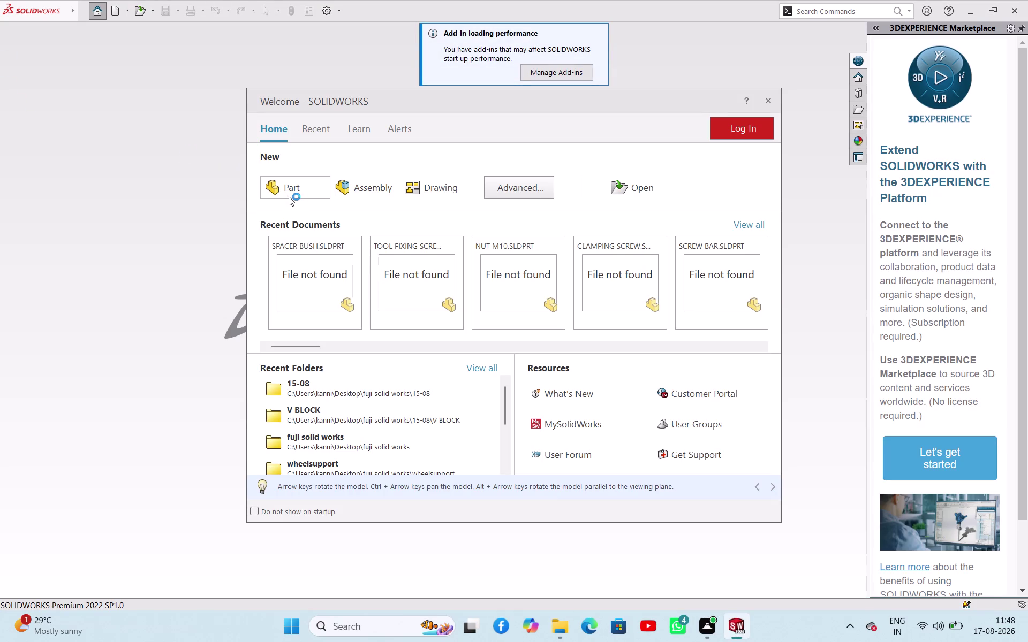
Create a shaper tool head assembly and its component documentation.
Start a new part document with Sketch1 on the Front Plane.
click(294, 197)
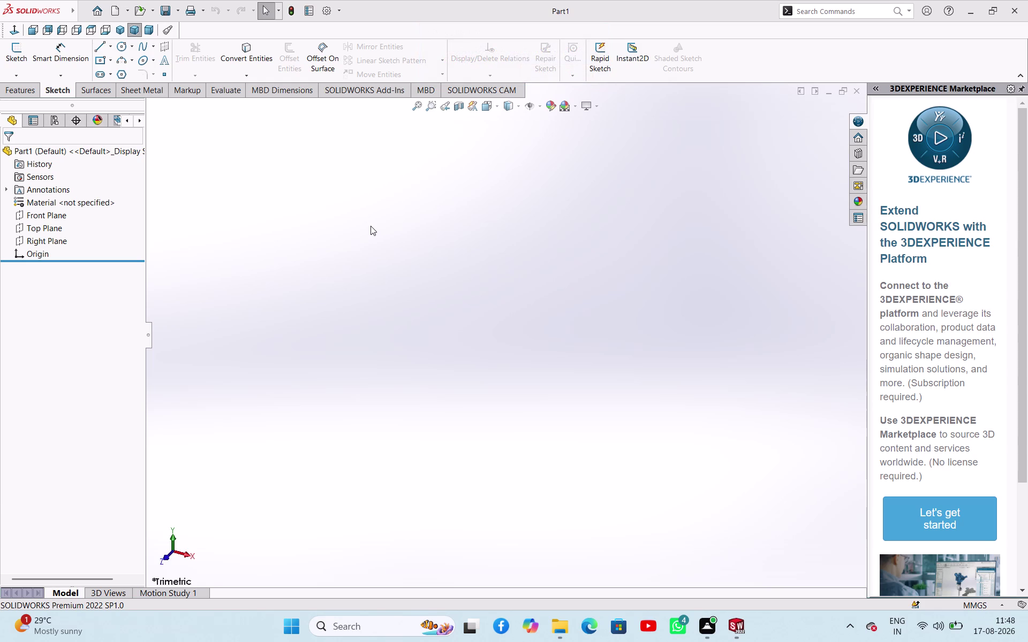
click(63, 213)
click(70, 201)
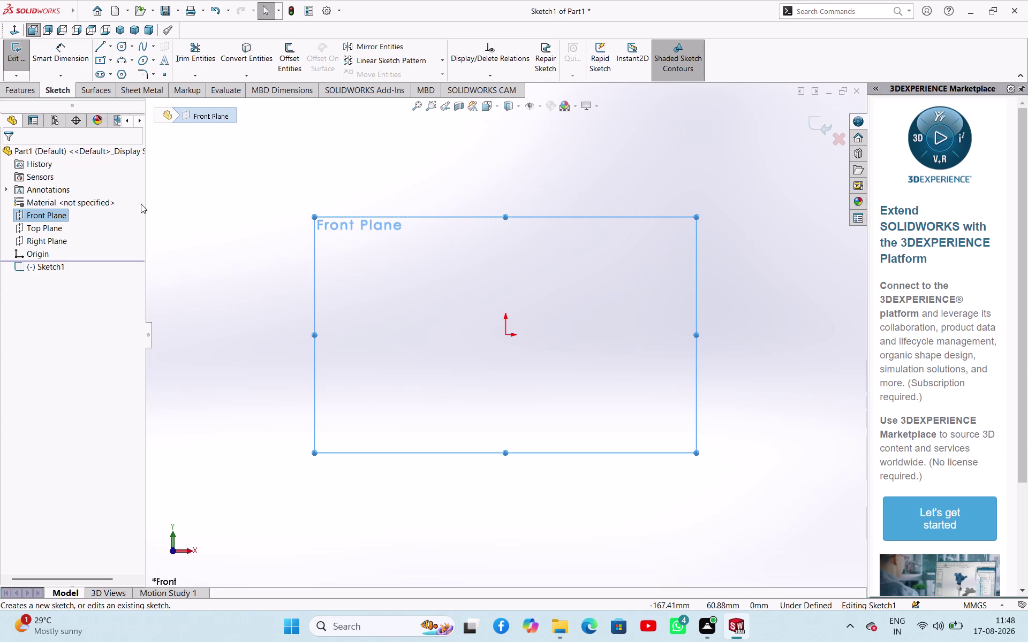
click(119, 49)
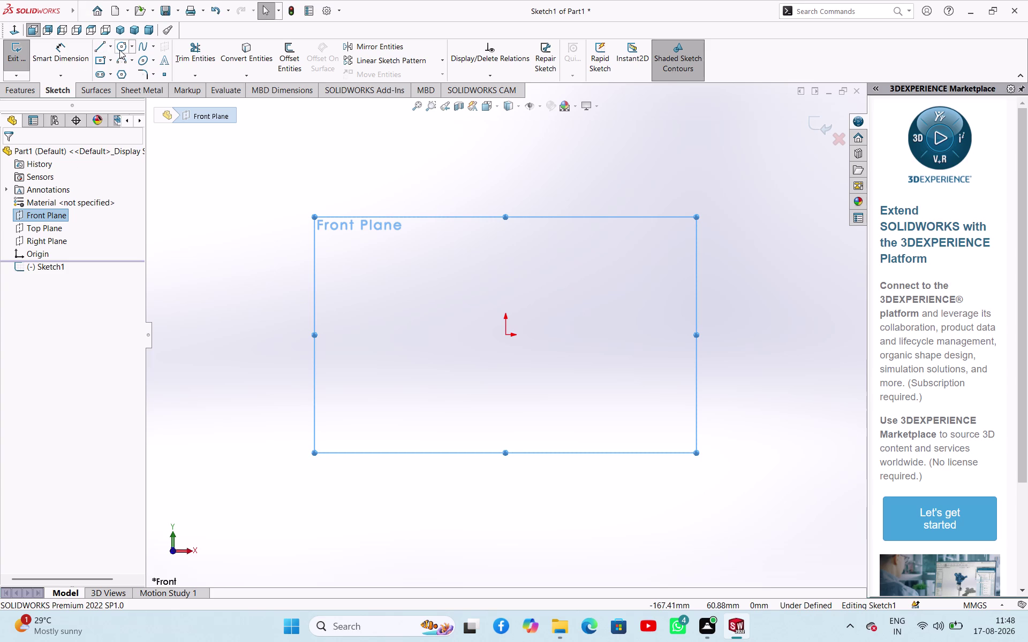
Draw an origin-centred circle and dimension its diameter to 230 mm.
click(505, 336)
click(558, 390)
right_click(602, 281)
click(621, 291)
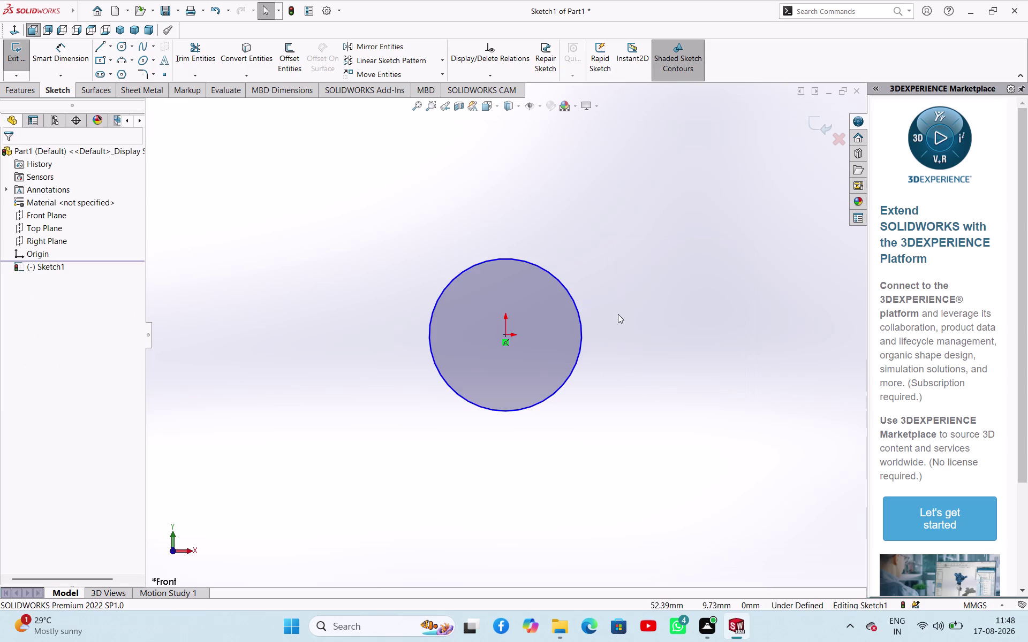
right_drag(621, 310, 641, 119)
click(559, 285)
click(630, 259)
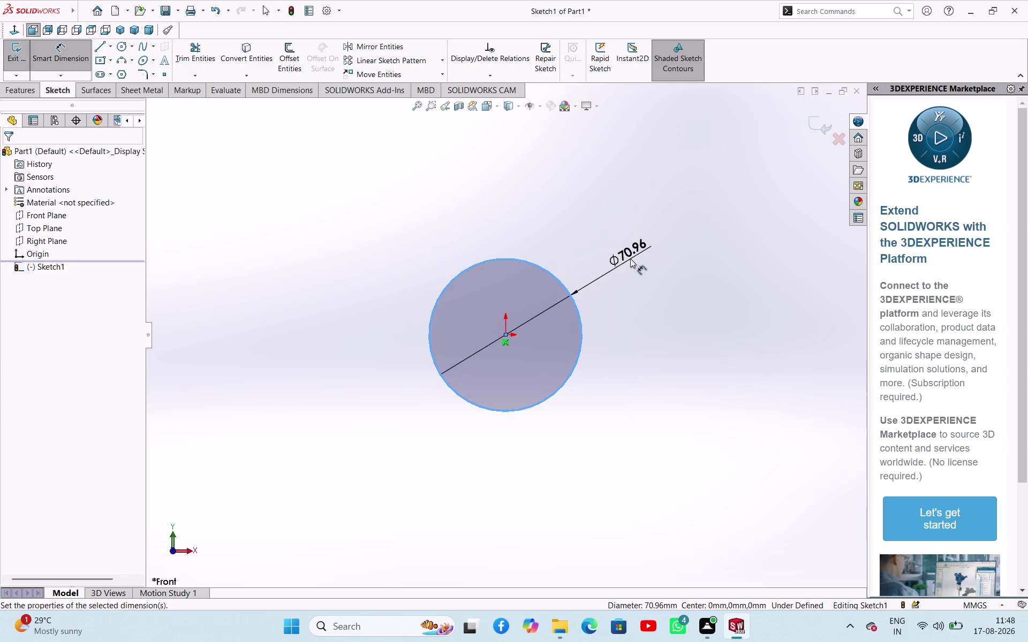
text(230)
key(Return)
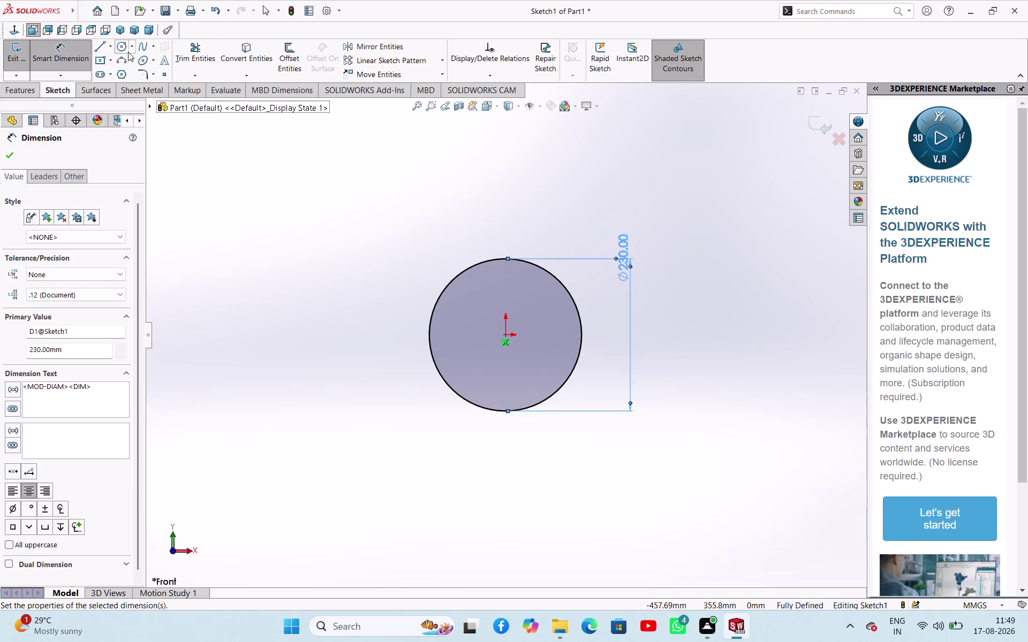
click(11, 159)
Add an inner concentric circle with diameter 88*2 (176 mm).
click(126, 48)
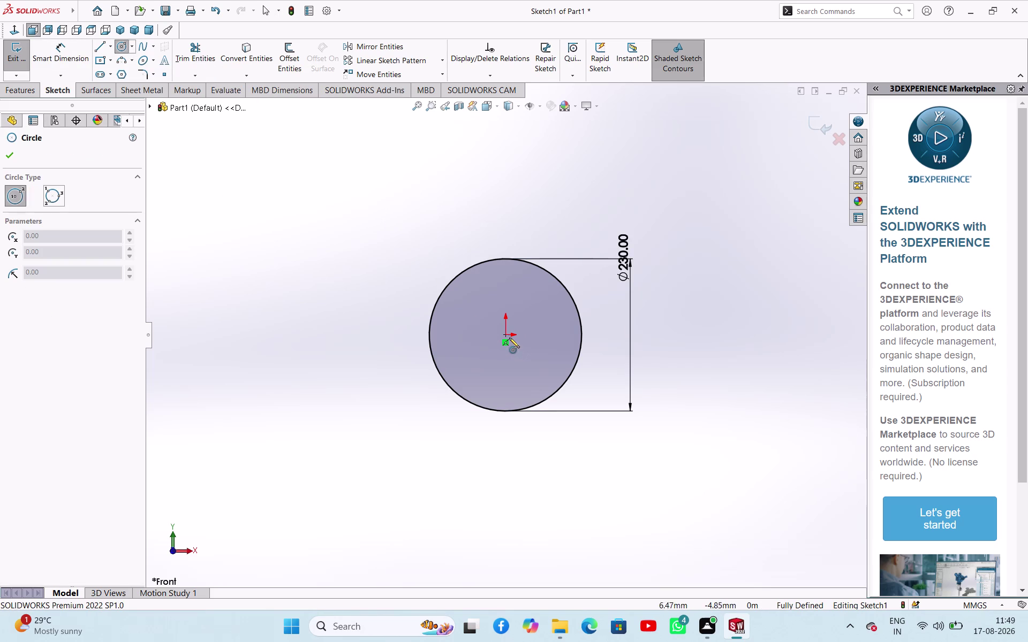
click(507, 338)
click(526, 360)
right_click(351, 262)
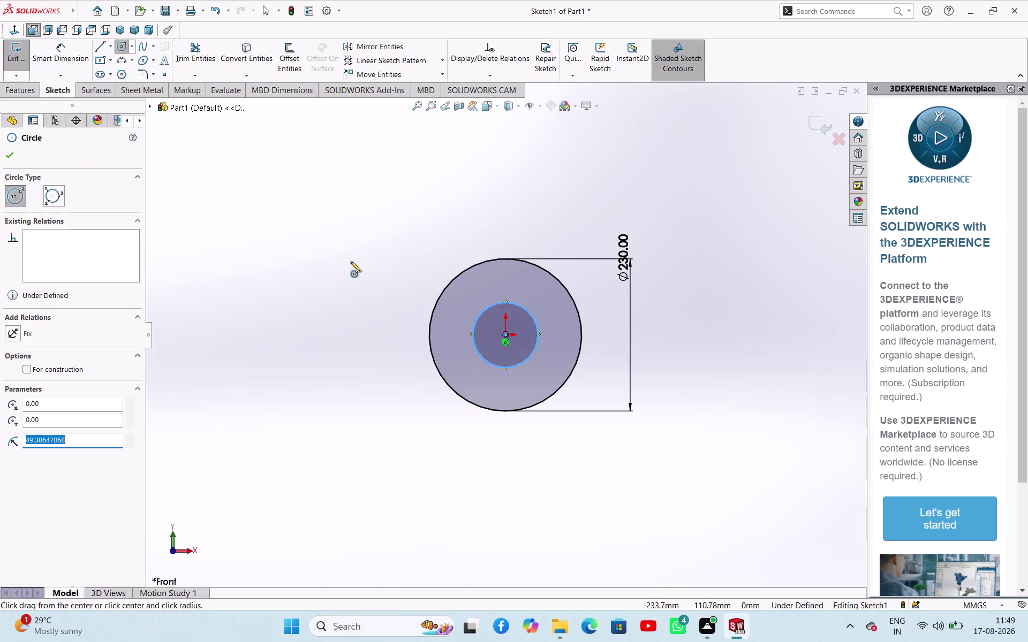
click(360, 269)
right_drag(356, 297, 357, 206)
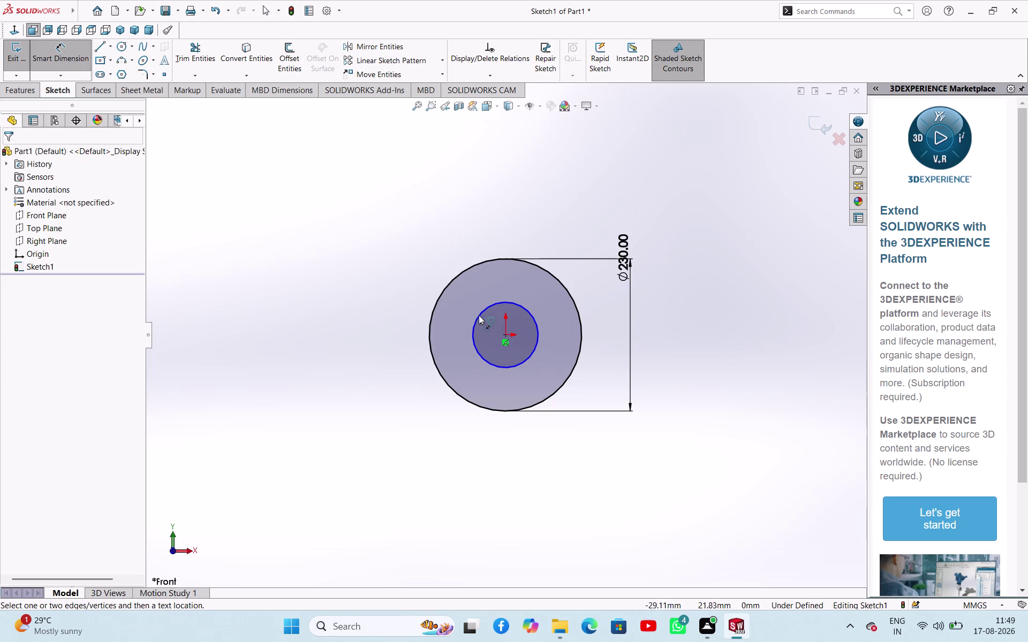
click(479, 313)
click(389, 303)
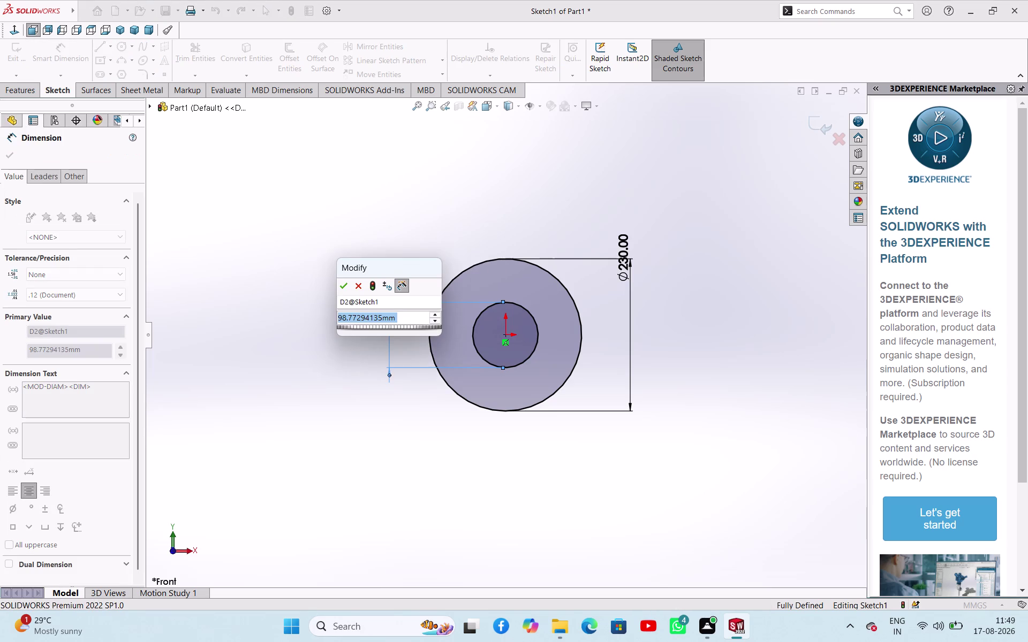
text(88*)
key(2)
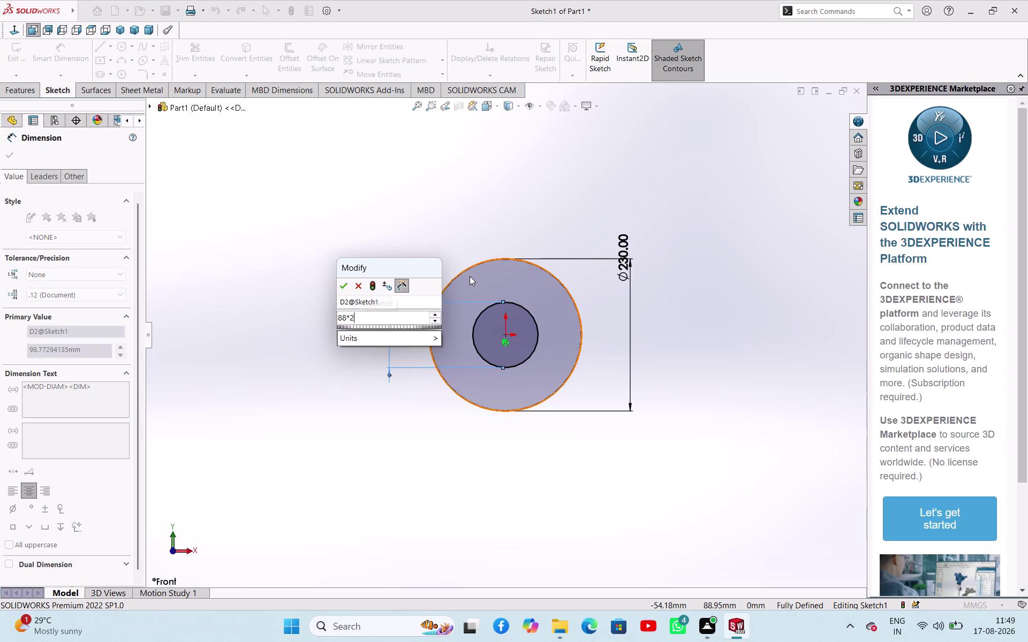
key(Return)
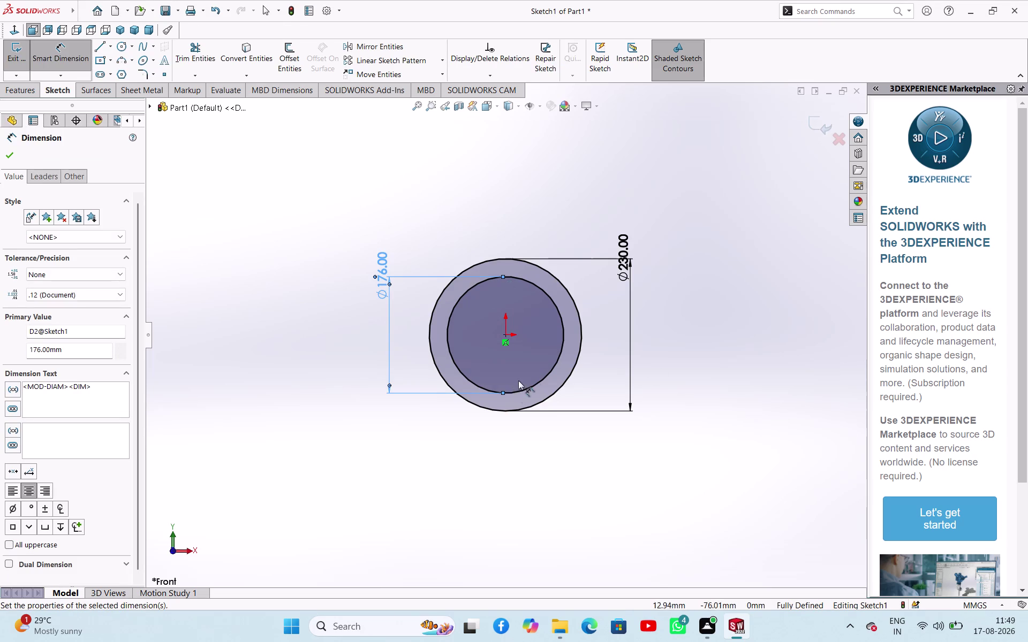
scroll(up, 3)
scroll(down, 3)
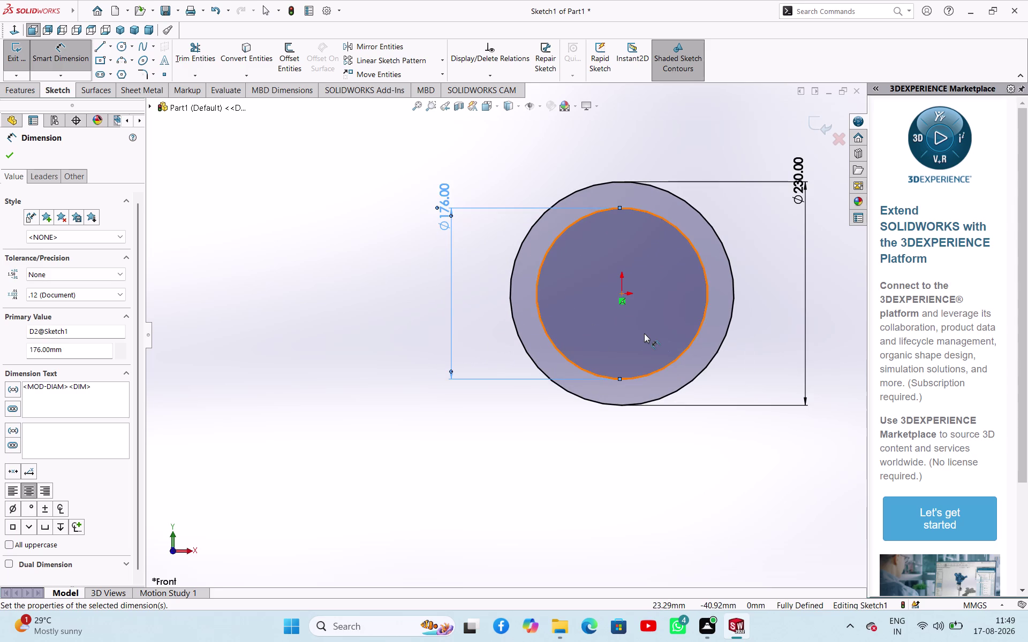
scroll(down, 3)
scroll(up, 3)
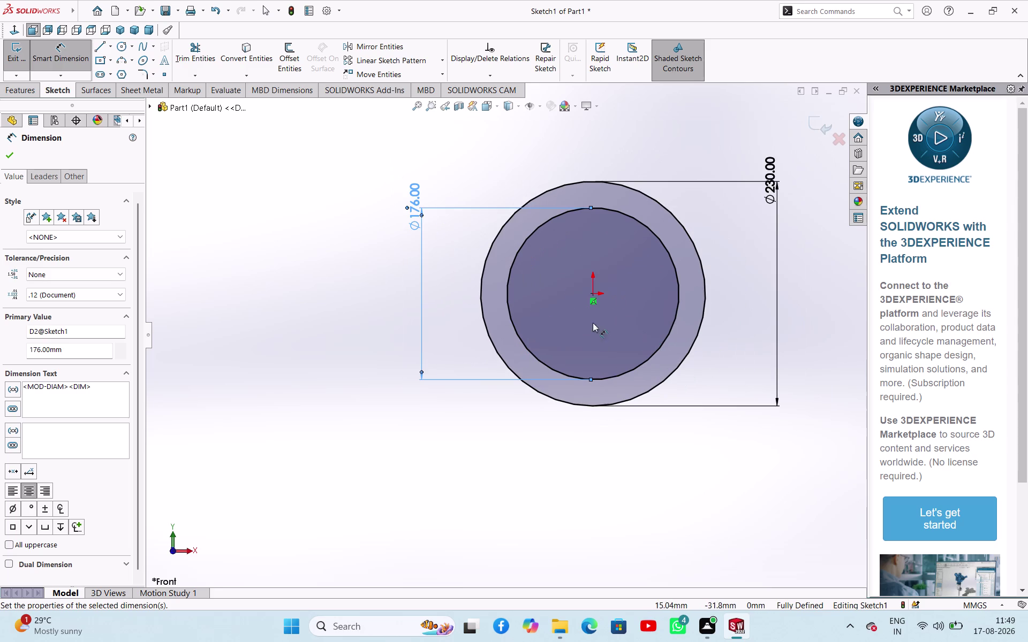
click(5, 159)
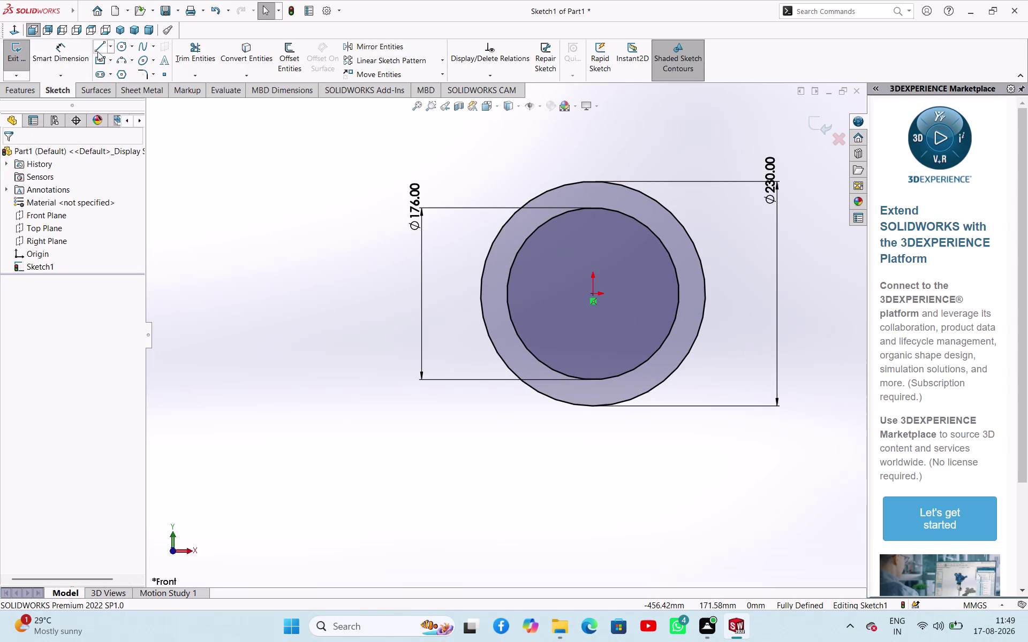
Draw a vertical midpoint centerline through the origin across the circles.
click(111, 51)
click(104, 74)
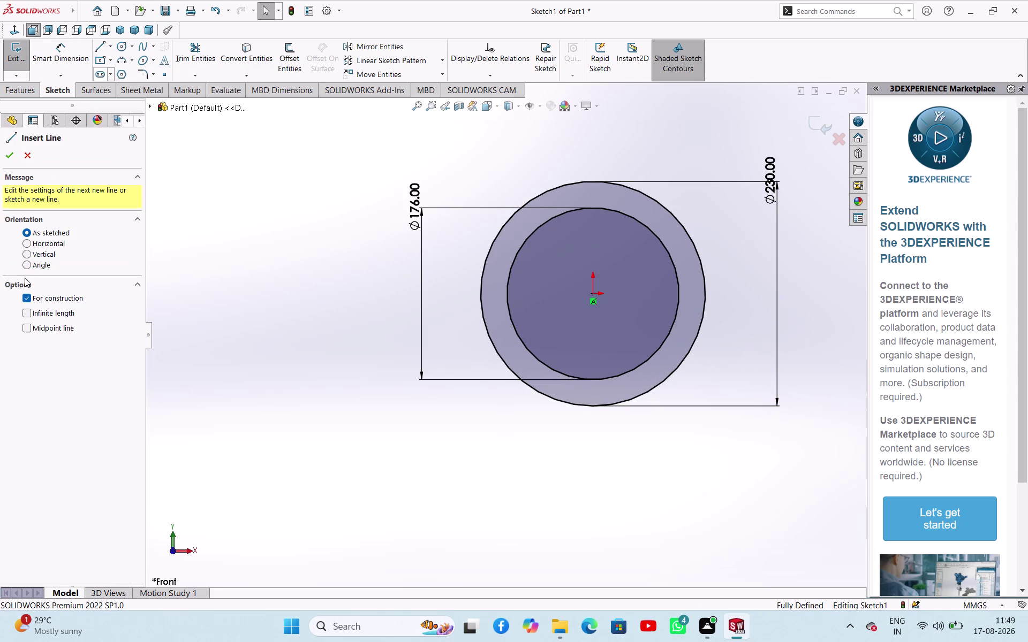
click(25, 326)
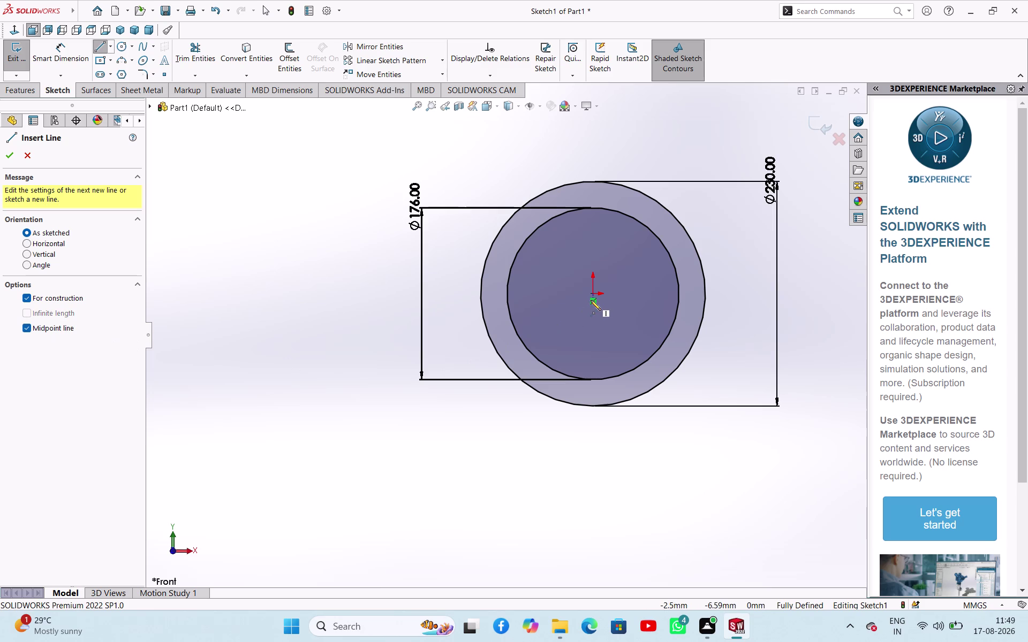
click(591, 296)
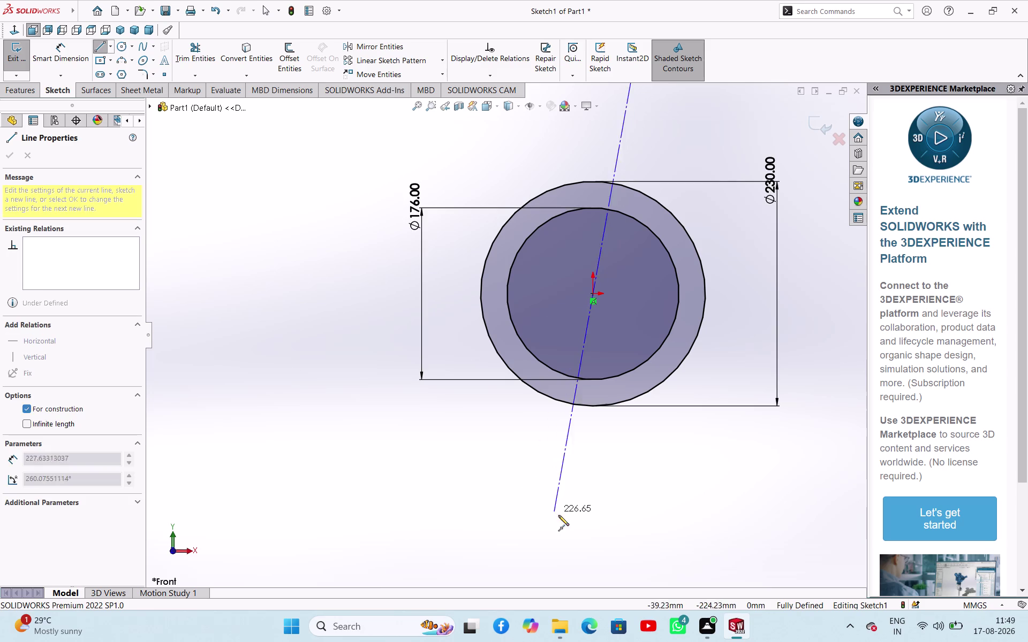
click(593, 524)
right_click(643, 445)
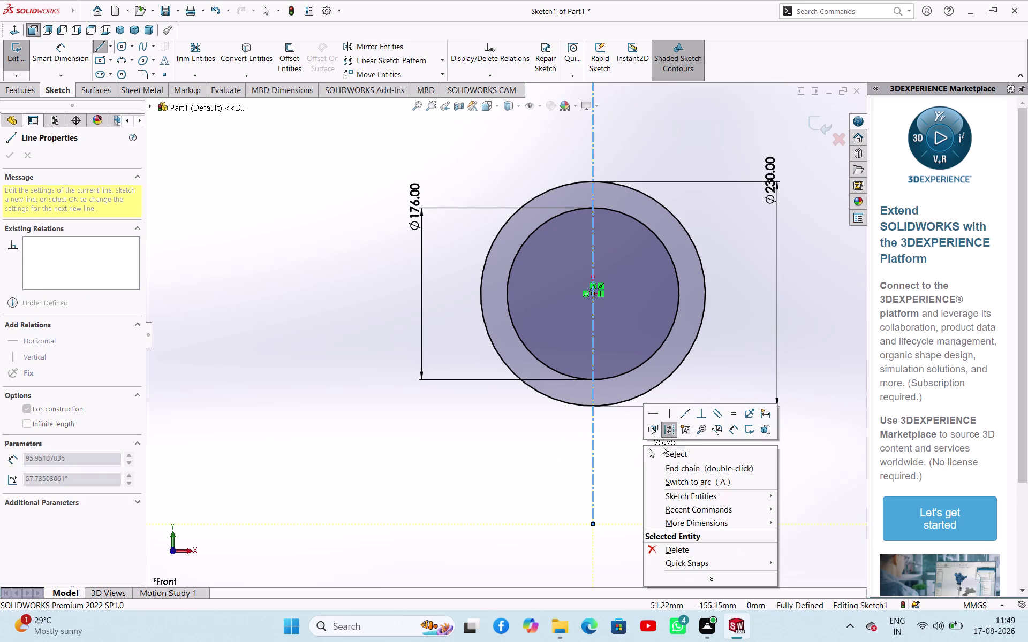
click(663, 449)
Draw a horizontal centerline from the origin across the circles.
click(109, 47)
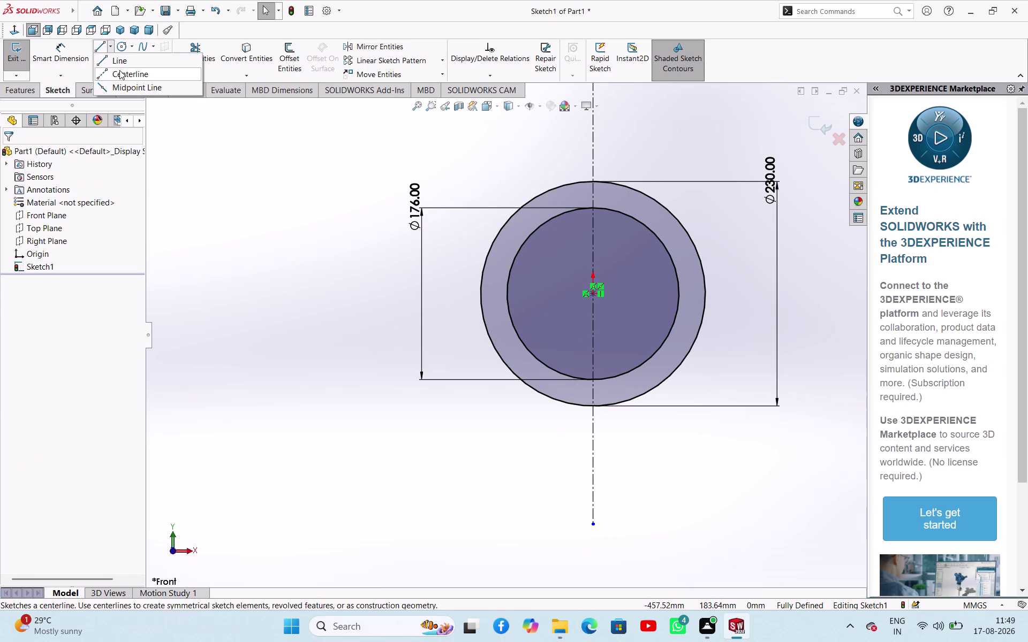
click(120, 71)
click(25, 330)
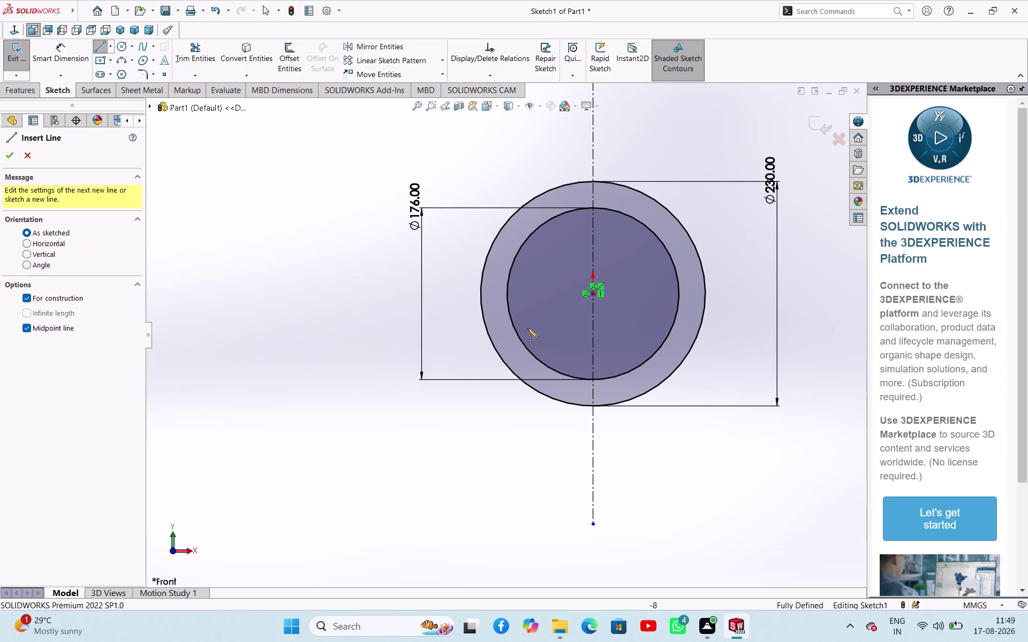
click(593, 297)
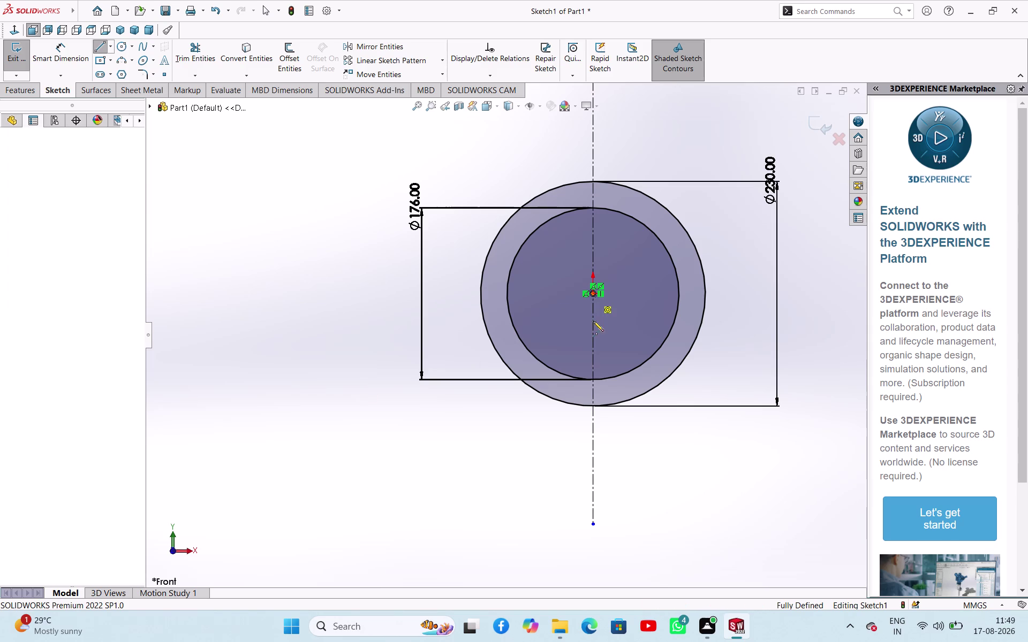
click(809, 294)
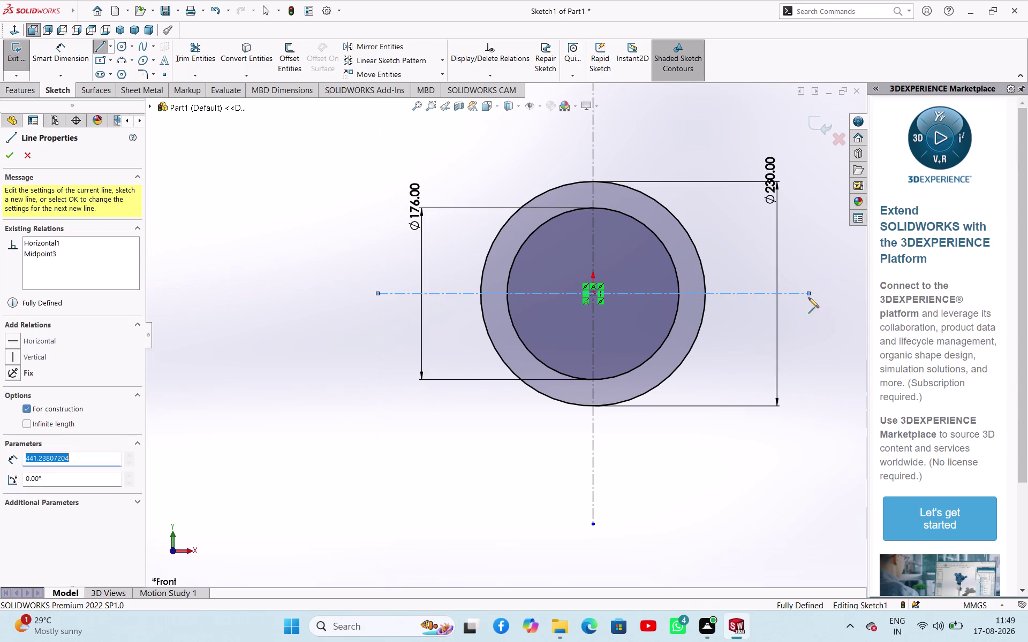
right_click(806, 315)
click(813, 323)
Re-enter the outer circle's Ø230 diameter as an expression (115*2).
click(339, 180)
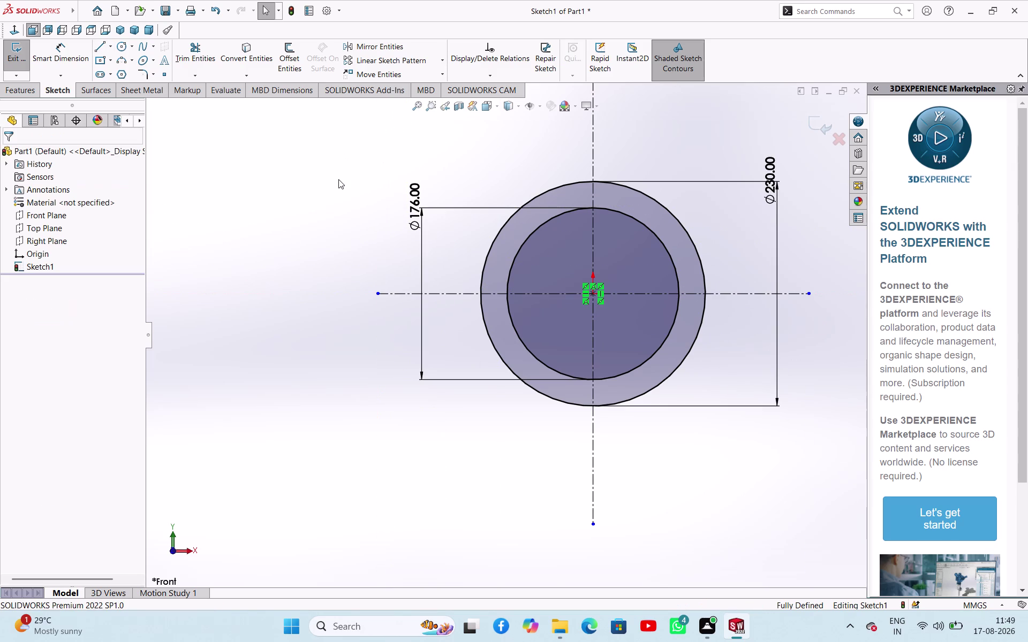
double_click(769, 181)
text(11)
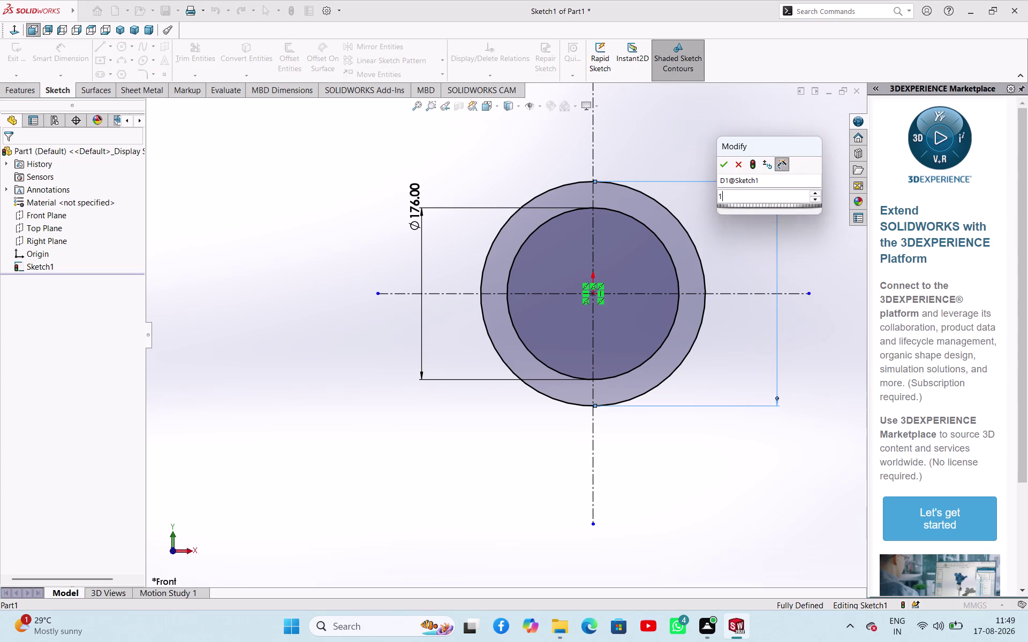
text(5*2)
key(Return)
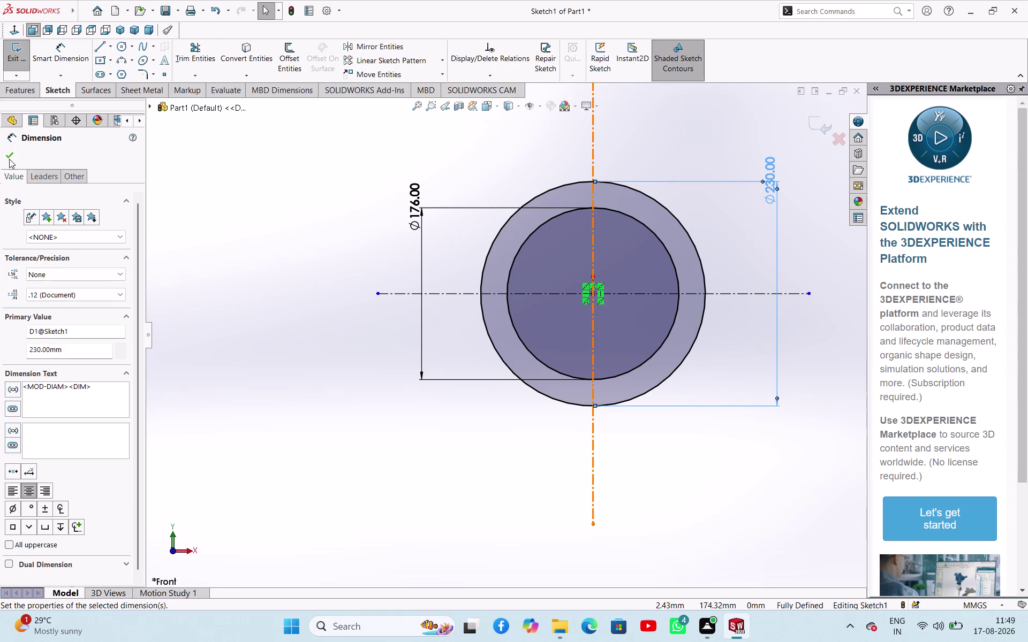
click(9, 159)
click(248, 180)
click(98, 45)
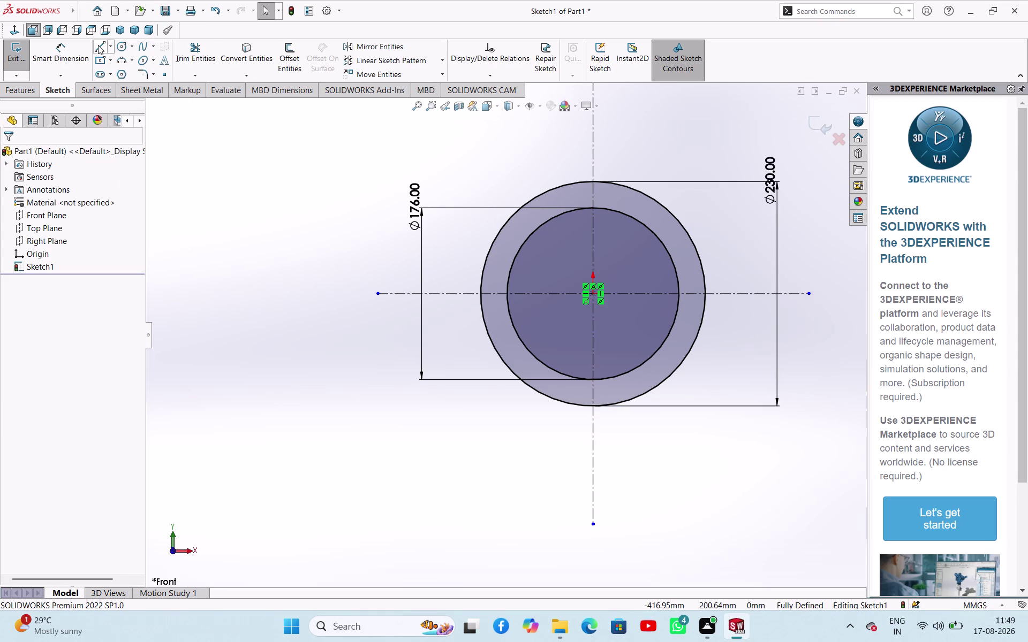
click(562, 148)
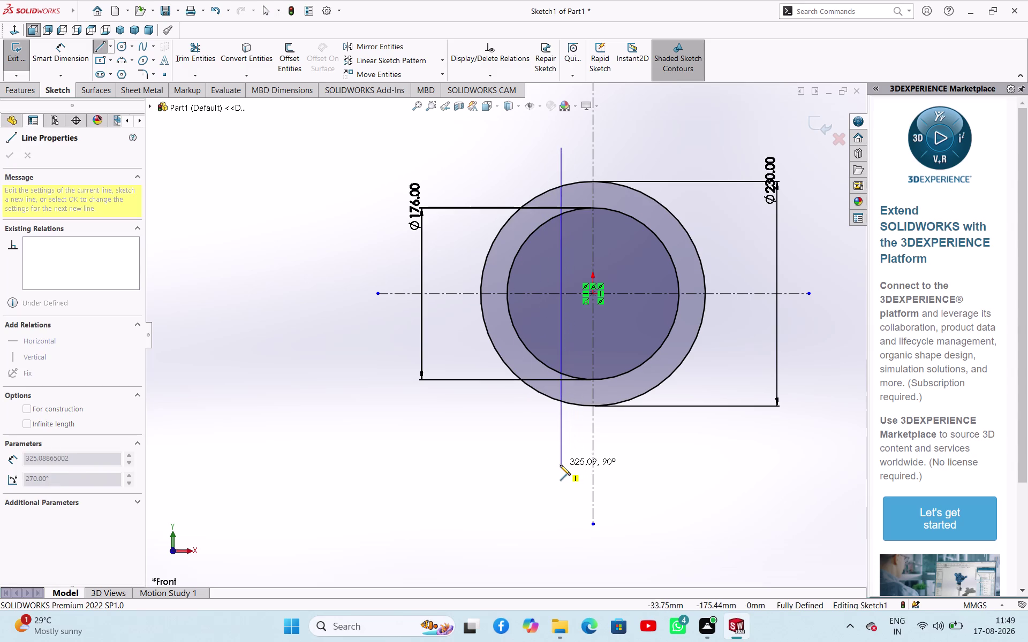
Draw two vertical lines crossing both circles, left and right of centre.
click(561, 466)
right_click(456, 452)
click(479, 460)
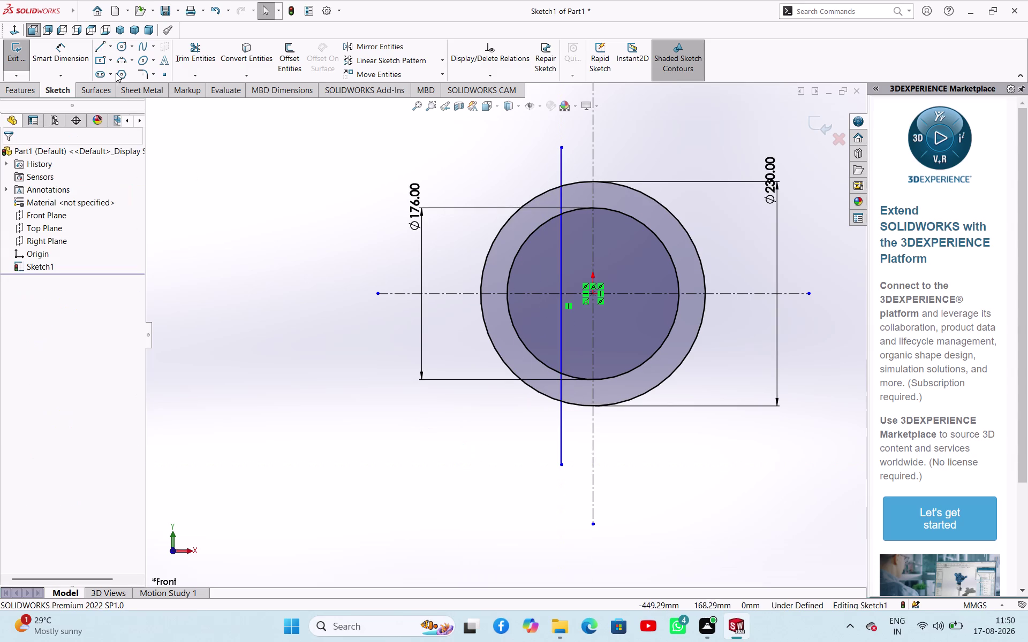
click(105, 51)
click(639, 142)
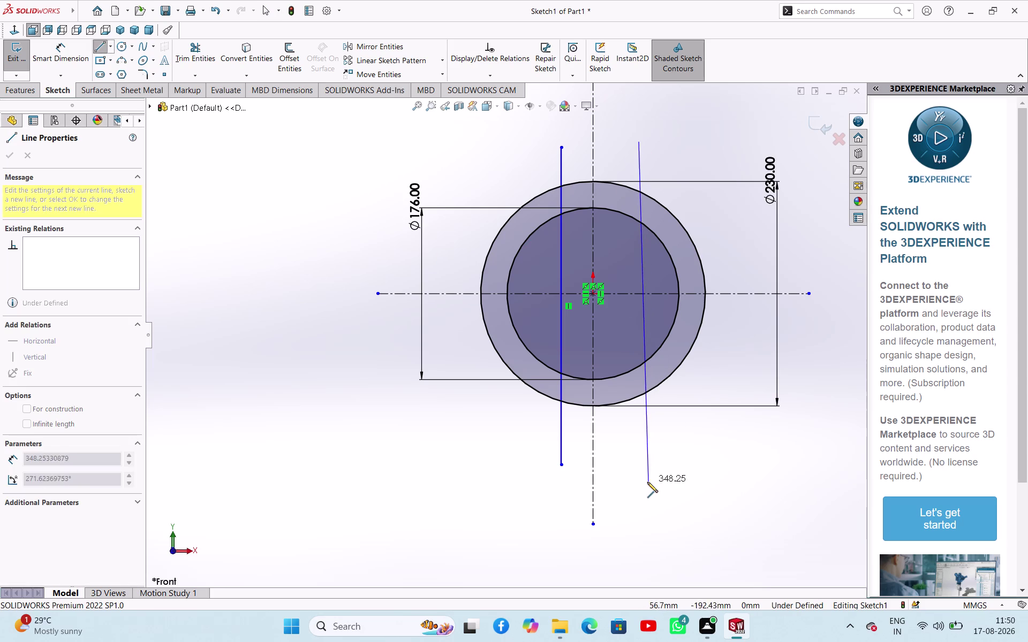
click(641, 484)
right_click(435, 467)
click(455, 475)
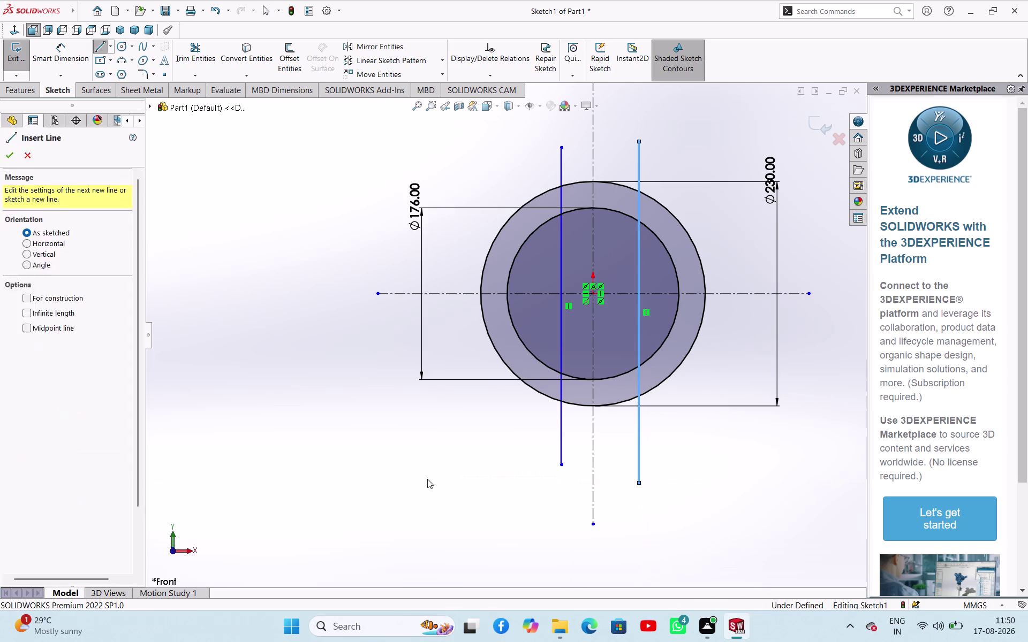
right_drag(423, 479, 454, 406)
Dimension each vertical line 50 mm from the vertical centerline.
click(561, 162)
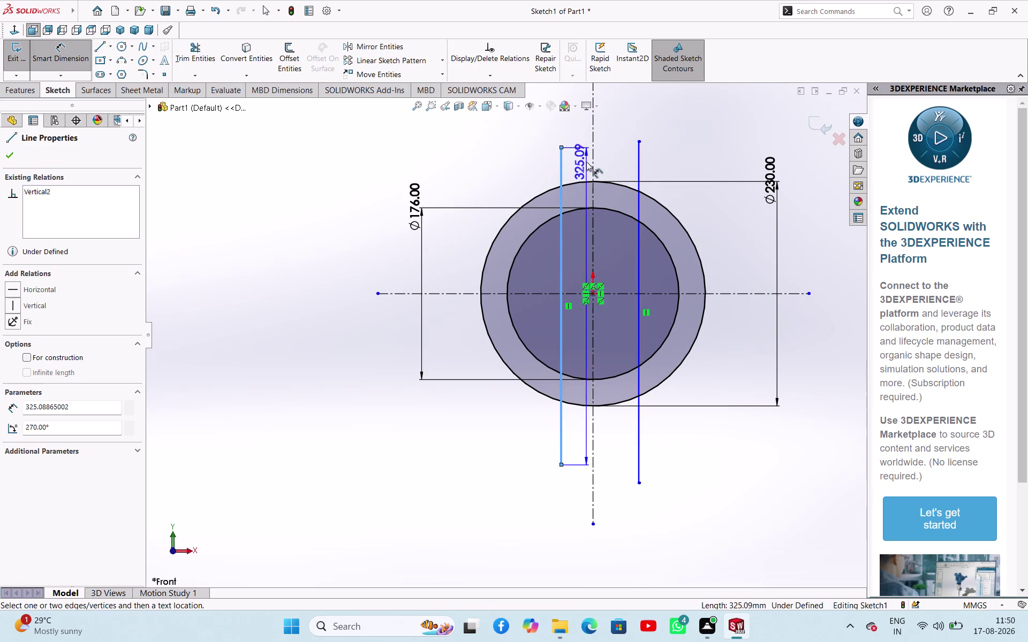
click(591, 164)
click(526, 152)
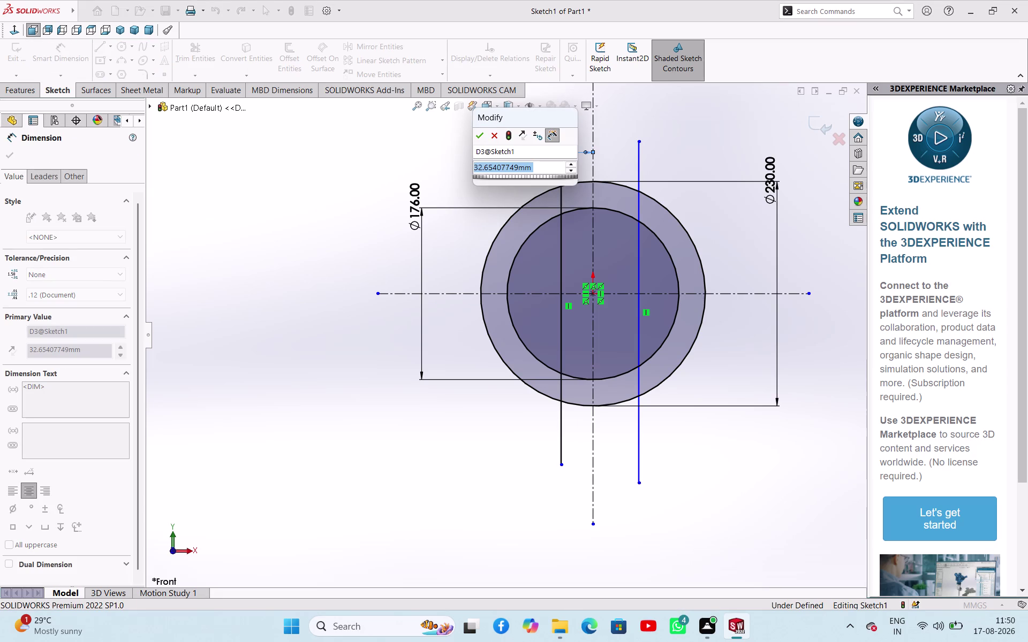
text(50)
key(Return)
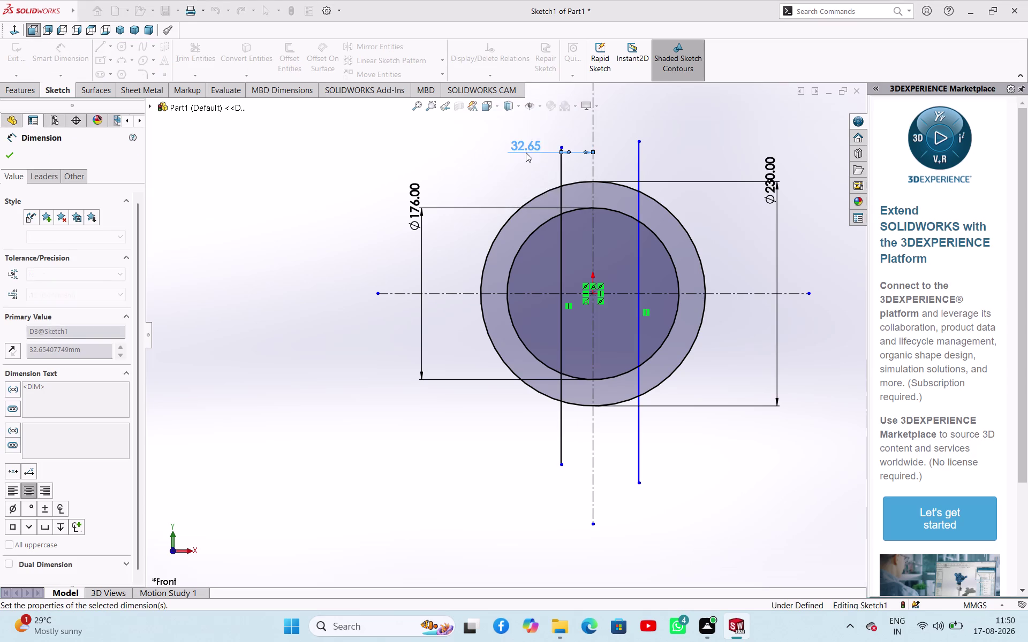
click(594, 158)
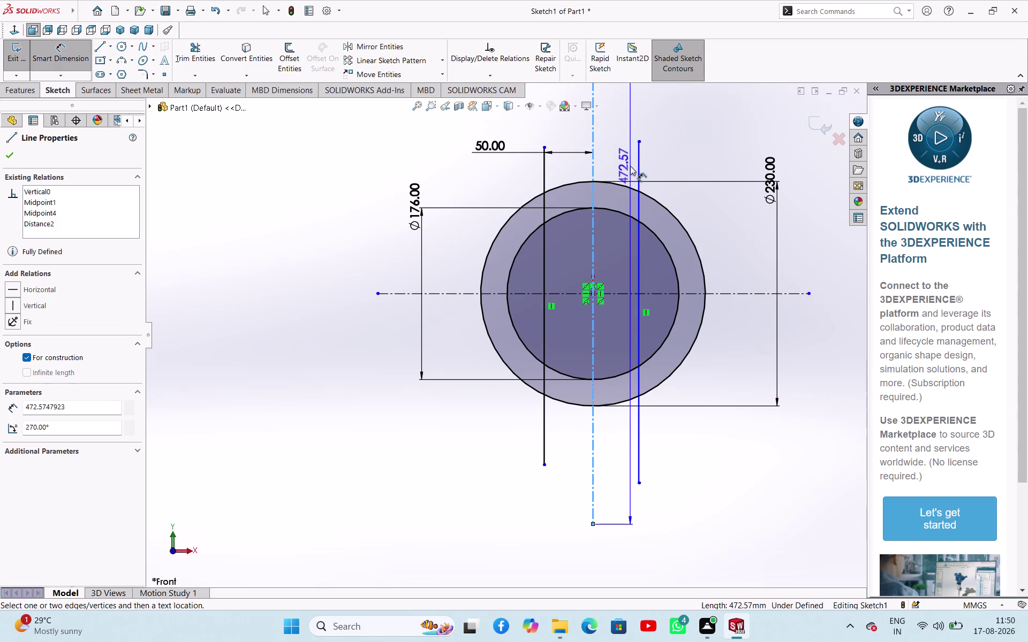
click(636, 168)
click(662, 111)
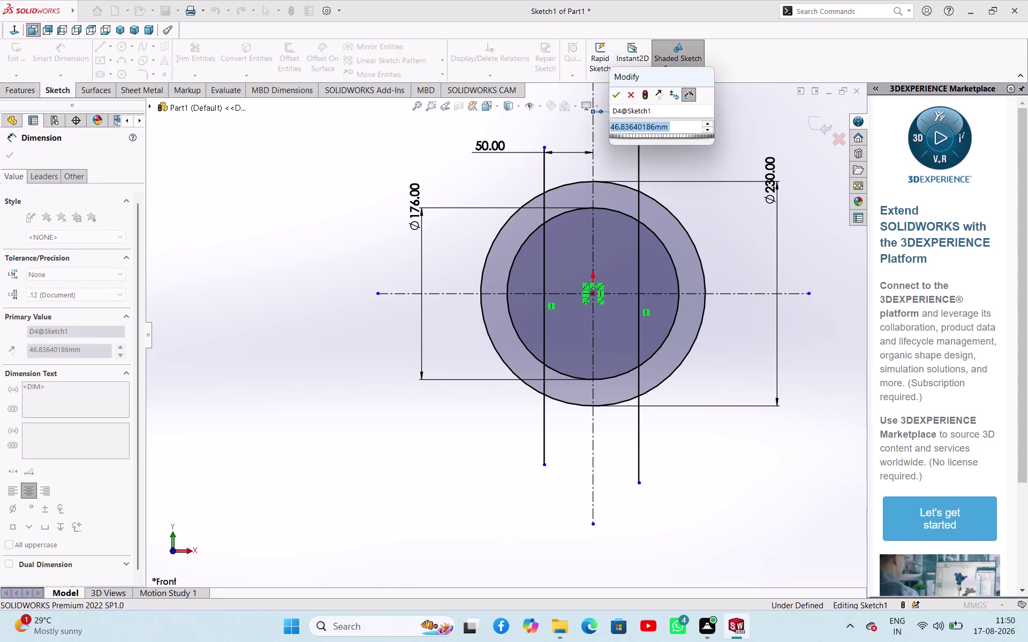
text(50)
key(Return)
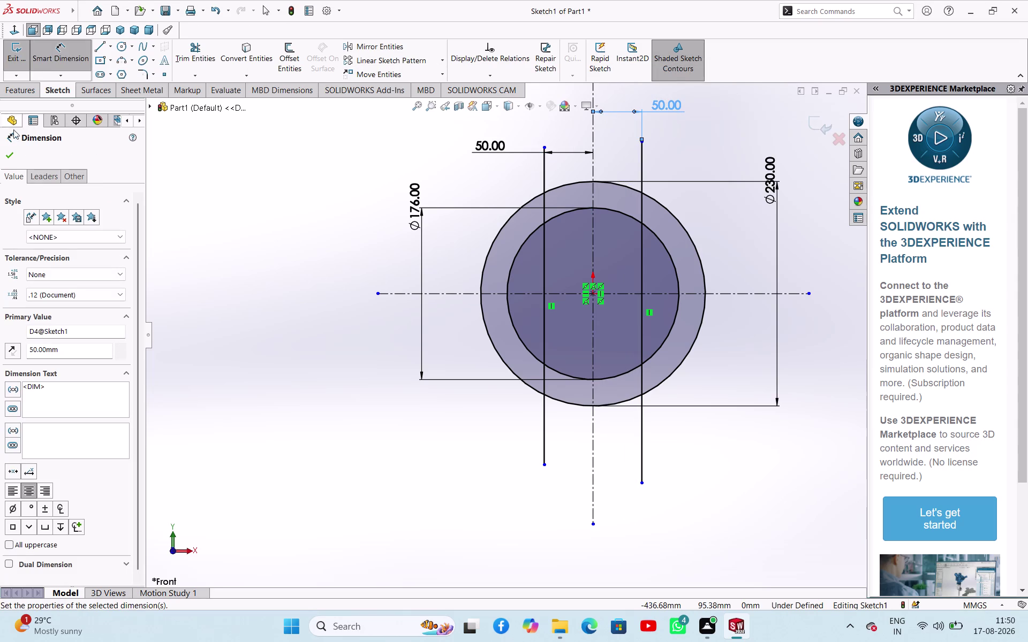
click(3, 155)
click(191, 63)
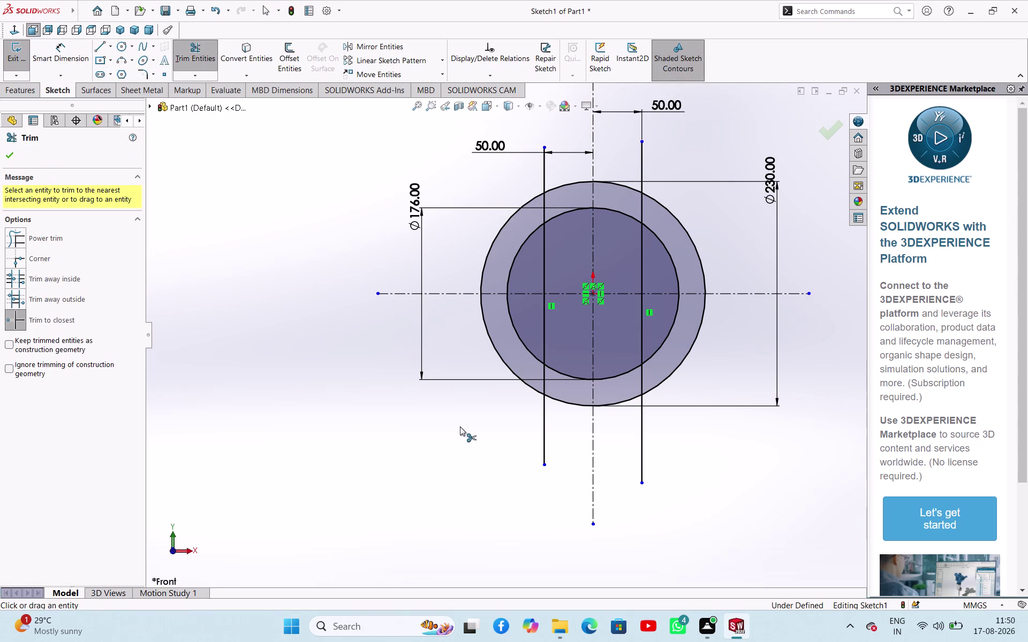
Trim the vertical line ends and the outer circle arcs outside the strip.
drag(477, 424, 503, 424)
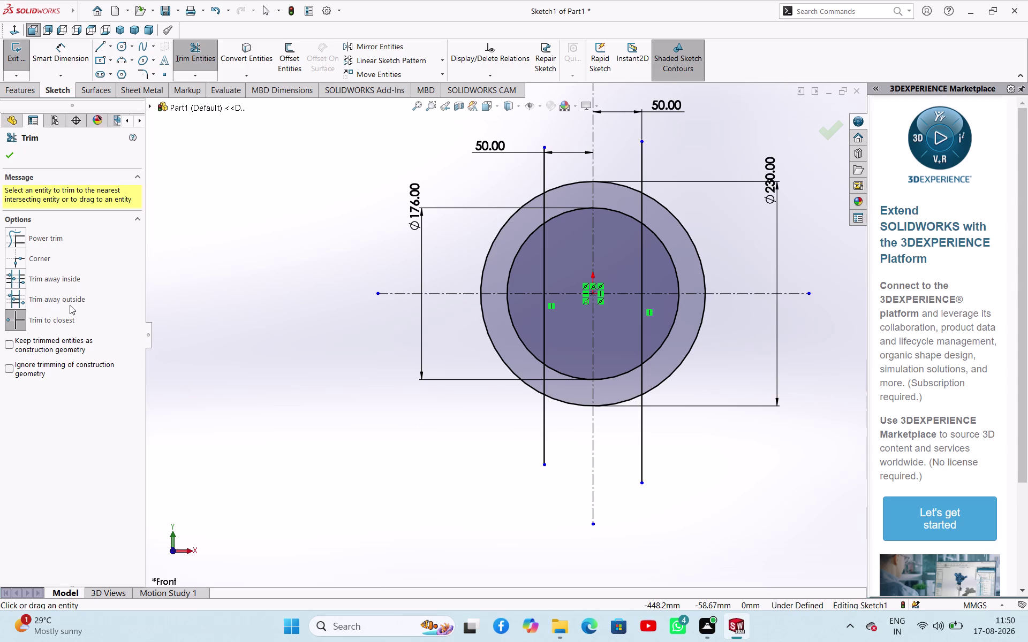
click(545, 426)
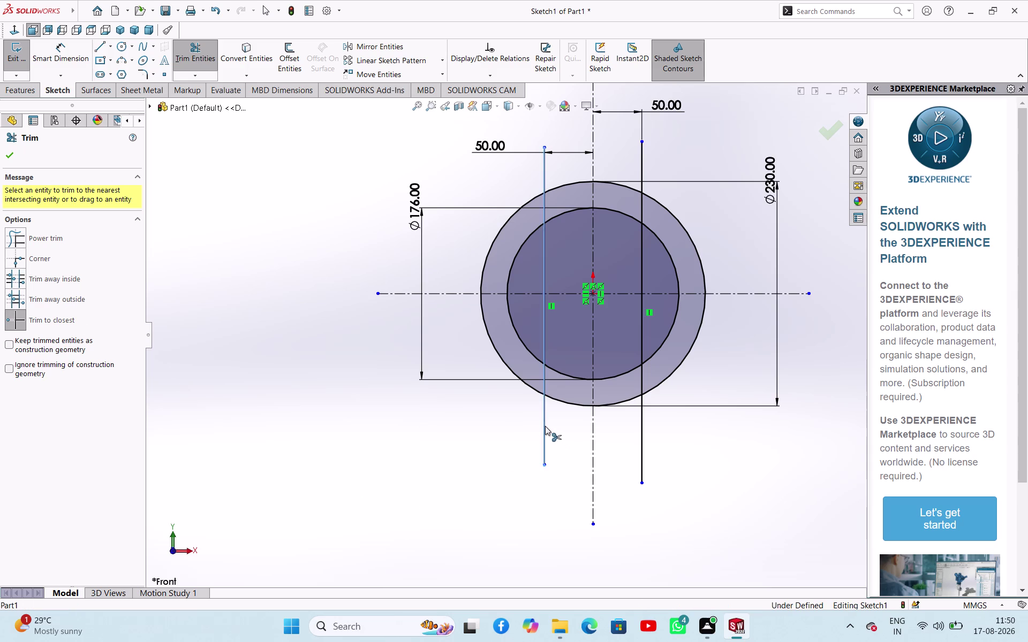
click(639, 442)
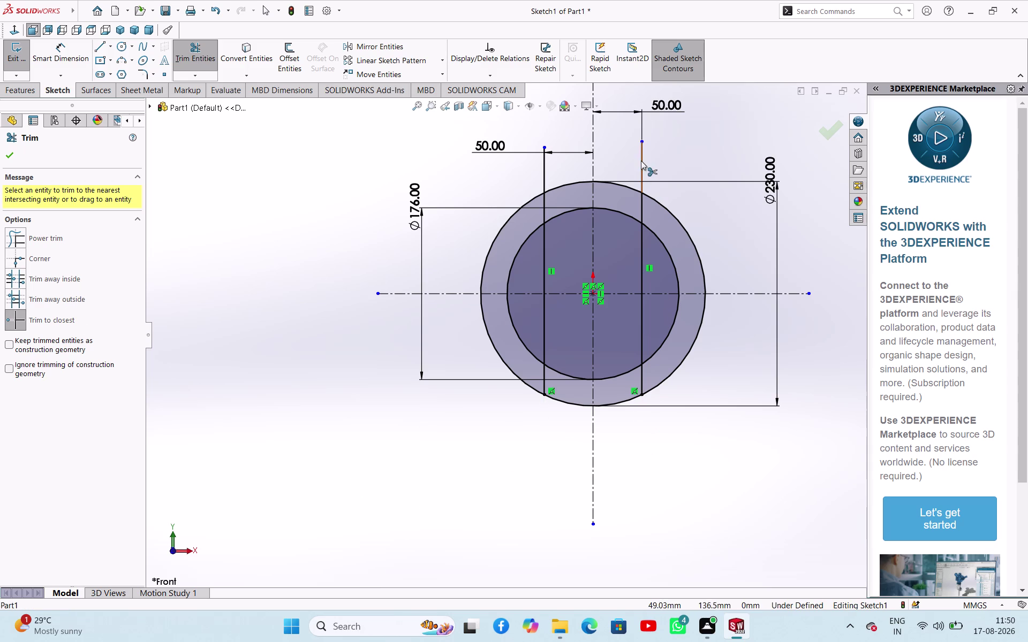
click(641, 161)
click(544, 171)
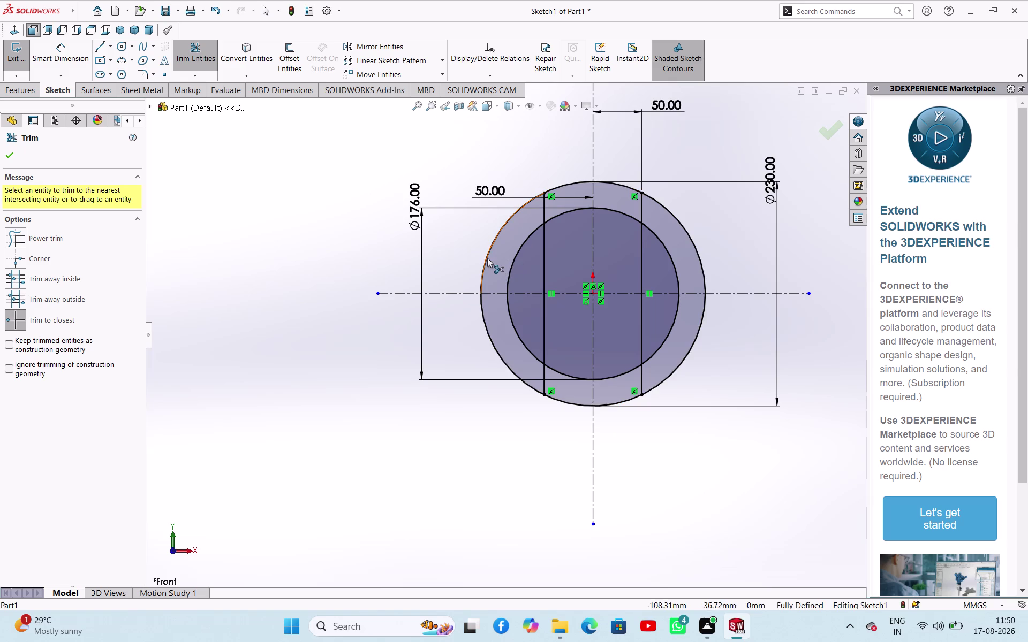
click(485, 256)
click(490, 341)
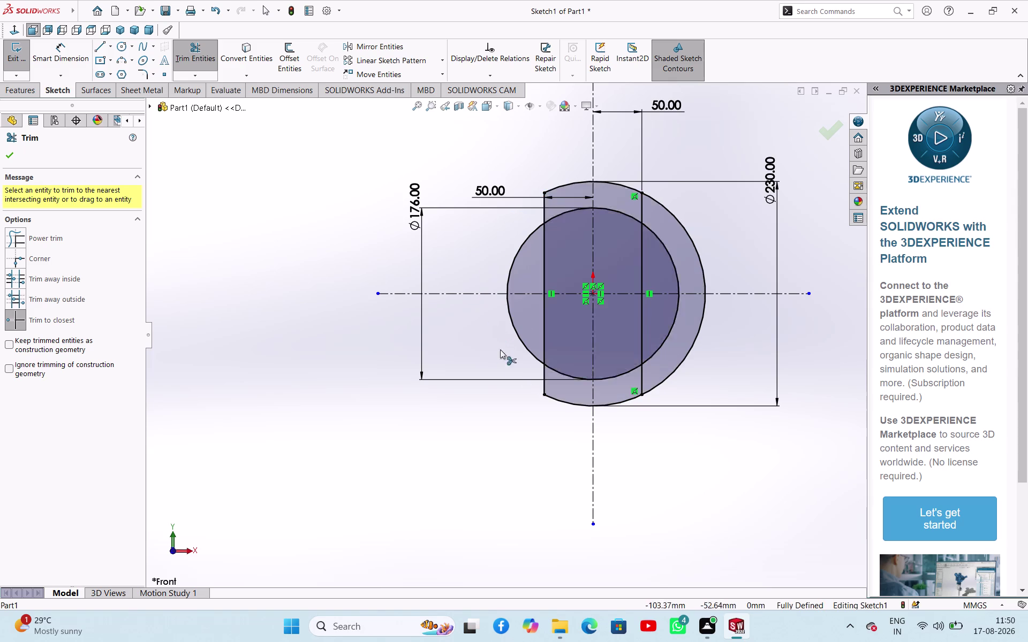
click(692, 358)
click(687, 355)
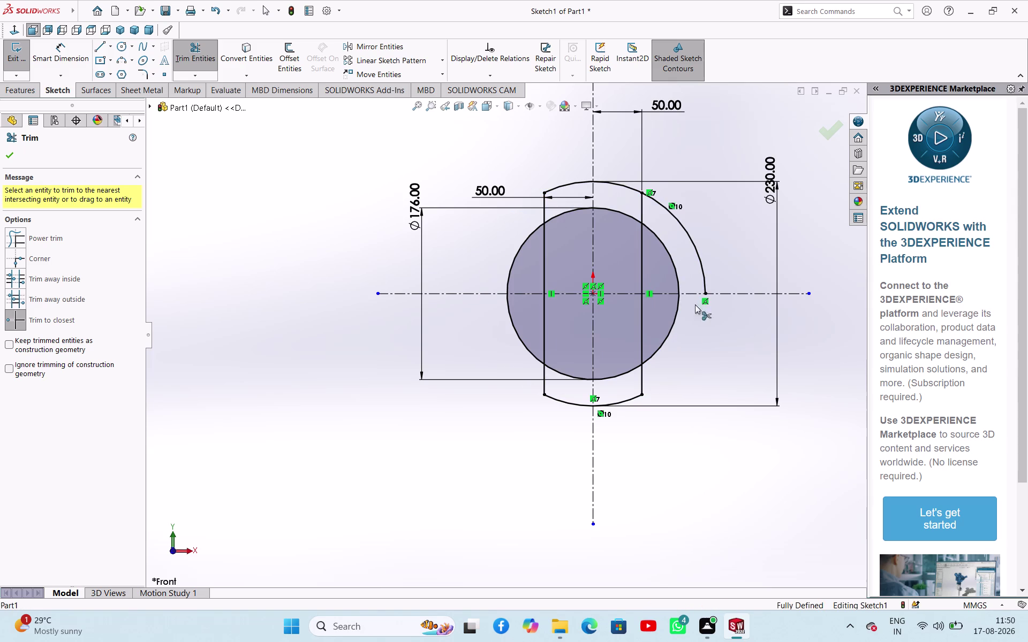
click(700, 261)
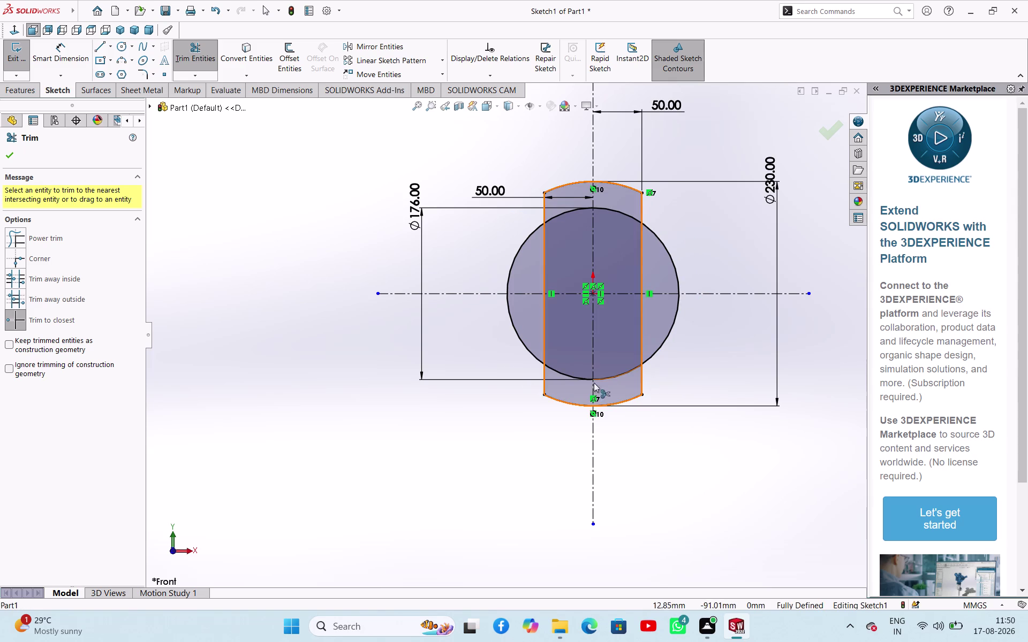
Trim the inner circle arcs except the upper one, then return to Select.
click(511, 272)
click(510, 321)
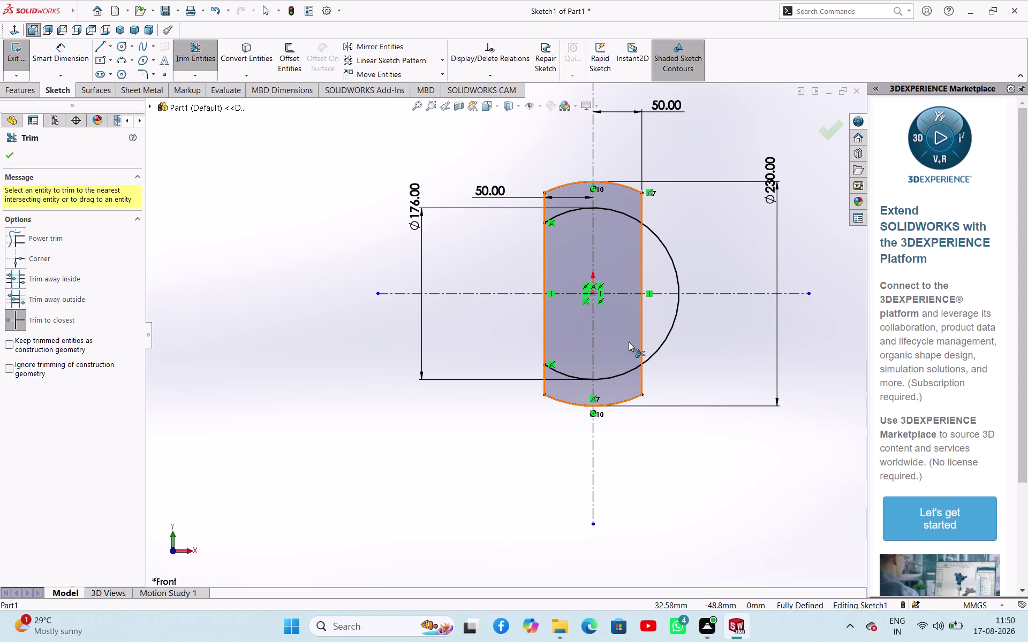
click(667, 340)
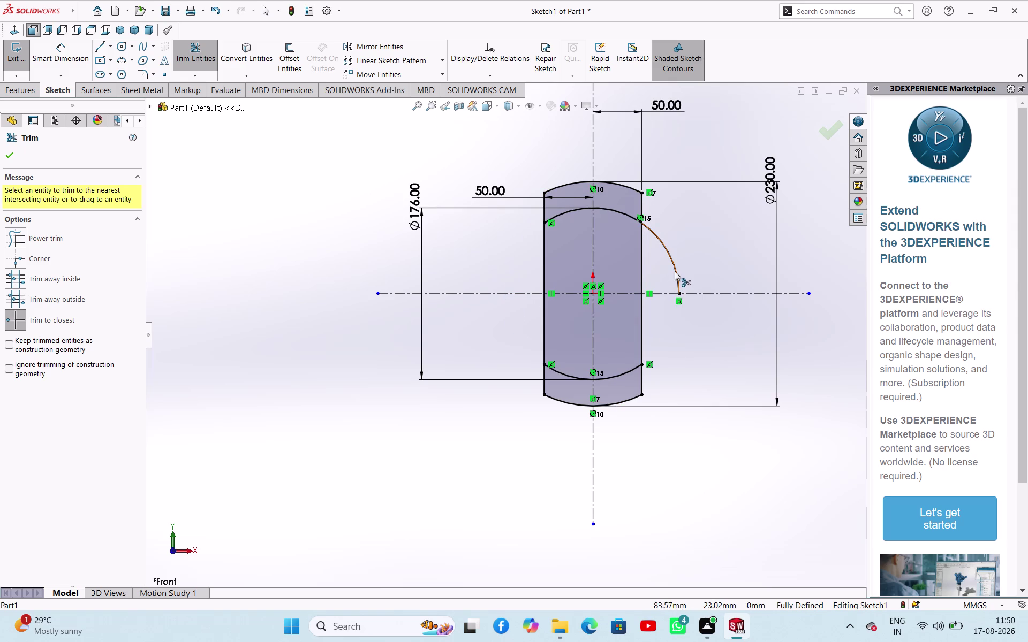
click(675, 271)
click(628, 372)
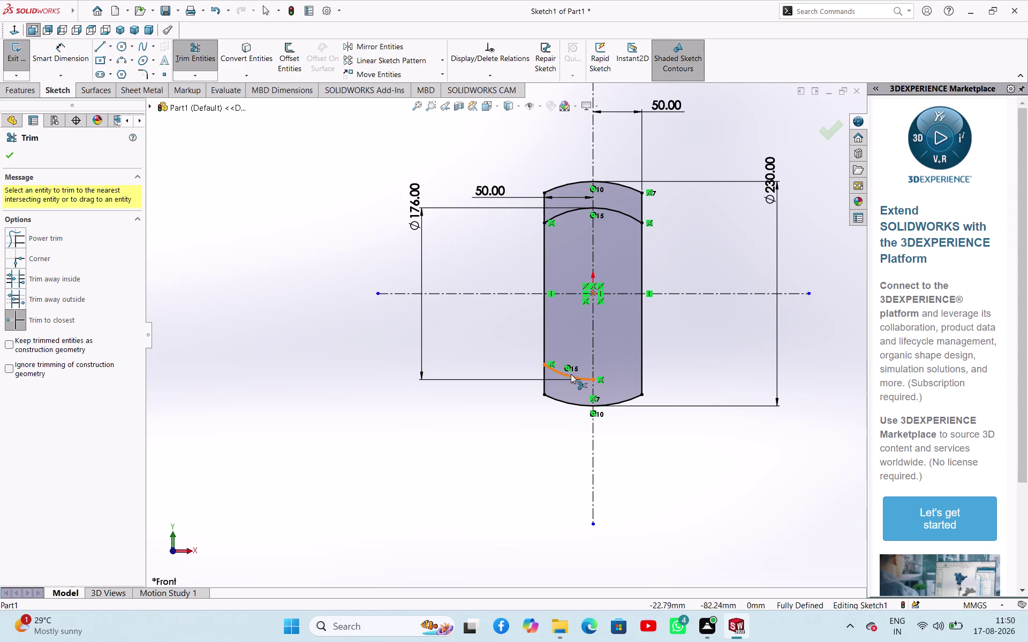
click(566, 374)
right_click(307, 256)
click(339, 290)
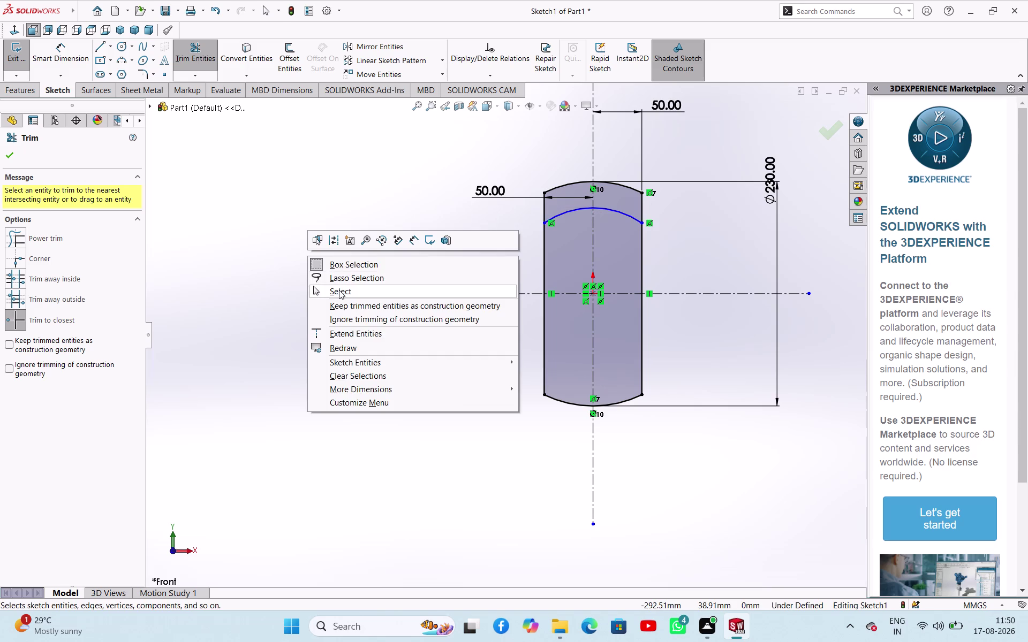
click(330, 240)
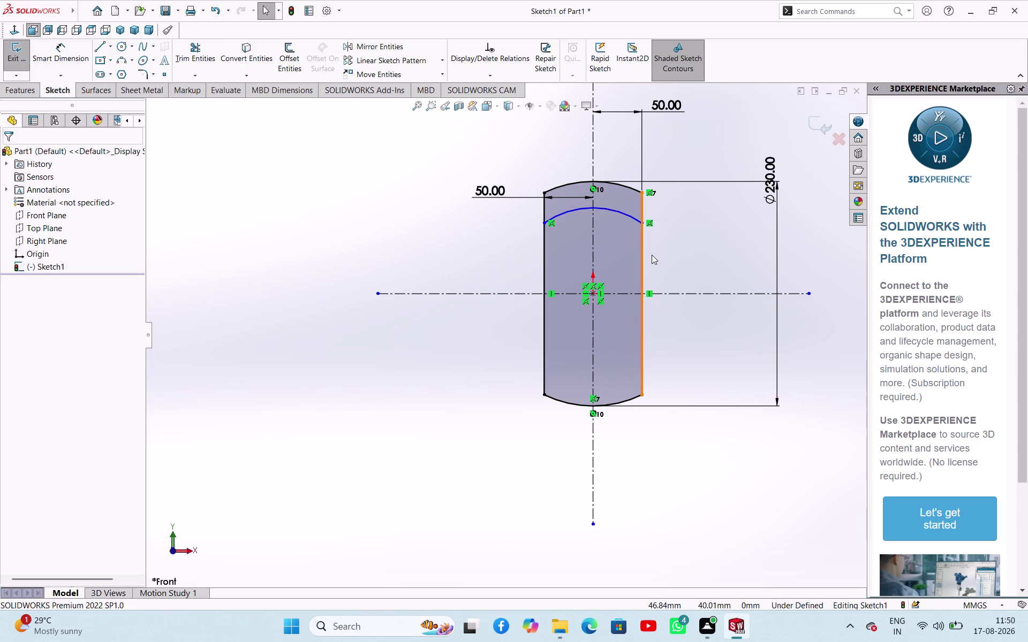
click(126, 48)
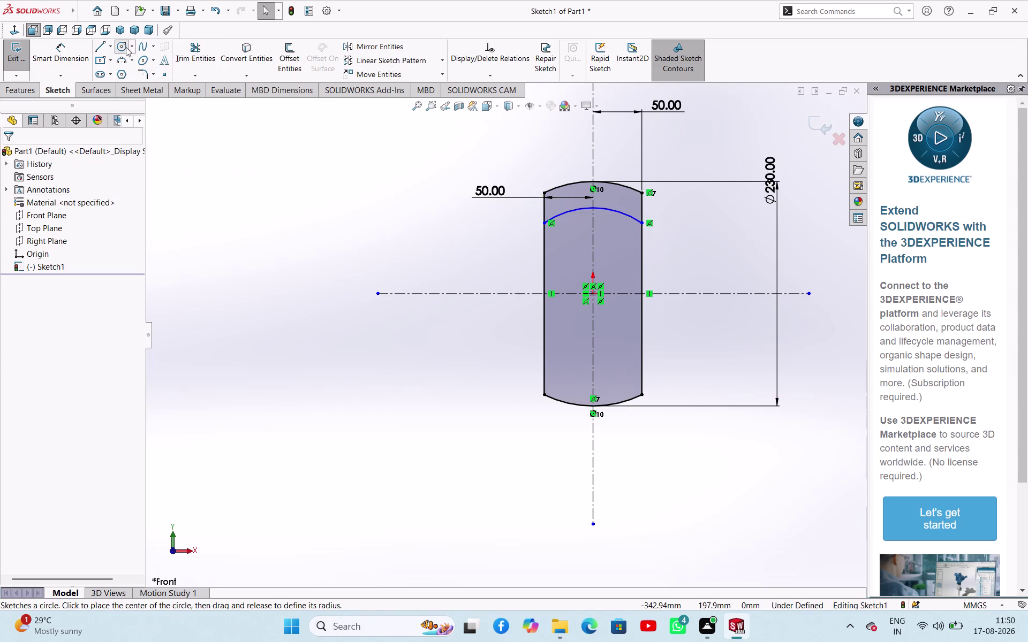
Draw a Ø230 mm circle centred on the vertical centerline, 88 mm above the origin.
click(594, 208)
click(684, 289)
right_click(323, 206)
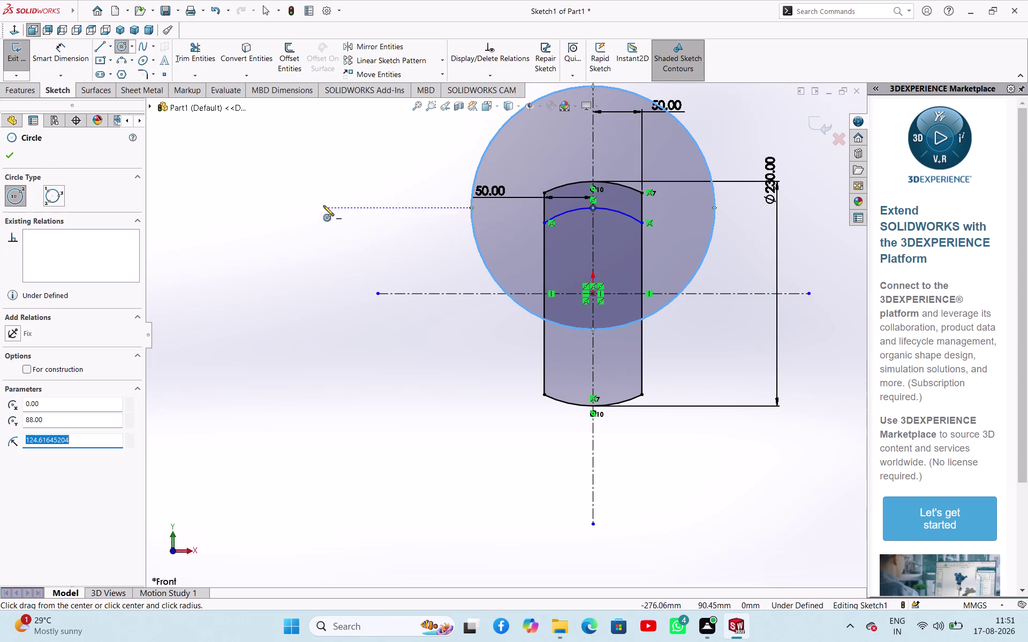
click(336, 217)
right_drag(321, 231, 341, 155)
click(479, 252)
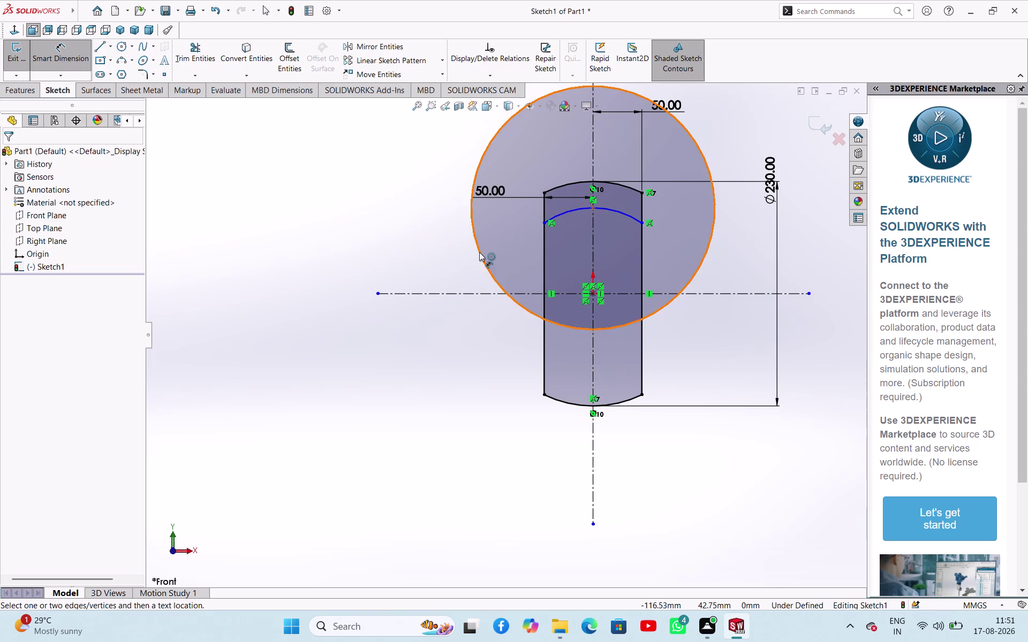
click(352, 260)
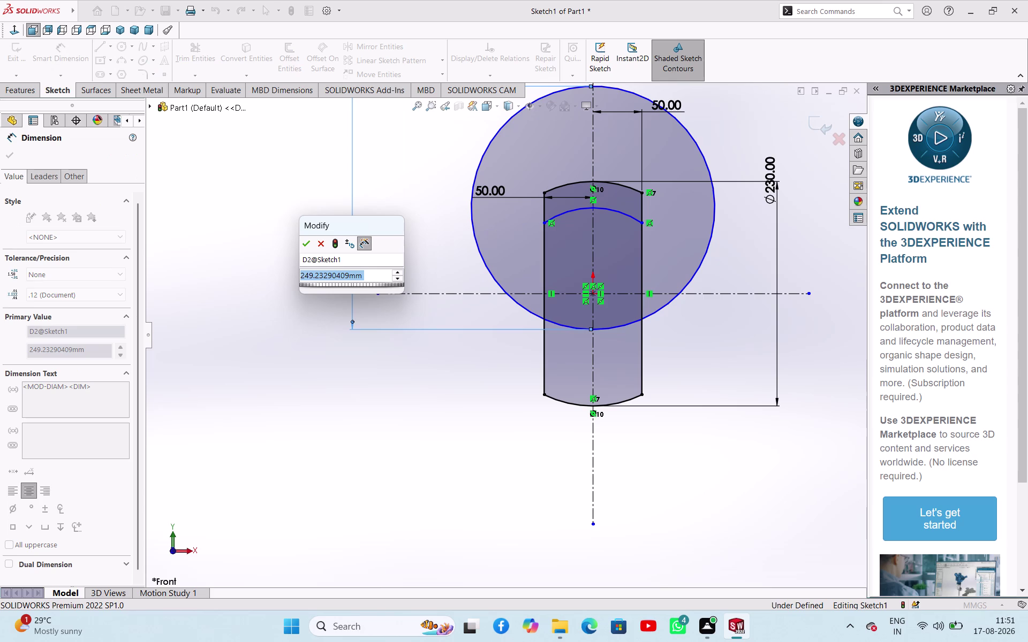
text(230)
key(Return)
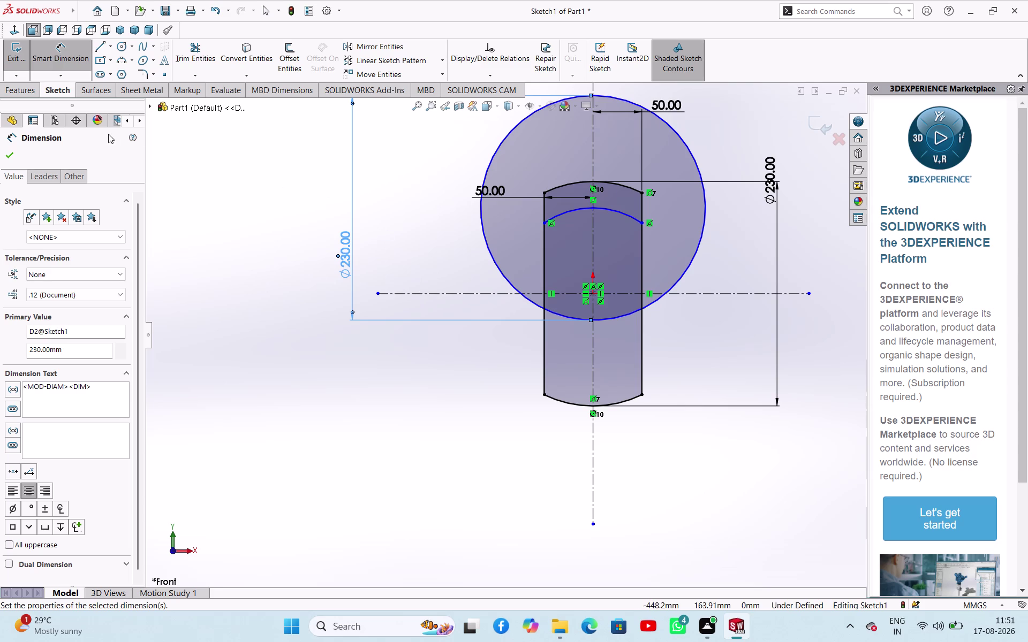
click(13, 157)
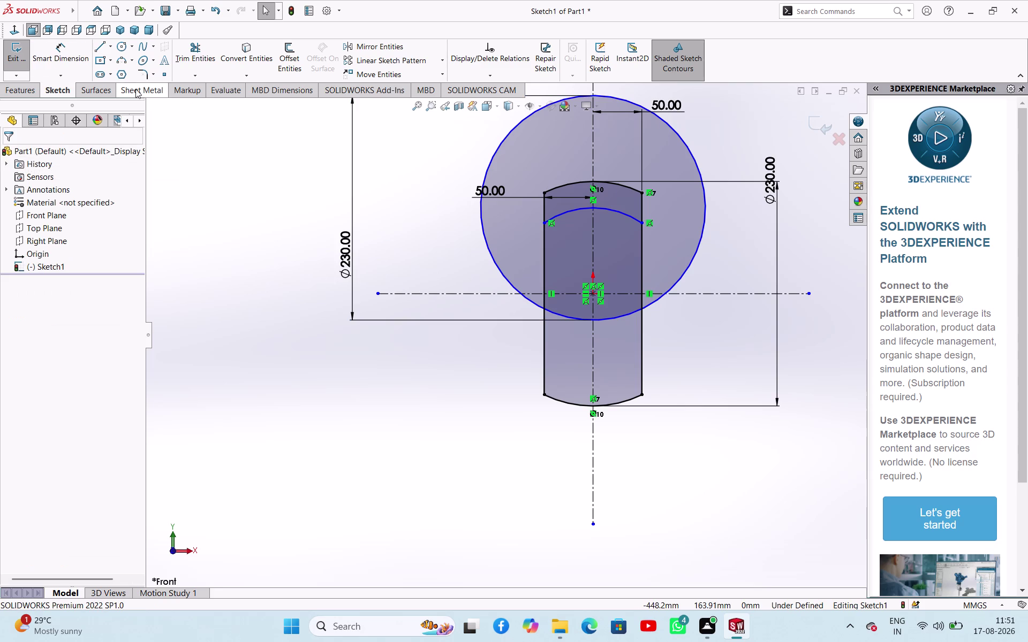
click(190, 60)
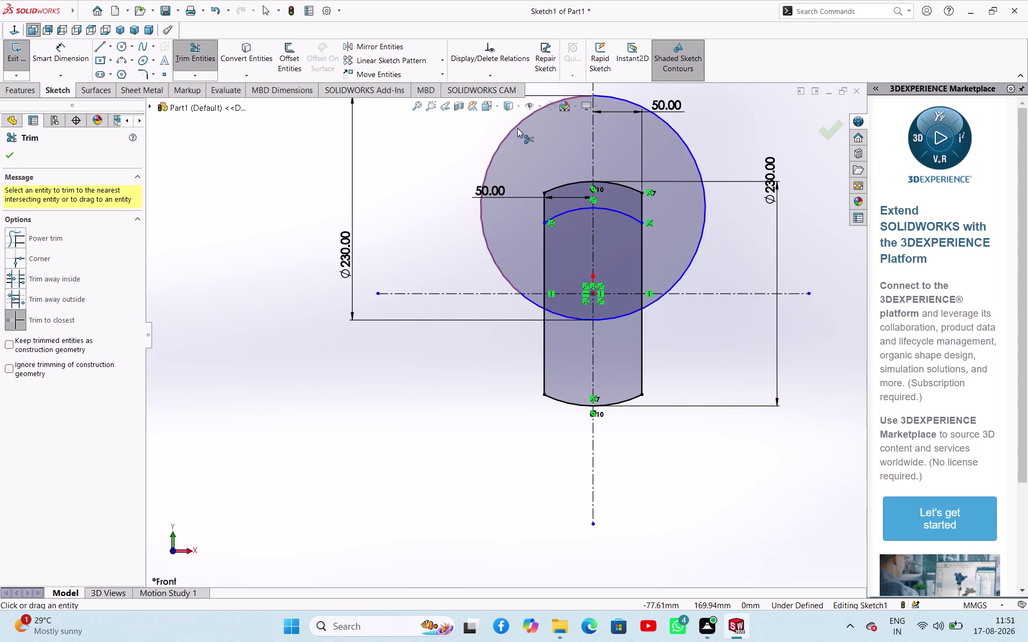
Trim the new circle's arcs lying outside the vertical strip.
click(518, 128)
click(659, 120)
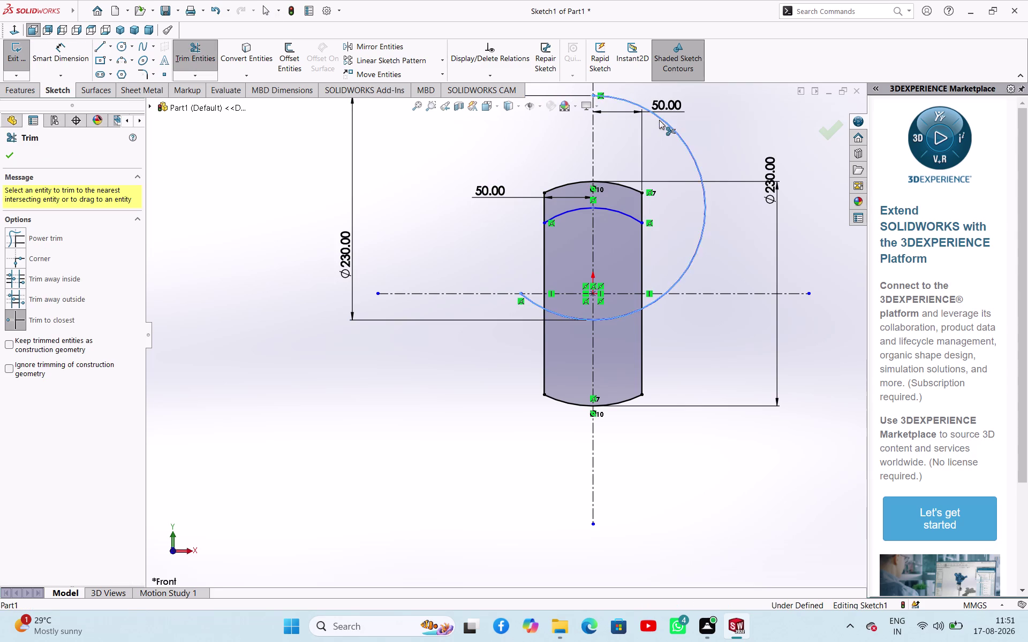
drag(657, 301, 652, 301)
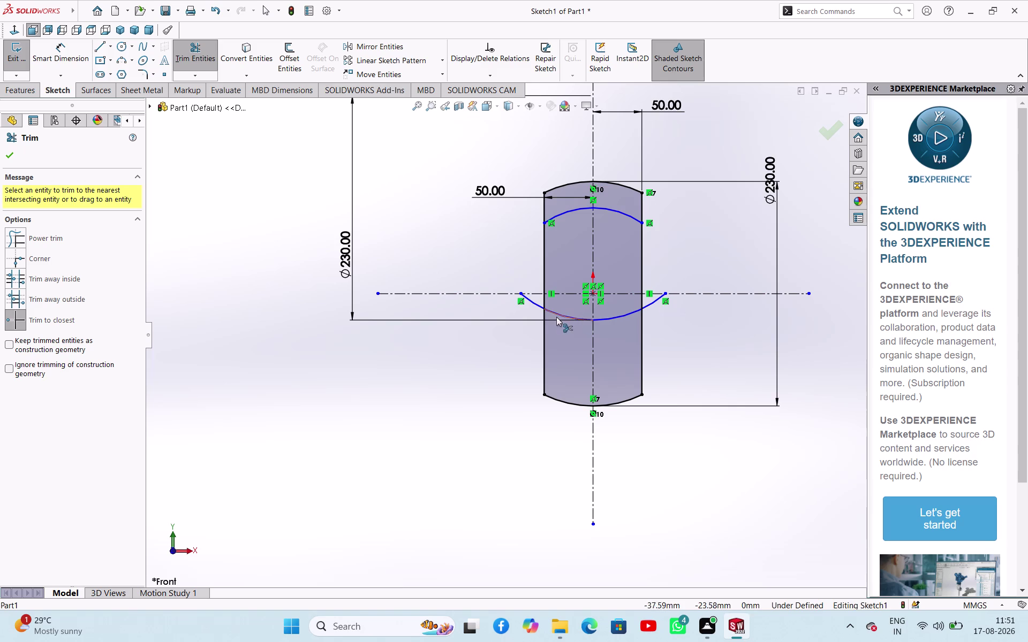
click(531, 303)
right_click(436, 221)
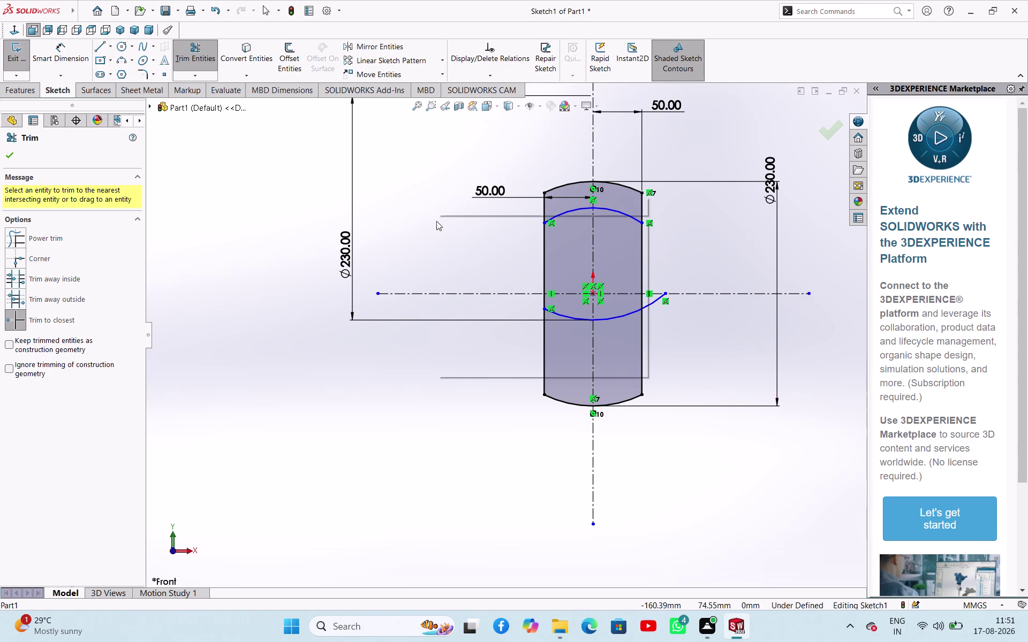
click(721, 239)
click(655, 297)
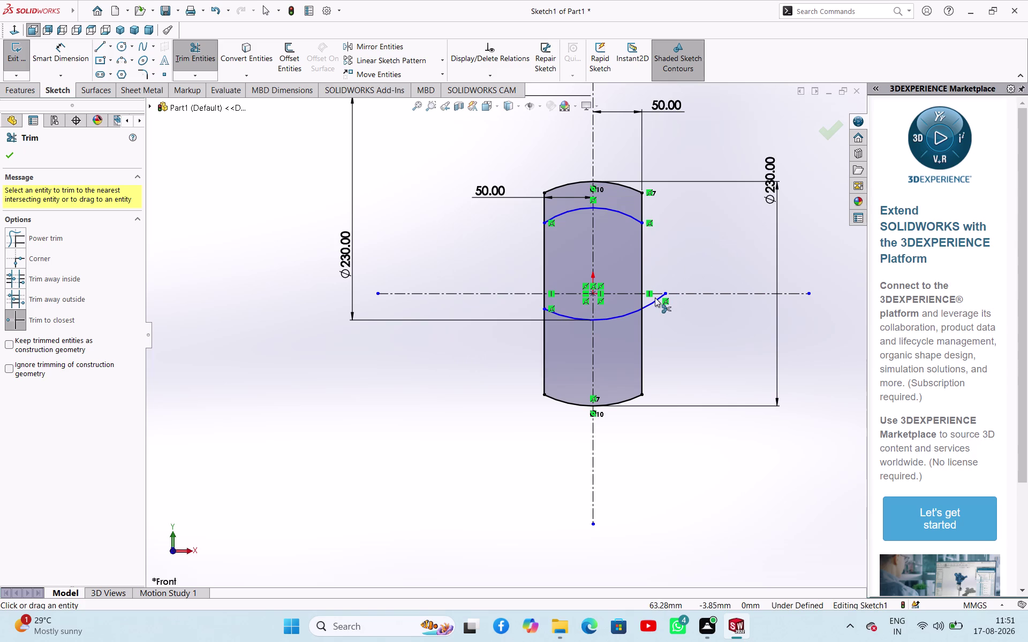
click(658, 300)
right_click(414, 196)
click(425, 230)
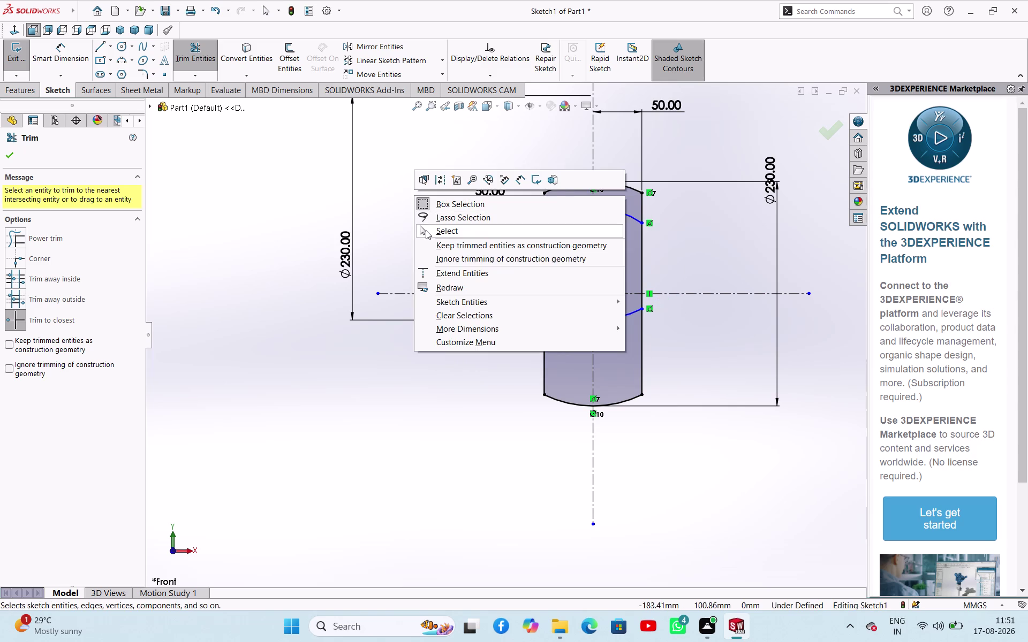
click(409, 210)
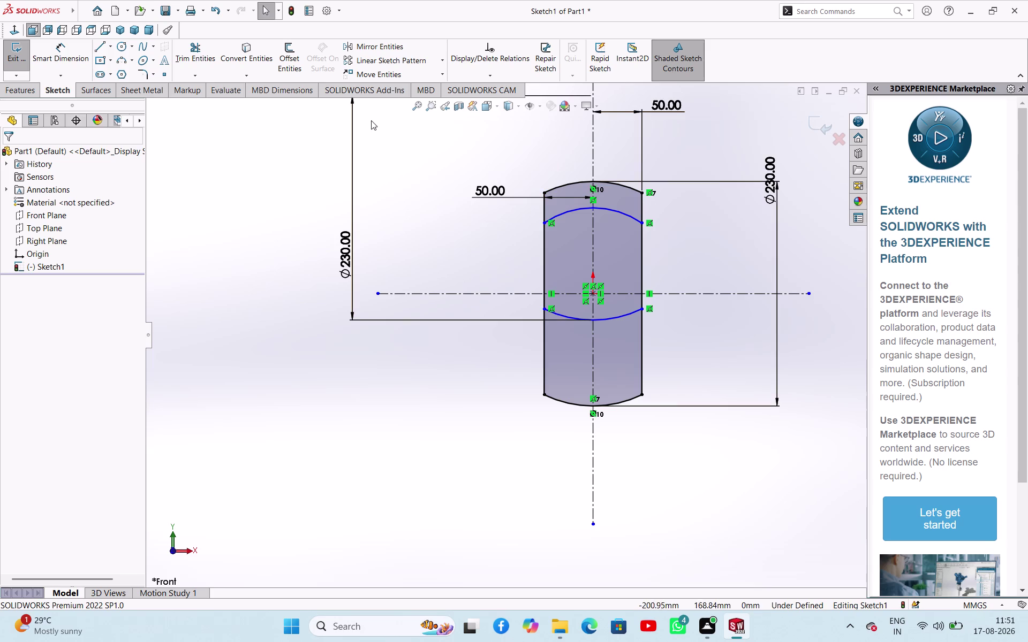
Trim the excess line and arc segments below the profile.
click(184, 56)
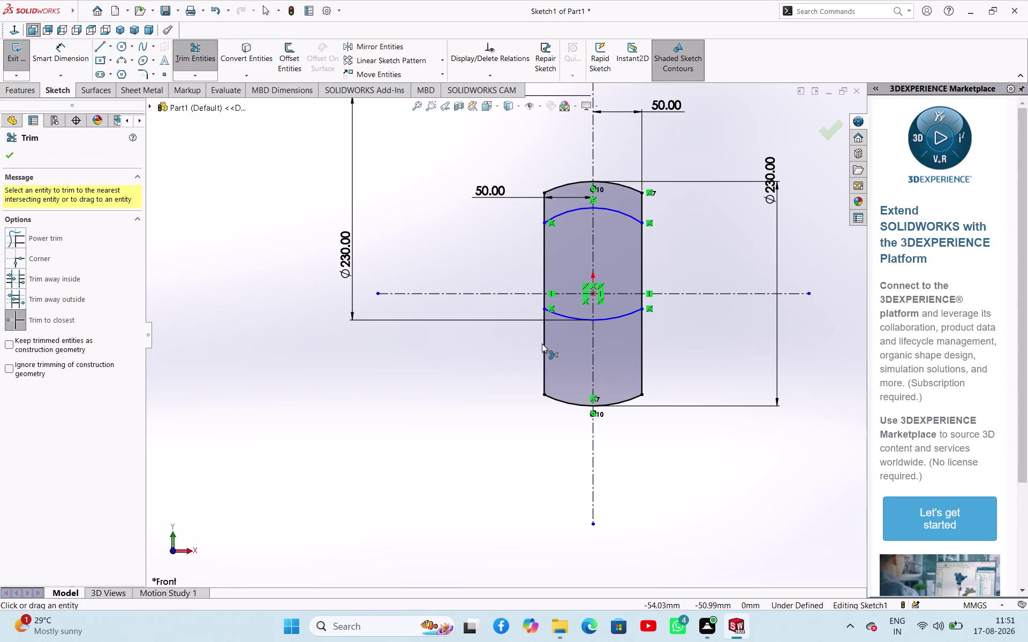
click(541, 344)
click(556, 400)
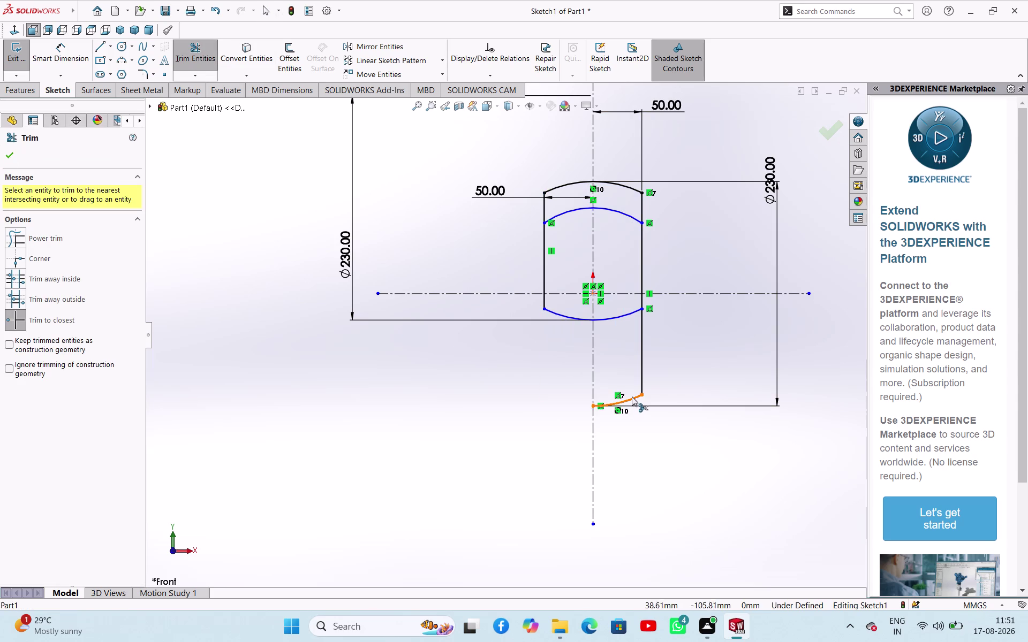
click(632, 397)
click(642, 368)
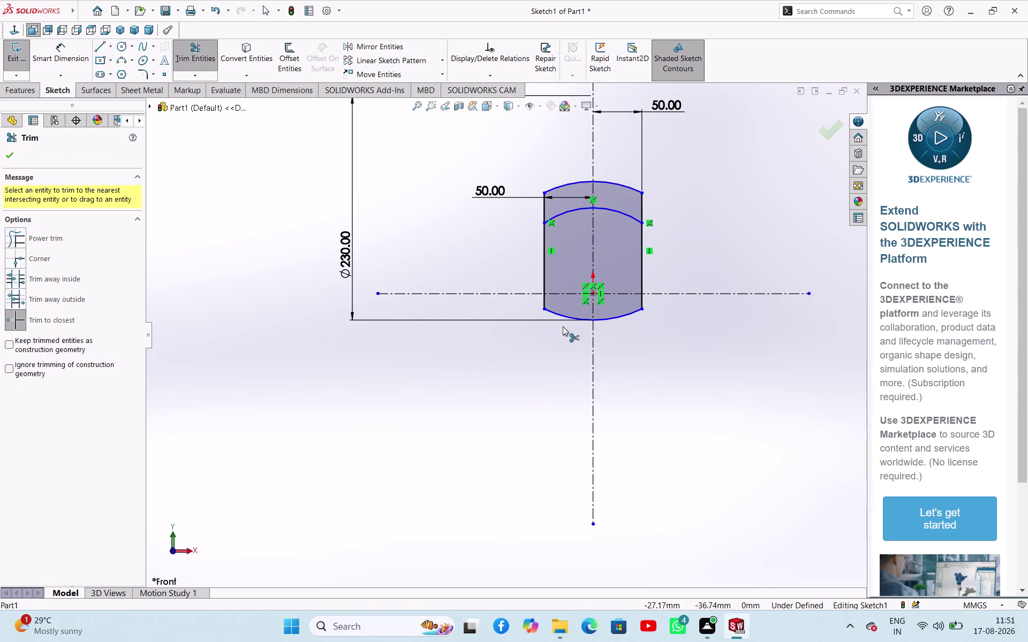
right_click(370, 355)
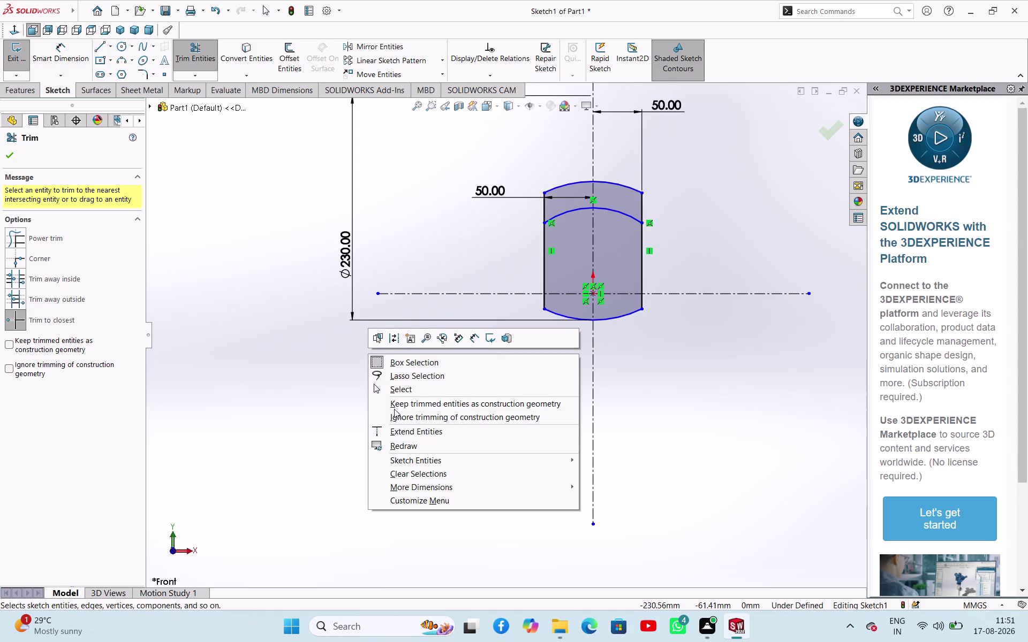
click(380, 389)
click(300, 354)
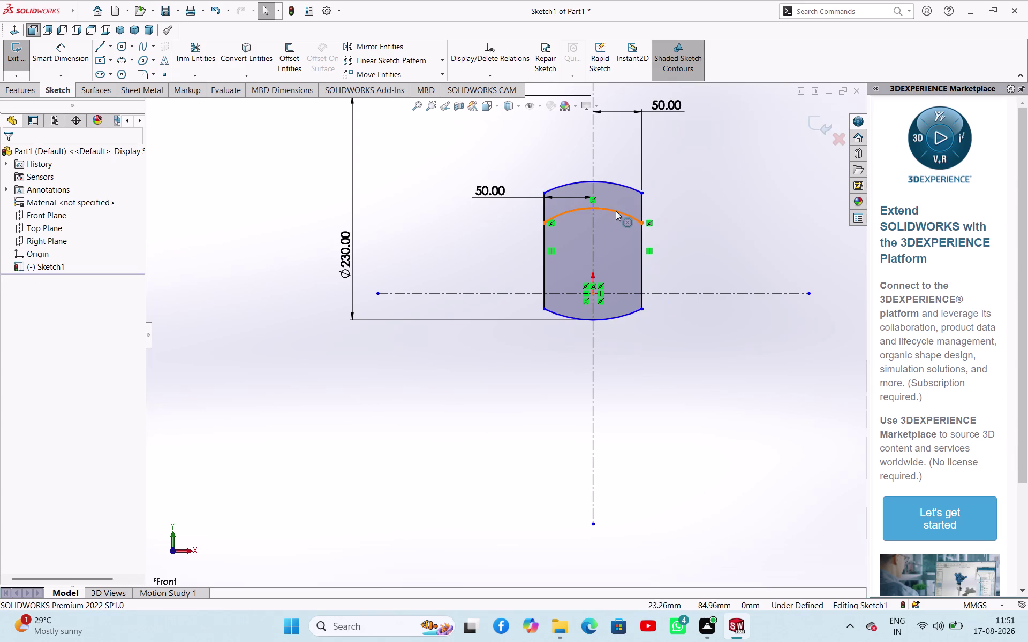
Delete the leftover inner arc and exit the sketch.
drag(616, 211, 616, 219)
key(Delete)
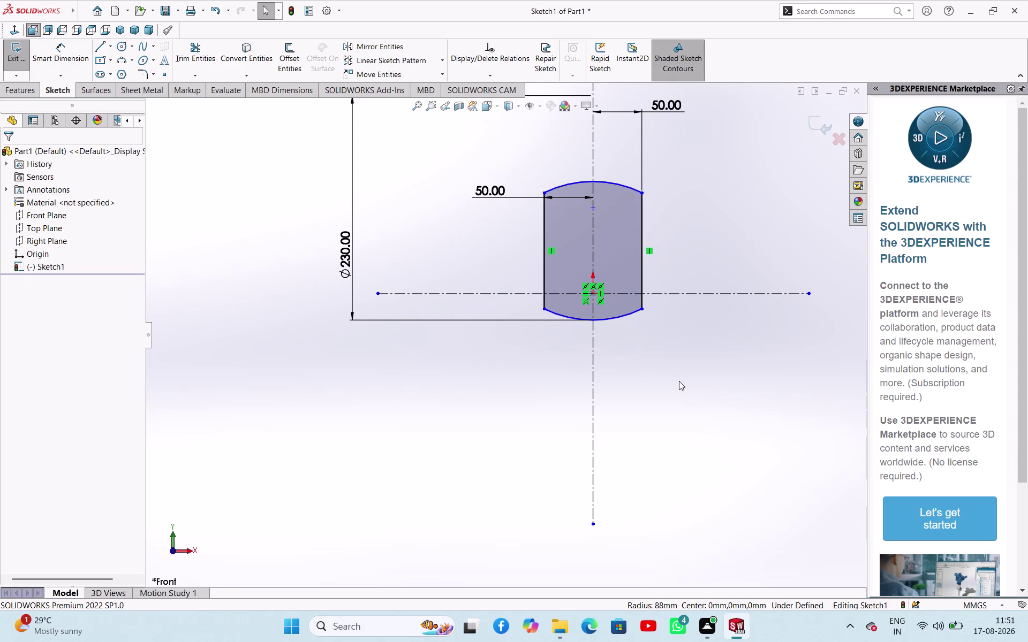
scroll(up, 3)
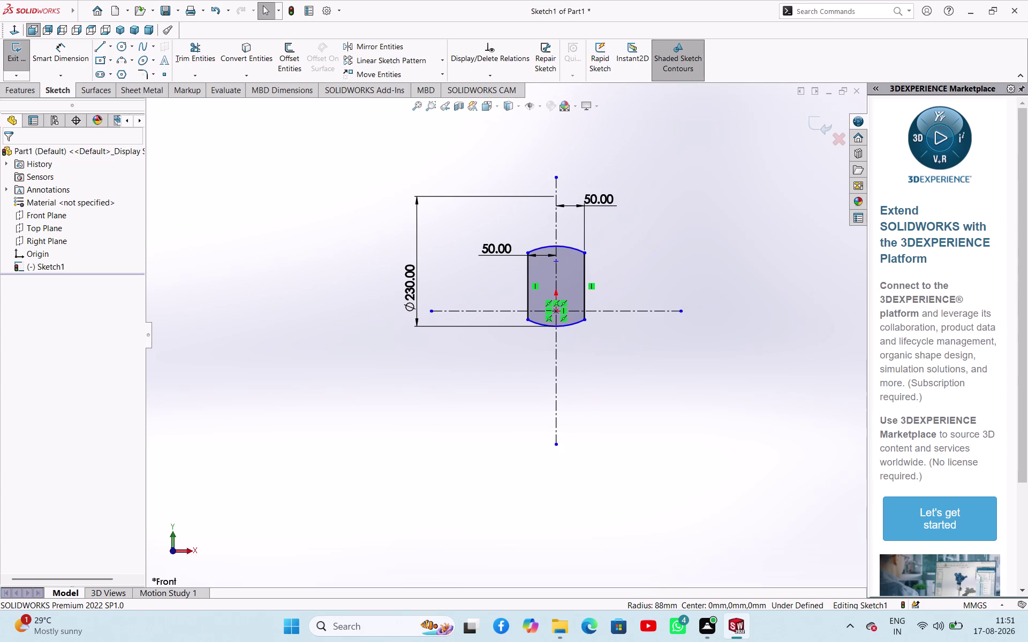
click(15, 51)
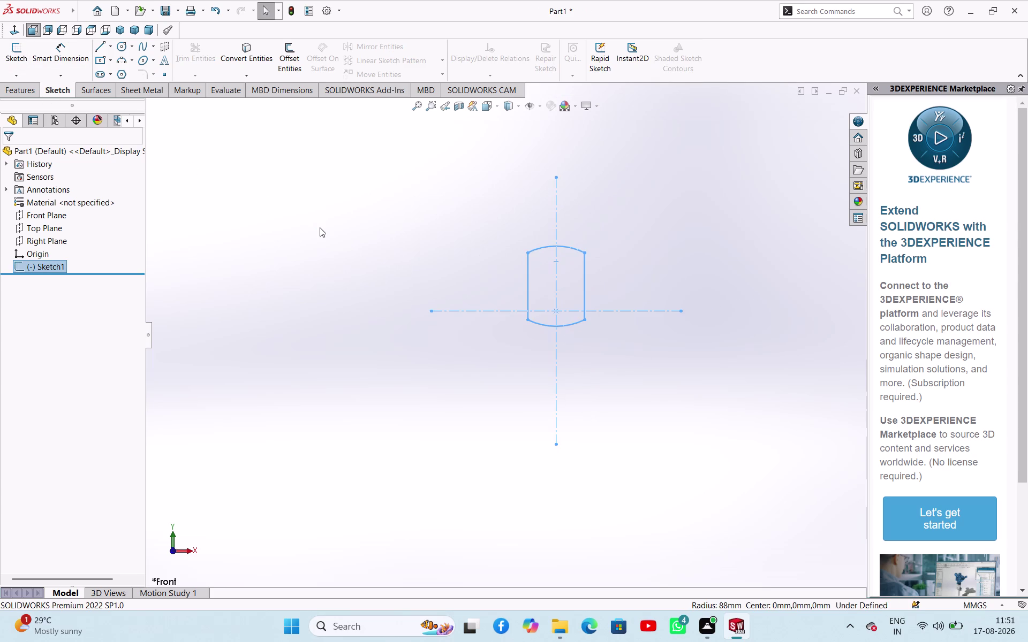
Extrude the profile 20 mm with a Mid Plane end condition.
click(30, 89)
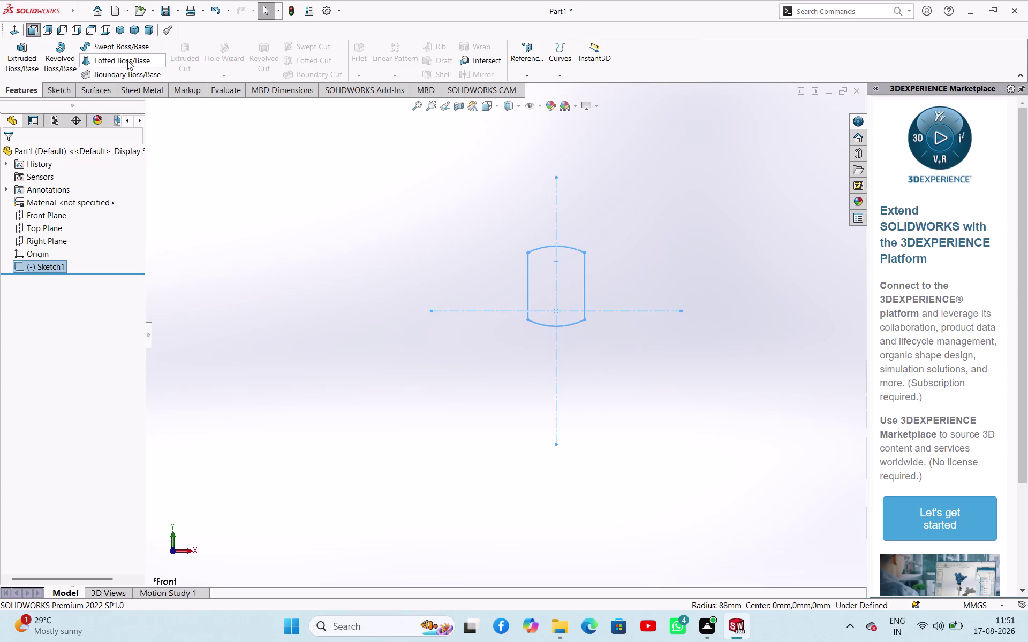
click(29, 47)
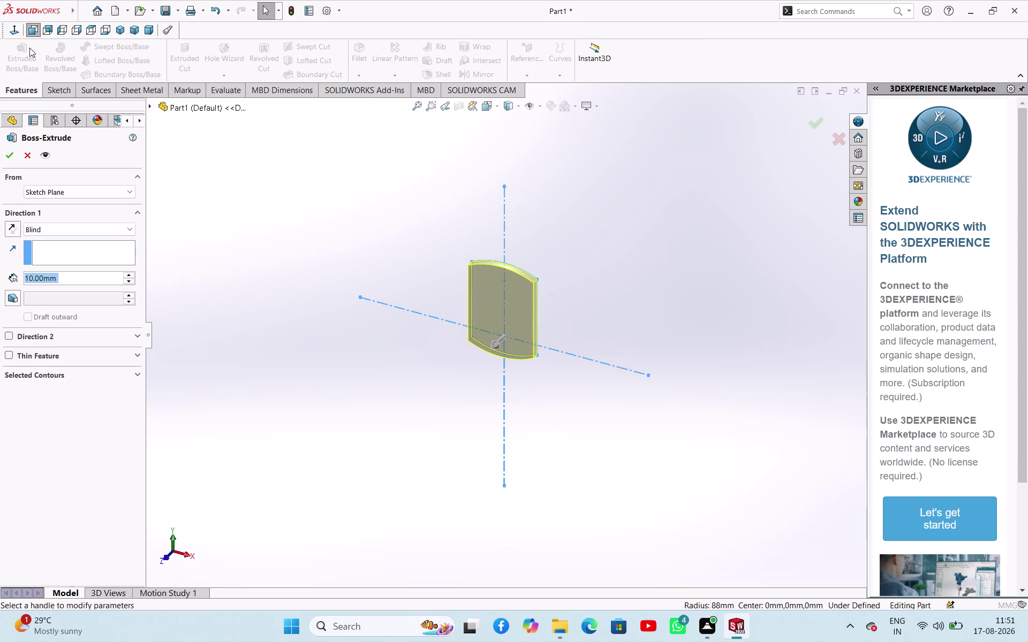
click(123, 225)
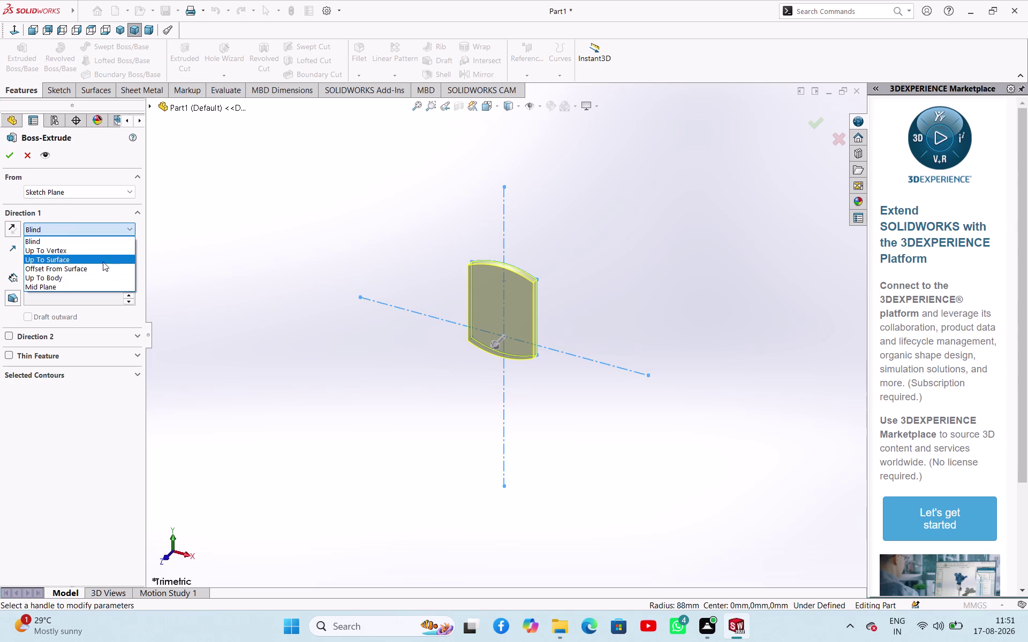
click(86, 285)
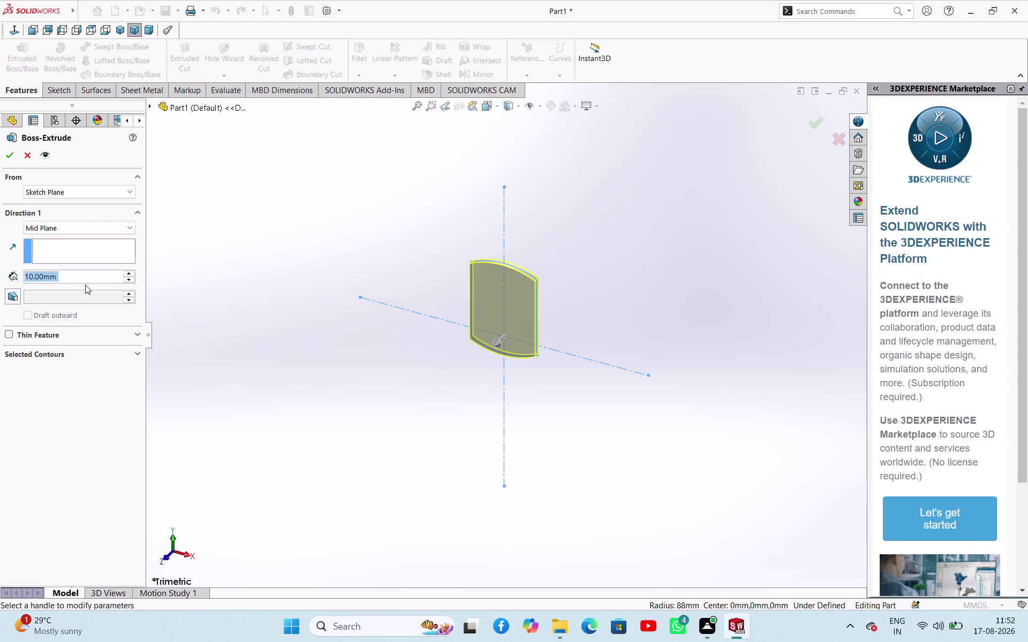
click(126, 275)
click(12, 154)
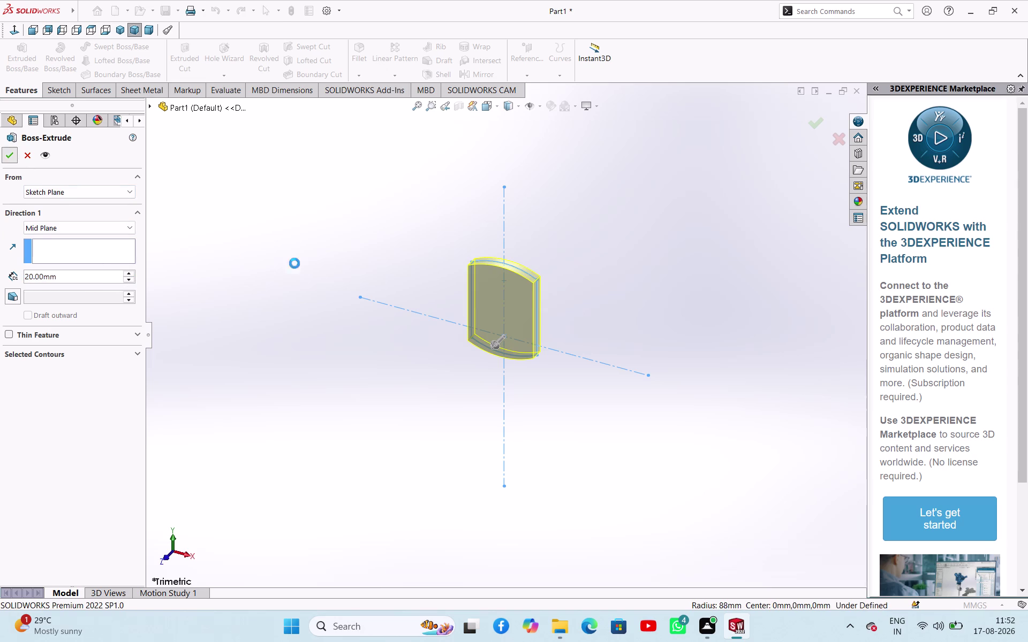
click(353, 243)
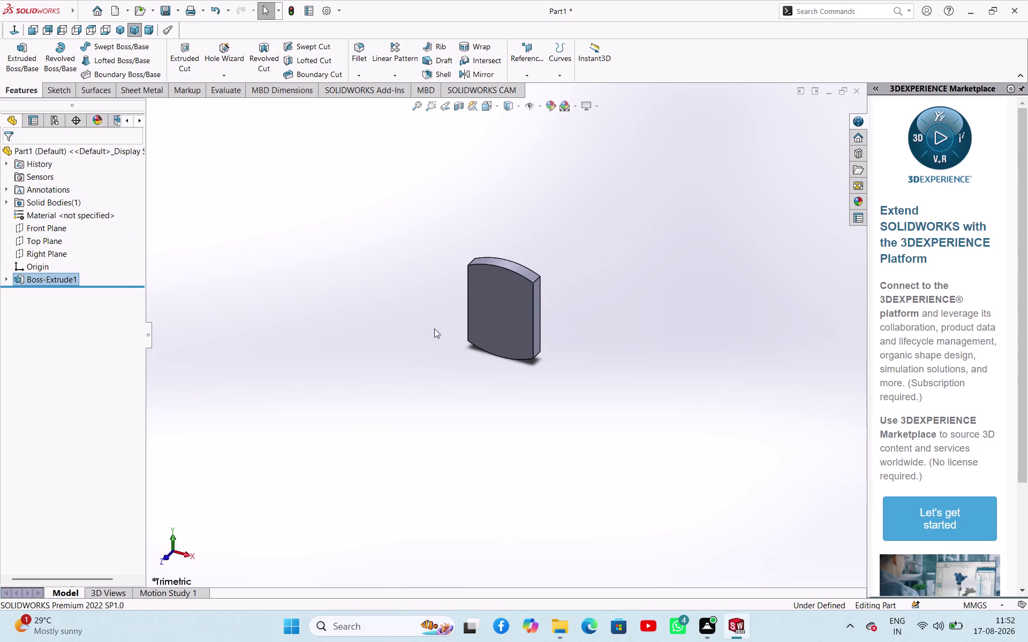
Start Sketch2 on the front face of Boss-Extrude1, viewed normal to the face.
click(512, 321)
click(558, 290)
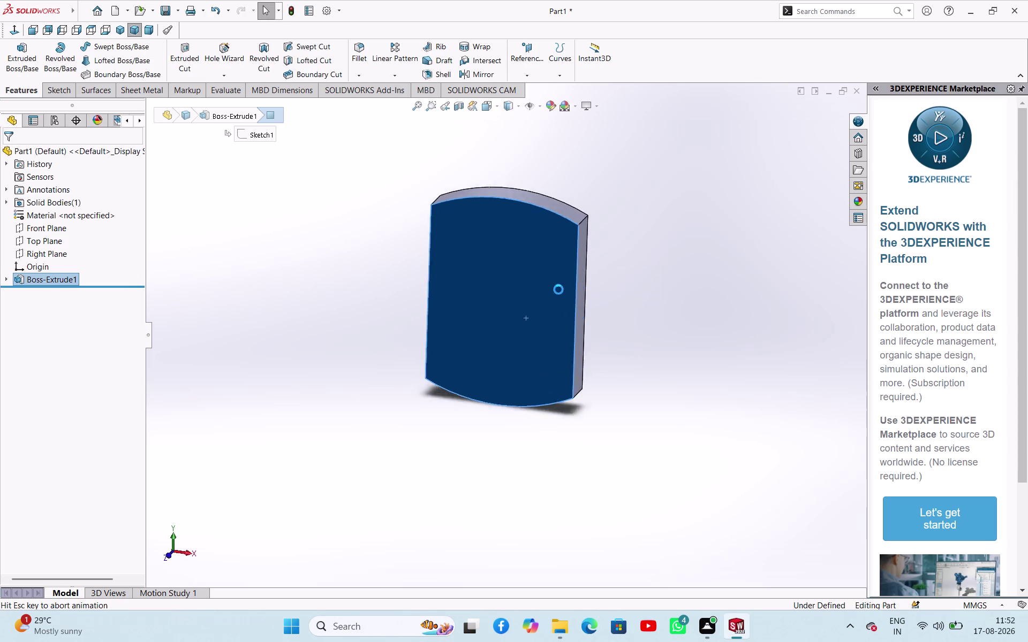
click(733, 314)
scroll(up, 3)
scroll(down, 3)
scroll(up, 3)
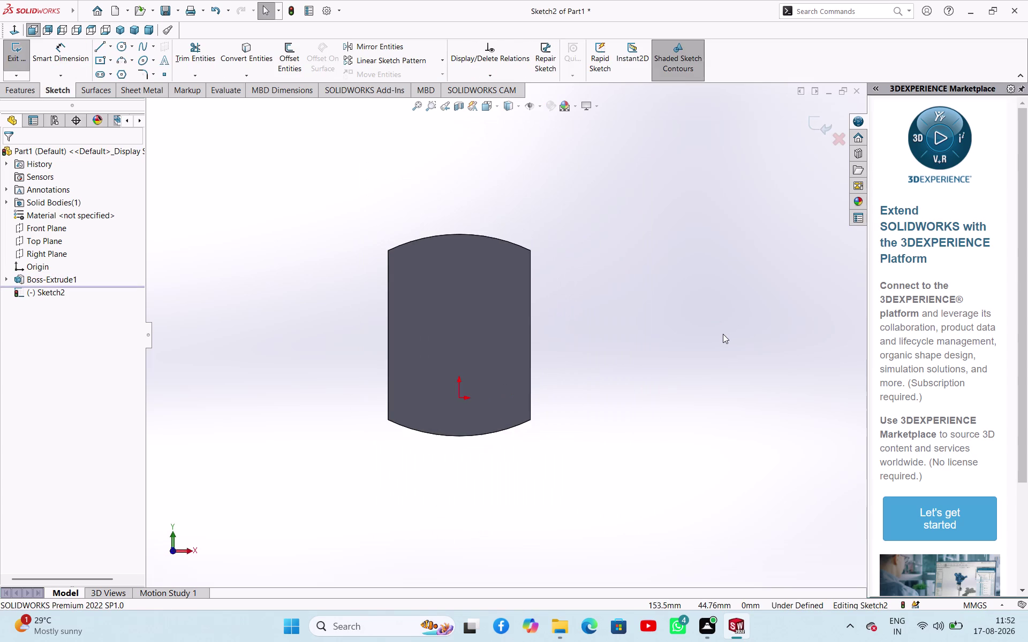
scroll(down, 3)
scroll(up, 3)
scroll(down, 3)
scroll(up, 3)
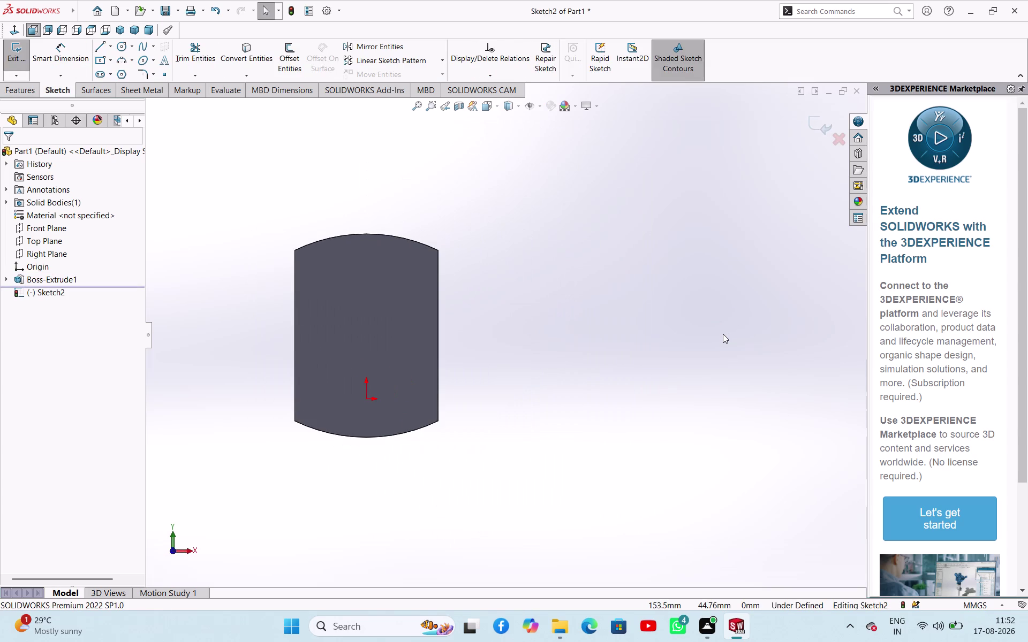
click(119, 49)
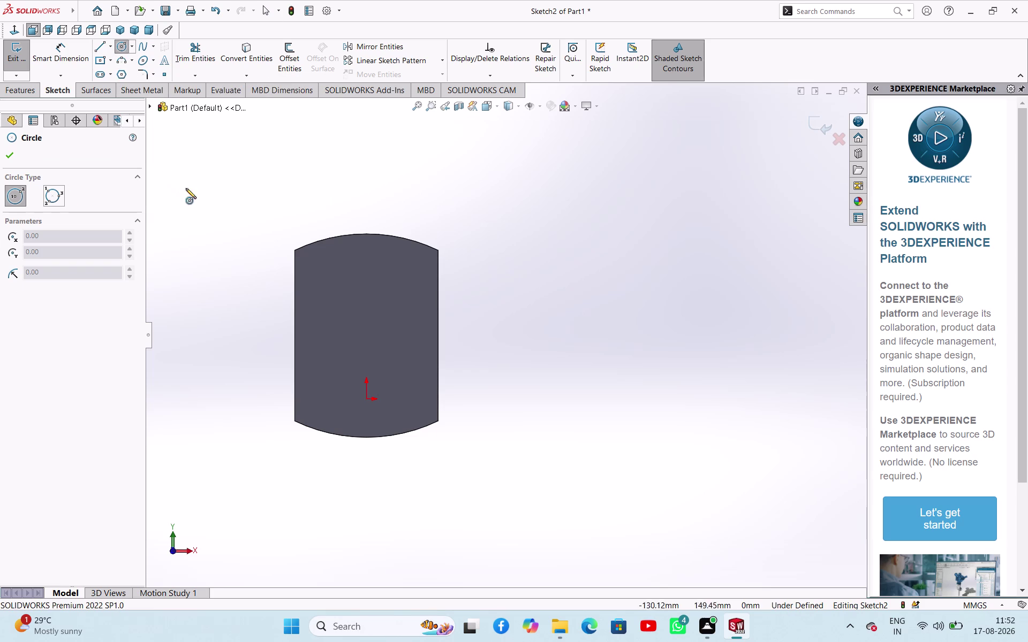
Draw a circle centred on the sketch origin.
click(368, 401)
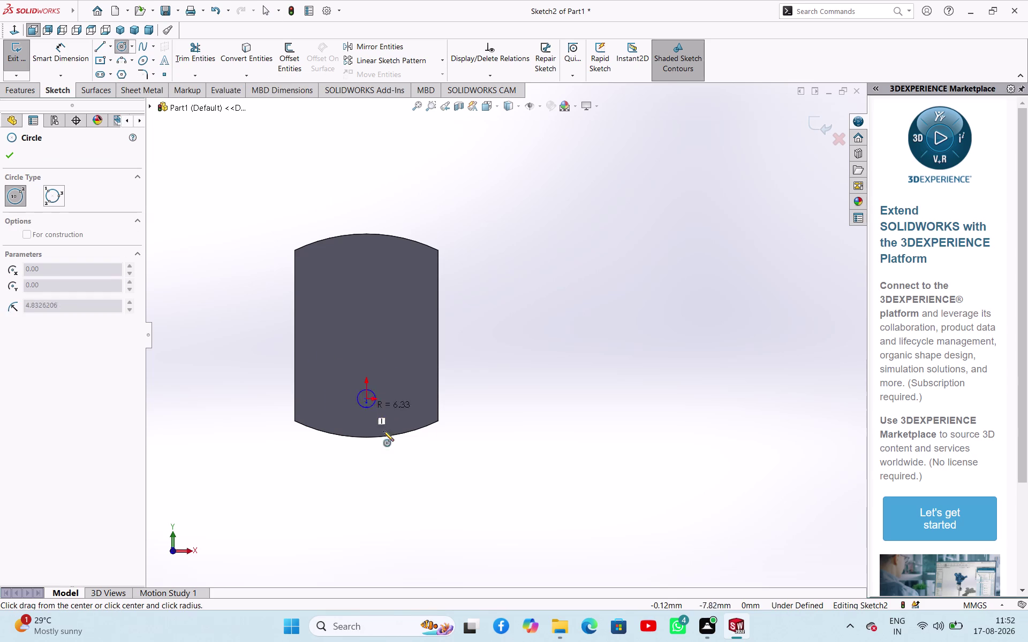
click(419, 468)
right_click(554, 322)
click(567, 328)
Dimension the circle's diameter as 88*2, giving 176 mm.
right_drag(538, 334, 572, 250)
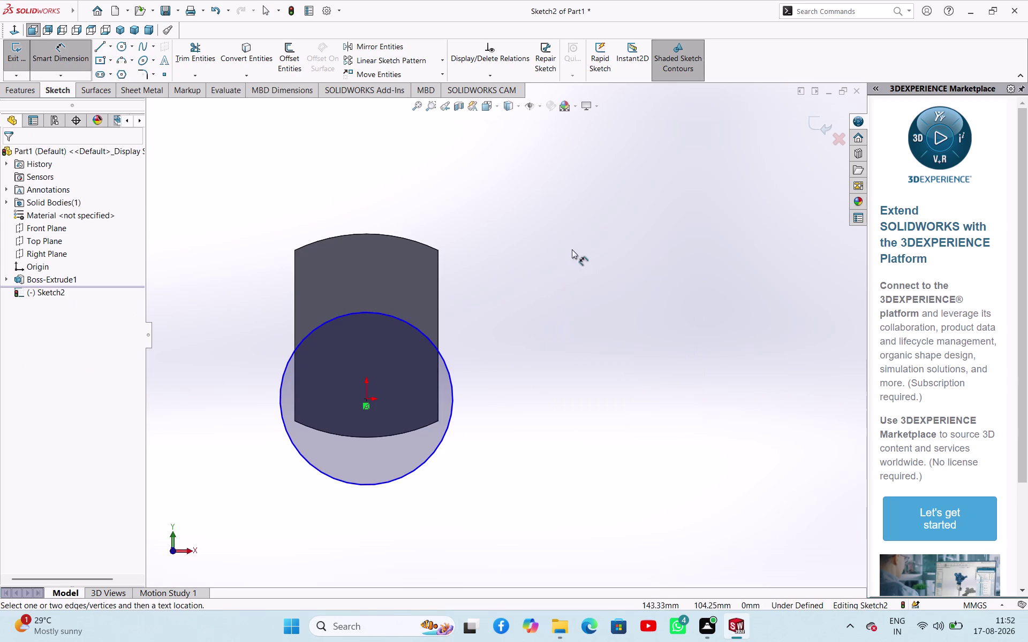
right_drag(572, 250, 570, 249)
click(452, 400)
click(576, 335)
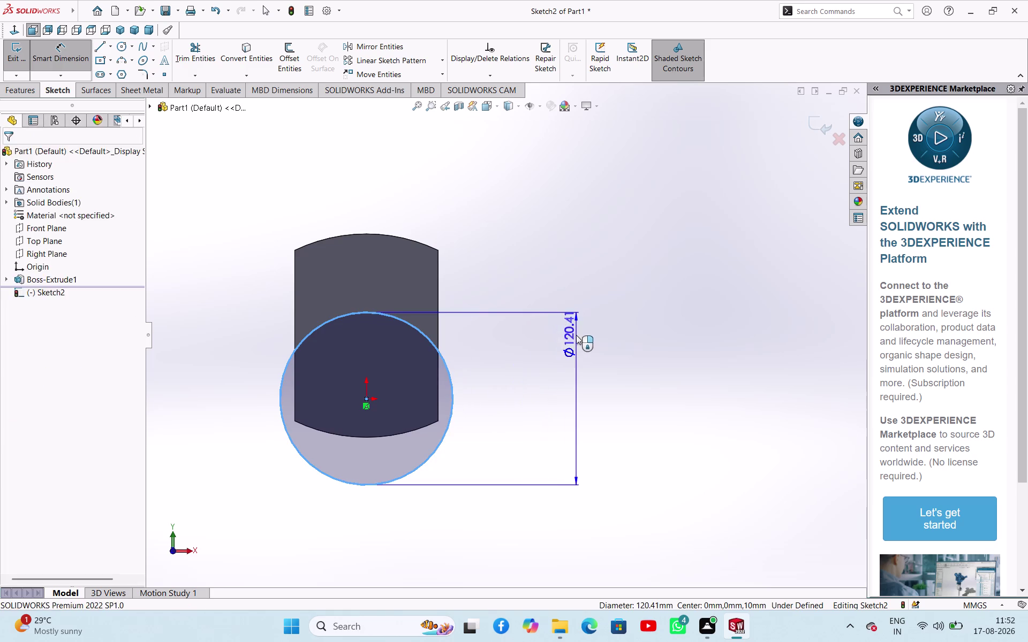
text(88*2)
key(Return)
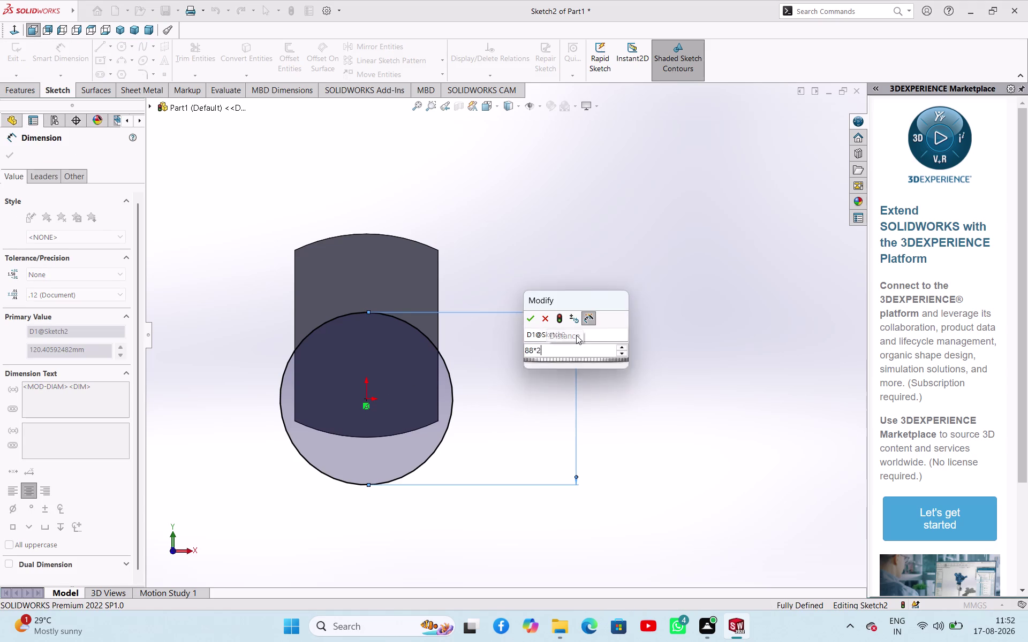
click(0, 156)
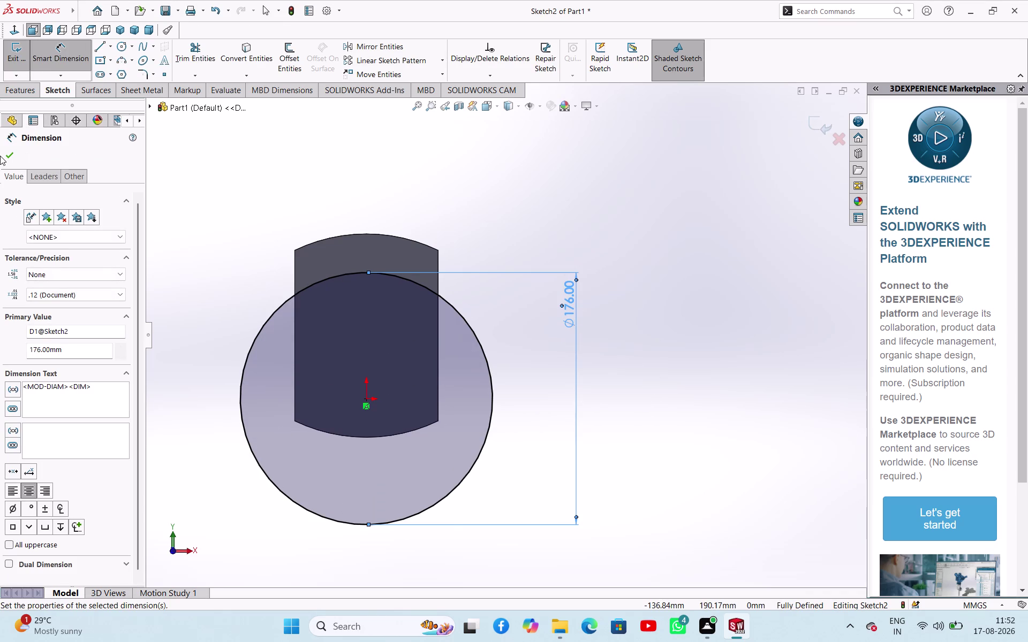
click(15, 155)
click(254, 159)
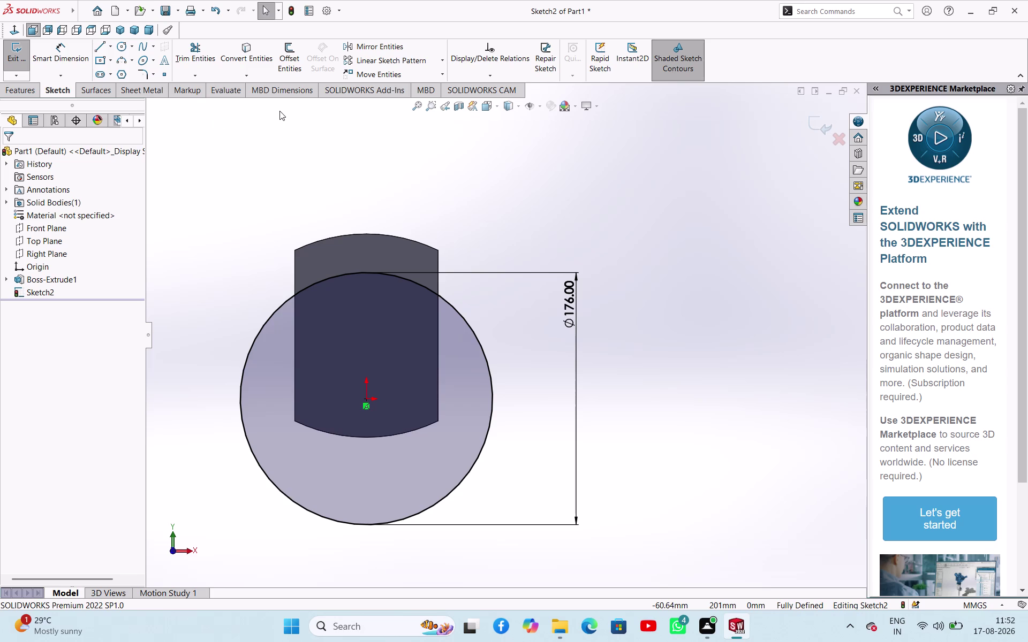
click(111, 43)
click(106, 74)
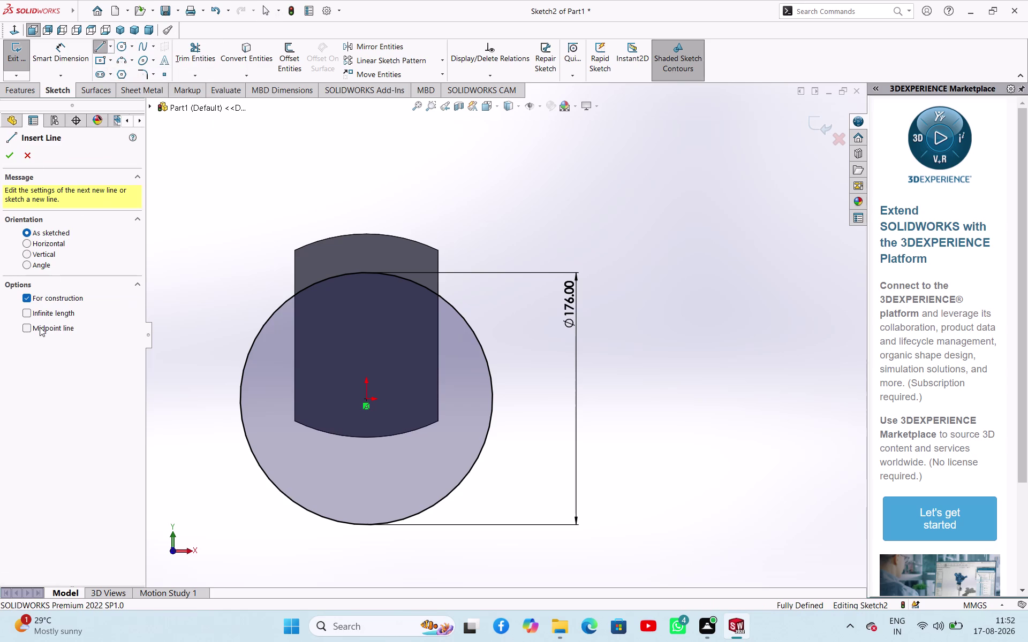
Draw a vertical centreline from the circle centre down past the circle.
click(41, 328)
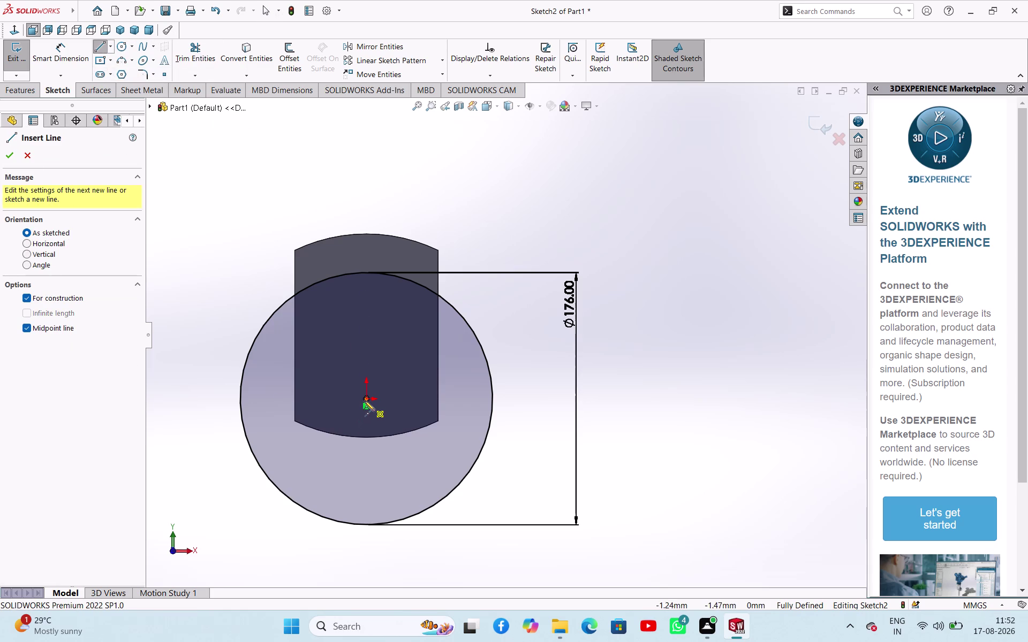
click(365, 401)
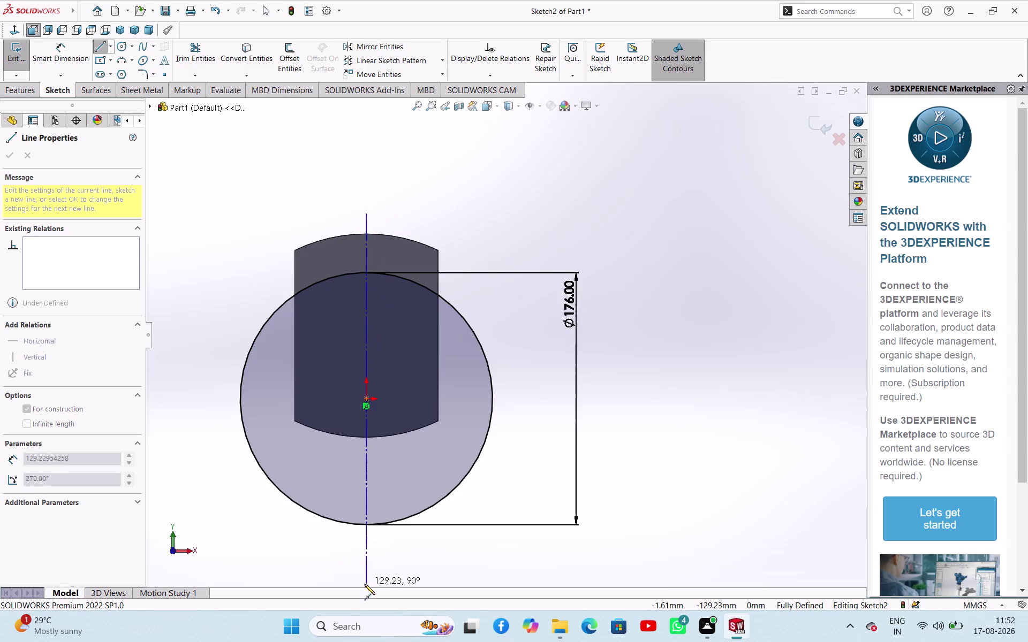
click(365, 585)
right_click(410, 565)
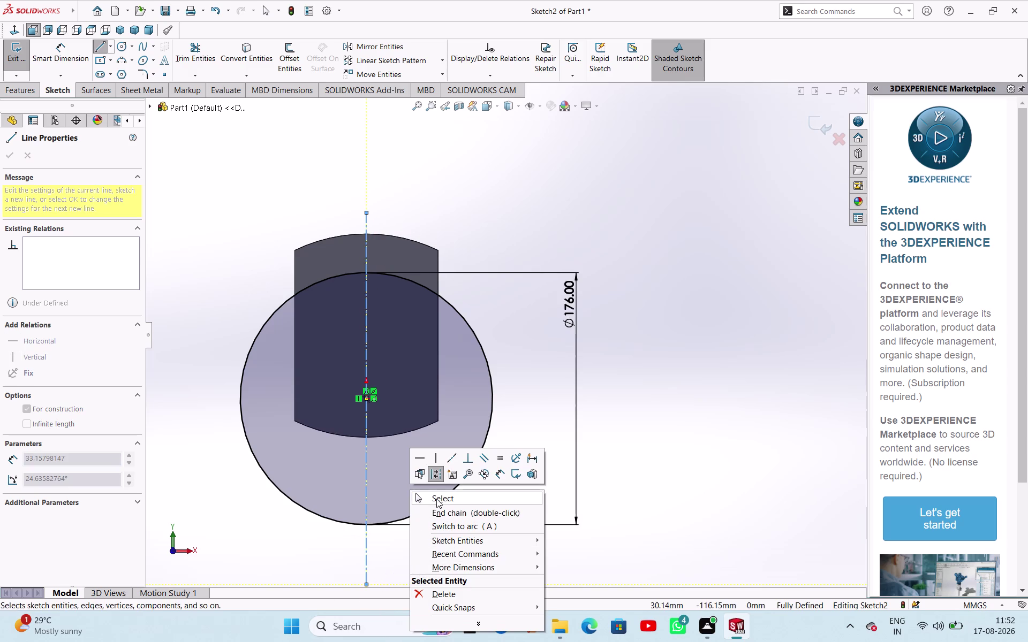
click(436, 499)
click(109, 50)
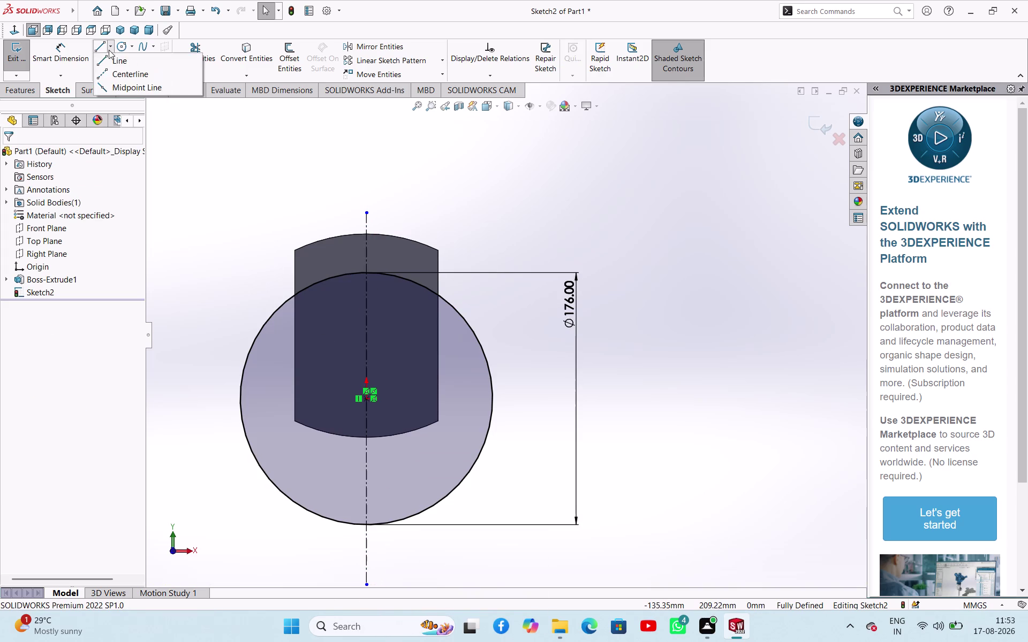
Add a horizontal centreline at the circle's top, extending right of the circle.
click(112, 72)
click(28, 327)
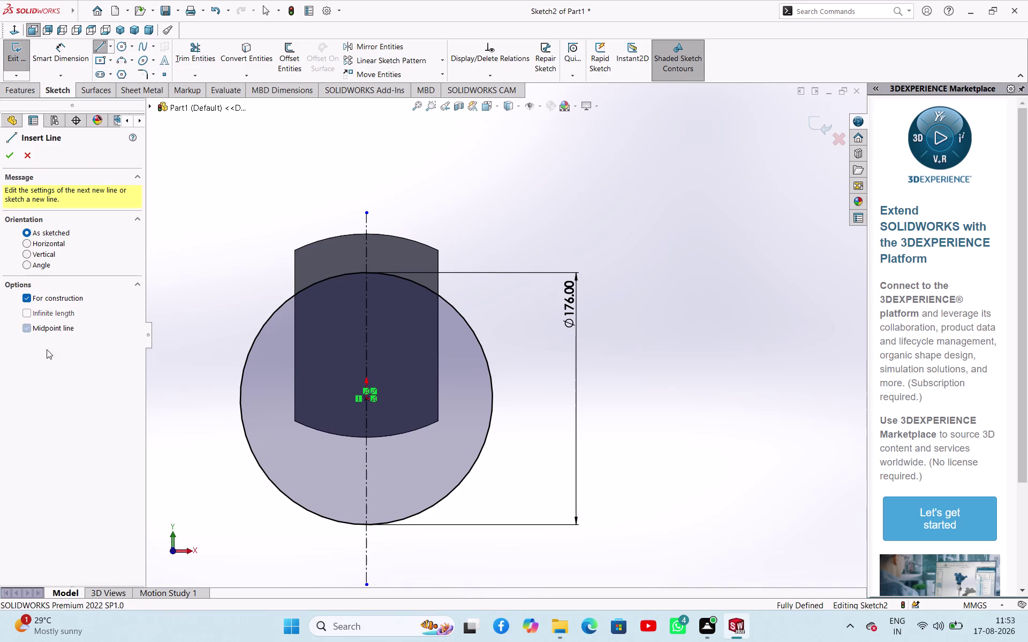
click(368, 274)
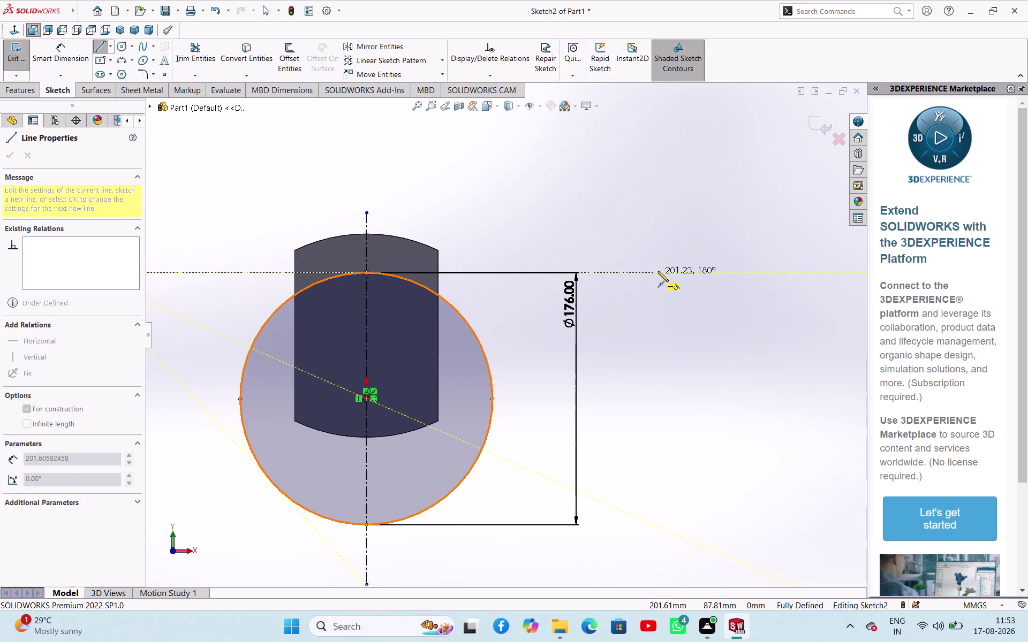
click(676, 270)
right_click(654, 314)
click(692, 330)
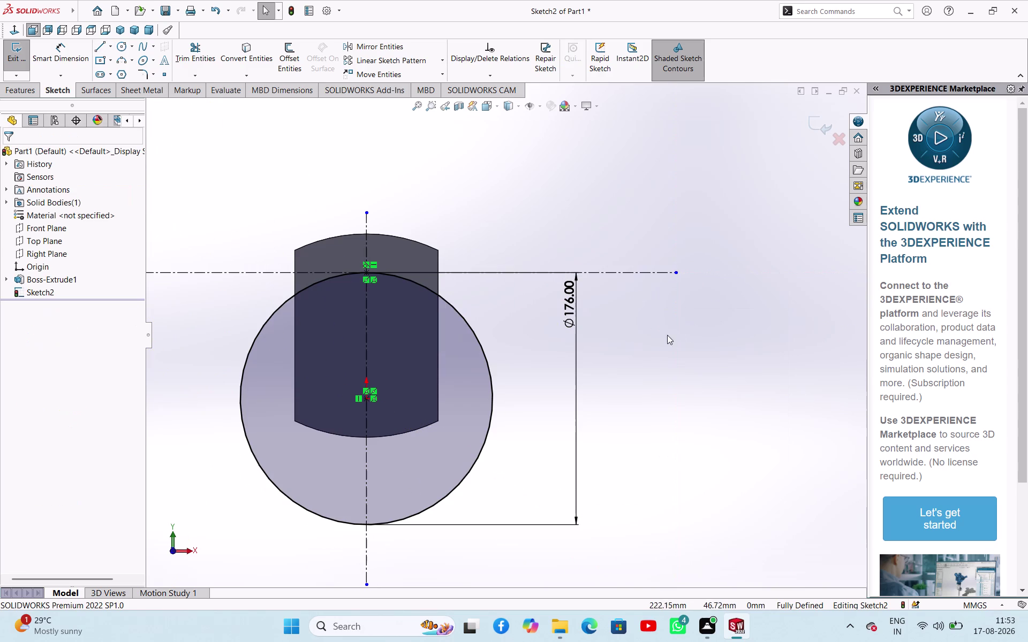
click(189, 54)
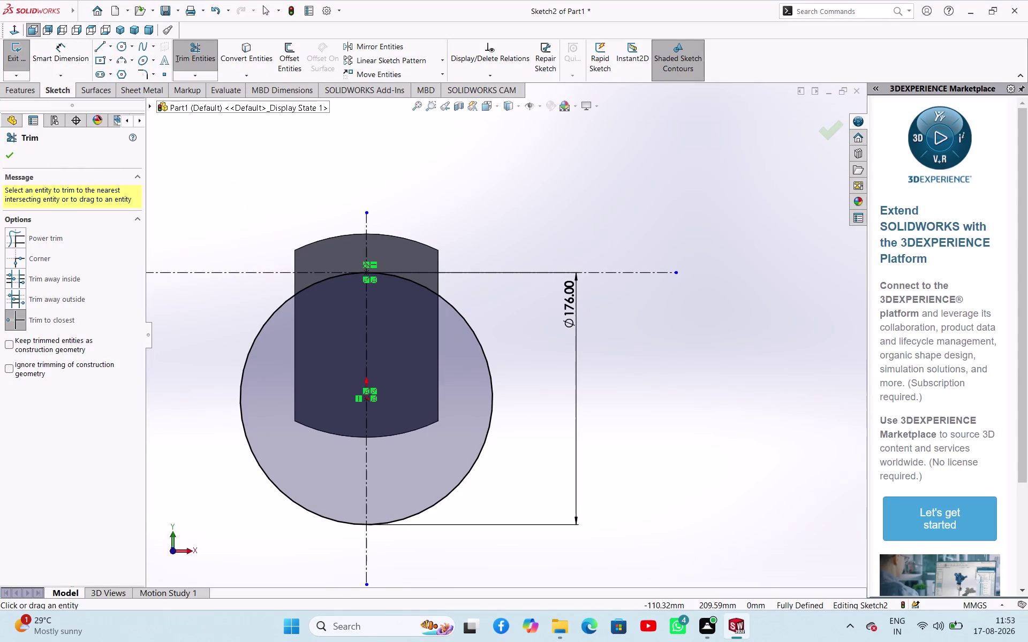
Convert the part's left and right side edges into sketch lines.
click(7, 154)
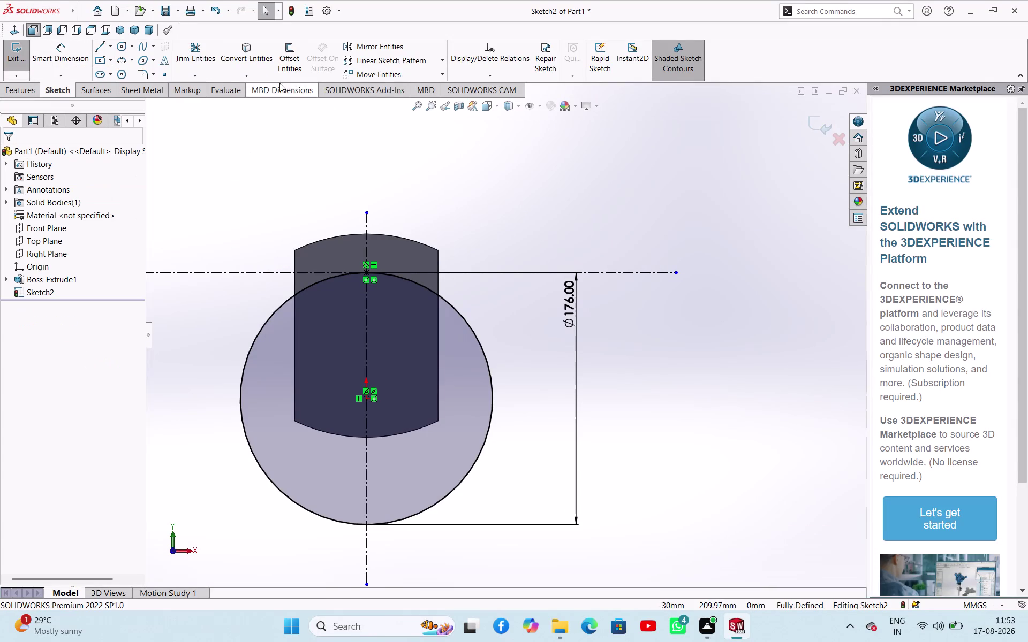
click(265, 62)
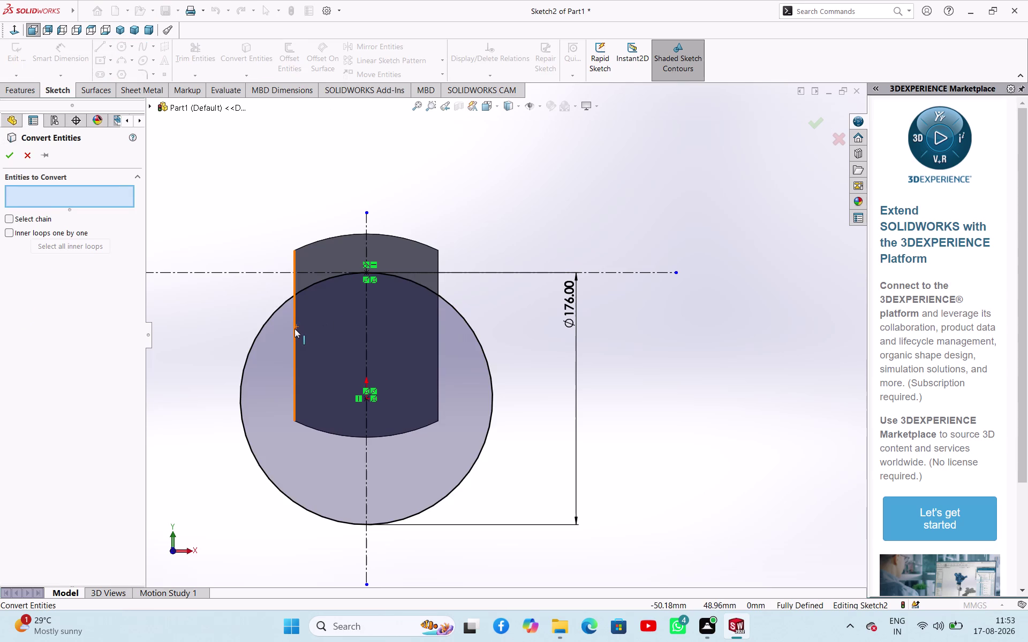
click(294, 329)
click(437, 361)
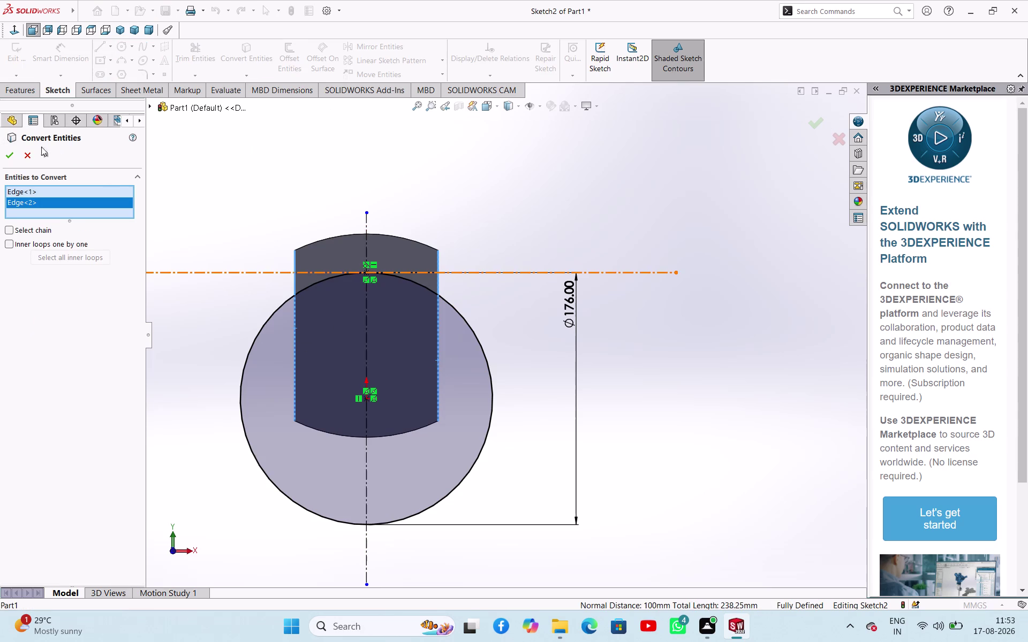
click(13, 152)
click(236, 159)
Trim the circle and side lines, leaving one arc across the top between them.
click(203, 62)
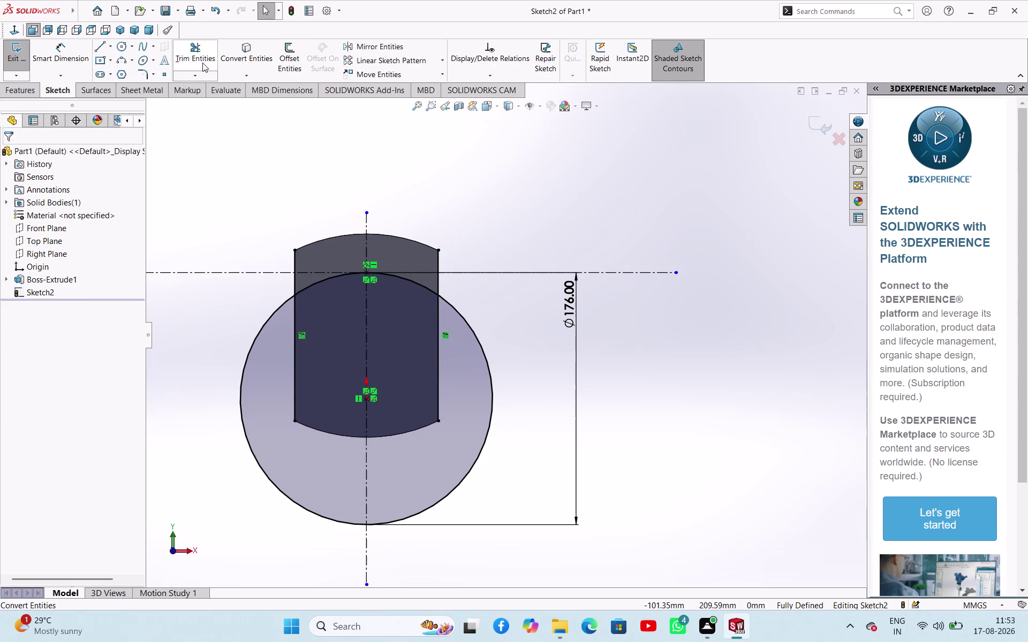
click(276, 310)
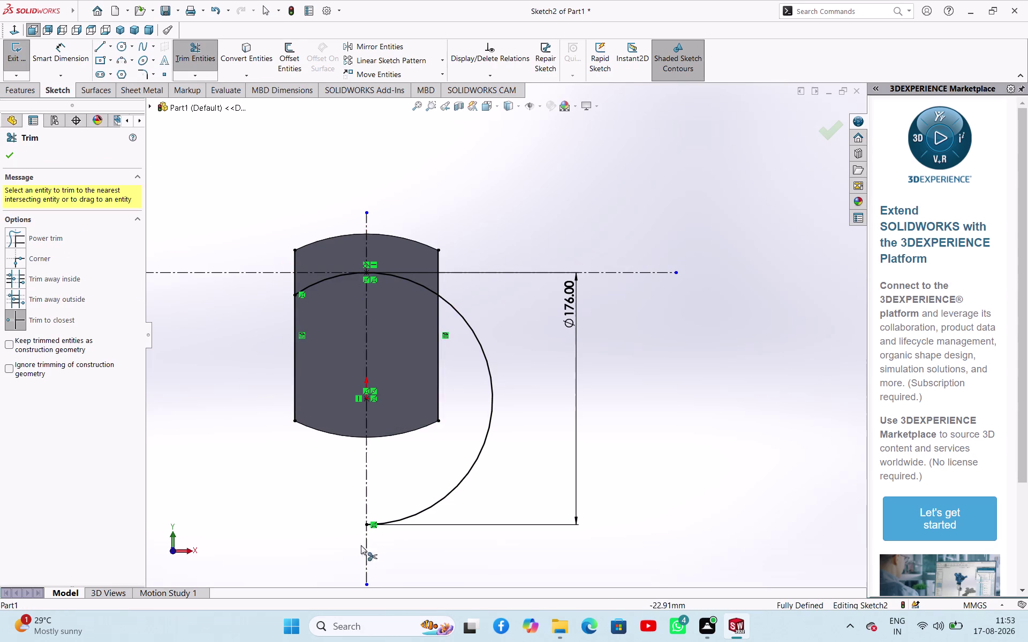
click(423, 514)
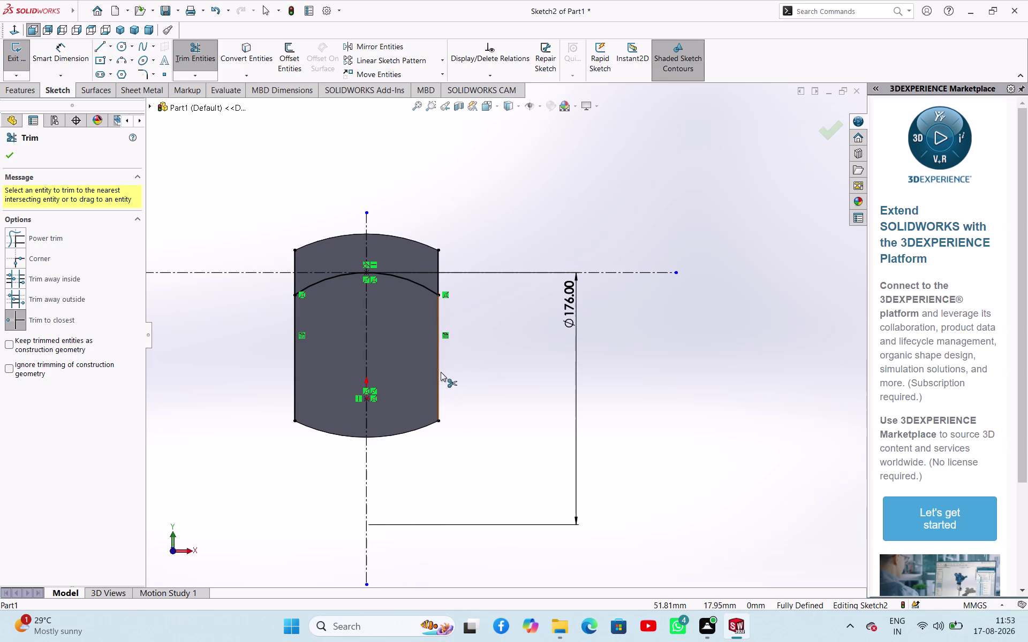
click(440, 371)
click(297, 354)
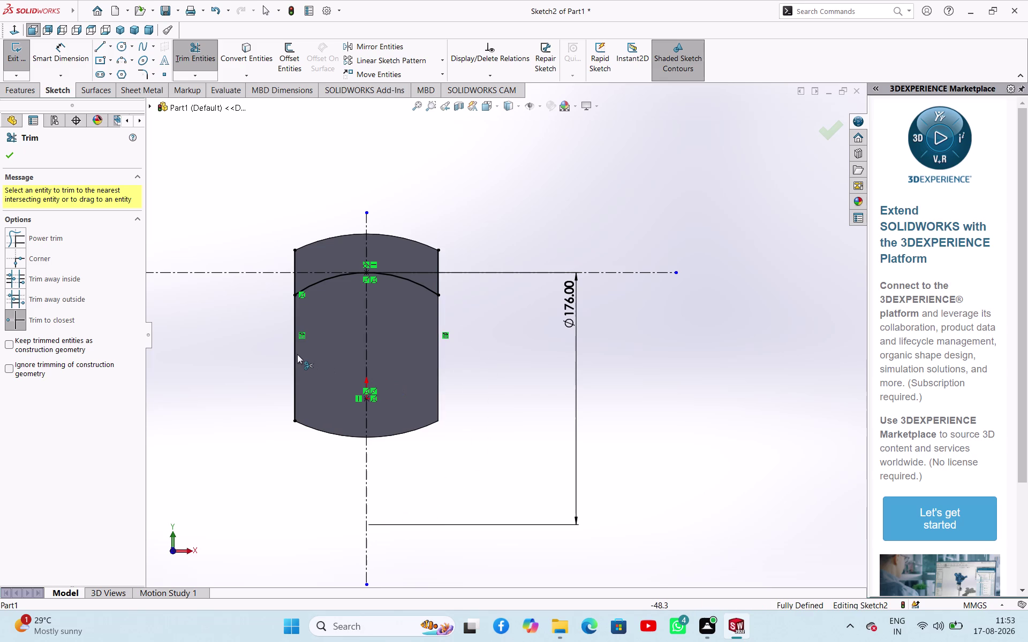
click(295, 278)
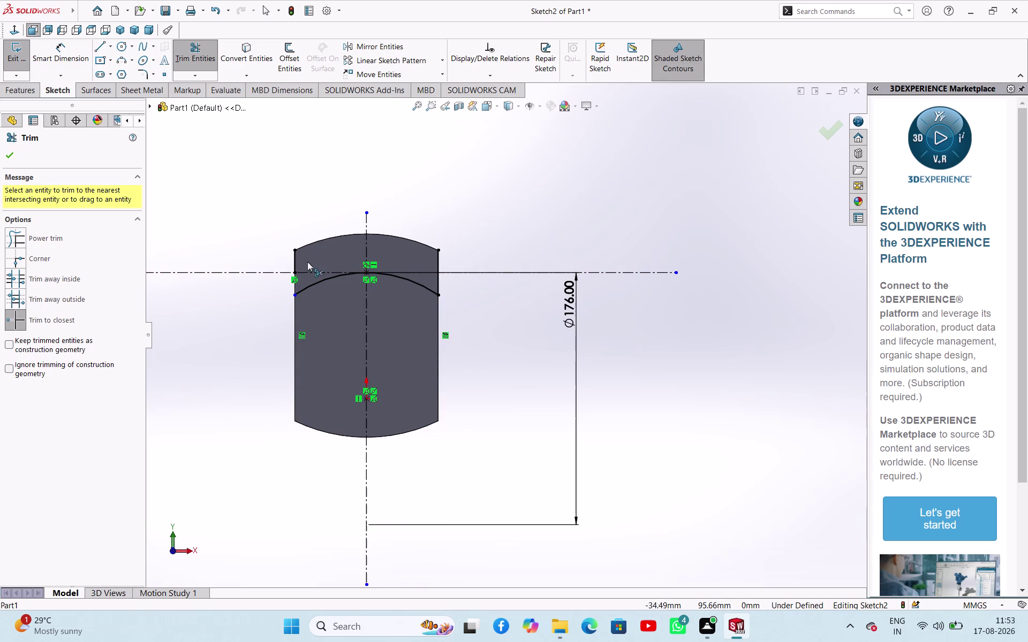
click(297, 261)
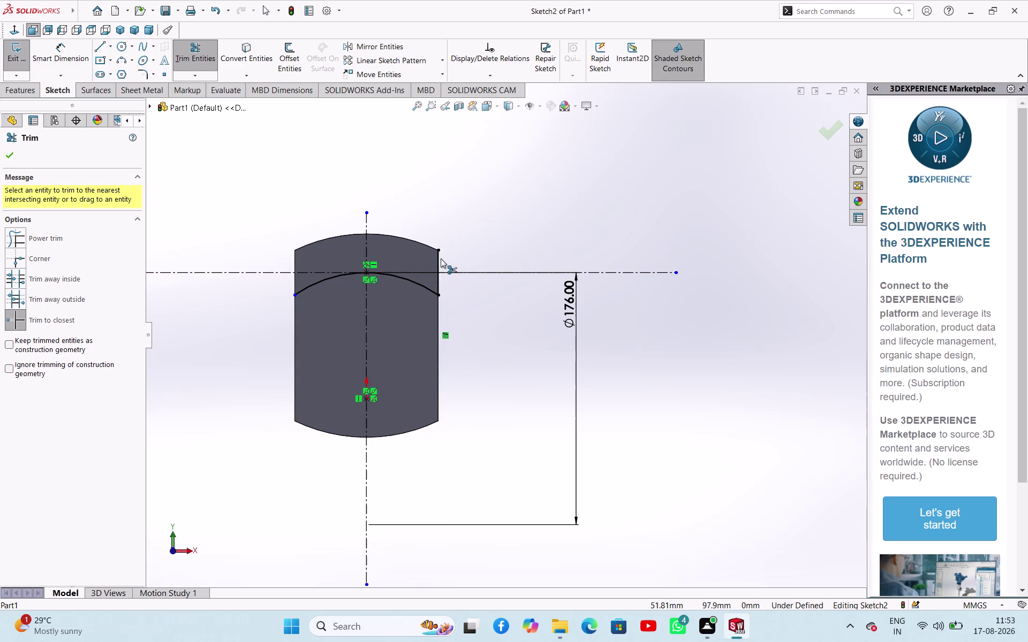
click(441, 259)
click(437, 286)
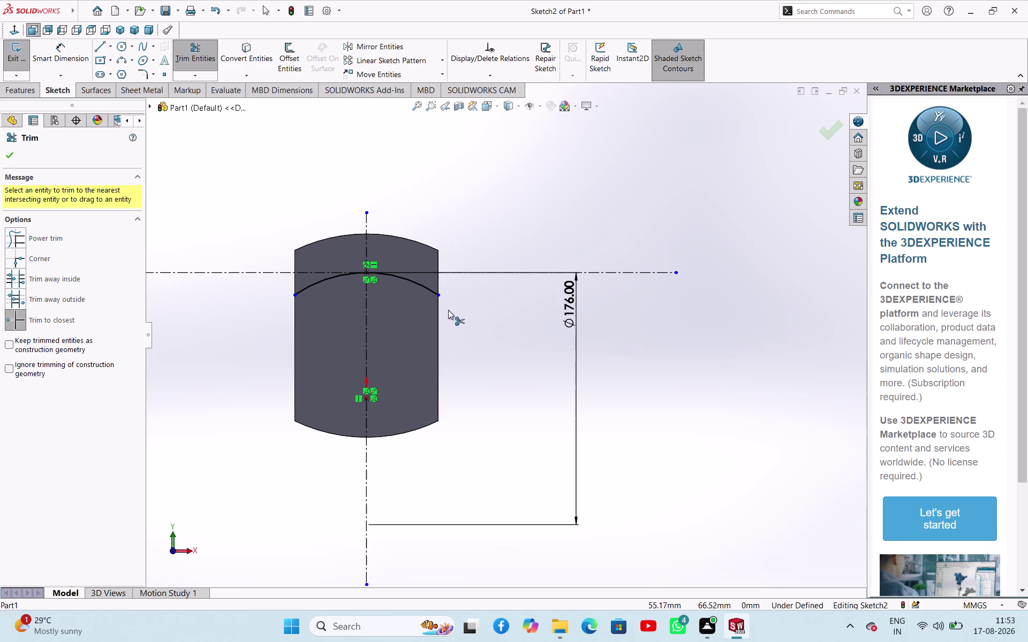
right_click(453, 317)
click(485, 352)
click(503, 366)
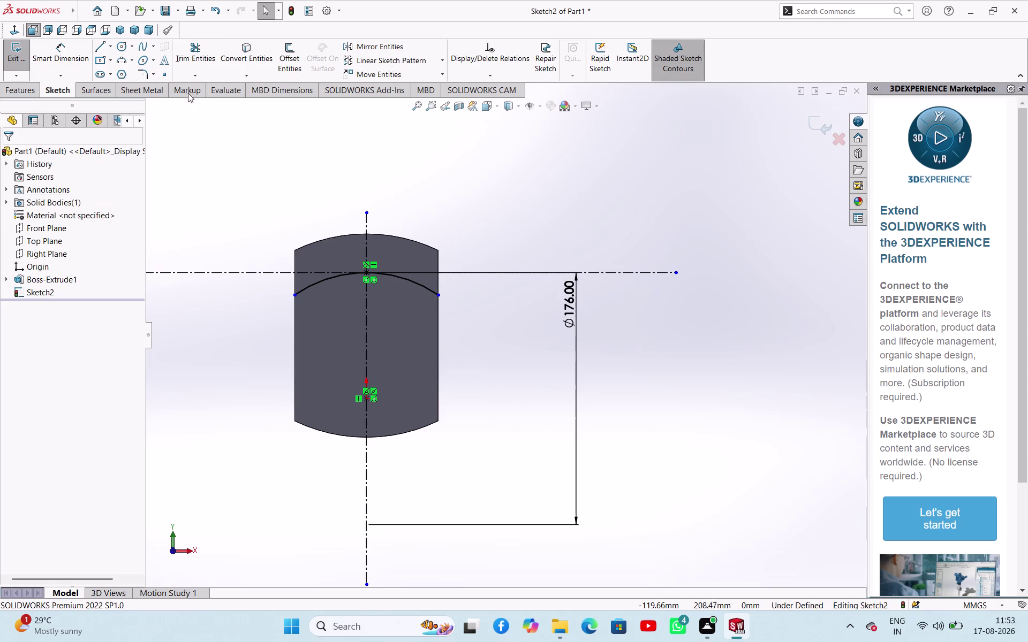
click(102, 43)
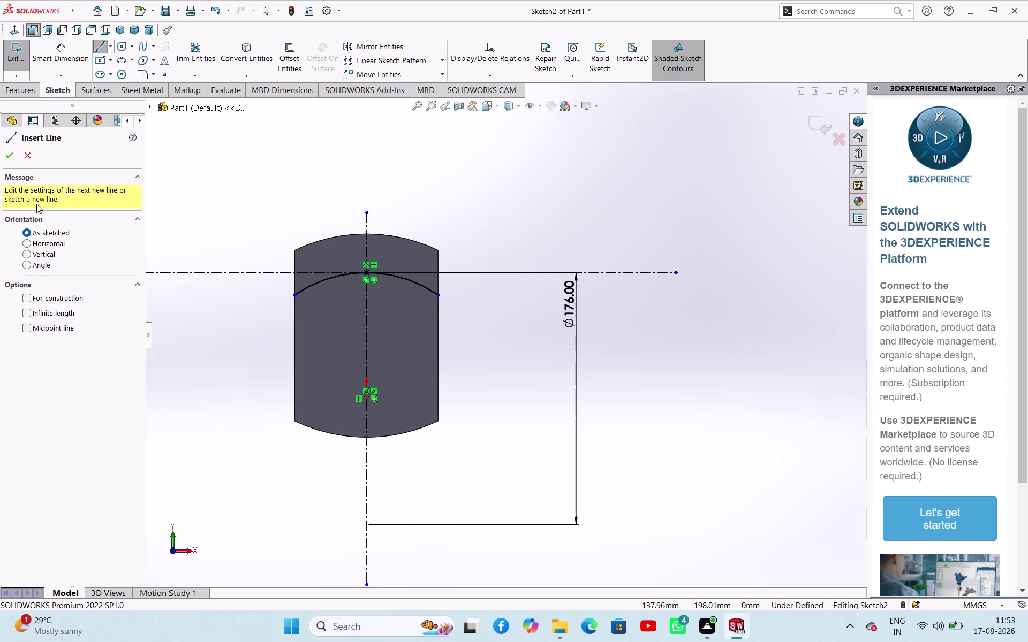
Start a midpoint line, then discard the stray diagonal line.
click(28, 329)
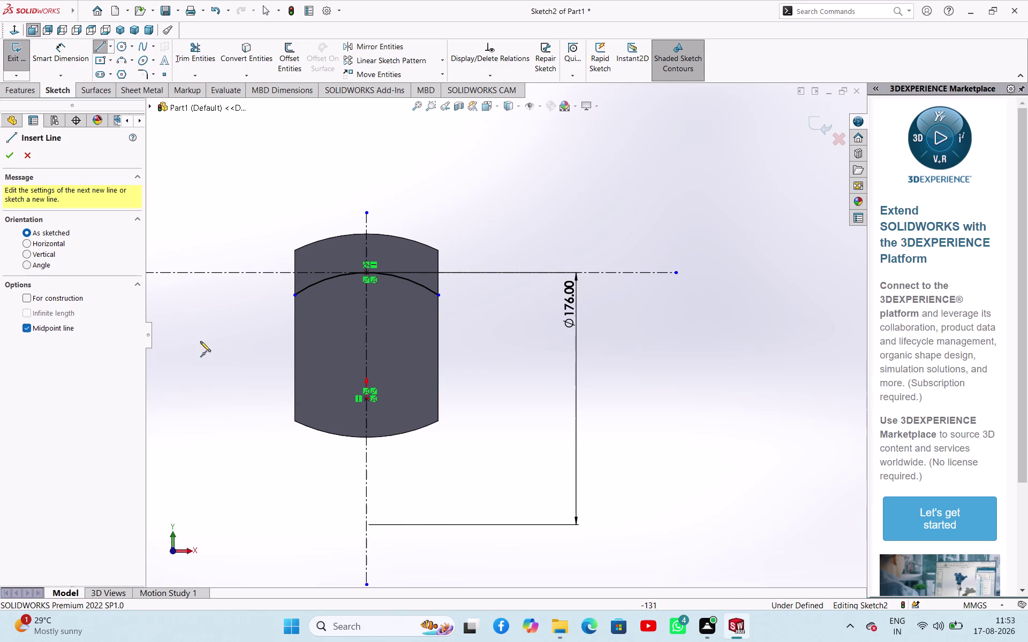
click(413, 206)
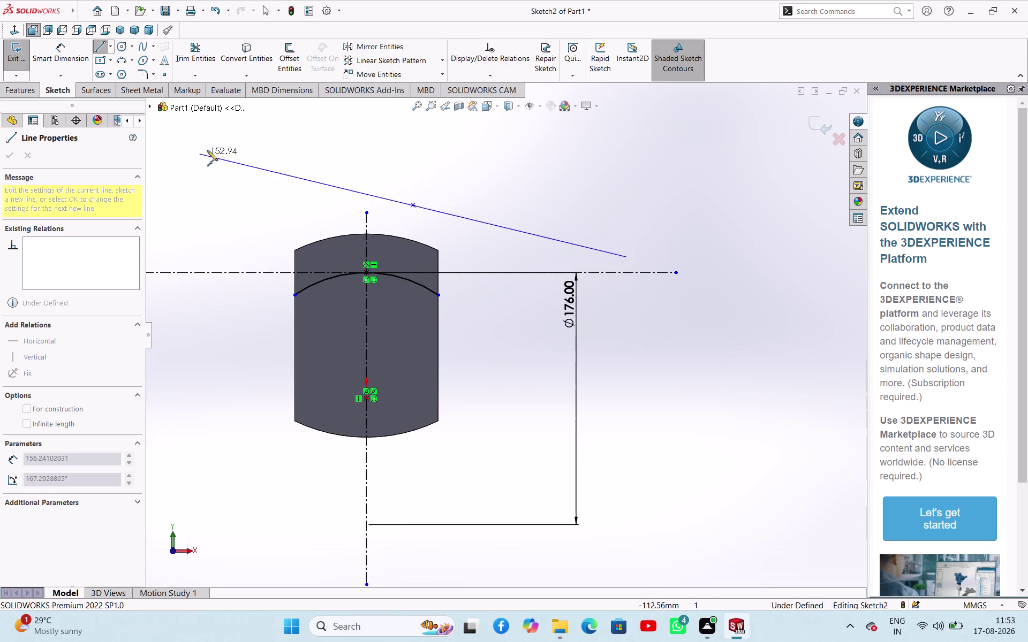
right_click(214, 151)
click(231, 159)
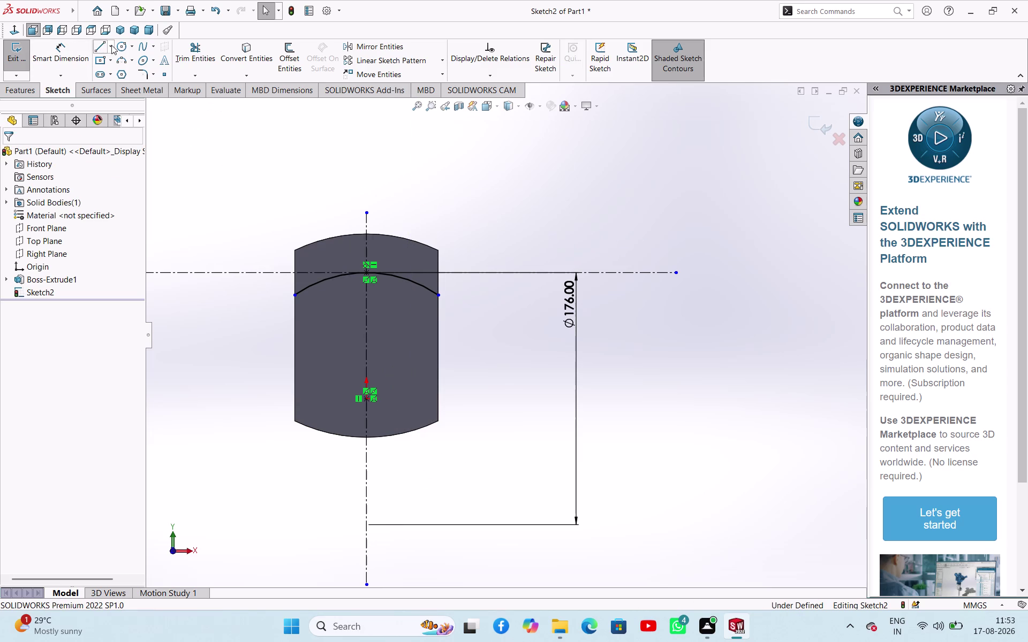
Draw a vertical construction line to the right of the centreline.
click(111, 45)
click(114, 70)
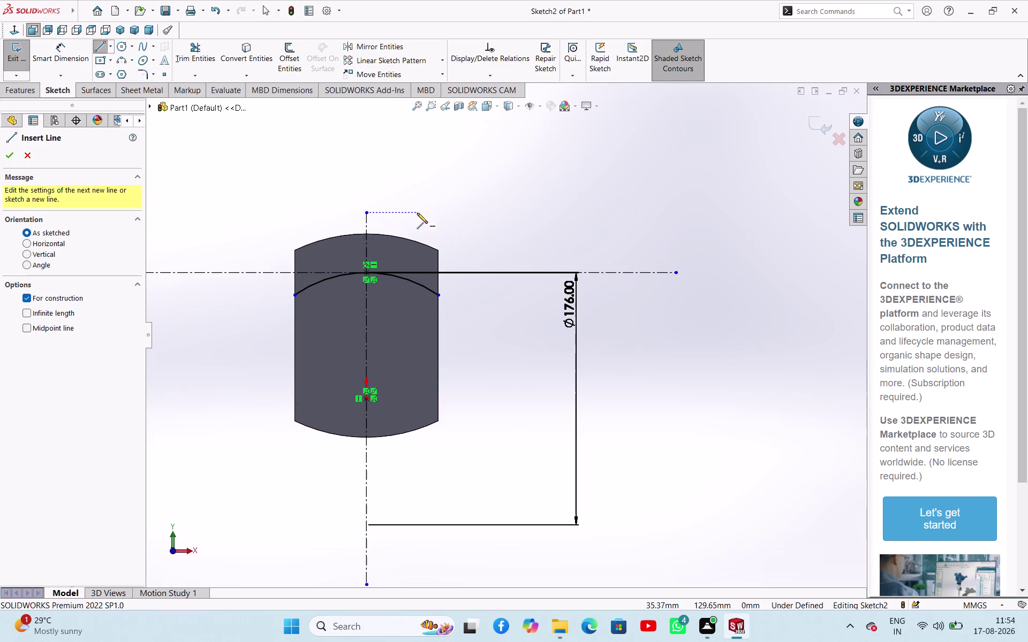
drag(417, 213, 412, 213)
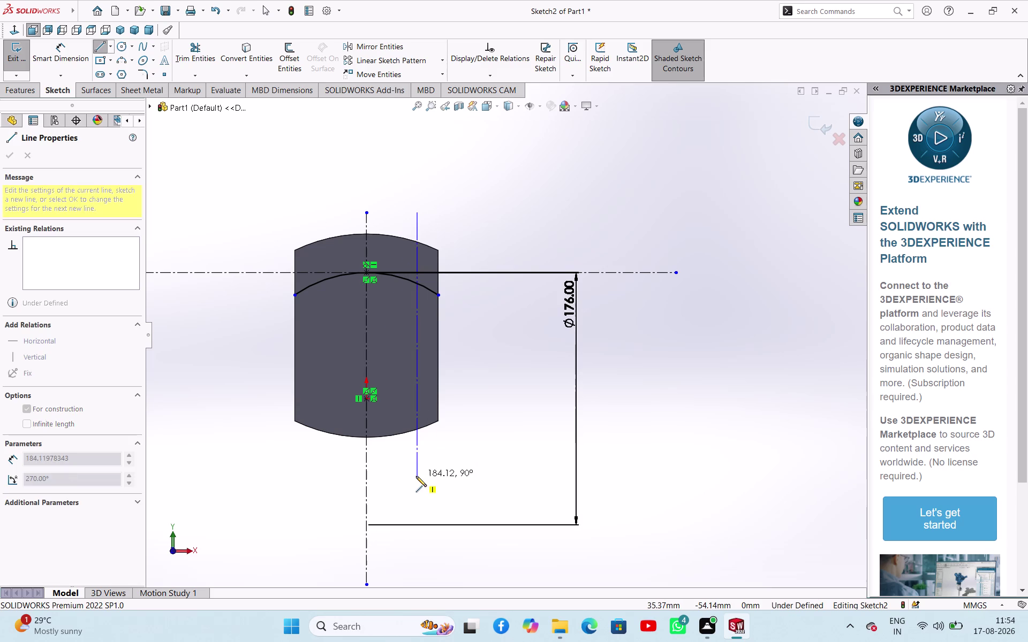
click(417, 477)
right_click(464, 456)
click(486, 462)
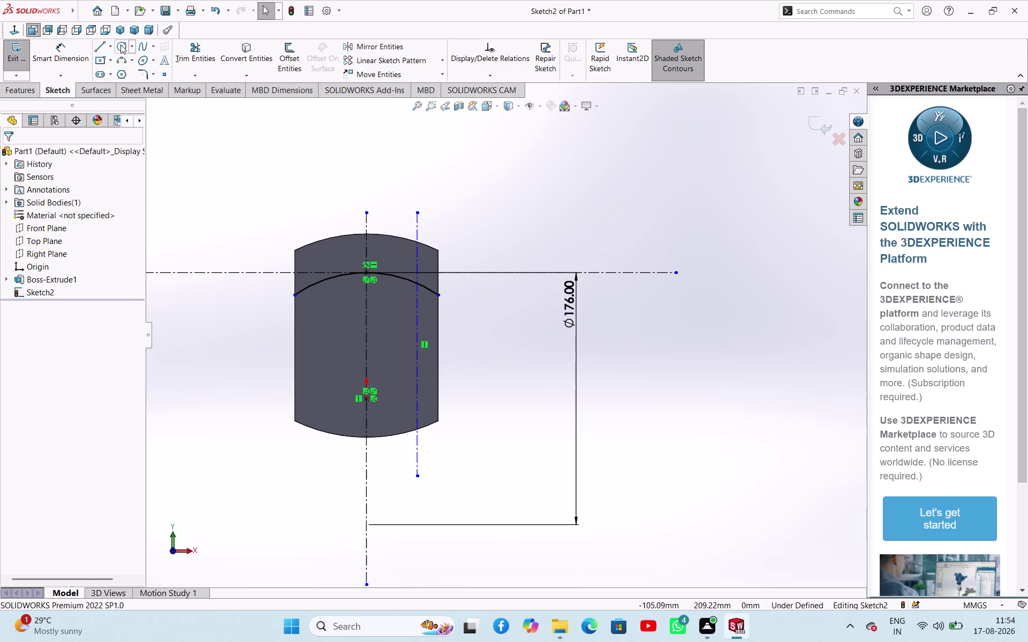
Draw a vertical construction line to the left of the centreline.
click(113, 48)
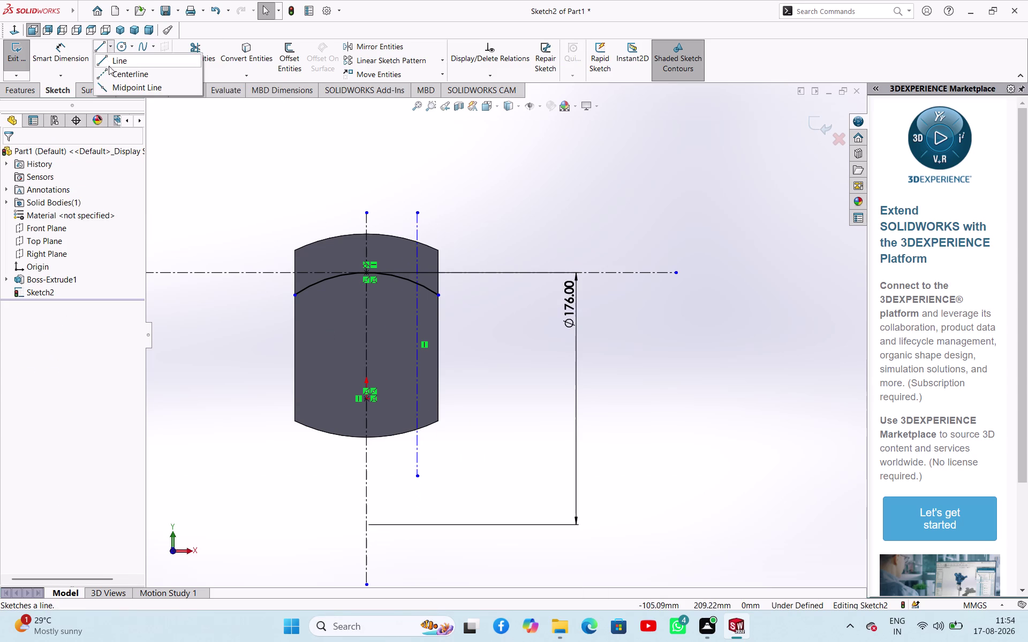
click(111, 76)
click(37, 325)
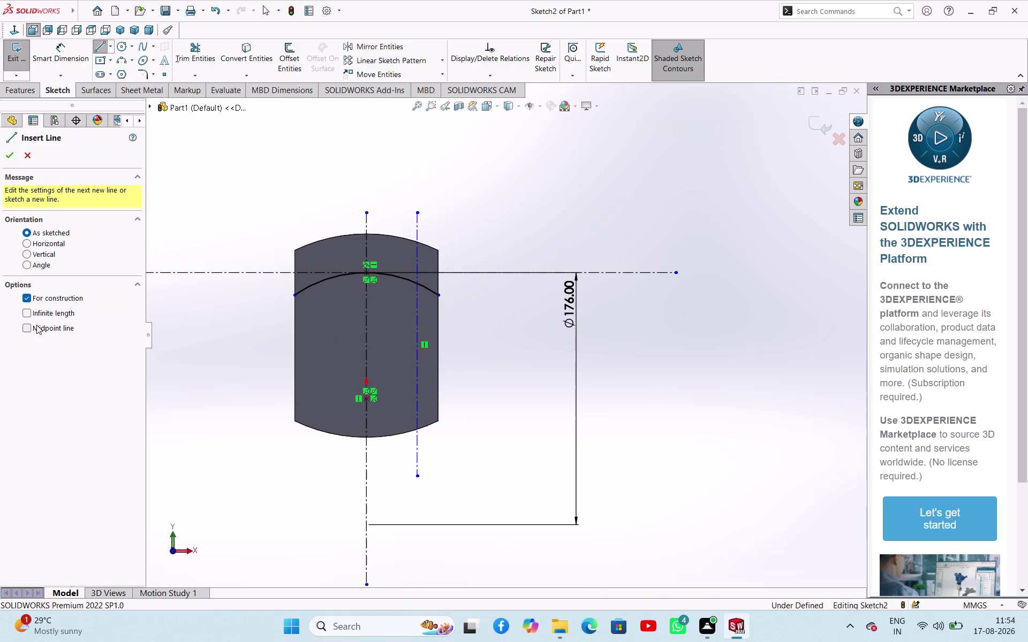
click(325, 213)
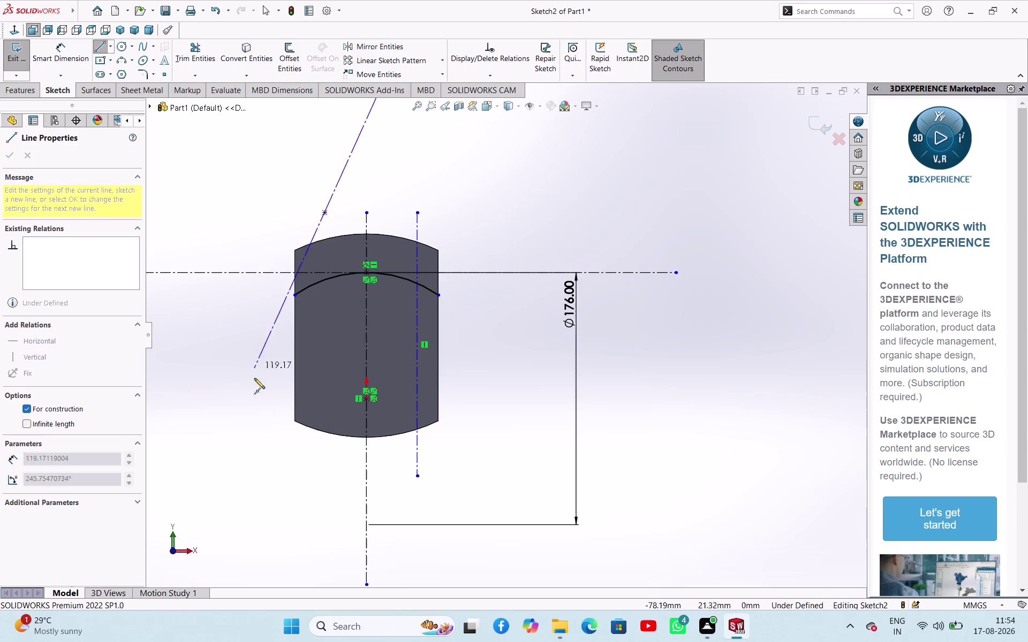
click(324, 472)
right_click(246, 436)
click(278, 449)
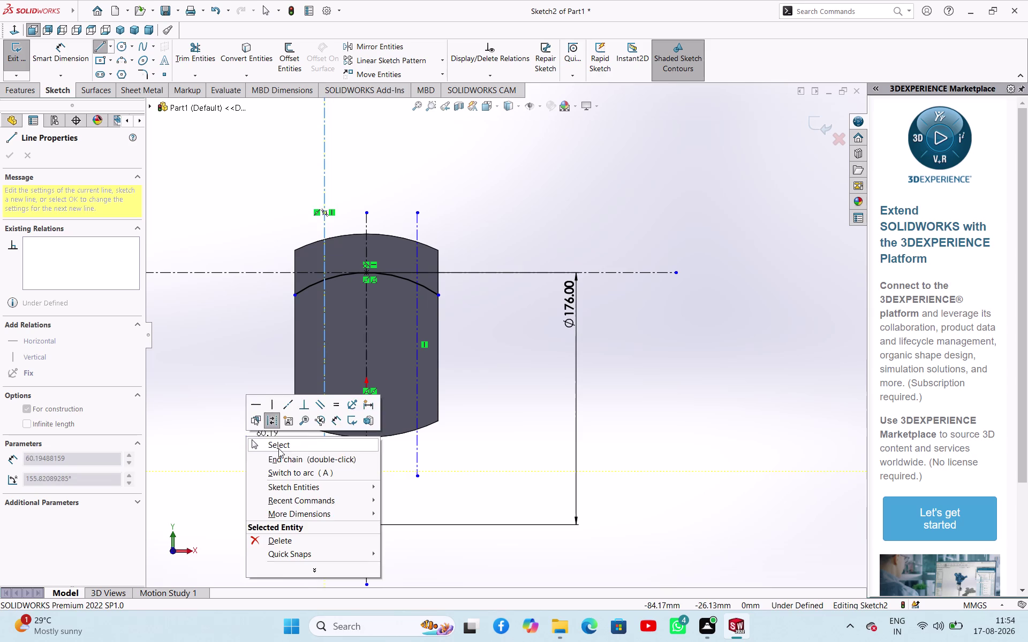
right_drag(235, 450, 250, 353)
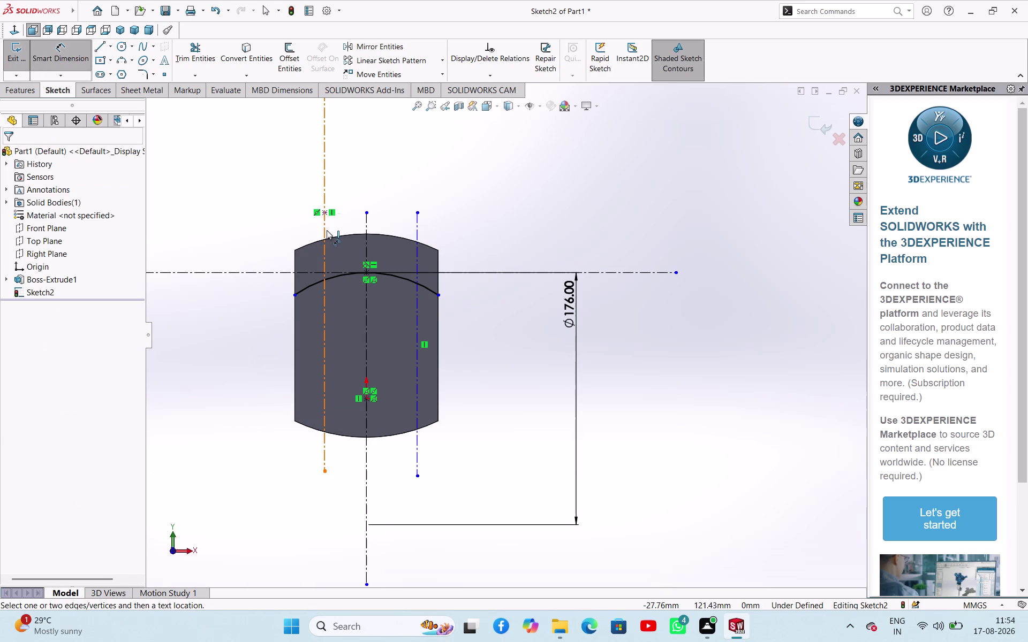
Dimension the left line 28 mm from the centreline, correcting a mistyped 288.
click(324, 227)
click(365, 228)
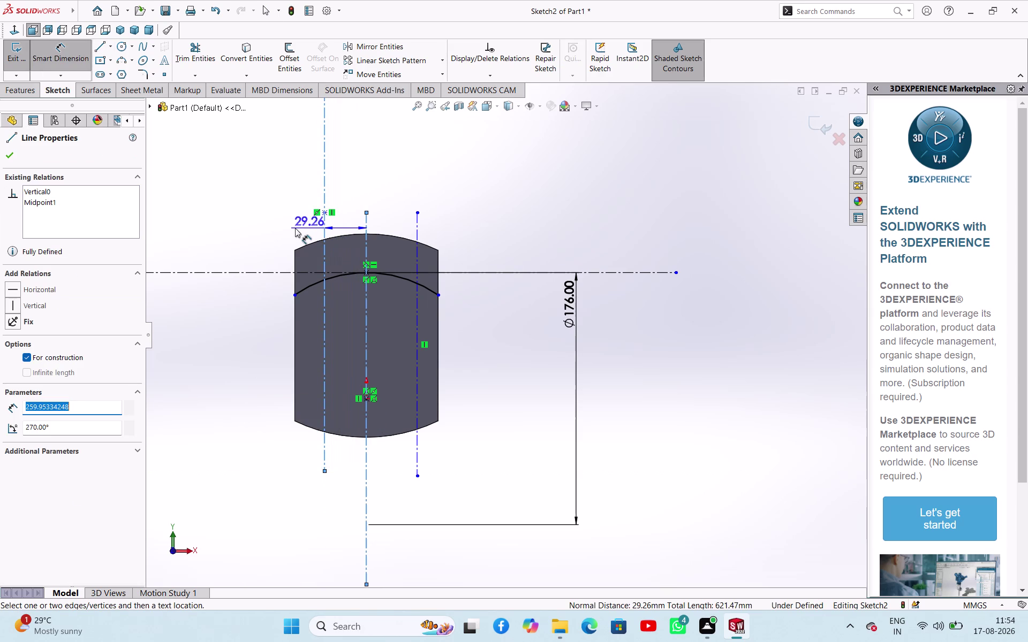
click(270, 229)
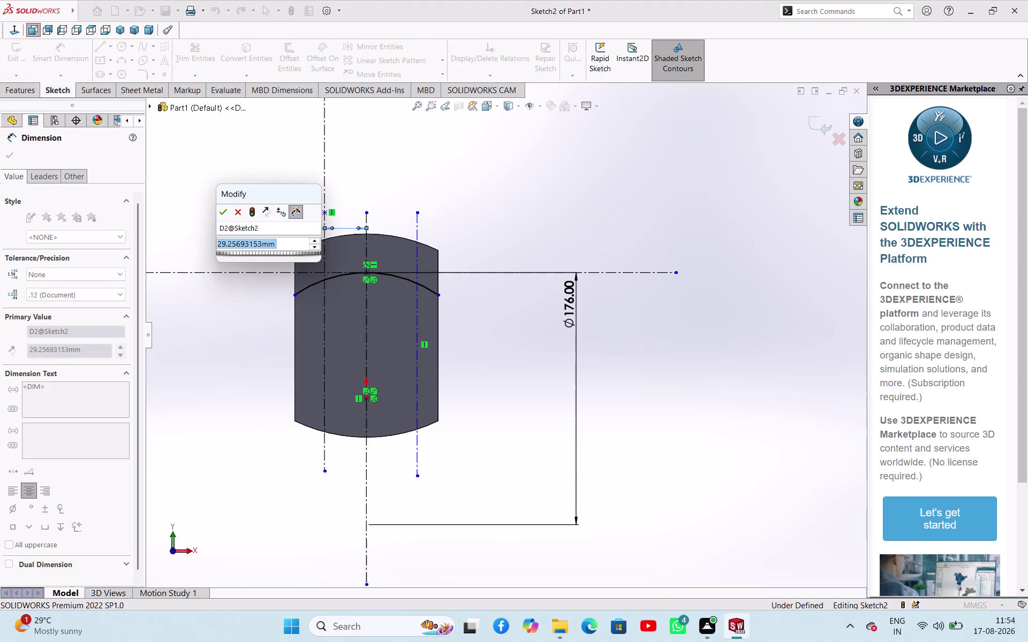
text(288)
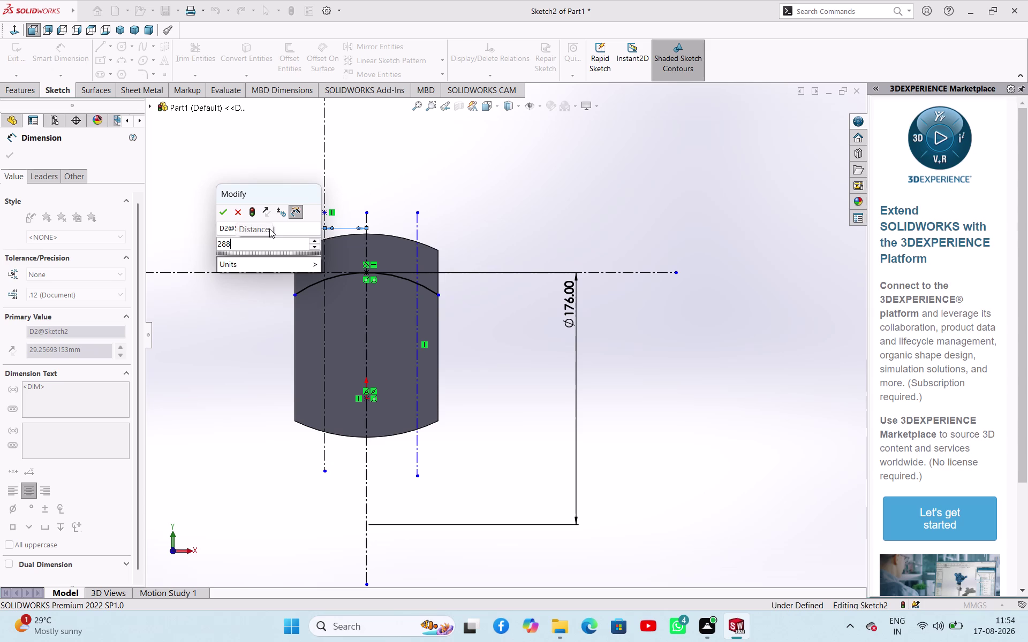
key(Return)
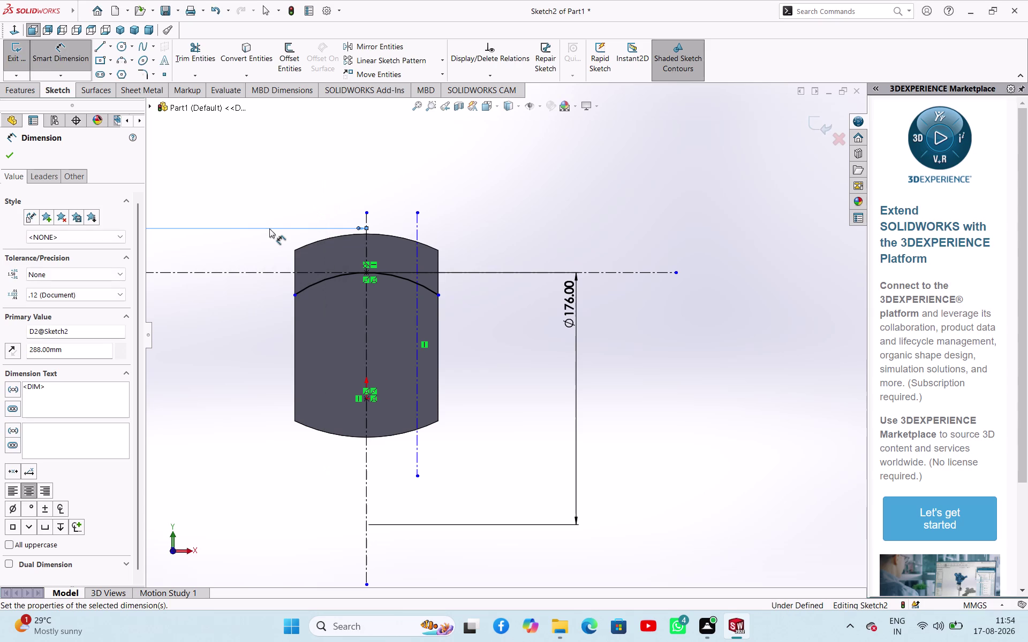
scroll(up, 3)
scroll(up, 3)
scroll(down, 3)
scroll(up, 3)
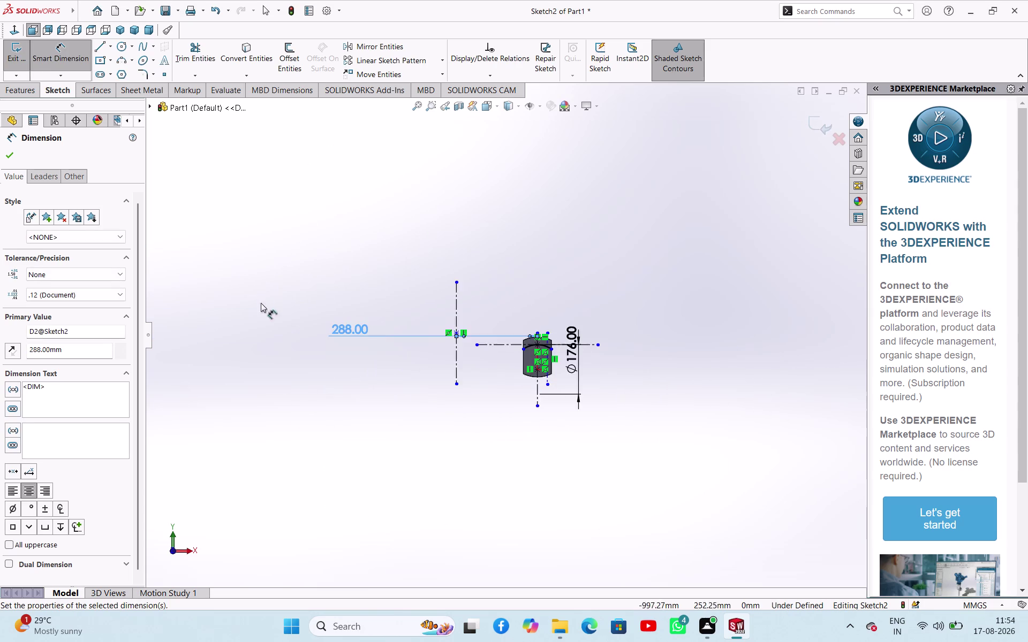
scroll(down, 3)
double_click(370, 325)
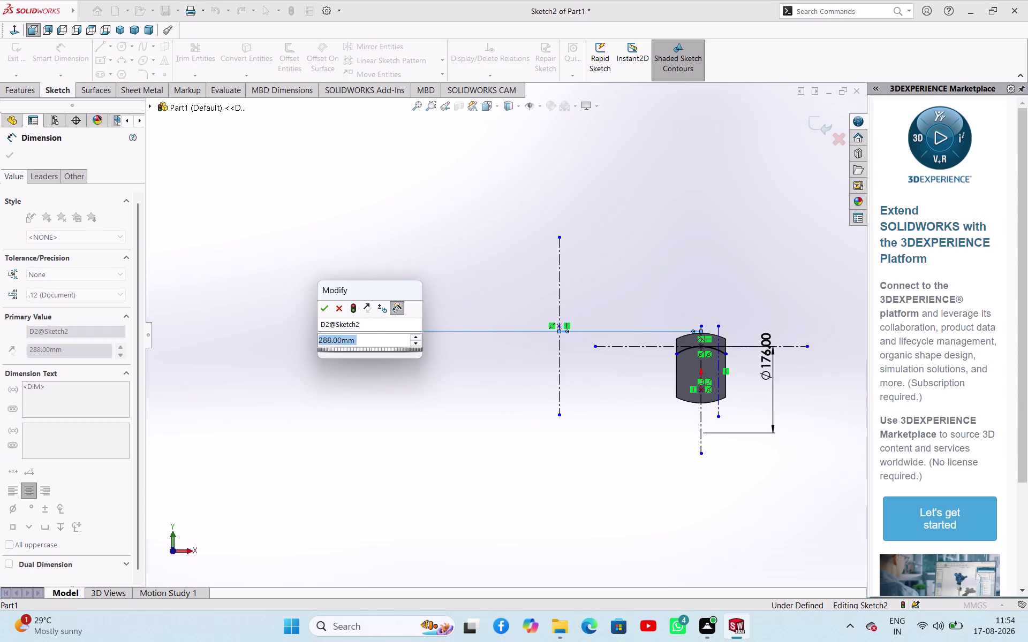
text(28)
key(Return)
scroll(down, 3)
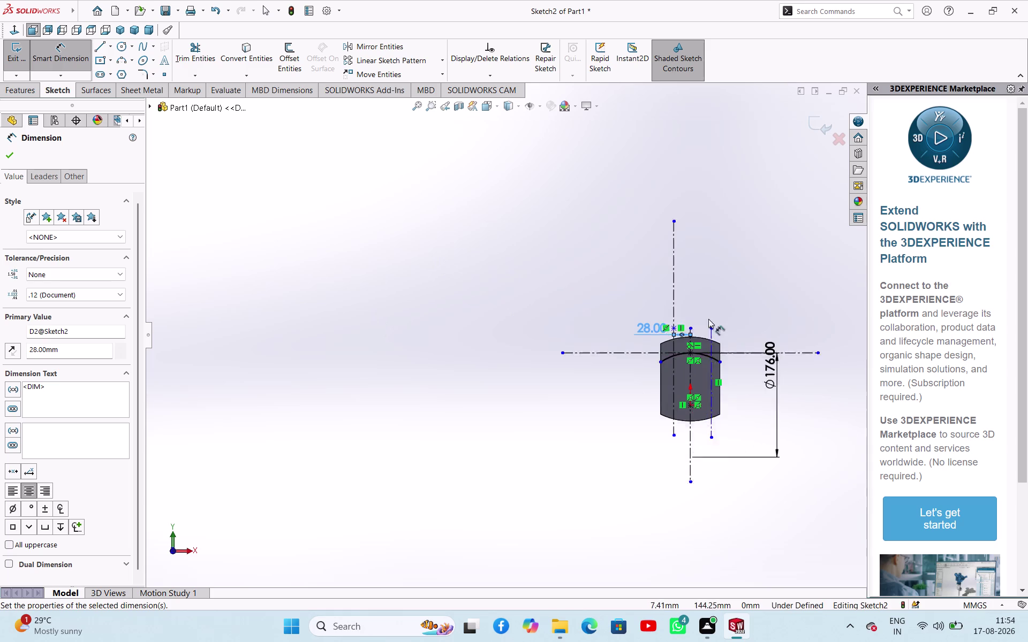
scroll(down, 3)
Add a 28 mm horizontal dimension to the right construction line.
click(502, 357)
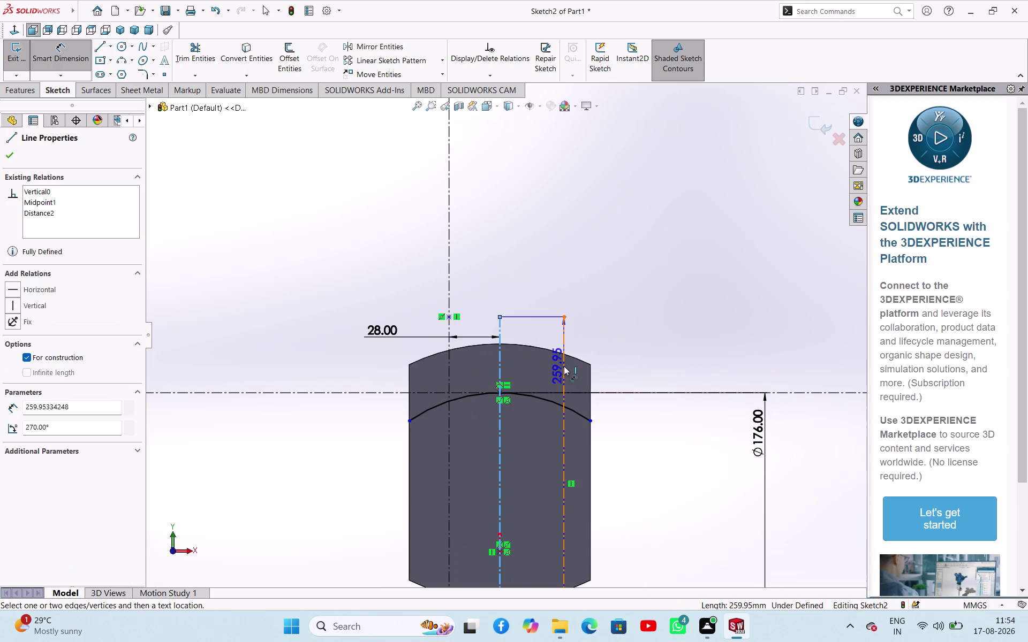
click(564, 366)
click(643, 273)
text(28)
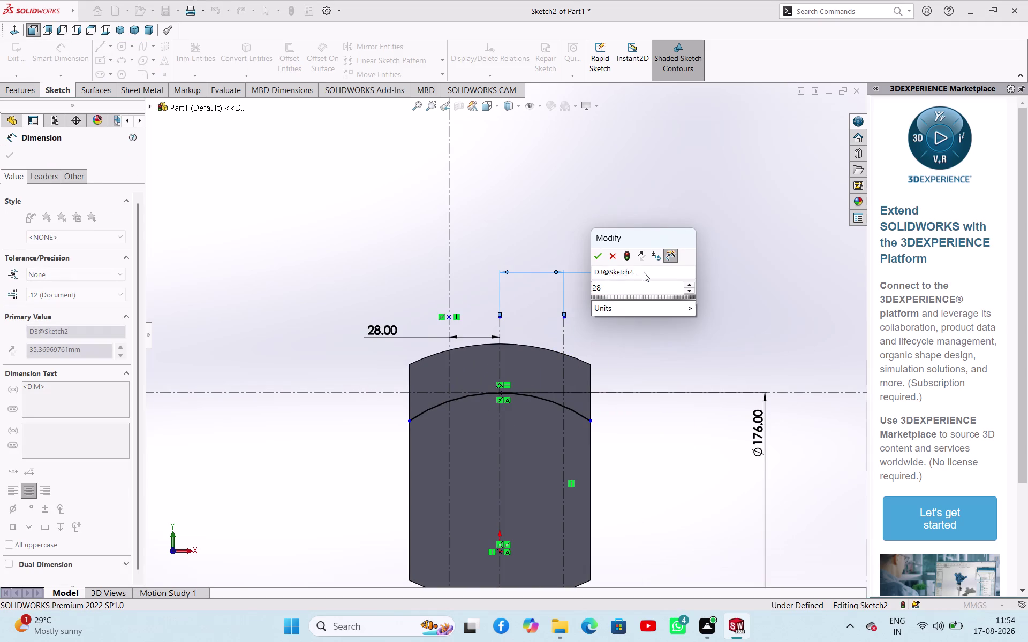
key(Return)
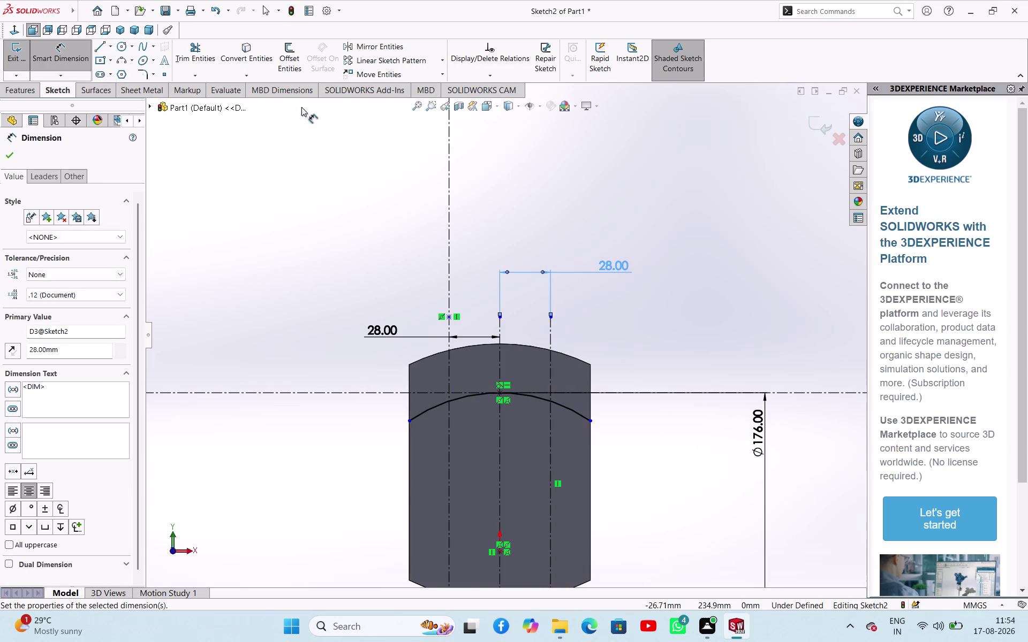
click(7, 163)
click(225, 181)
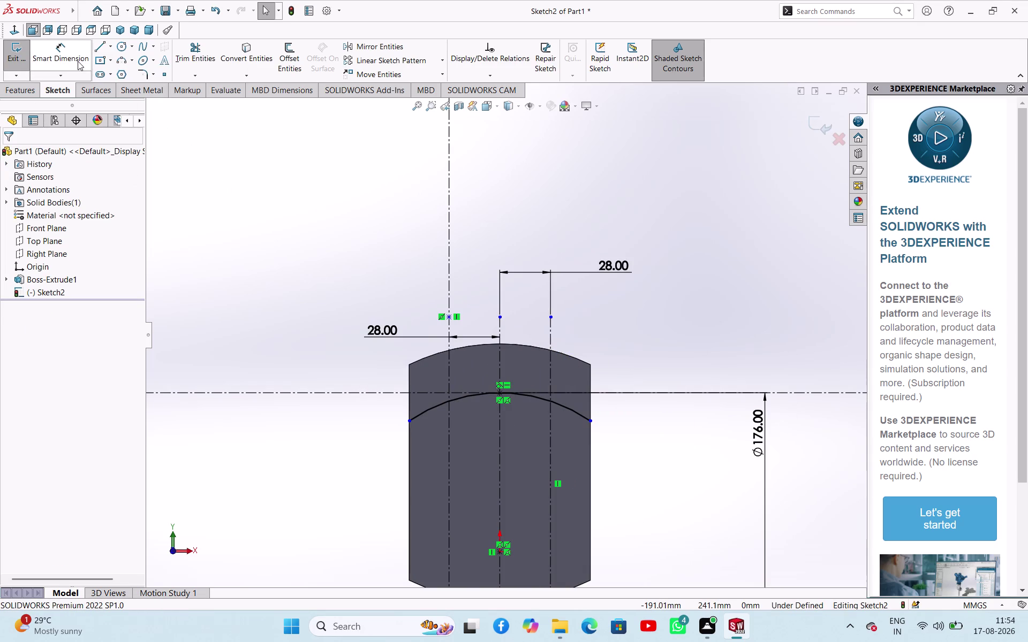
click(197, 51)
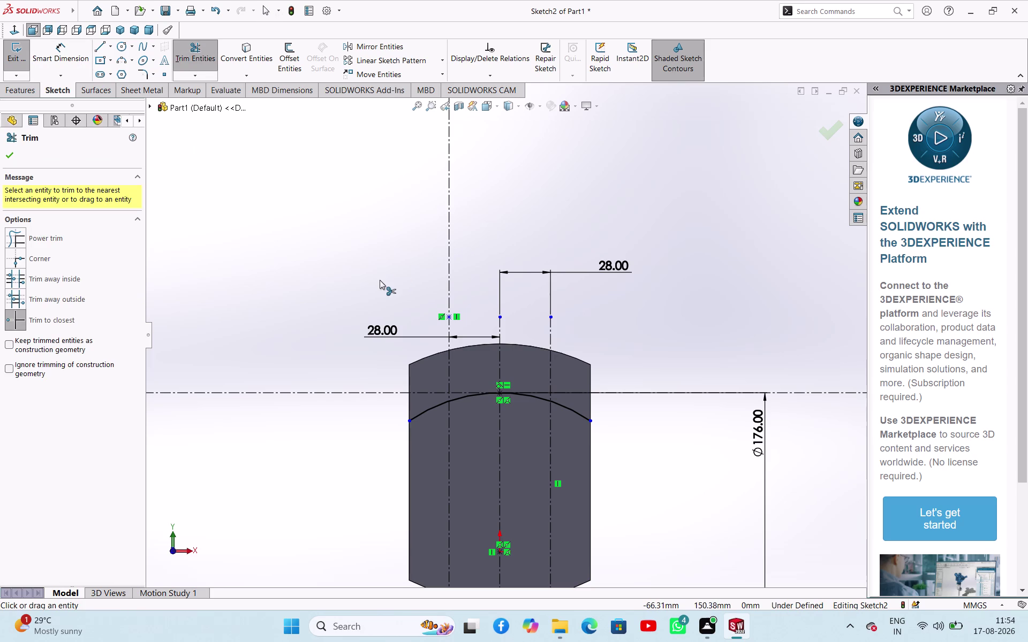
scroll(up, 3)
scroll(down, 3)
scroll(up, 3)
scroll(down, 3)
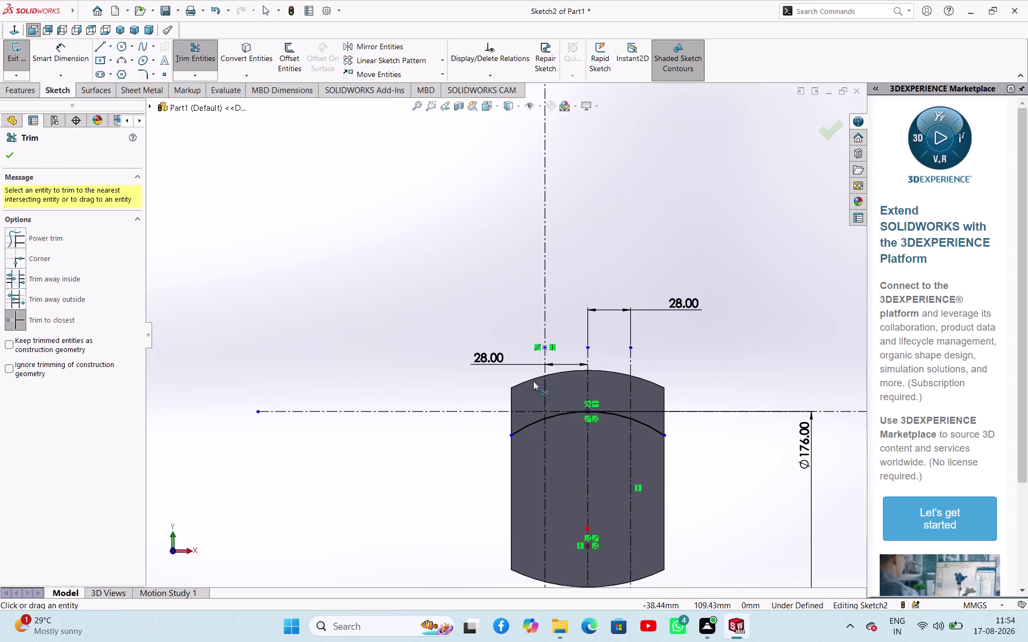
scroll(down, 3)
scroll(down, 3)
scroll(up, 3)
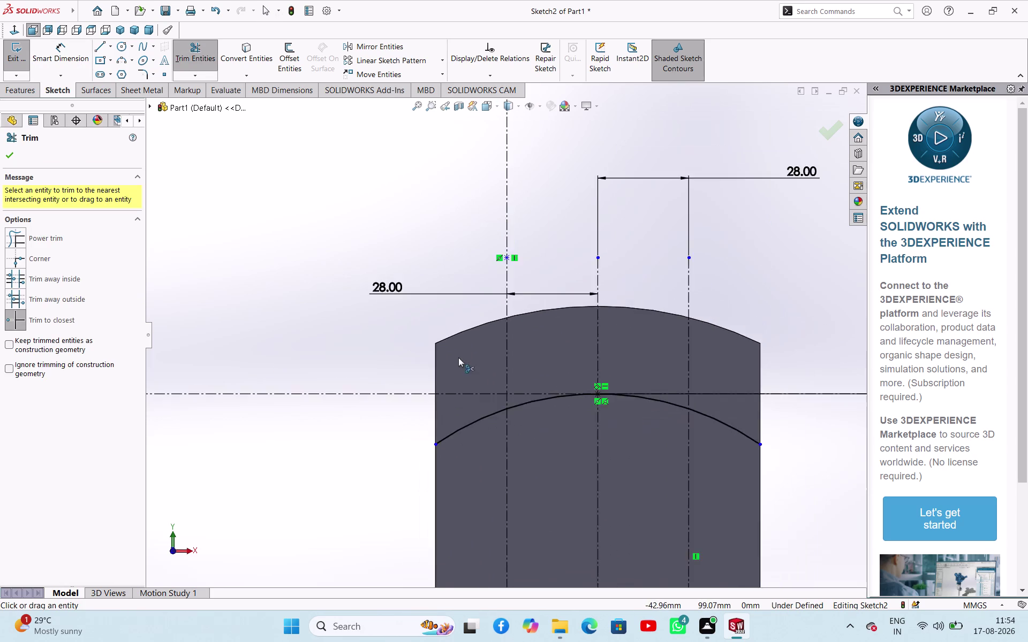
scroll(up, 3)
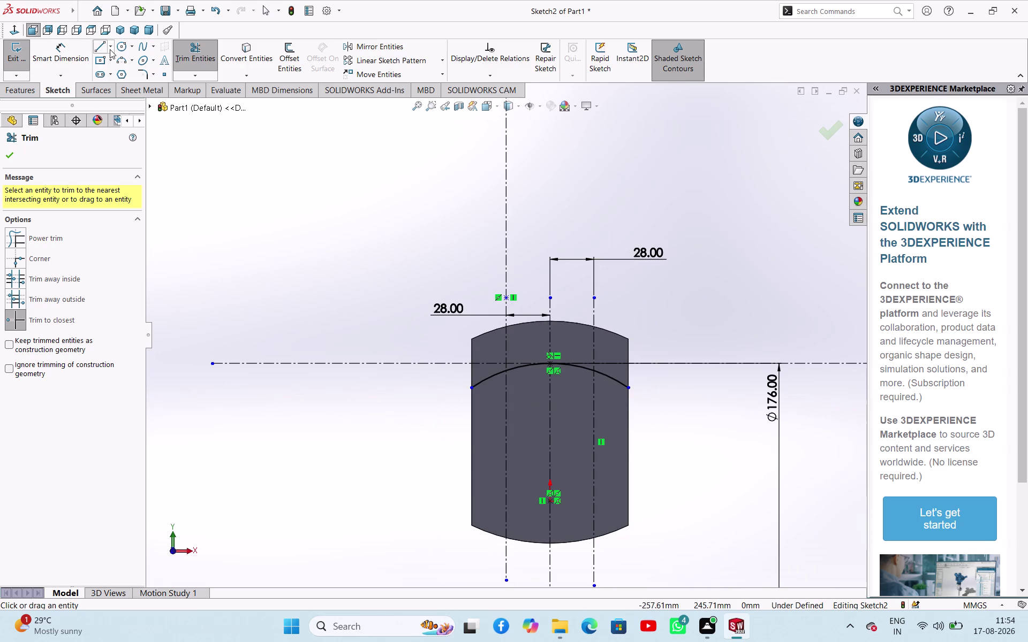
click(5, 151)
click(276, 225)
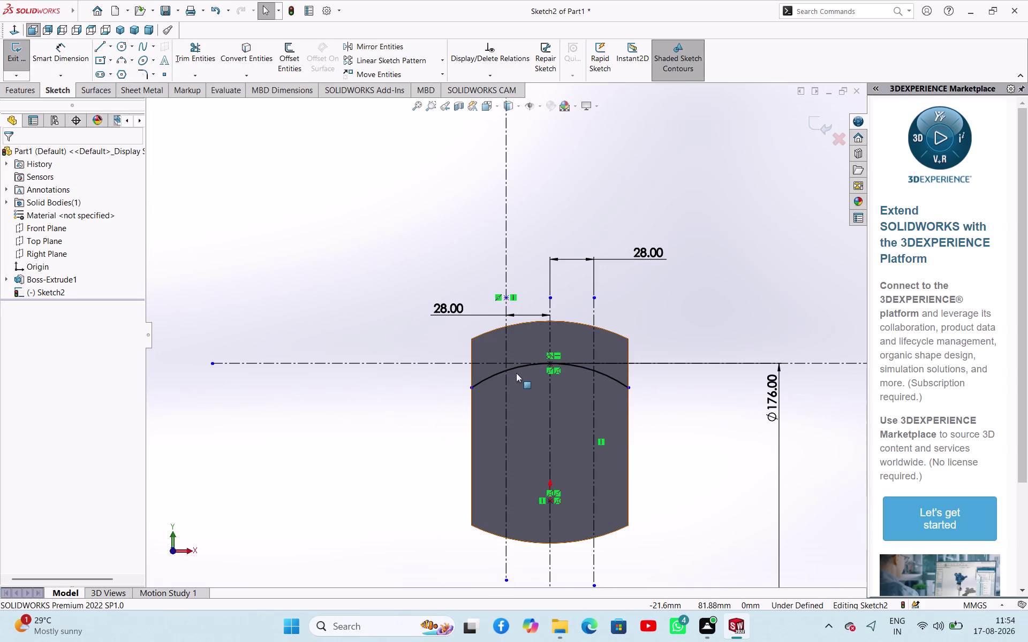
click(517, 371)
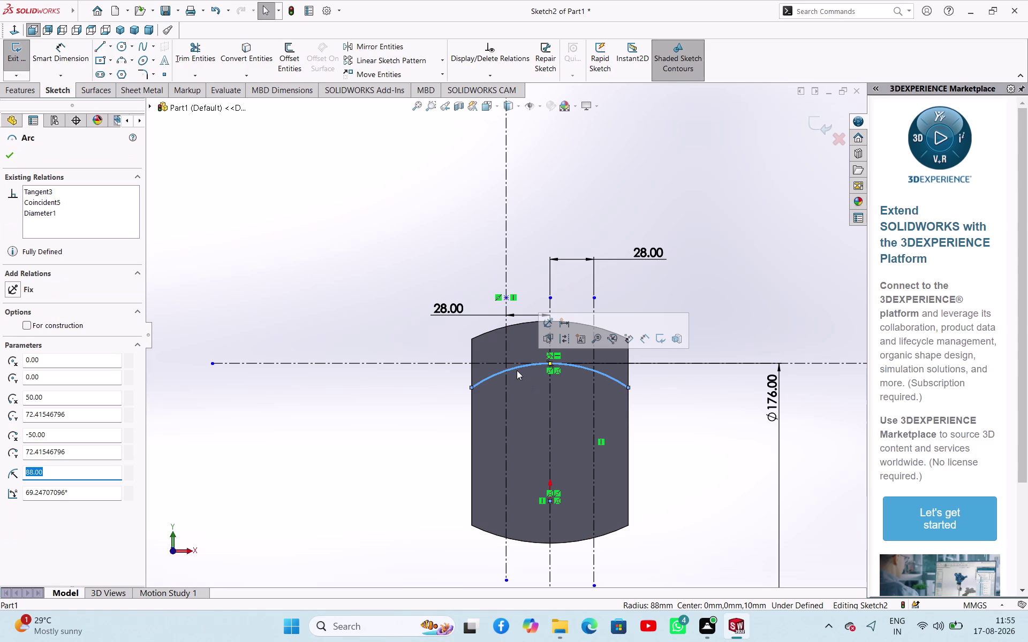
click(347, 271)
scroll(down, 3)
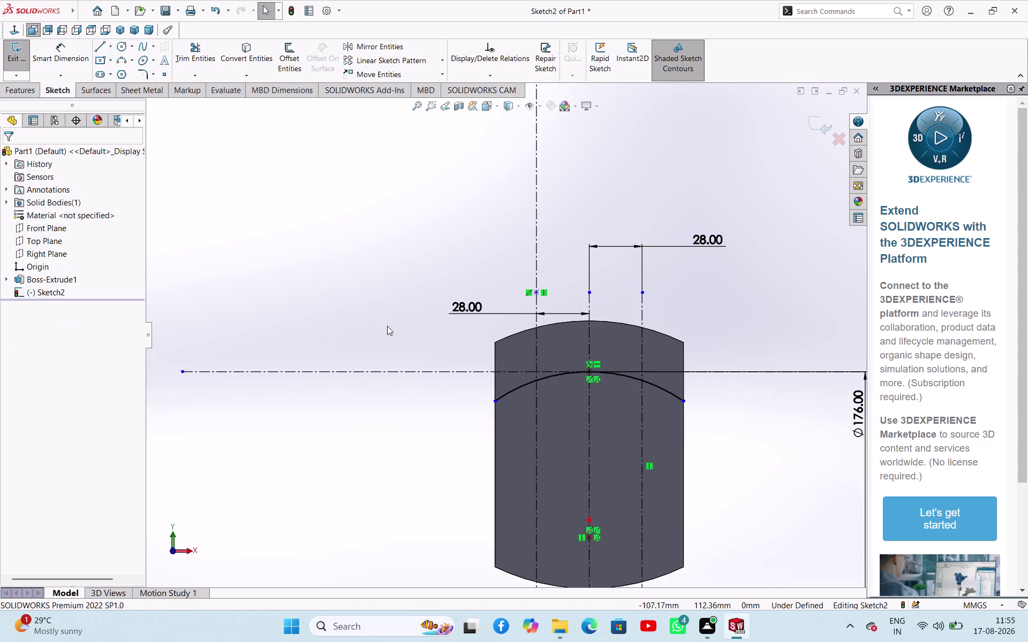
scroll(down, 3)
scroll(up, 3)
scroll(down, 3)
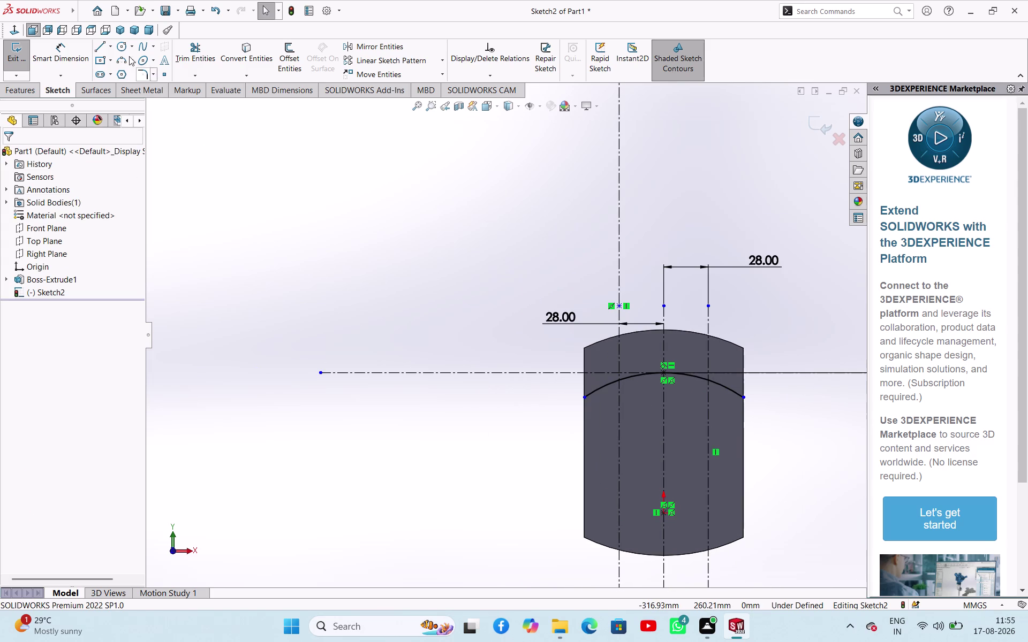
click(134, 47)
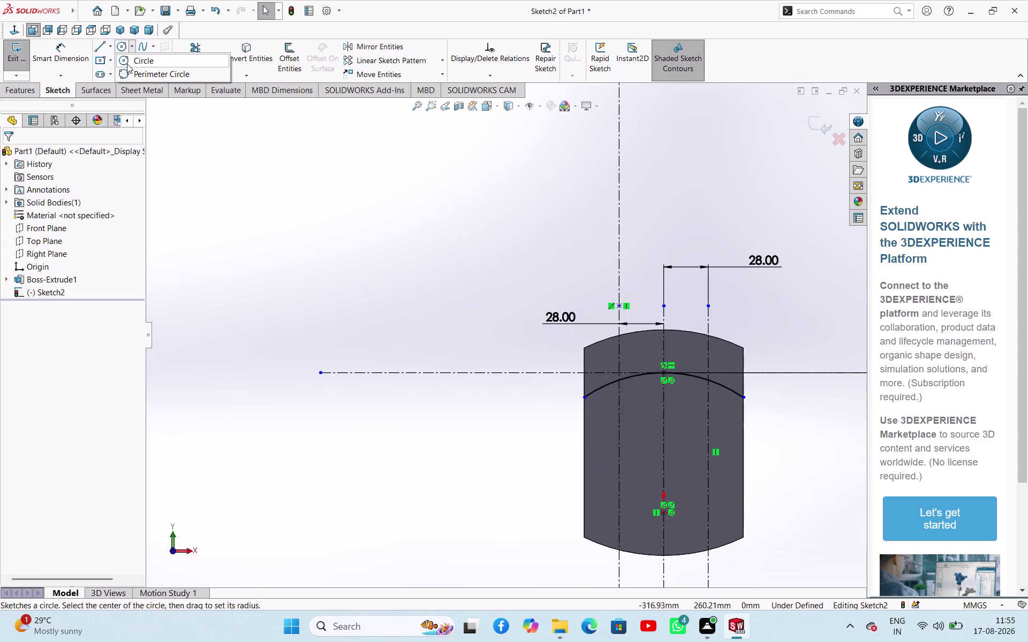
Draw a new circle centred on the sketch origin.
click(127, 63)
scroll(up, 3)
scroll(down, 3)
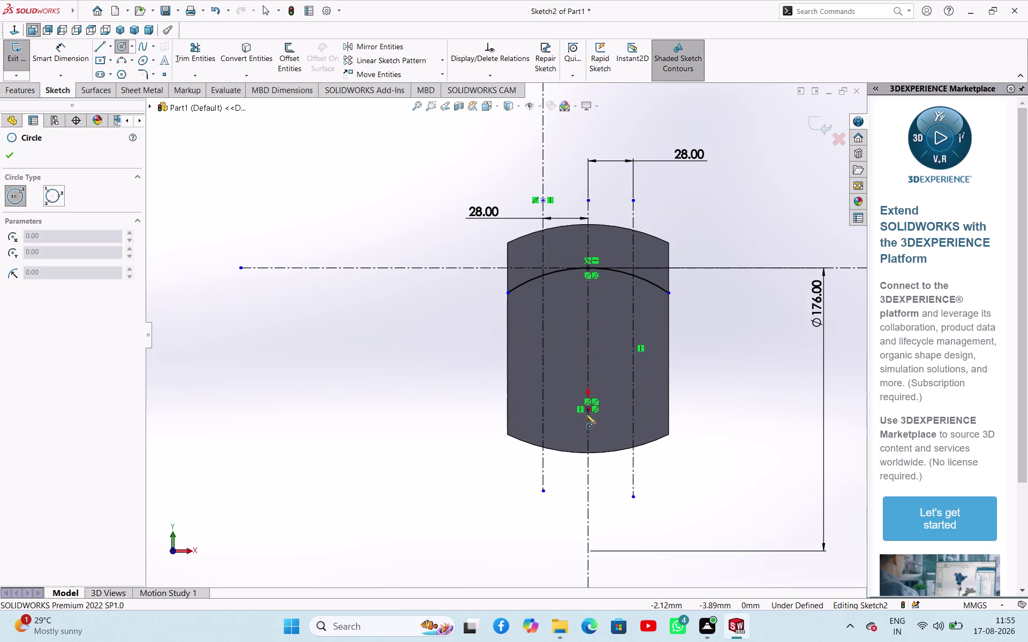
click(587, 410)
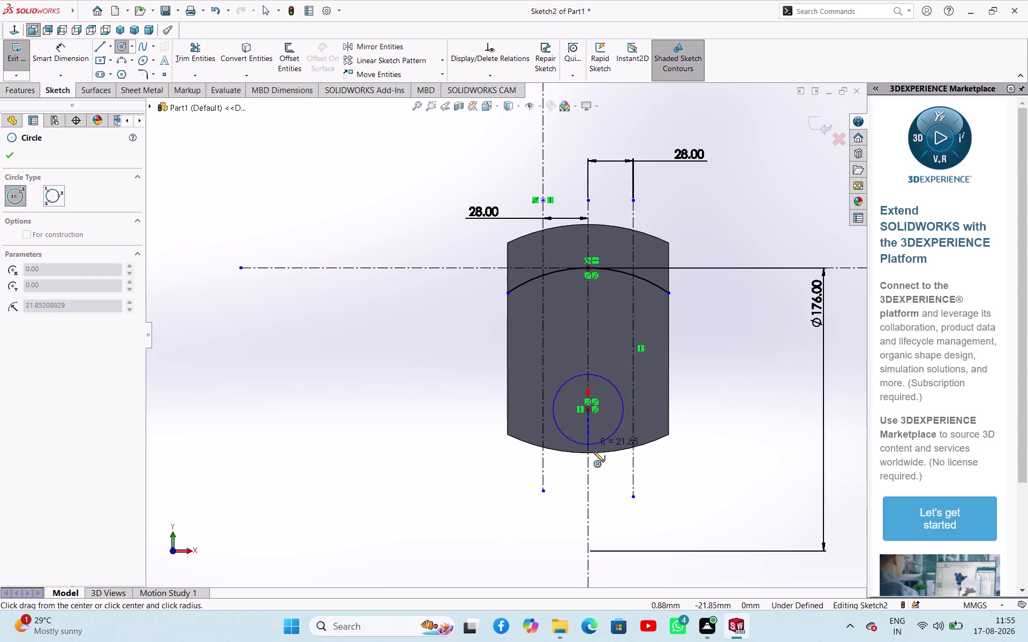
click(651, 498)
right_click(272, 291)
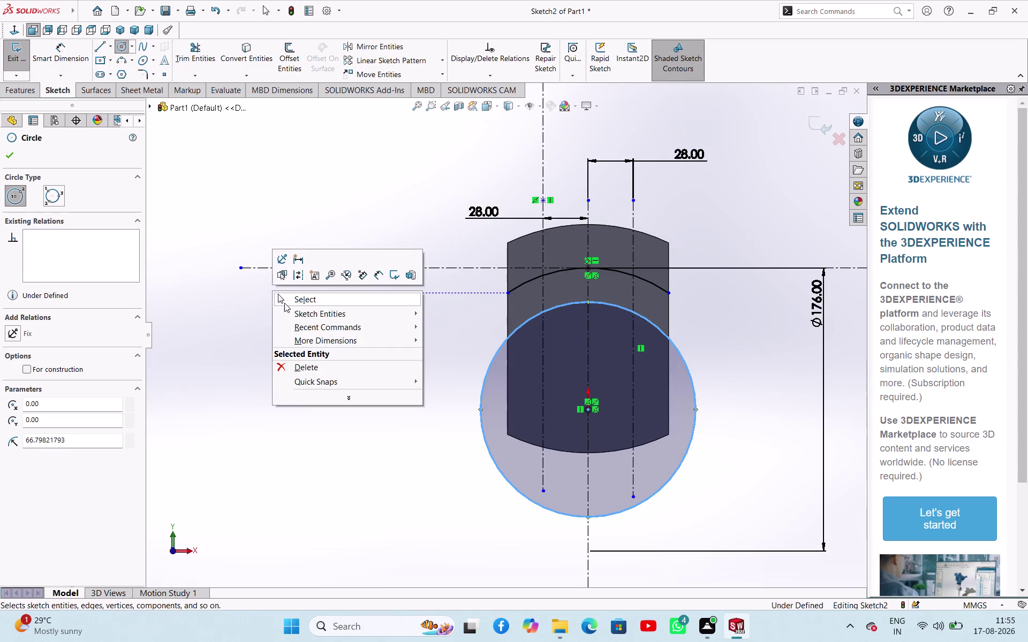
click(284, 303)
Set the new circle's diameter to 160 mm with Smart Dimension.
right_drag(265, 362, 300, 251)
click(508, 337)
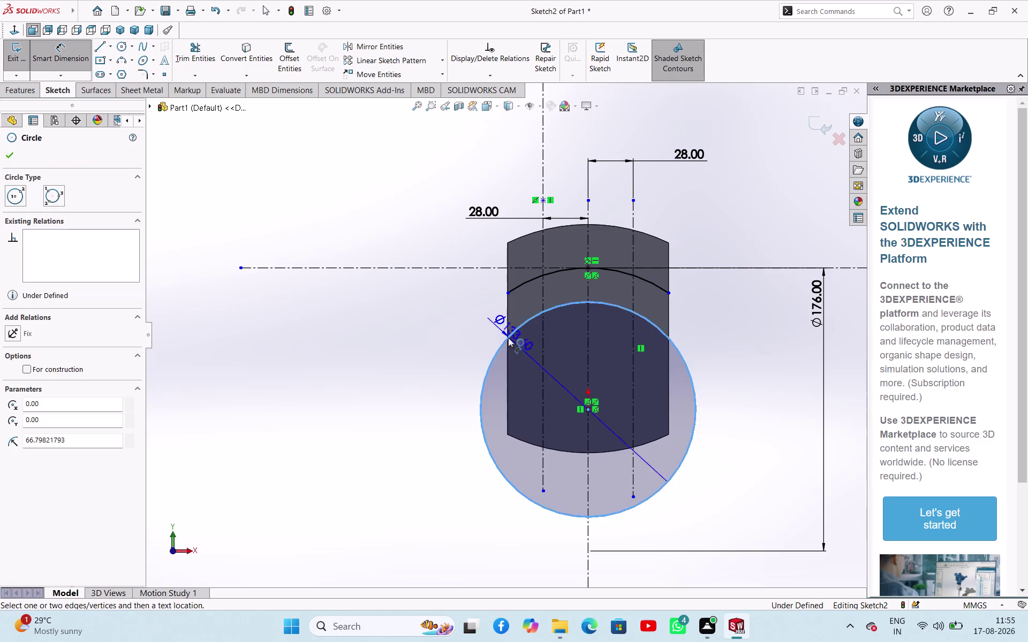
click(392, 332)
text(16)
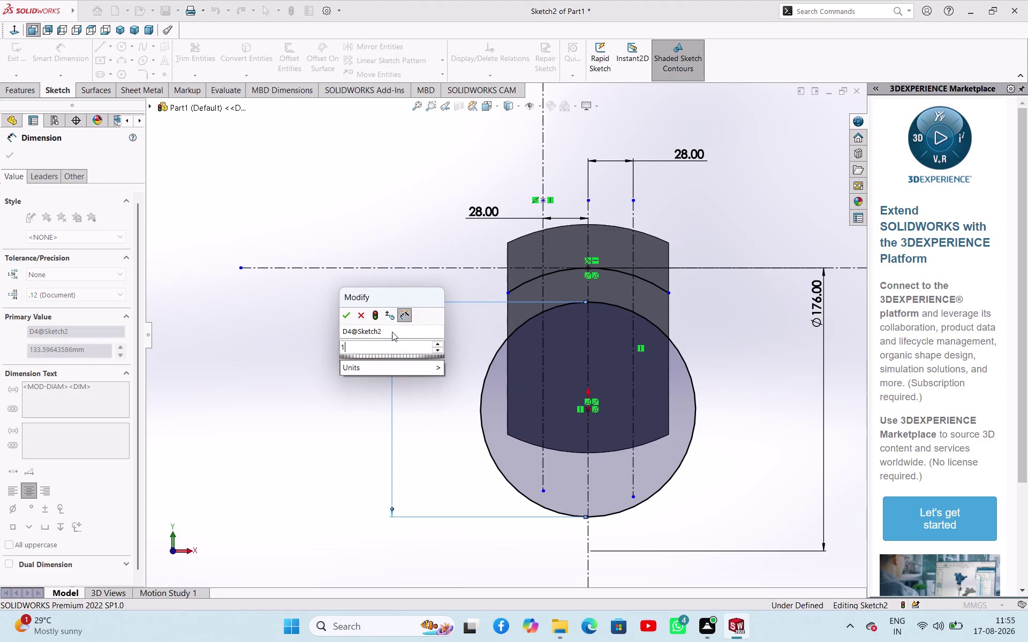
text(0)
key(Return)
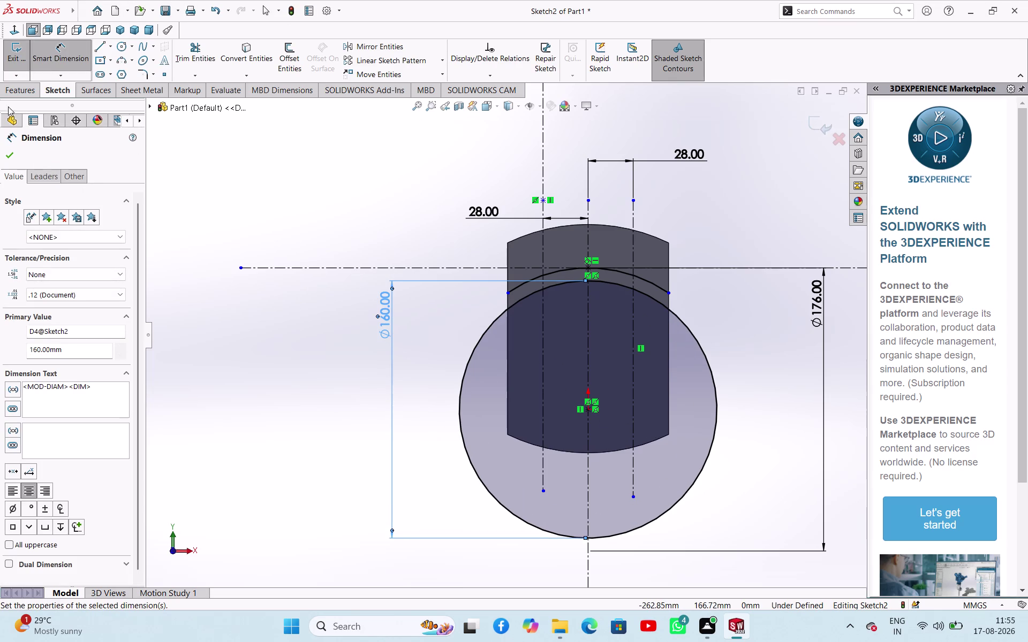
click(3, 155)
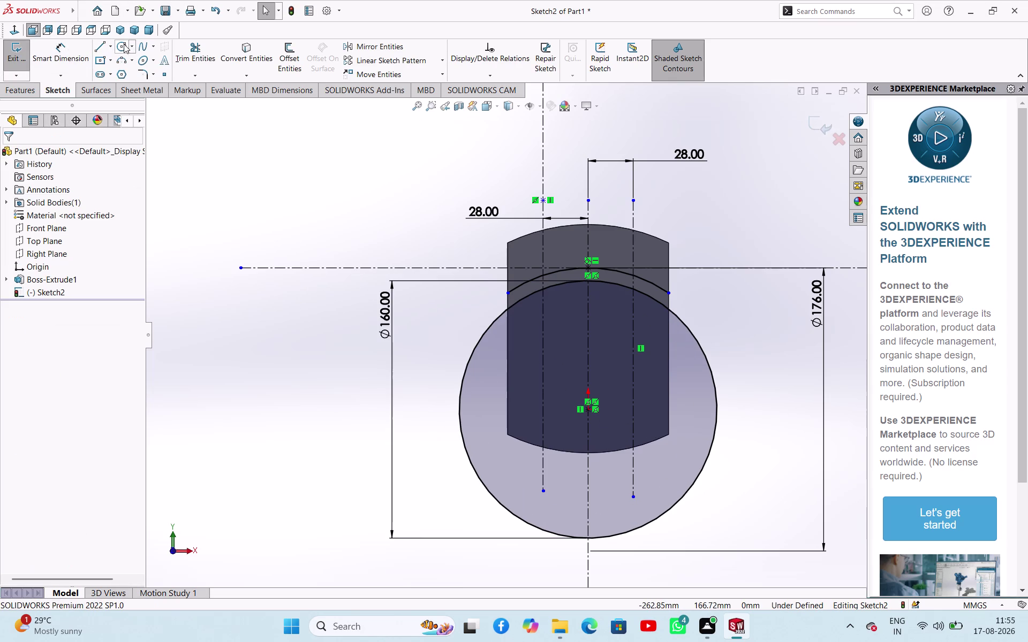
Draw a larger circle at the origin, outside the 160 mm circle.
click(123, 44)
click(588, 411)
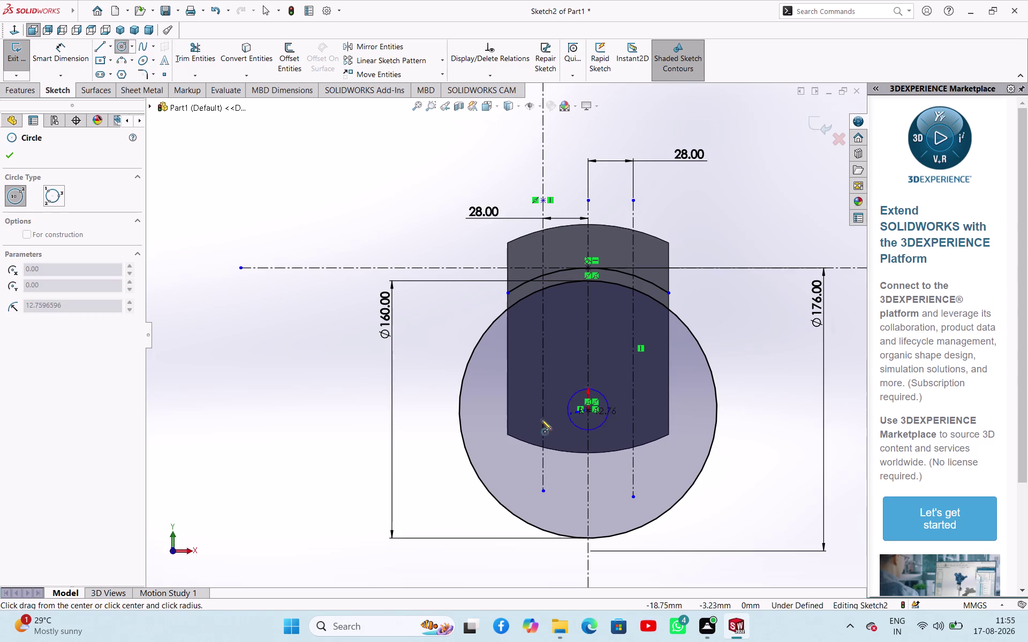
click(424, 445)
right_click(254, 361)
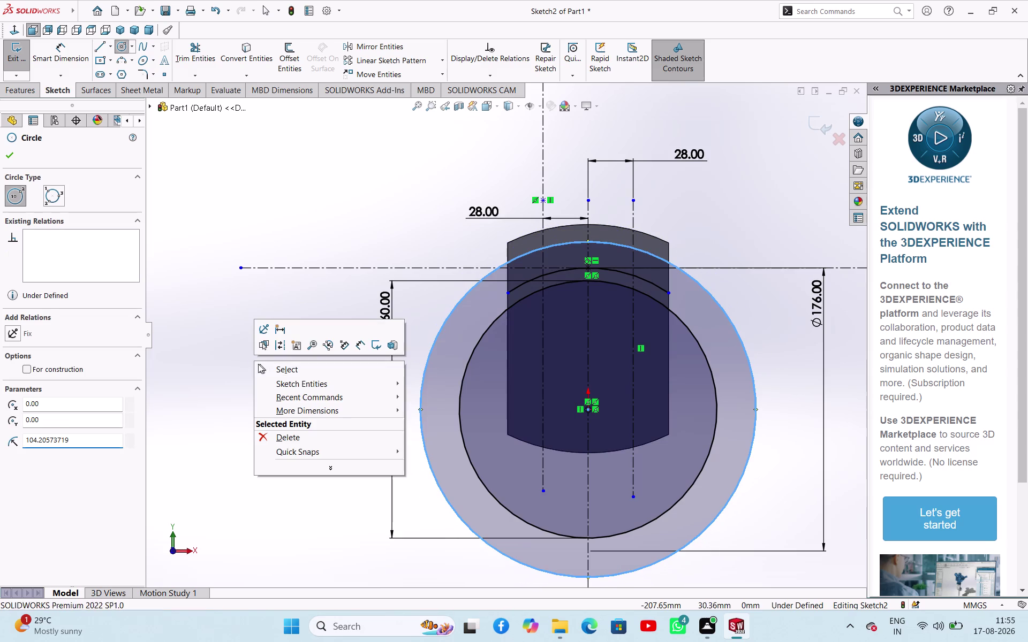
click(255, 364)
right_click(269, 345)
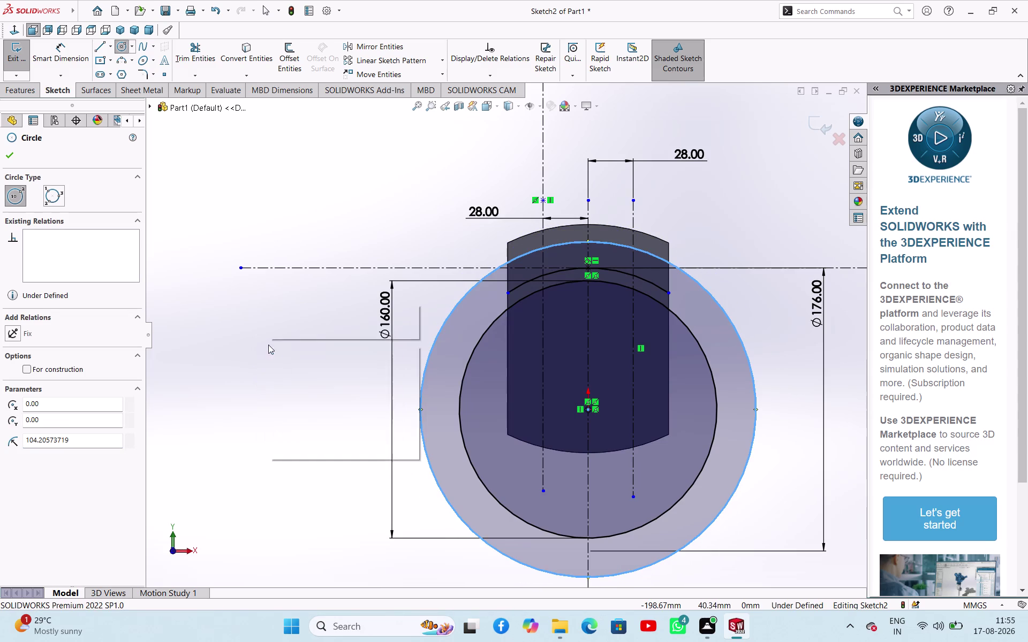
click(280, 357)
Dimension the outer circle's diameter as 96*2, giving 192 mm.
right_drag(279, 363, 298, 293)
click(452, 313)
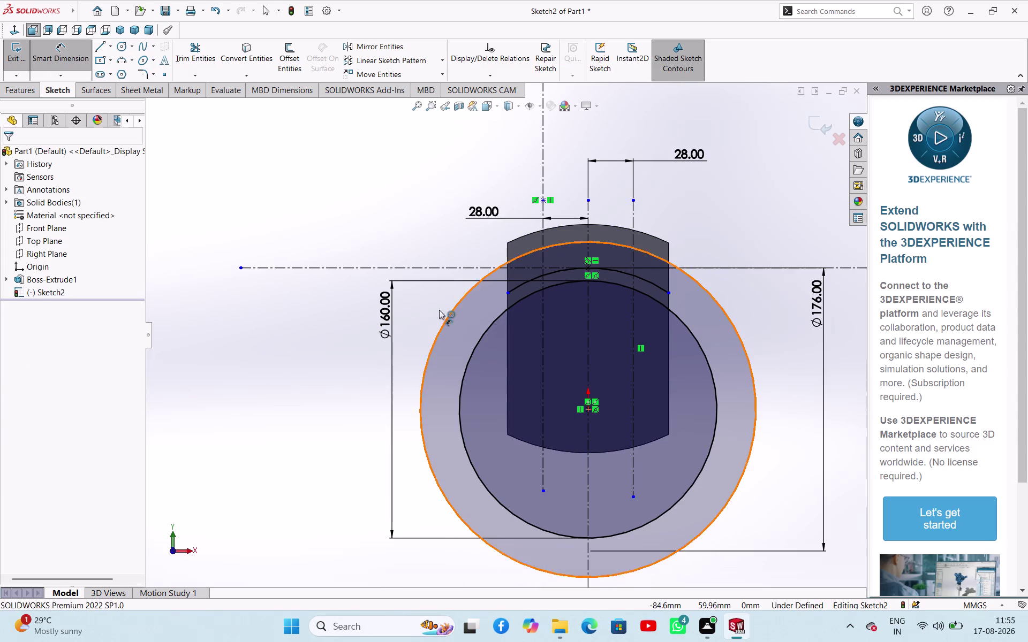
click(305, 286)
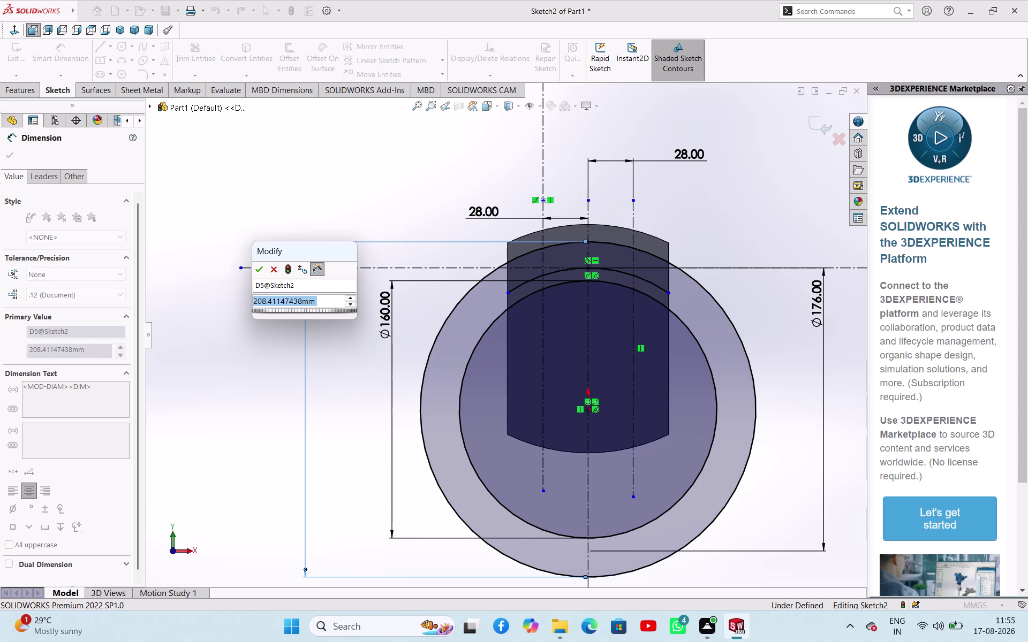
text(96*2)
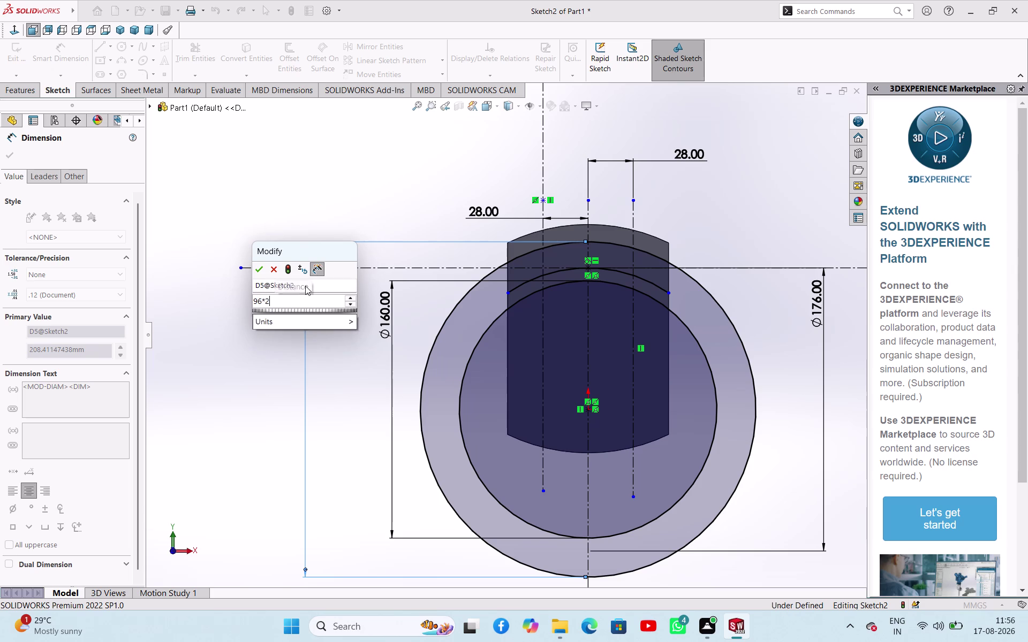
key(Return)
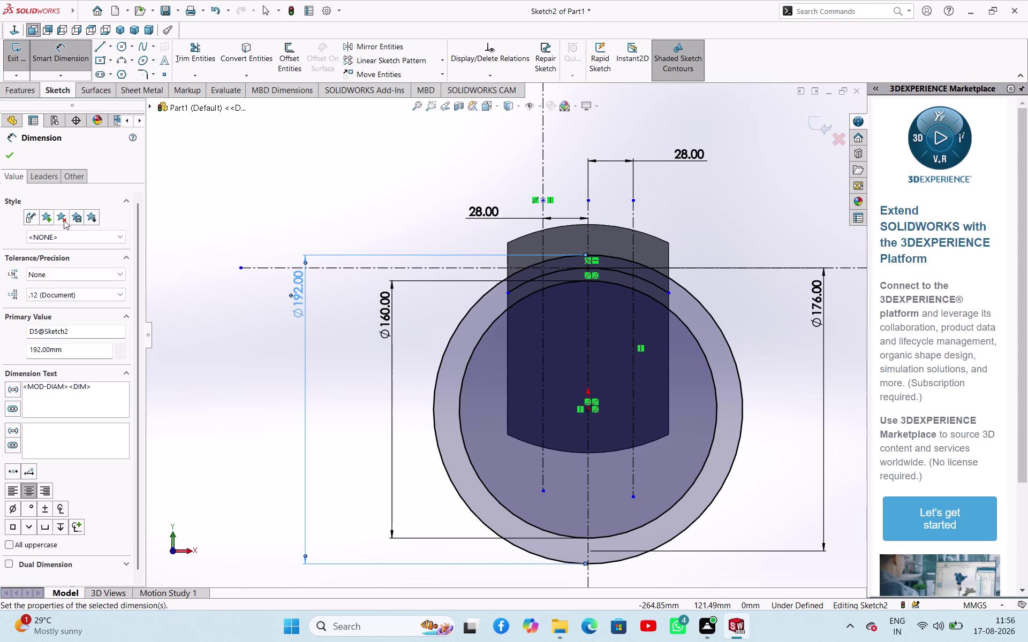
click(13, 156)
click(272, 181)
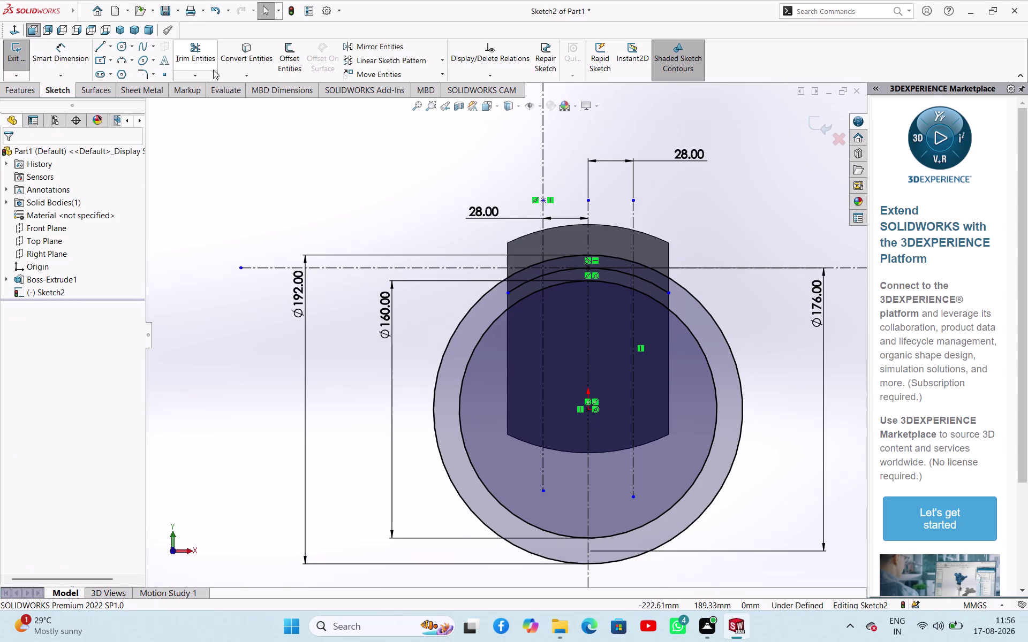
Trim the Ø160 and Ø192 circles down to two short arcs near the top.
click(205, 58)
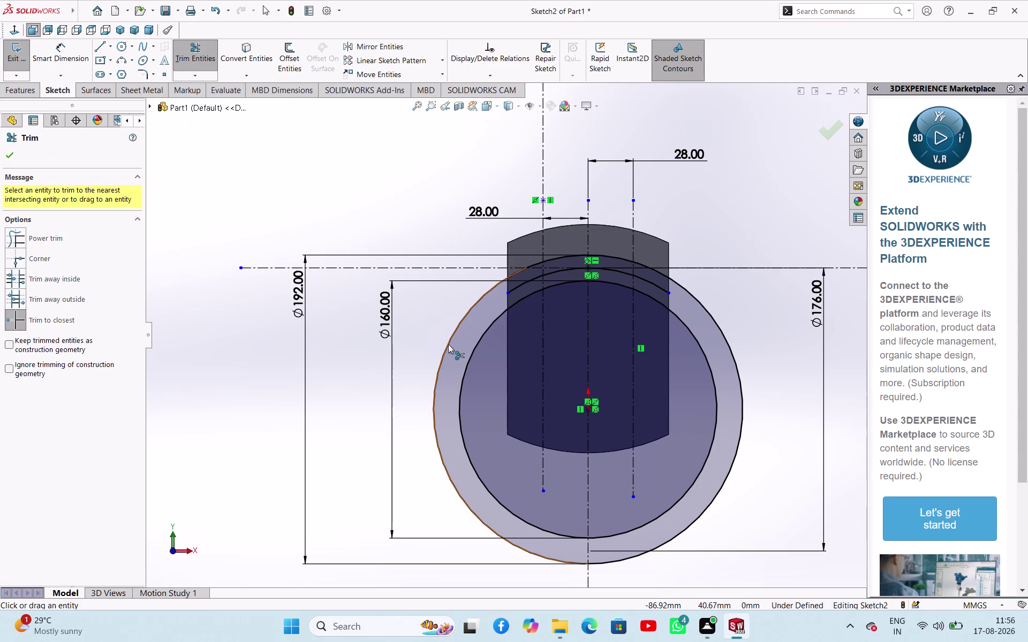
click(448, 344)
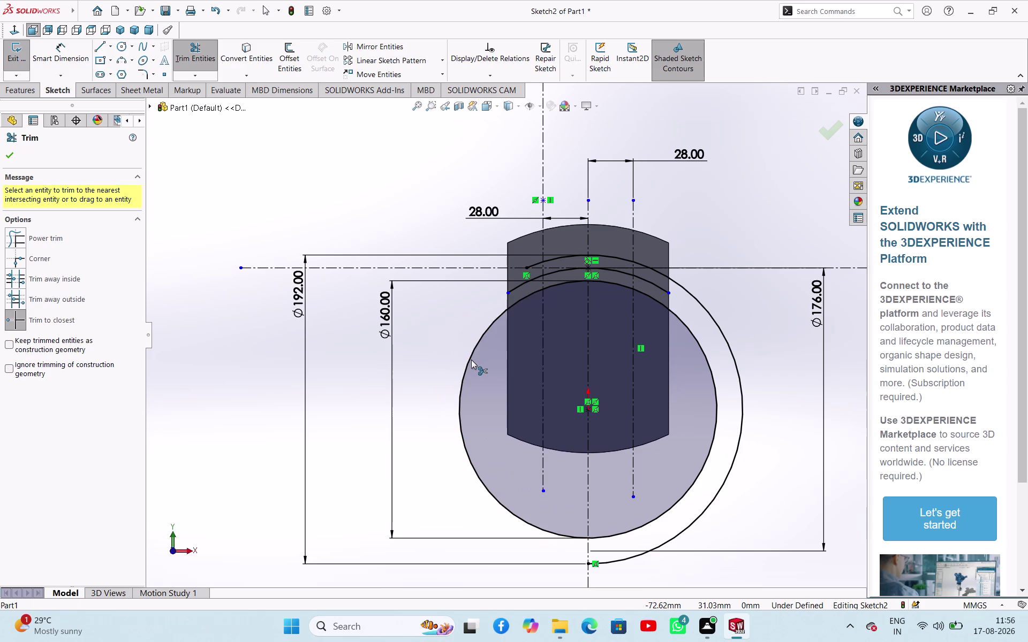
click(471, 359)
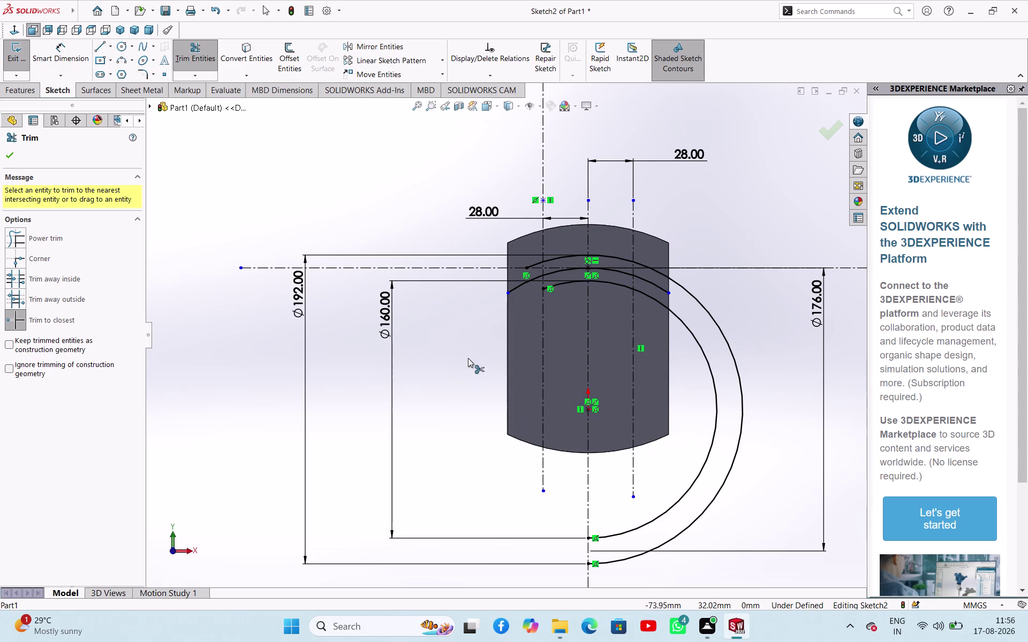
click(683, 501)
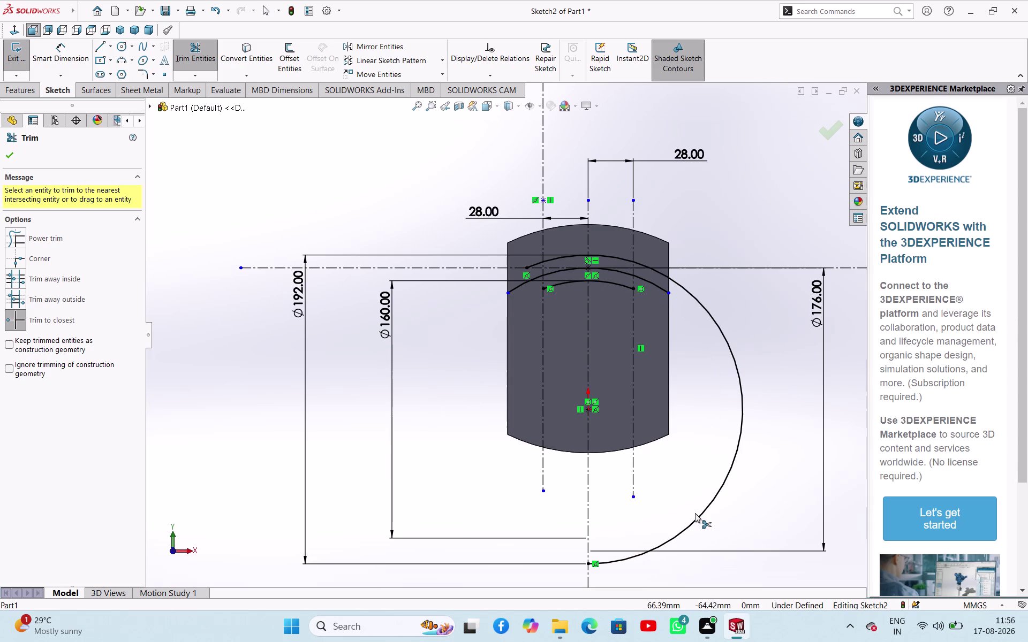
click(702, 519)
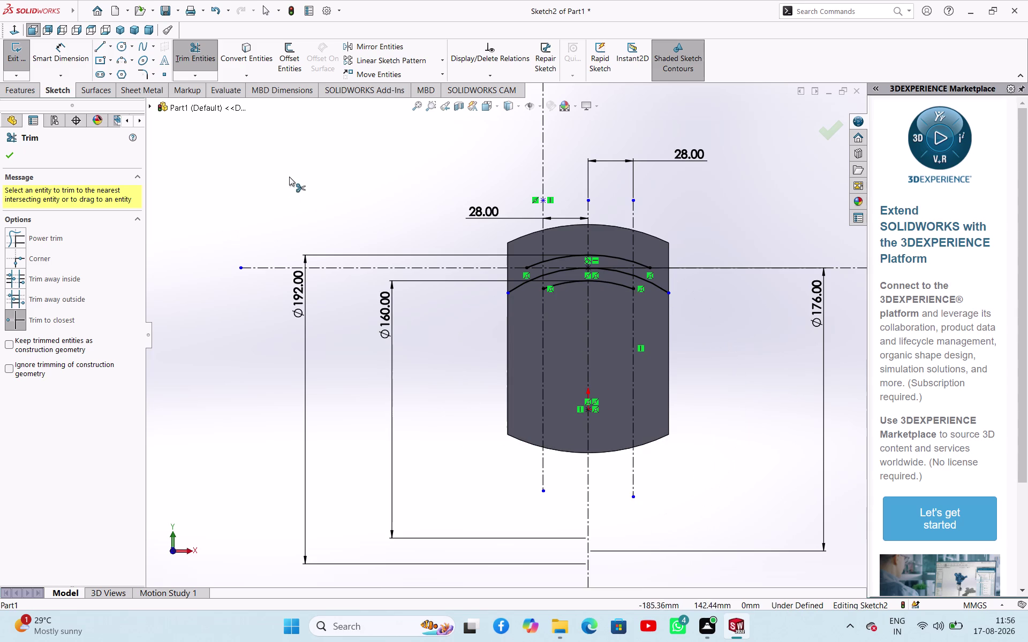
right_click(283, 166)
click(313, 202)
click(273, 200)
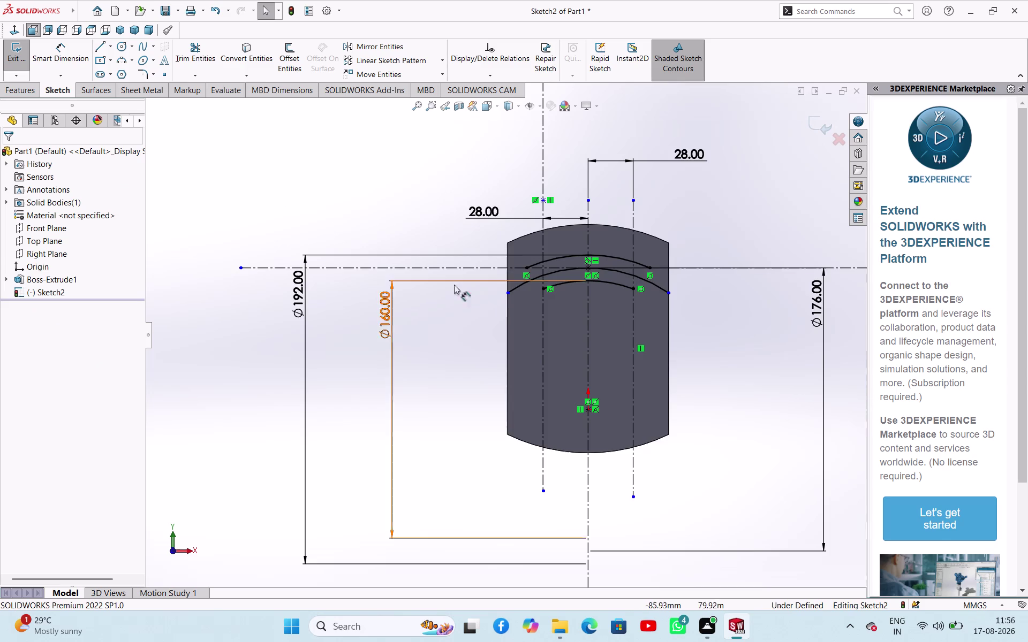
Zoom toward the trimmed arcs and pick the Circle tool.
scroll(up, 3)
scroll(down, 3)
scroll(up, 3)
scroll(down, 3)
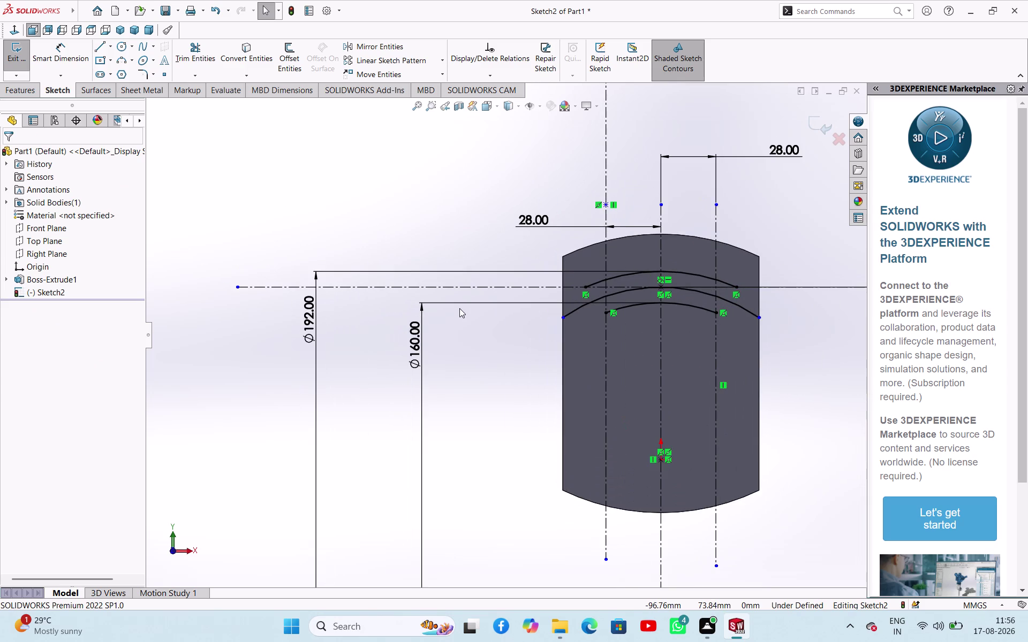
scroll(down, 3)
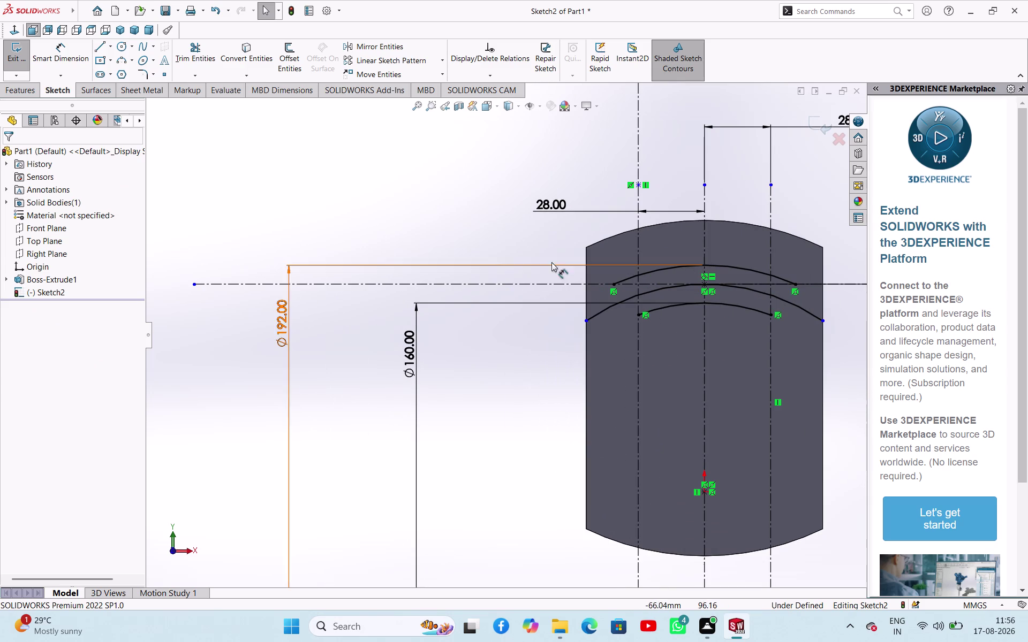
click(128, 42)
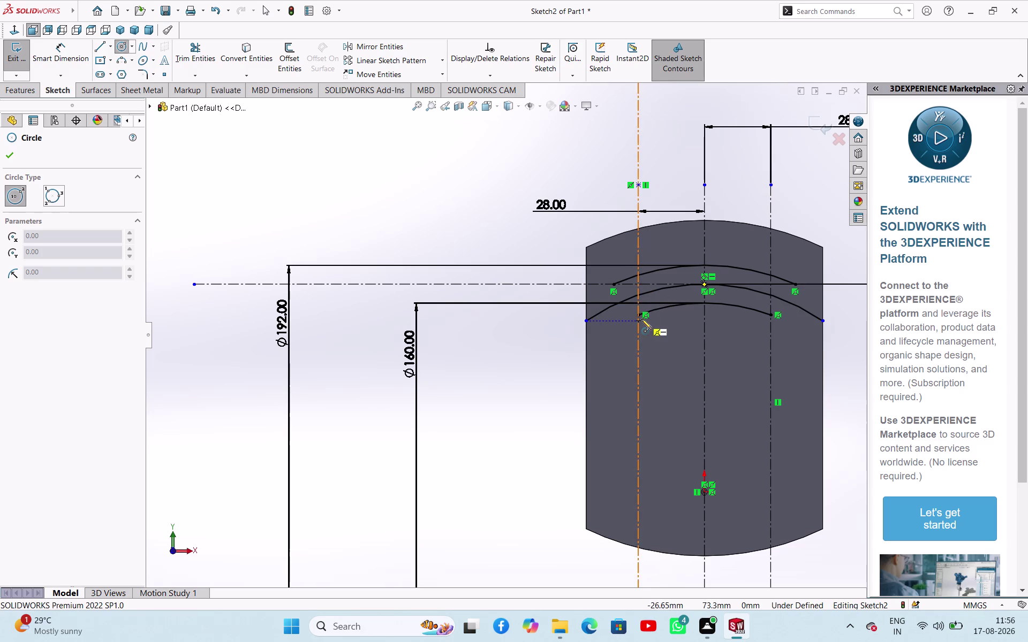
Trim both overhanging ends of the Ø192 outer arc back to the vertical construction lines.
click(121, 57)
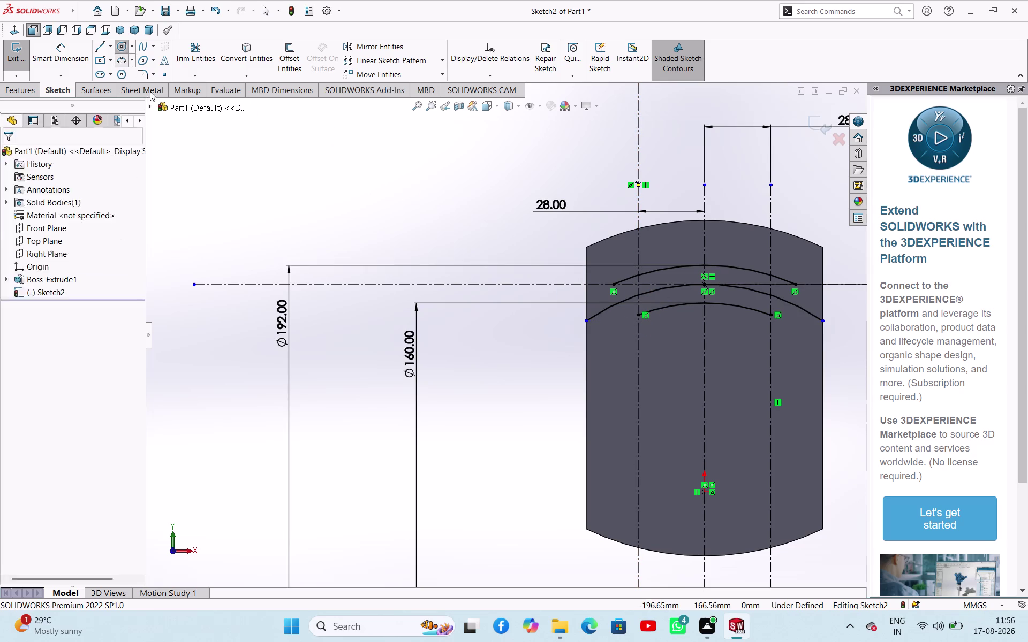
click(636, 317)
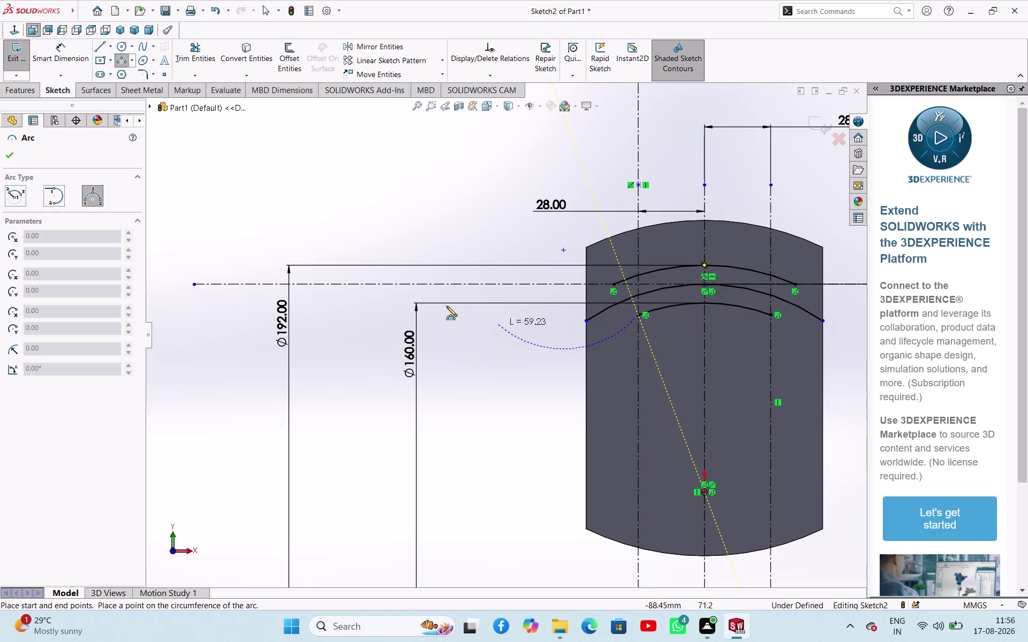
right_click(422, 200)
click(435, 211)
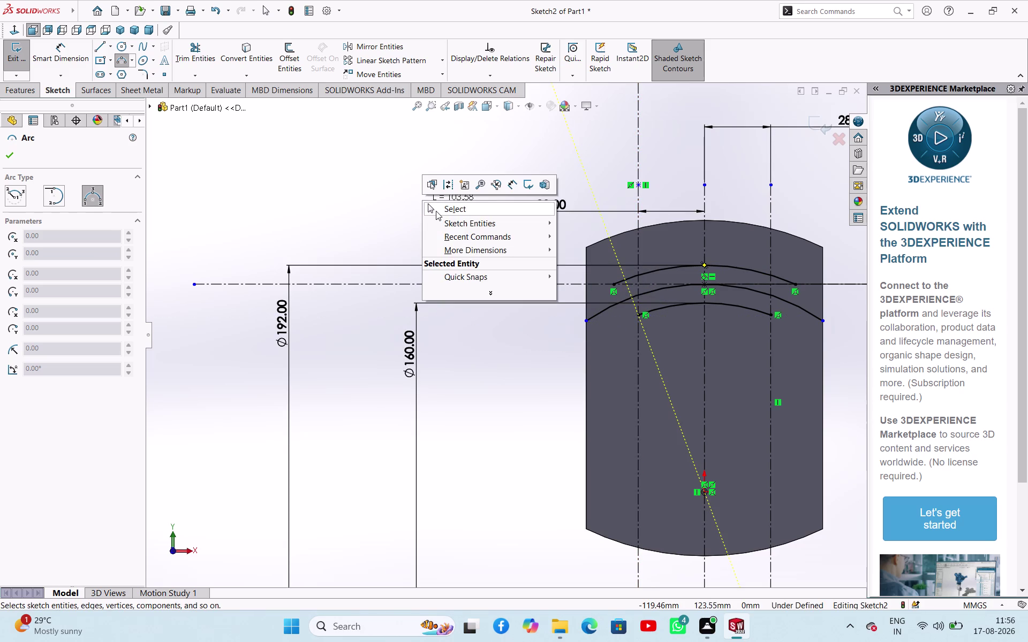
click(211, 51)
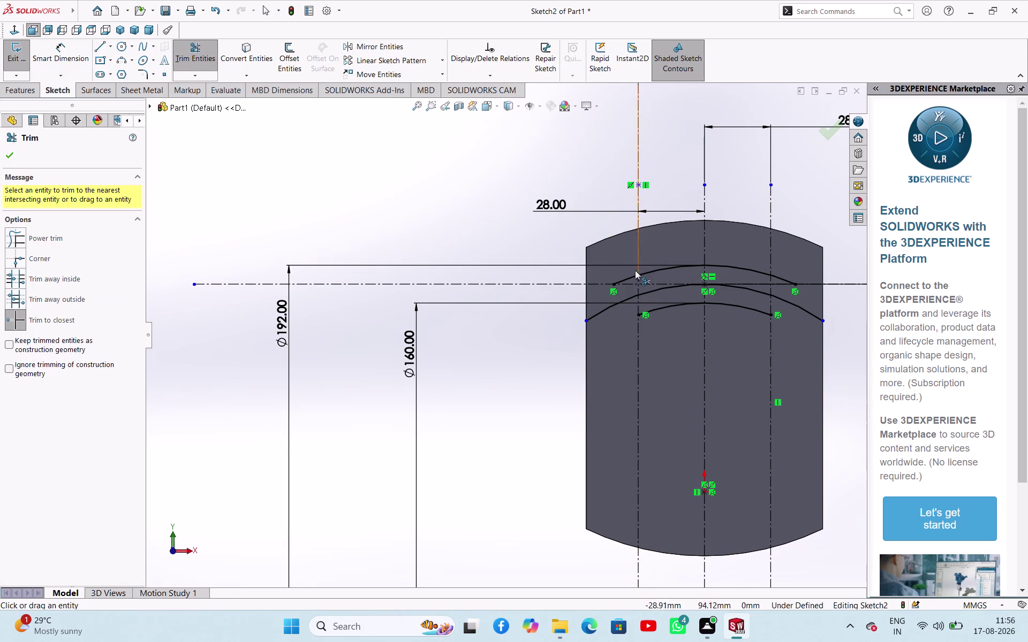
click(628, 276)
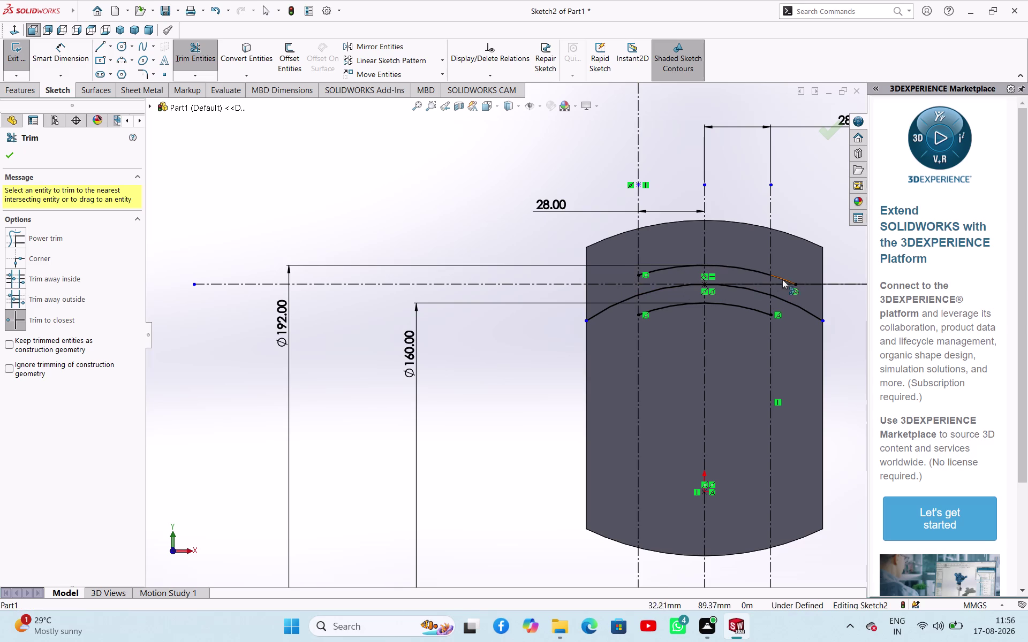
click(784, 280)
right_click(354, 213)
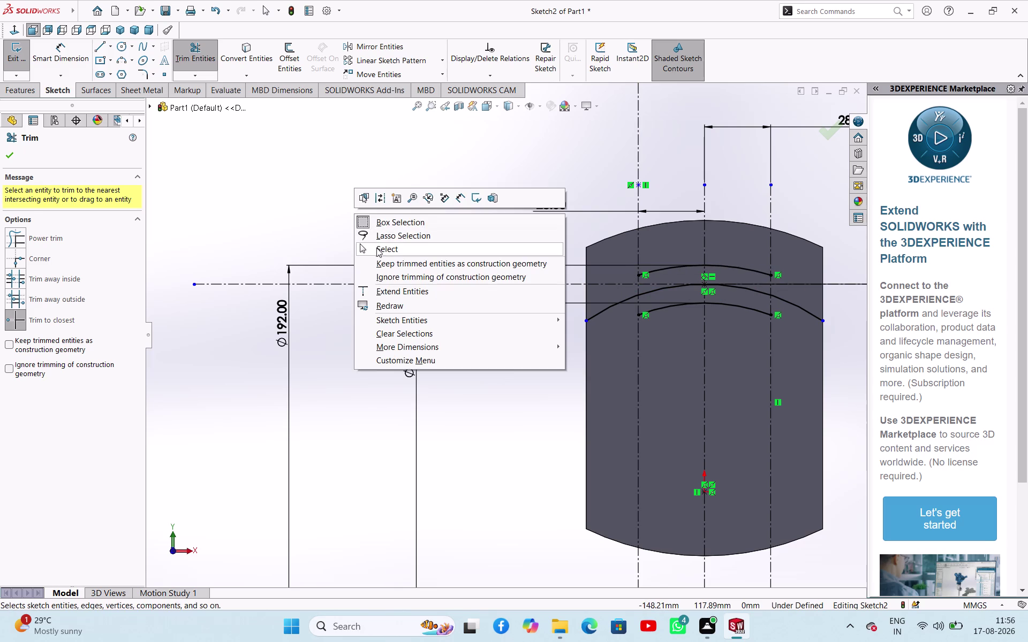
Draw the left rounded end cap as a 3-point arc joining the lower and outer arc ends.
click(376, 247)
click(125, 60)
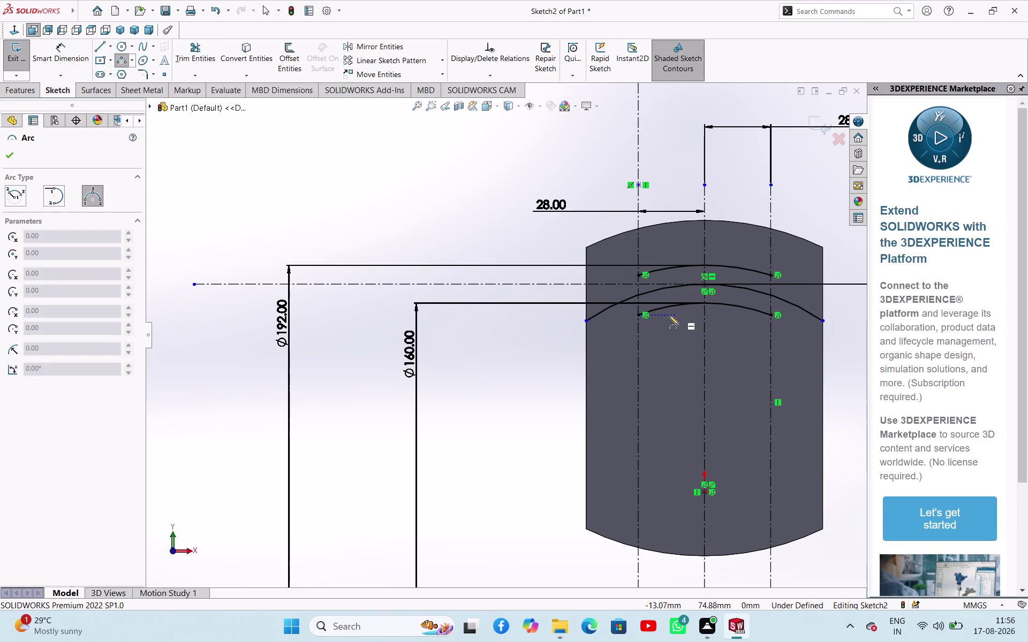
click(640, 316)
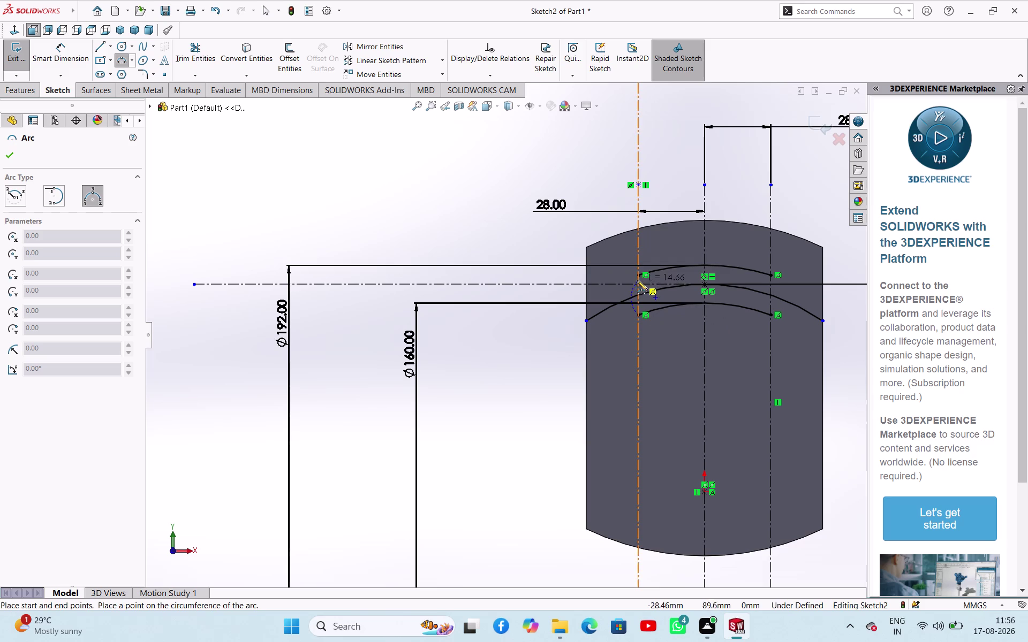
click(640, 275)
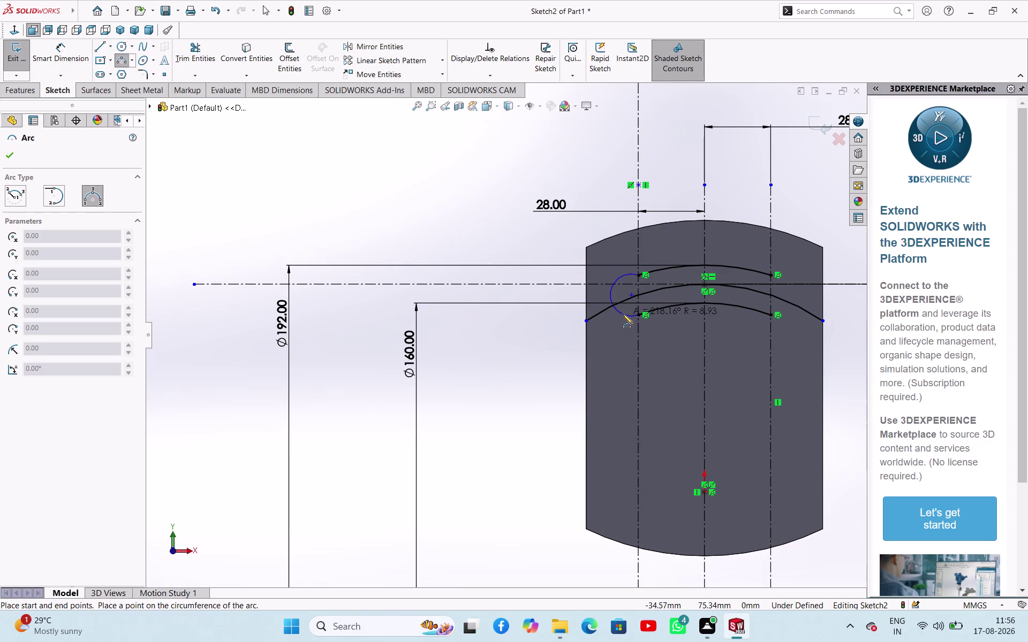
click(622, 314)
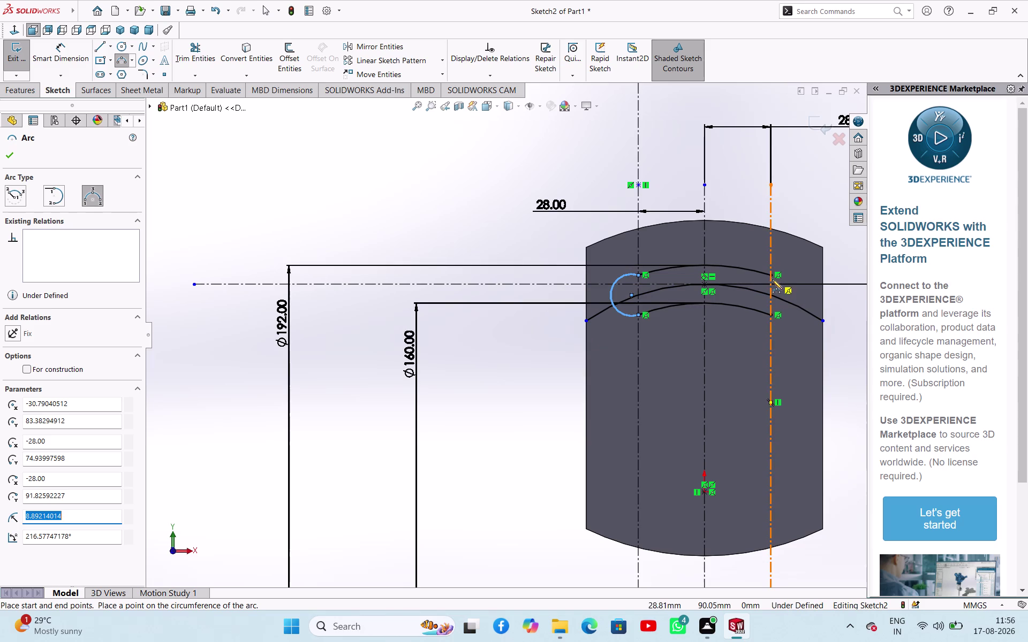
Draw the right rounded end cap joining the outer and lower arc ends.
click(772, 276)
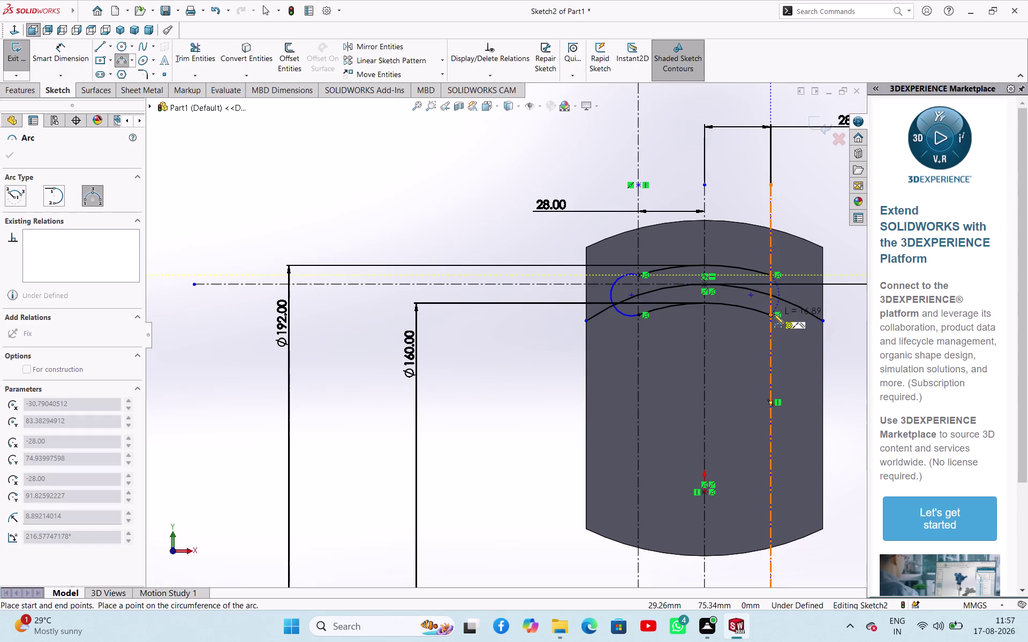
click(774, 315)
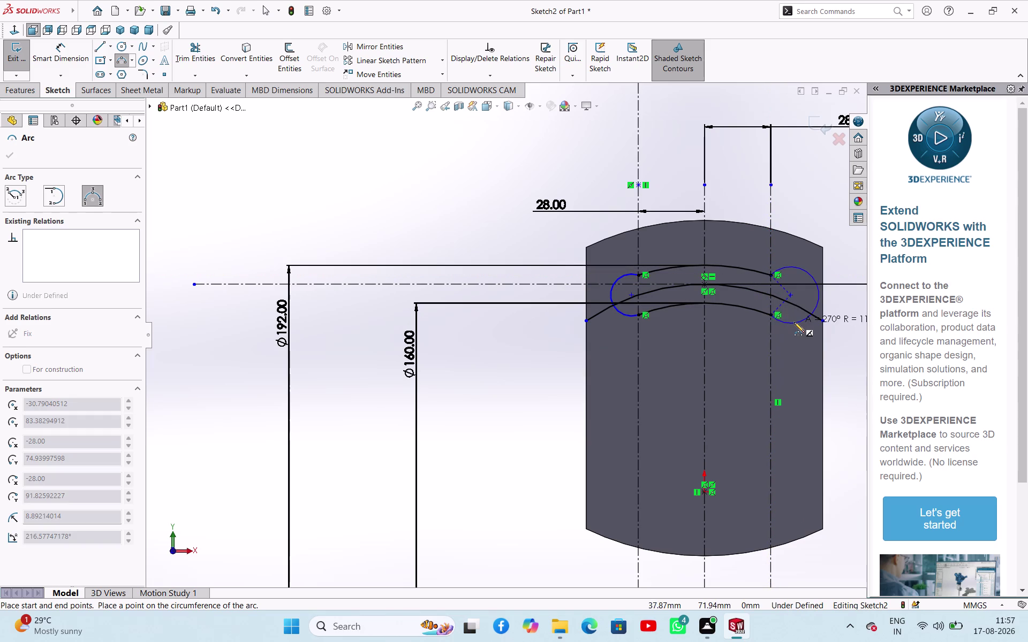
click(783, 315)
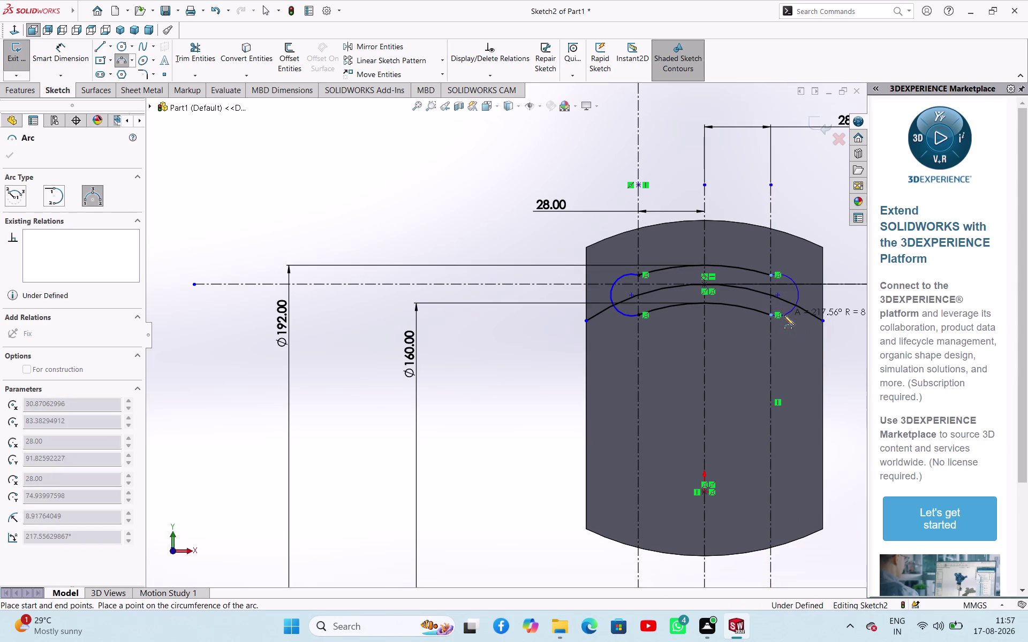
Finish the arc tool, return to Select, and pick the long reference arc.
right_click(378, 202)
click(396, 214)
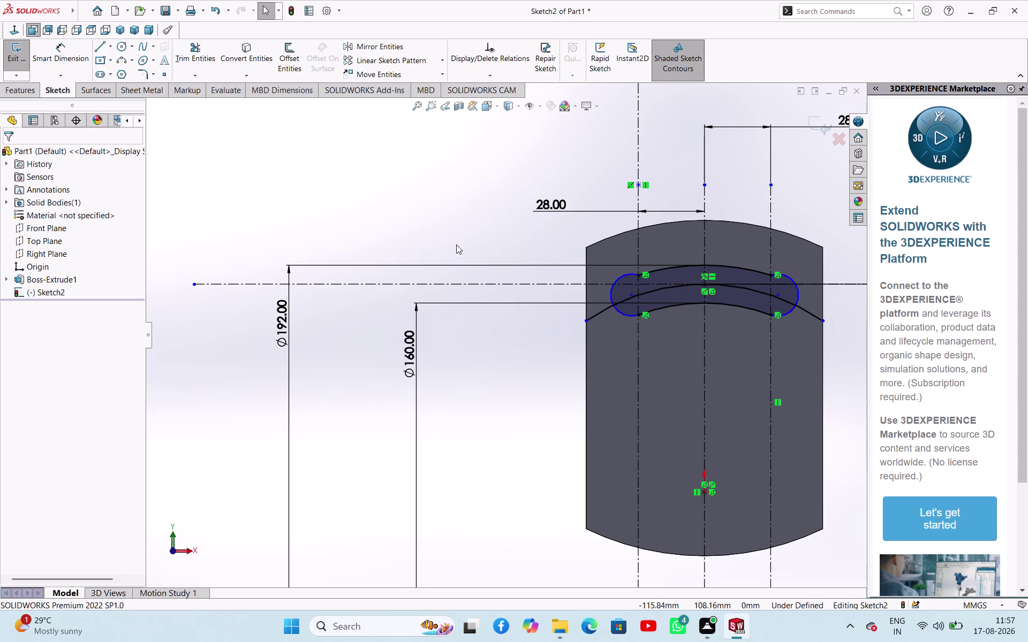
scroll(up, 3)
scroll(down, 3)
right_click(340, 212)
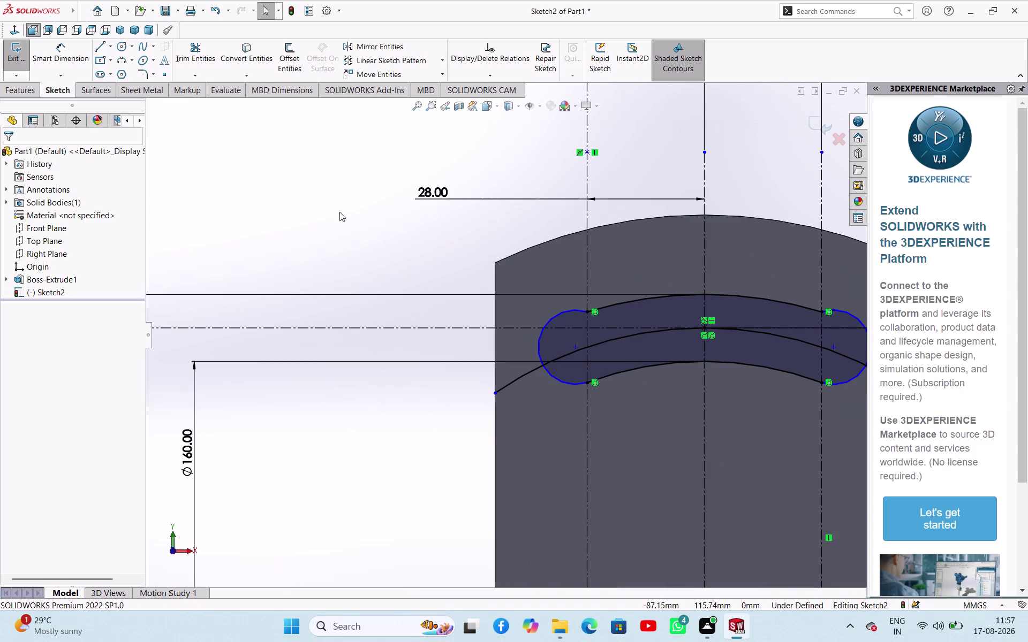
click(287, 203)
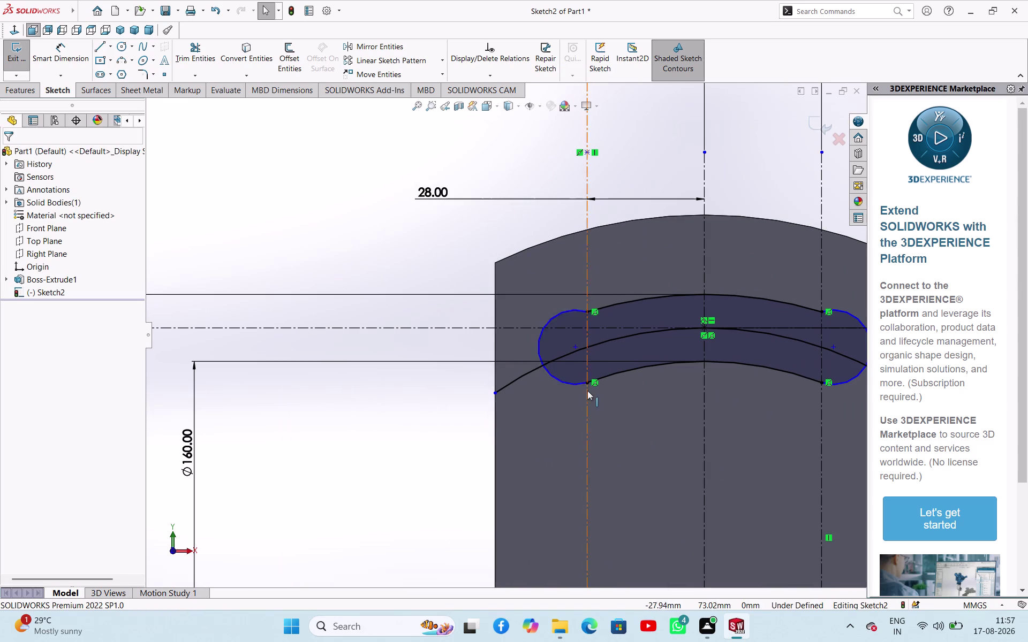
click(595, 345)
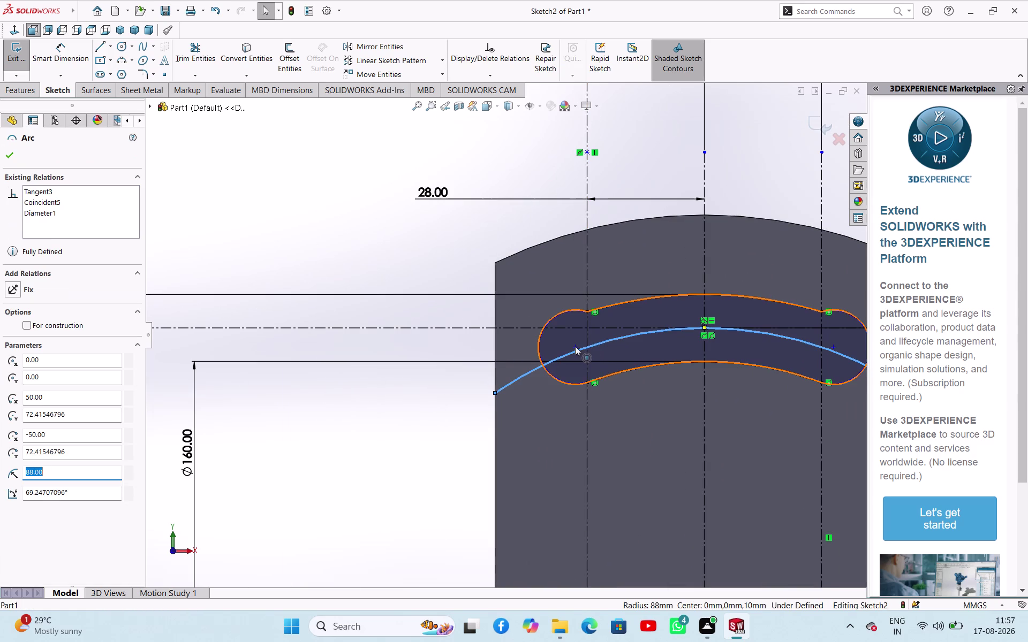
Make the left end cap's centre point coincident with the reference arc.
click(575, 346)
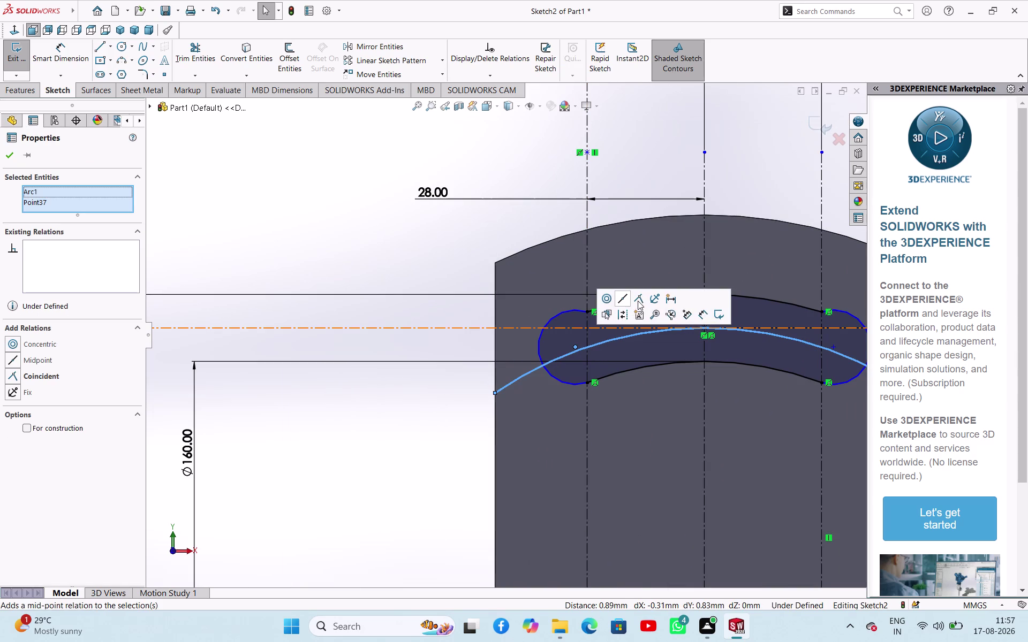
click(637, 301)
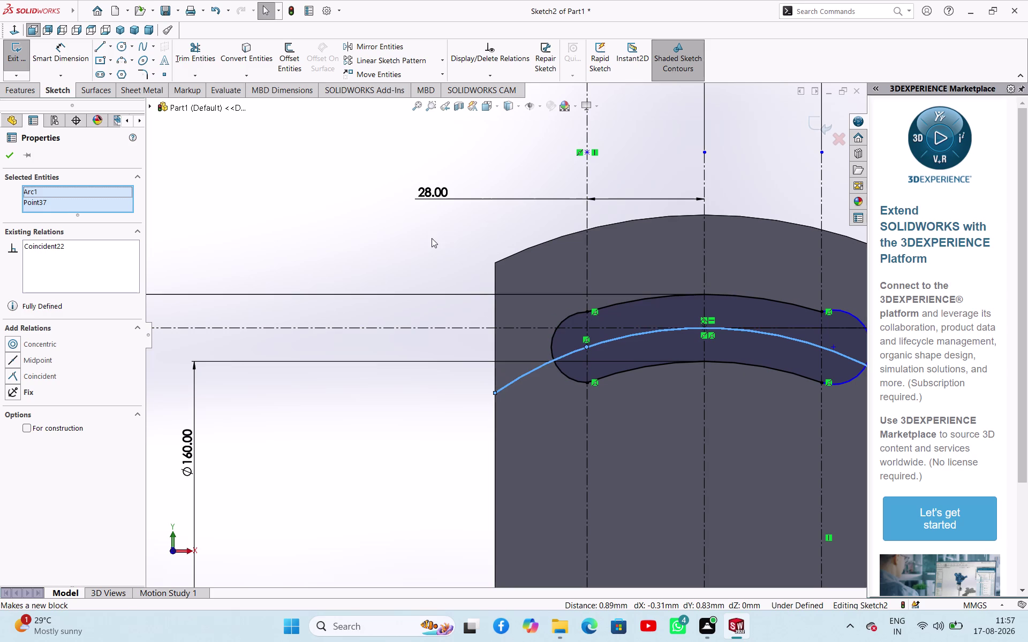
click(432, 238)
scroll(up, 3)
scroll(down, 3)
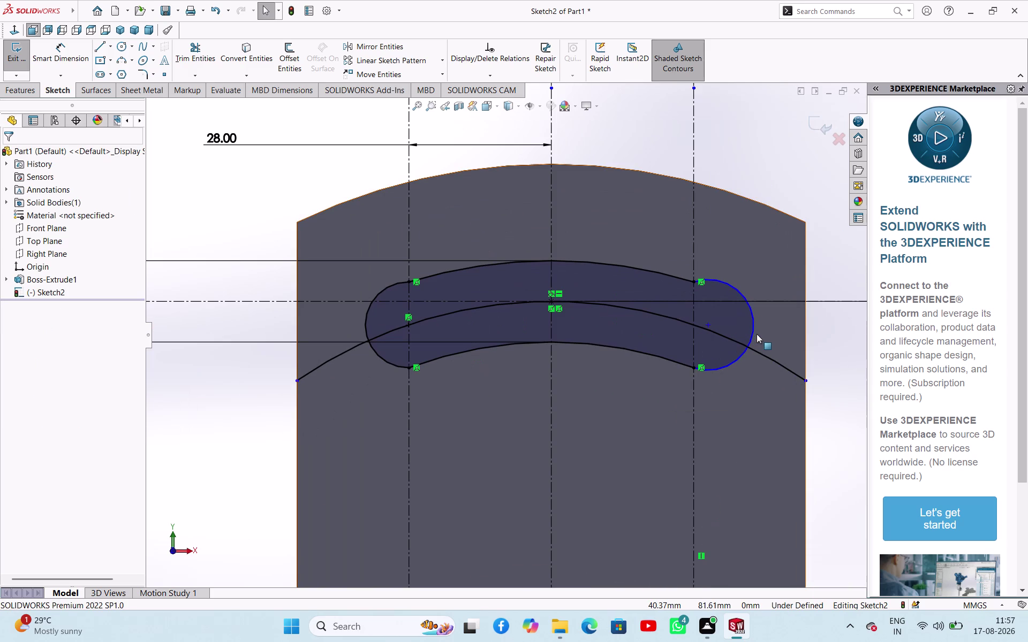
Make the right end cap's centre point coincident with the Ø176 reference arc.
click(756, 333)
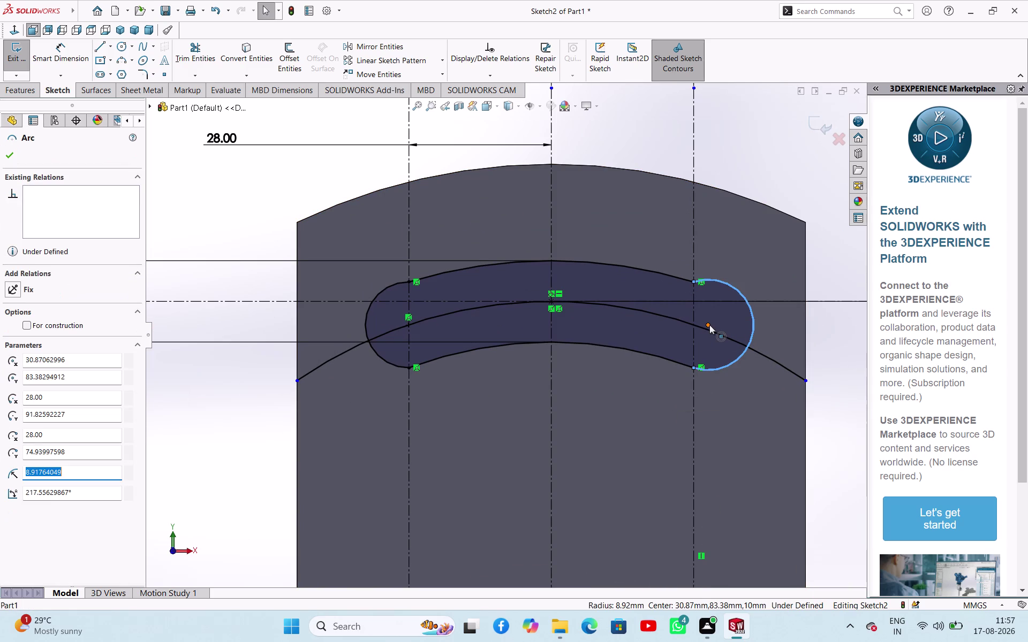
click(709, 325)
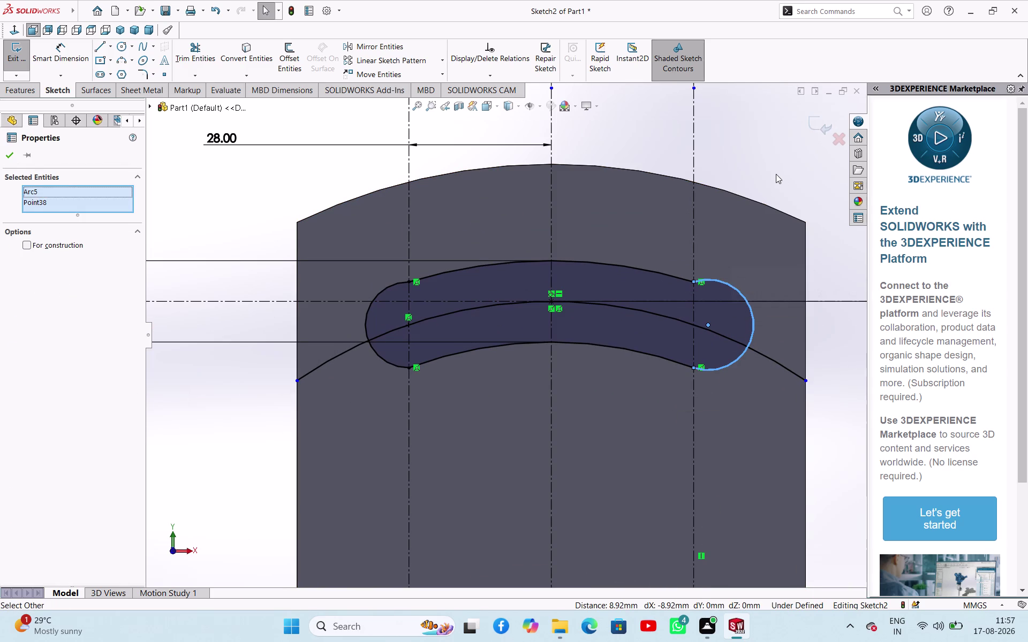
triple_click(776, 174)
double_click(776, 174)
click(755, 328)
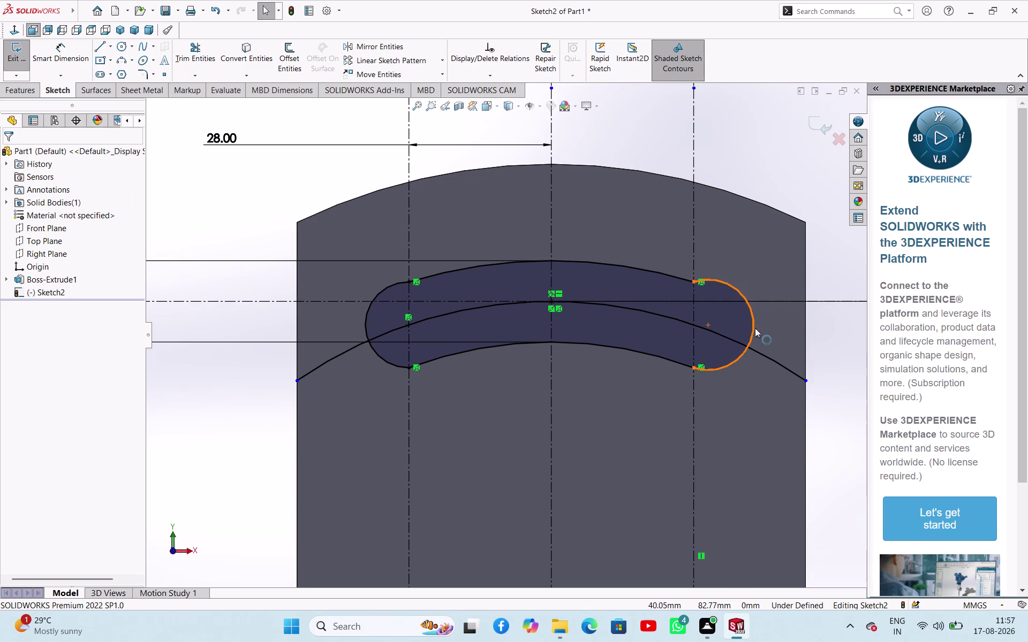
click(708, 324)
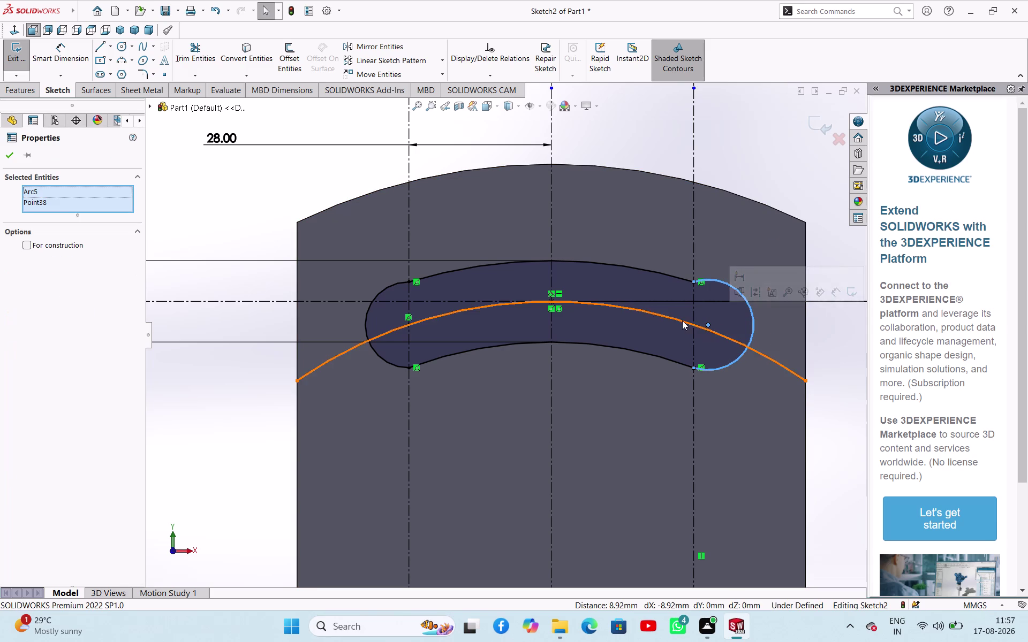
double_click(776, 174)
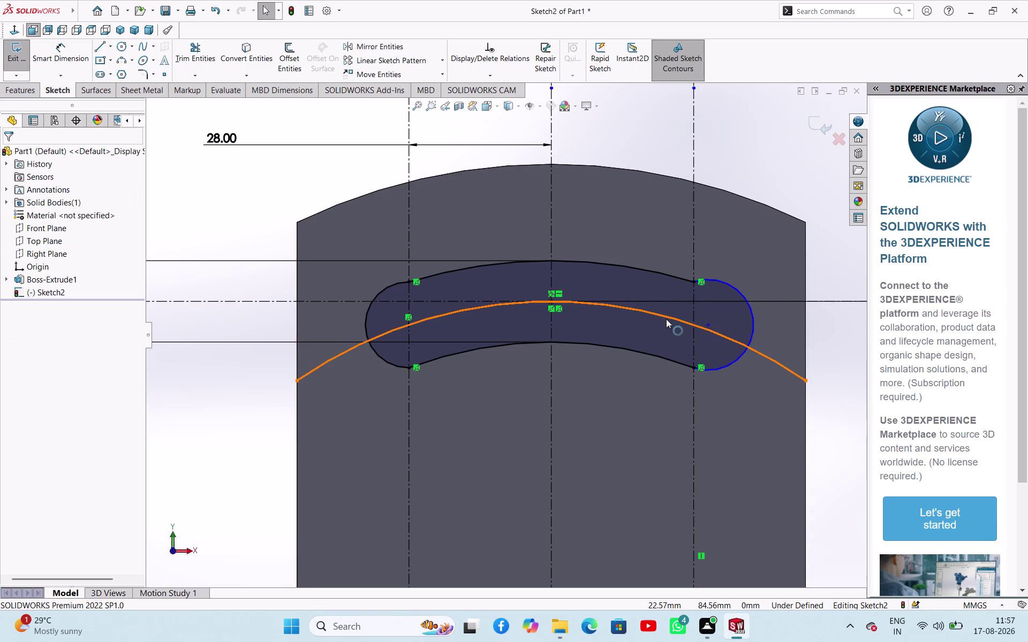
click(666, 319)
click(706, 326)
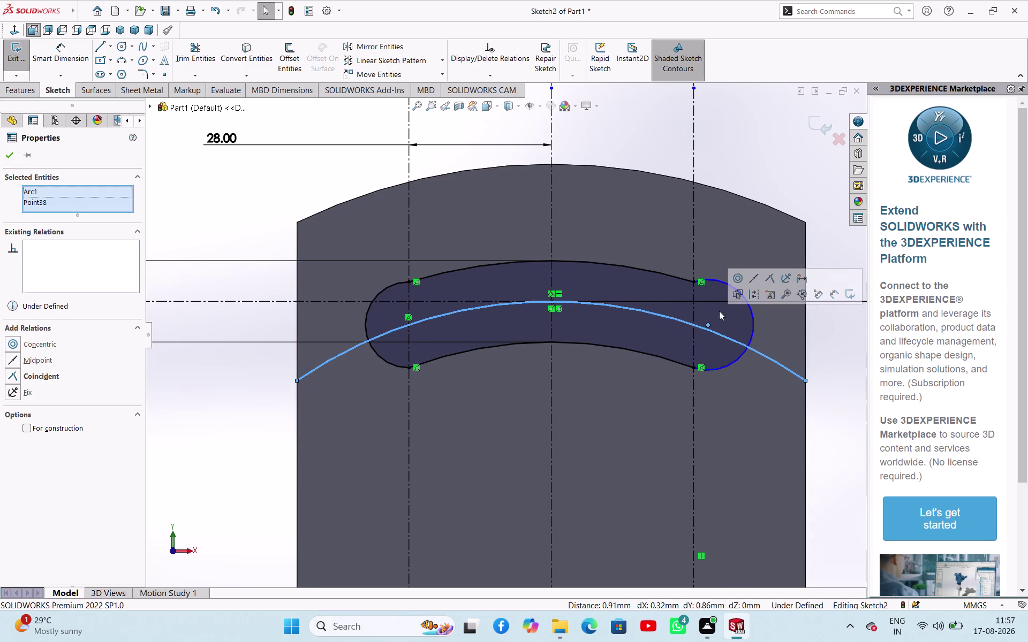
click(770, 279)
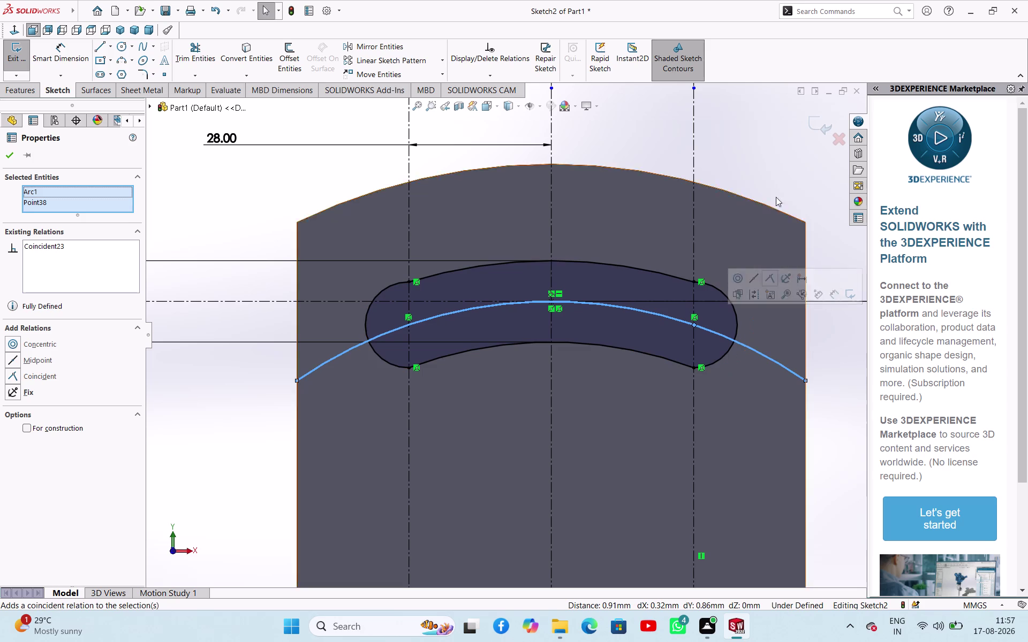
click(775, 154)
scroll(down, 3)
scroll(up, 3)
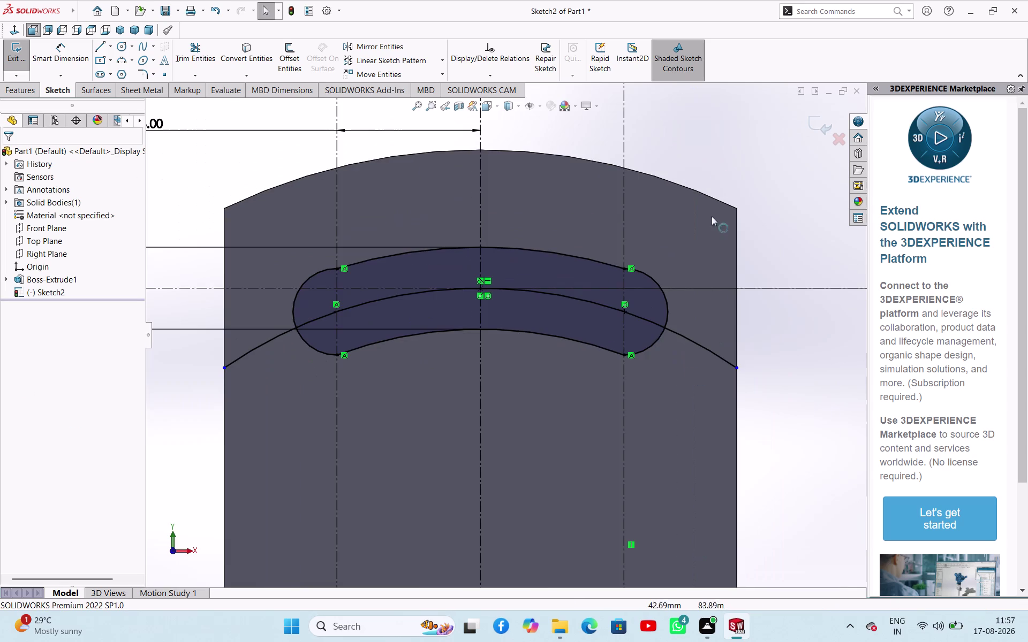
click(718, 143)
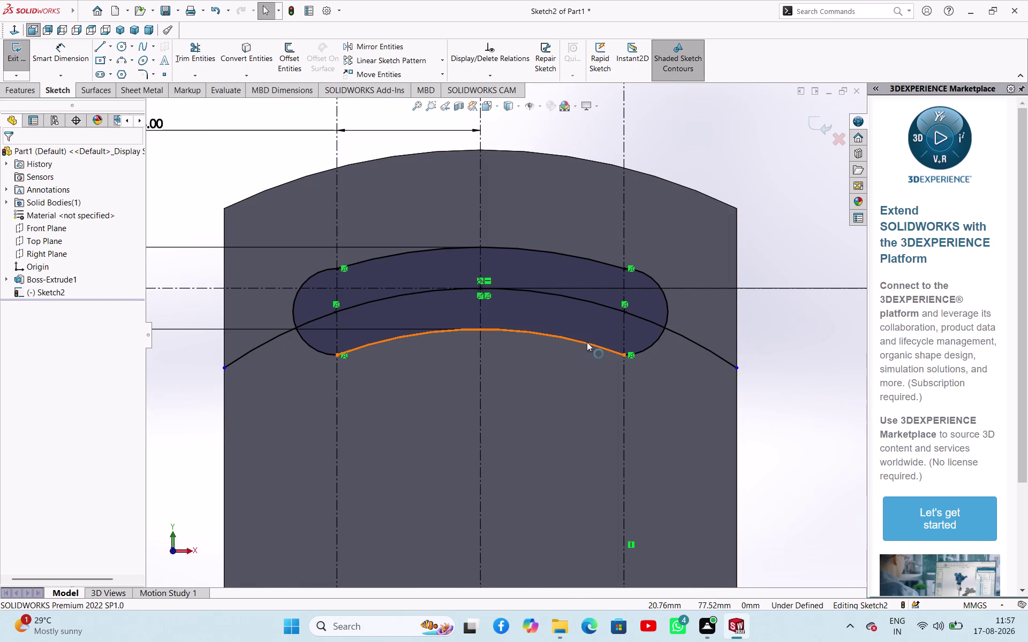
click(586, 342)
click(653, 348)
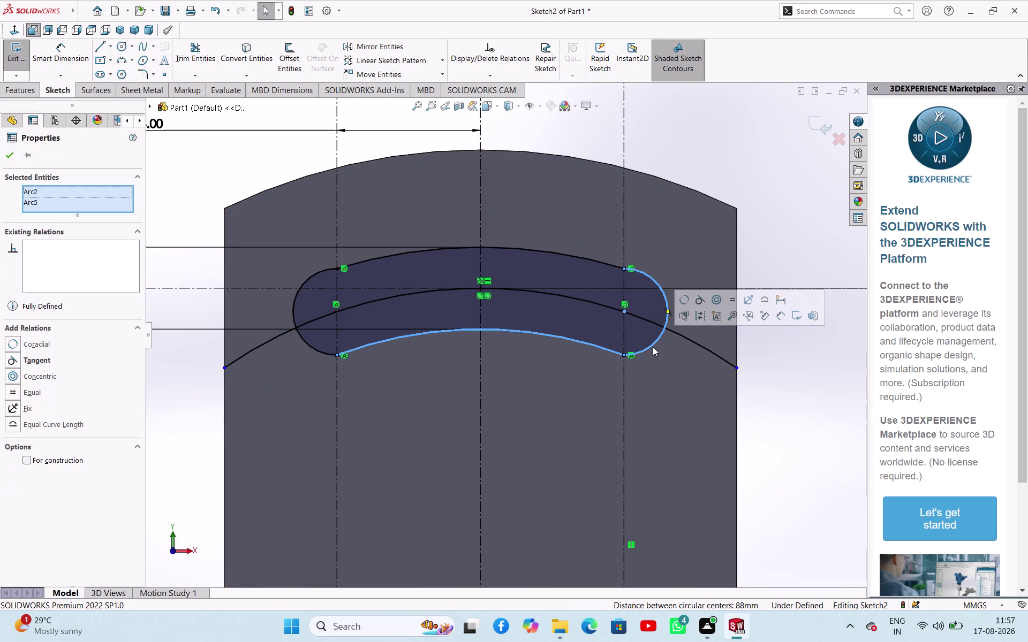
click(697, 300)
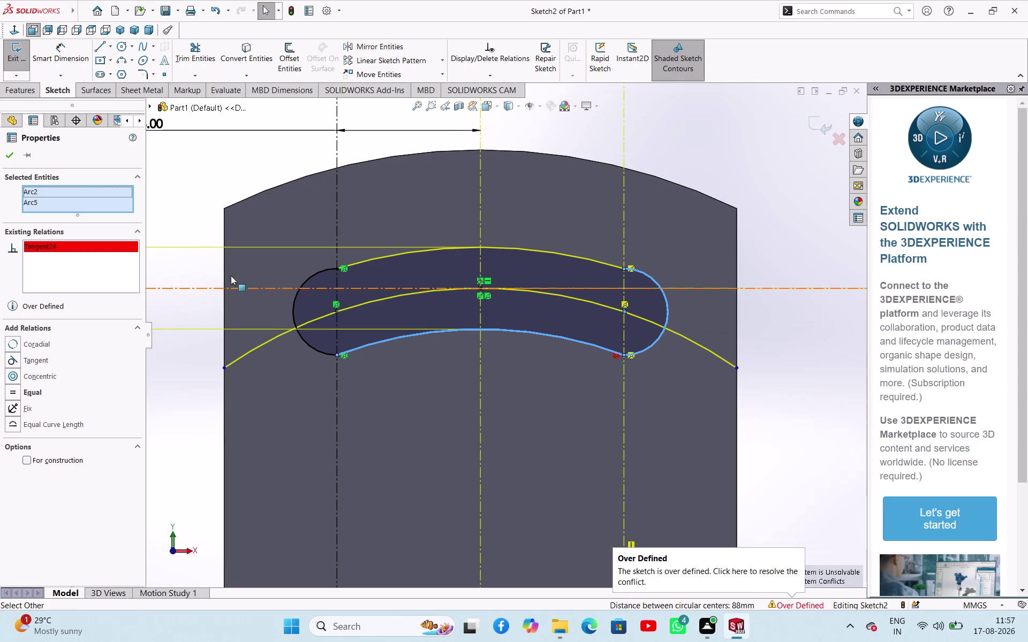
right_click(105, 249)
click(119, 260)
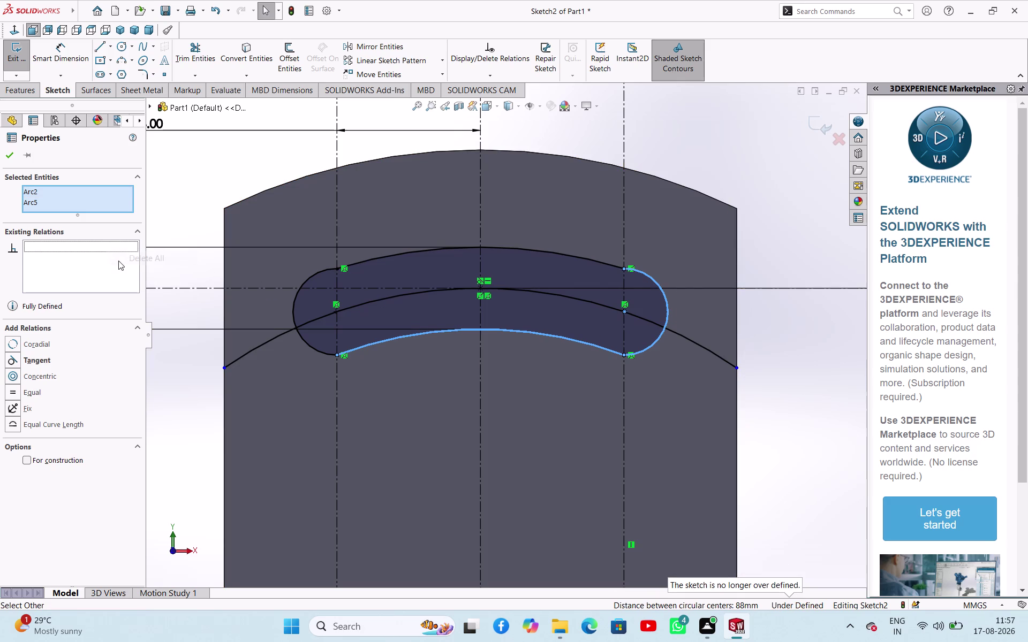
click(243, 163)
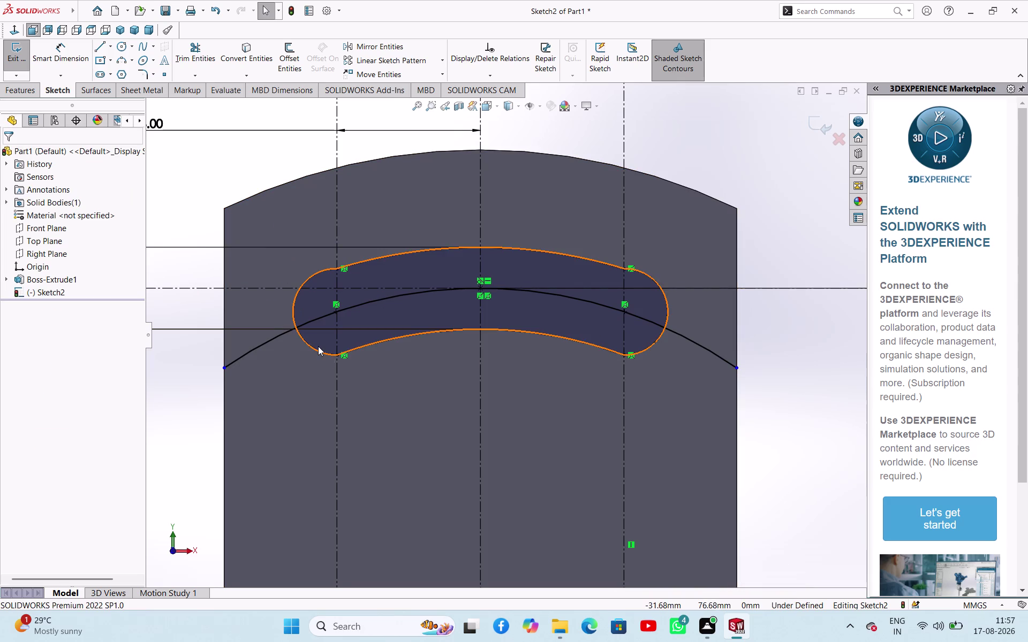
click(214, 166)
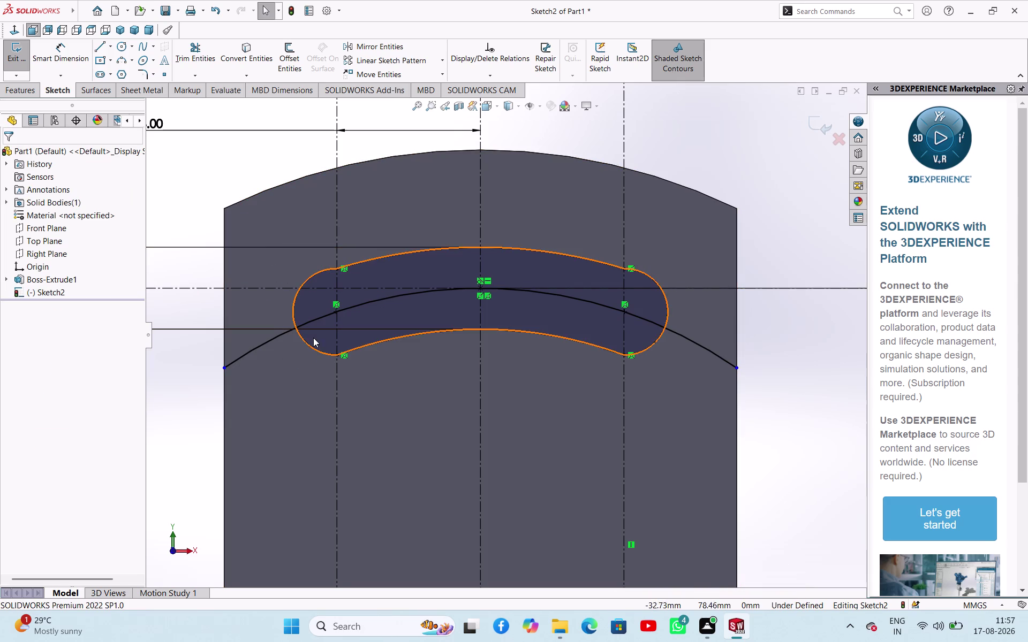
click(312, 345)
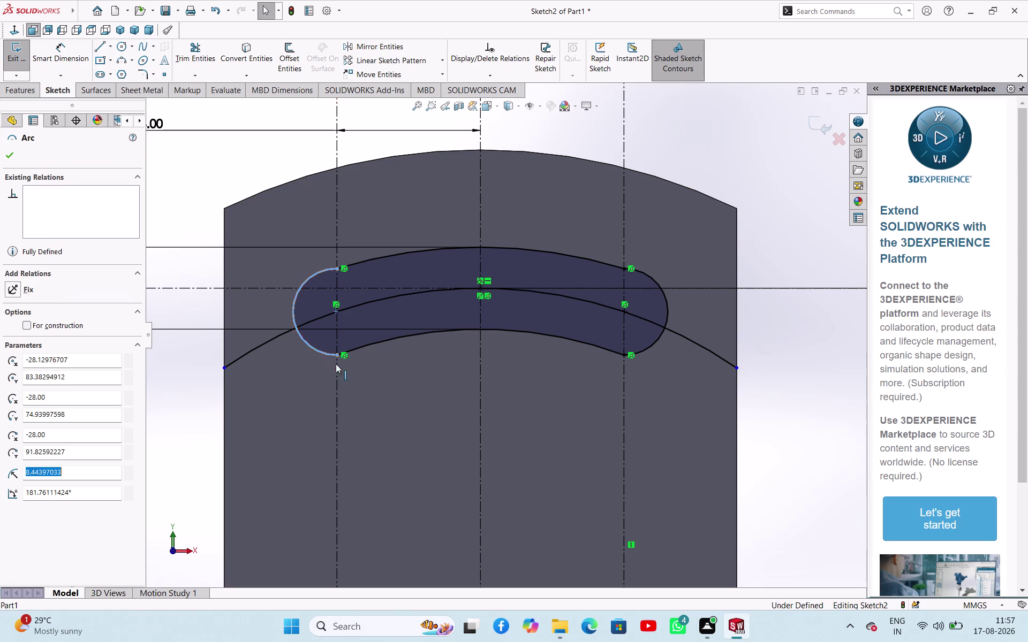
click(370, 345)
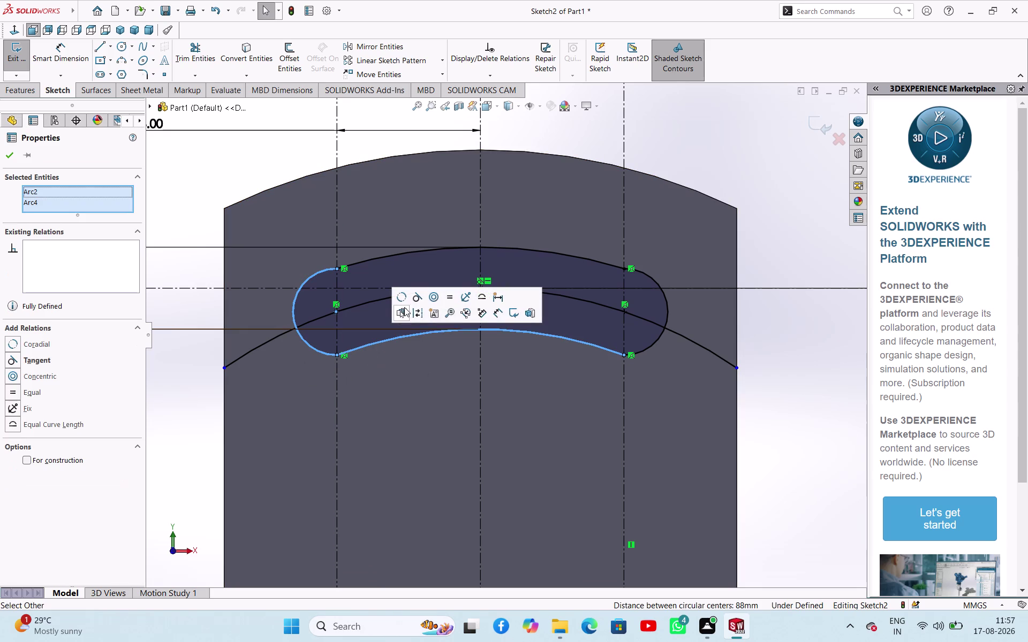
click(412, 302)
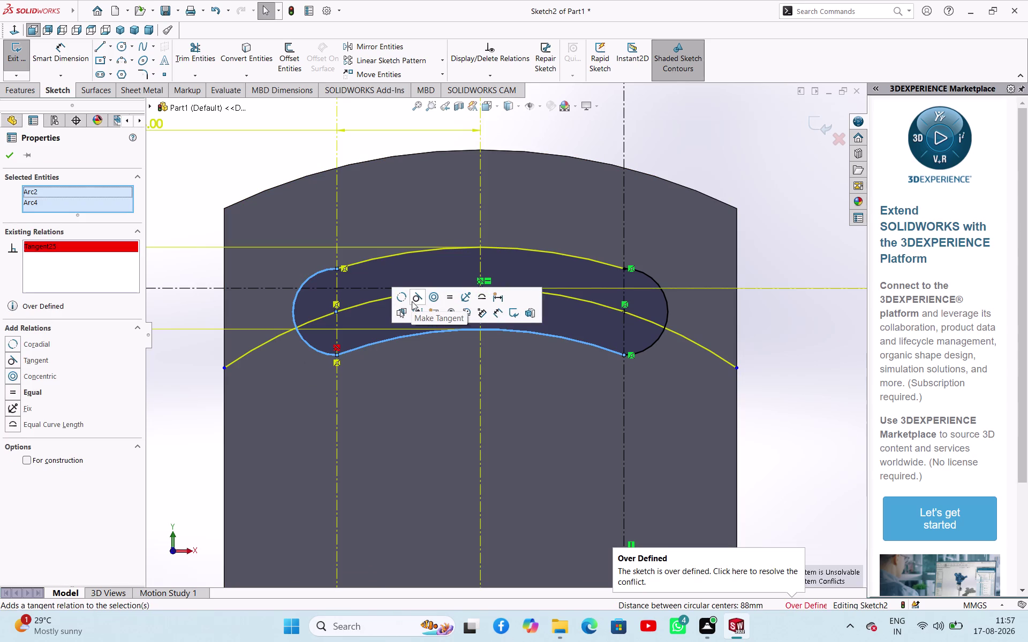
scroll(up, 3)
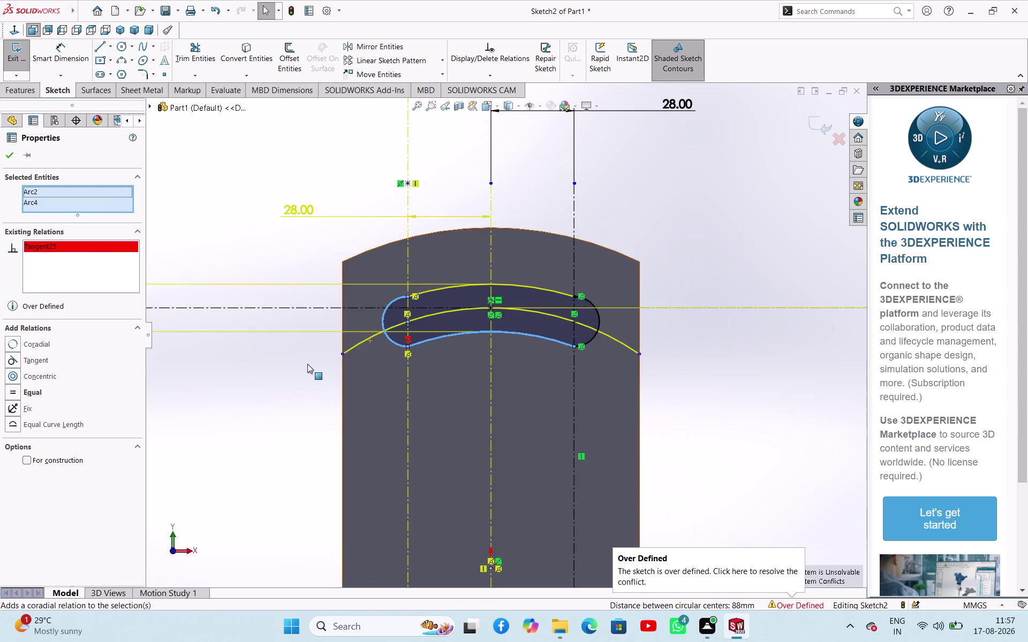
scroll(up, 3)
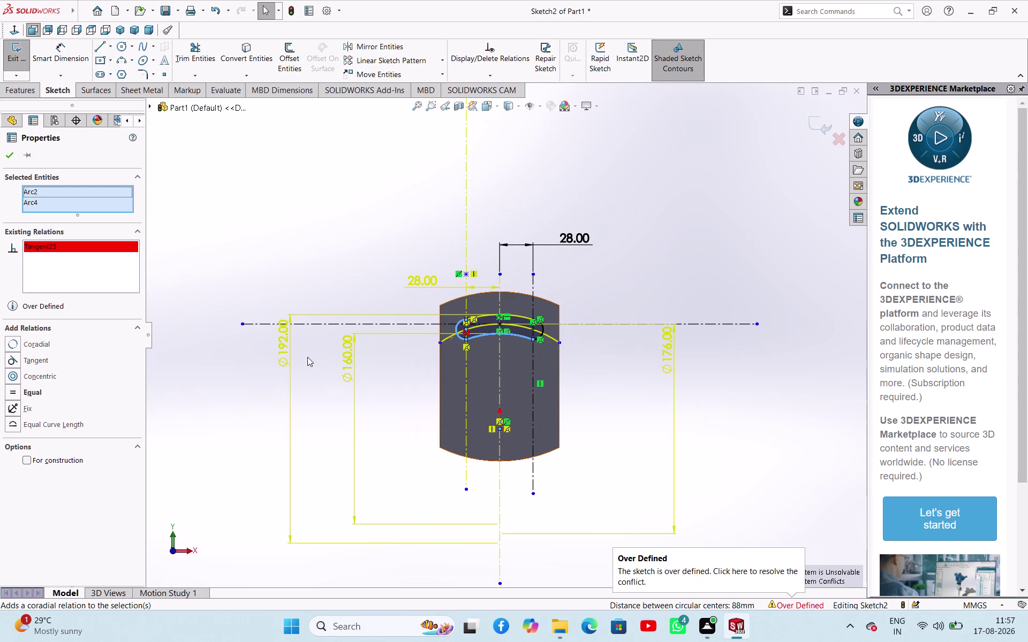
right_click(56, 250)
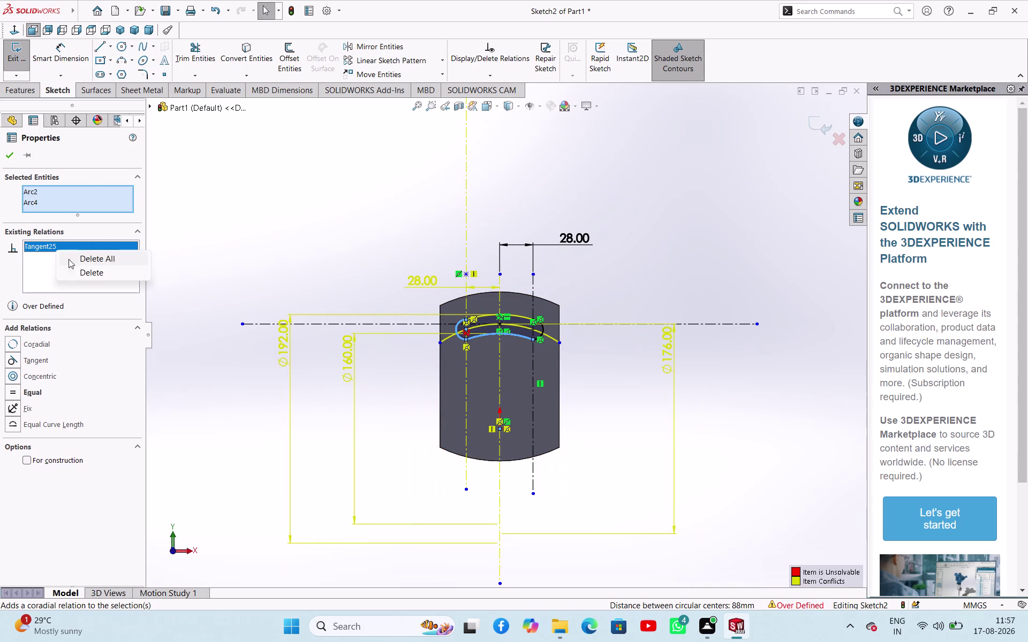
click(77, 260)
scroll(down, 3)
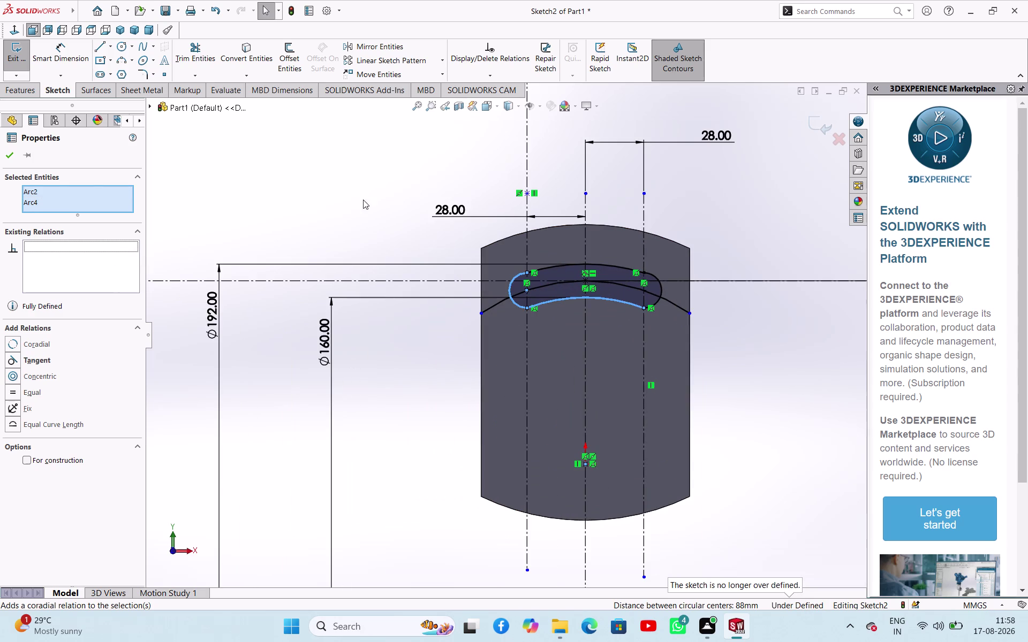
click(345, 185)
scroll(down, 3)
scroll(down, 3)
scroll(up, 3)
scroll(down, 3)
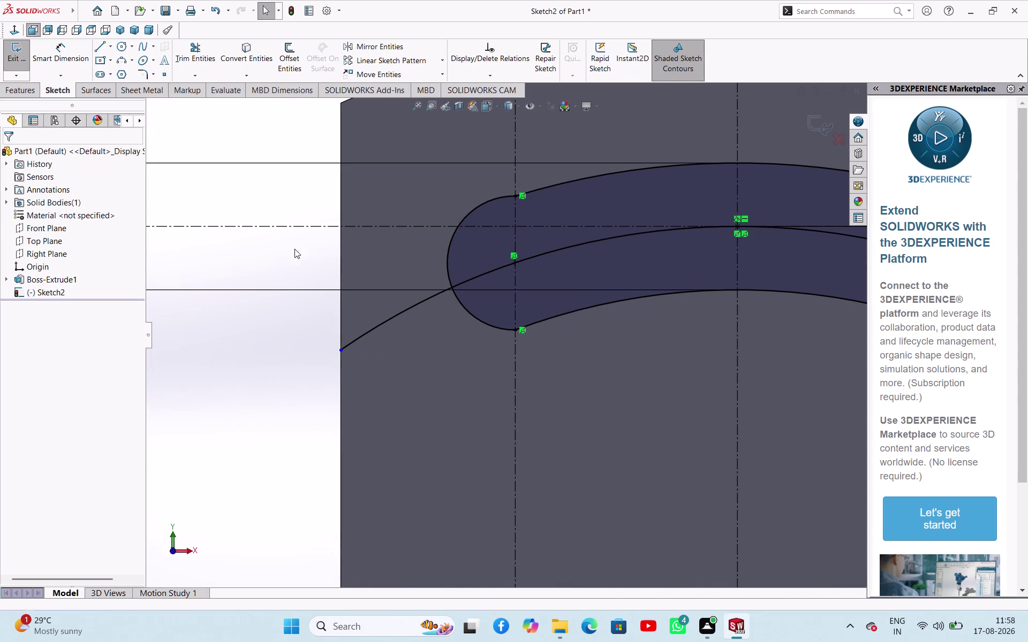
Start a radius dimension on the left end arc, then cancel the over-defining R8.44.
right_drag(254, 385, 267, 307)
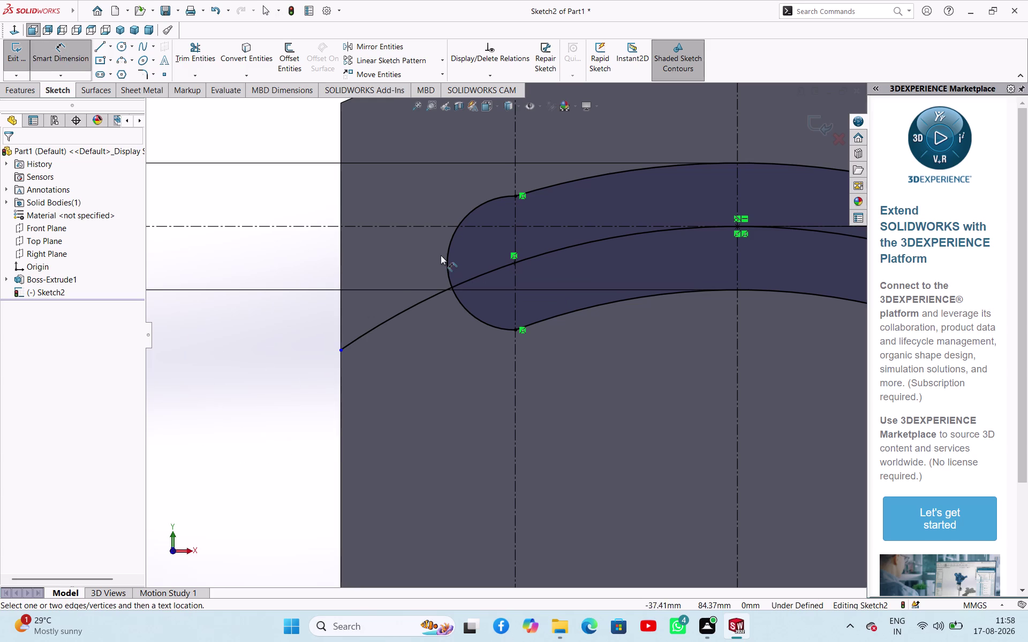
click(447, 257)
click(283, 250)
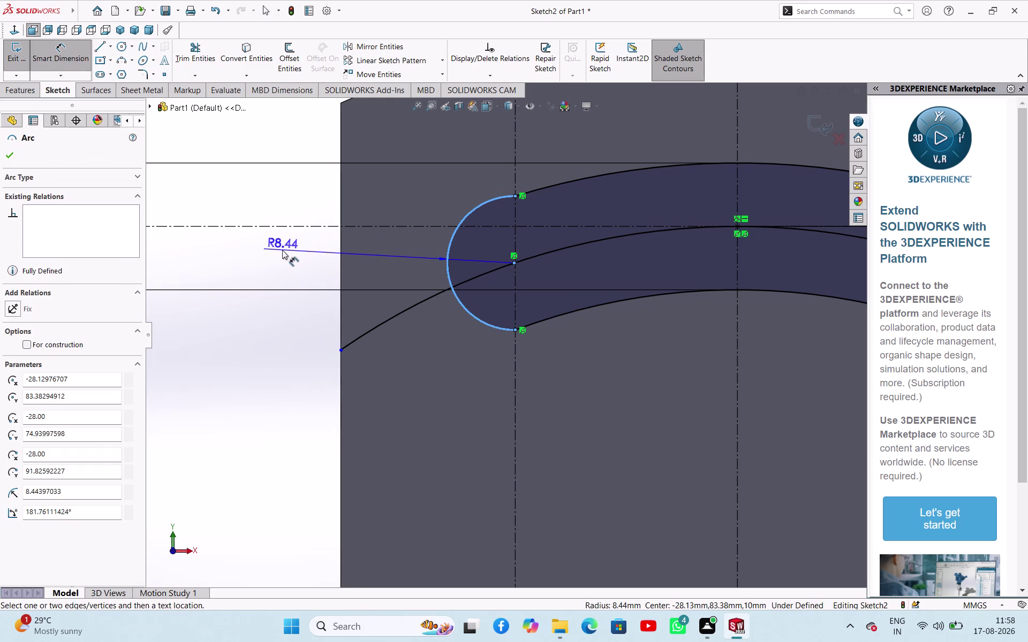
scroll(up, 3)
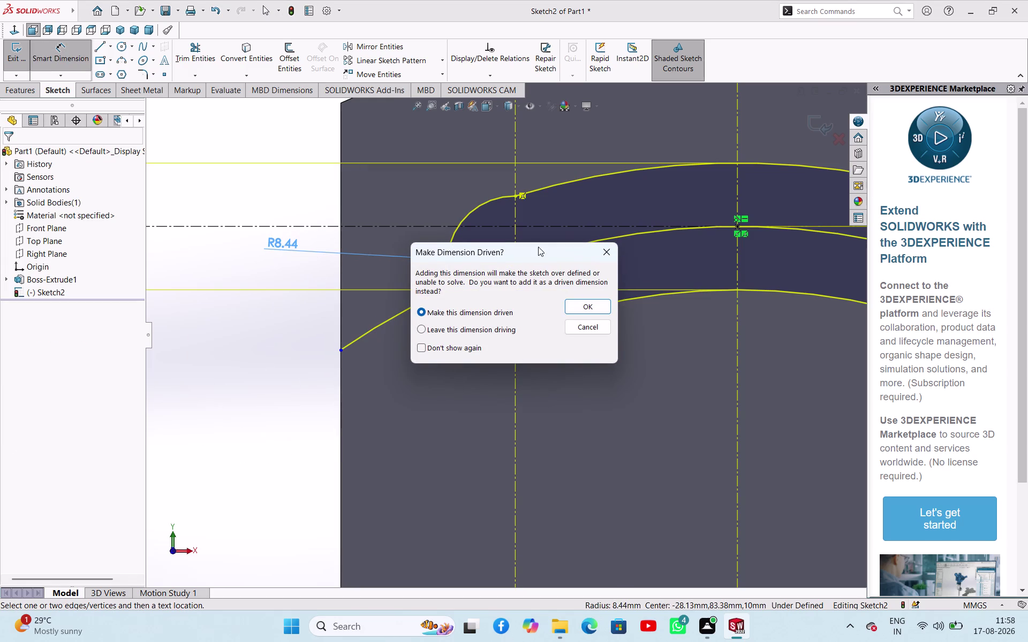
click(611, 256)
Delete the relation at the right end arc and change options in its shortcut menu.
scroll(up, 3)
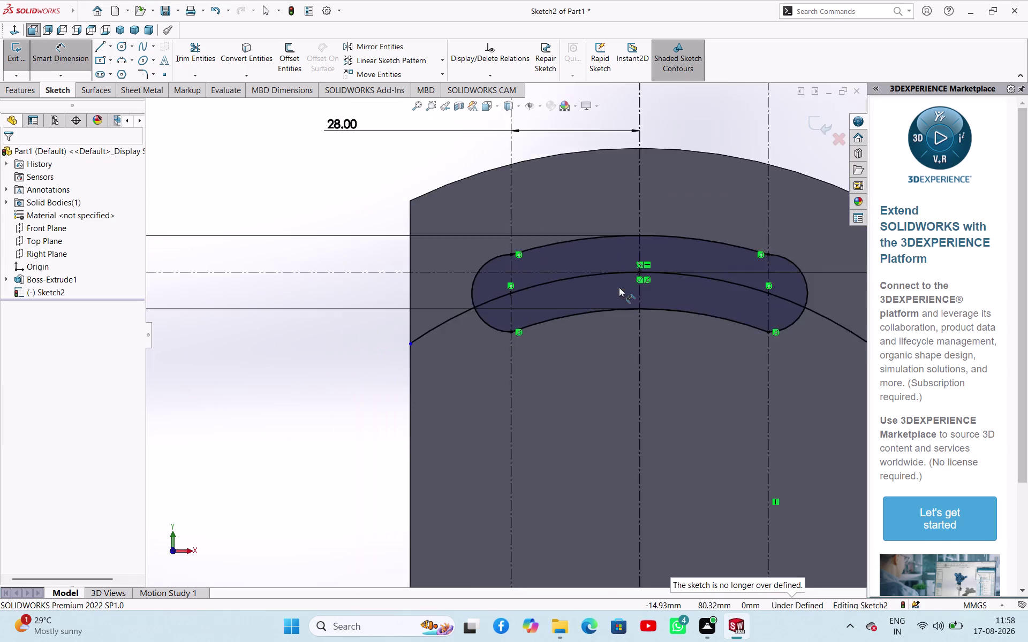
scroll(up, 3)
scroll(down, 3)
scroll(up, 3)
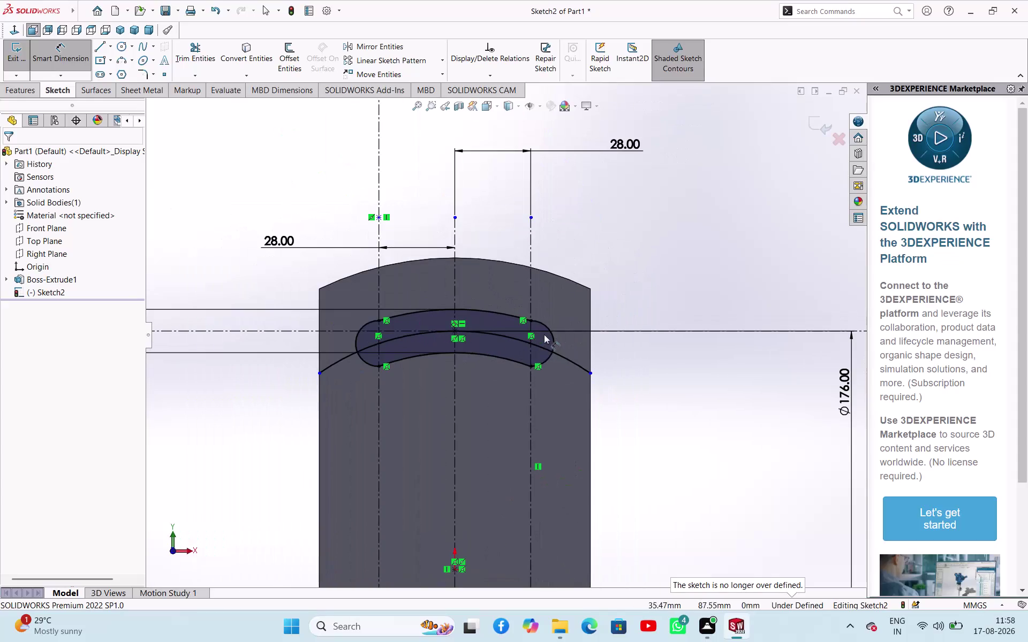
click(533, 337)
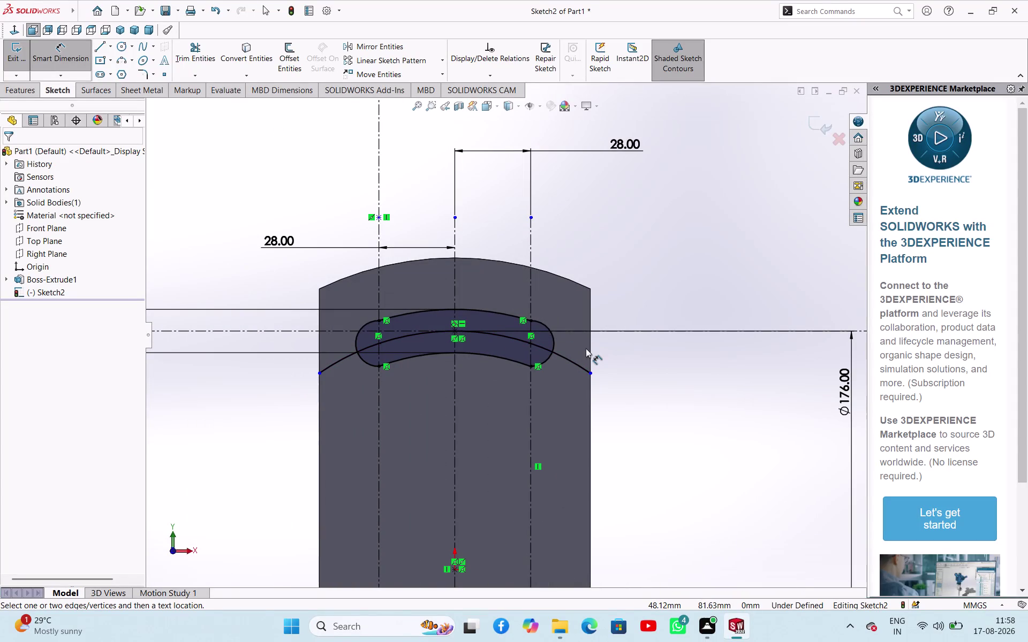
key(Delete)
double_click(788, 246)
right_click(740, 249)
click(760, 283)
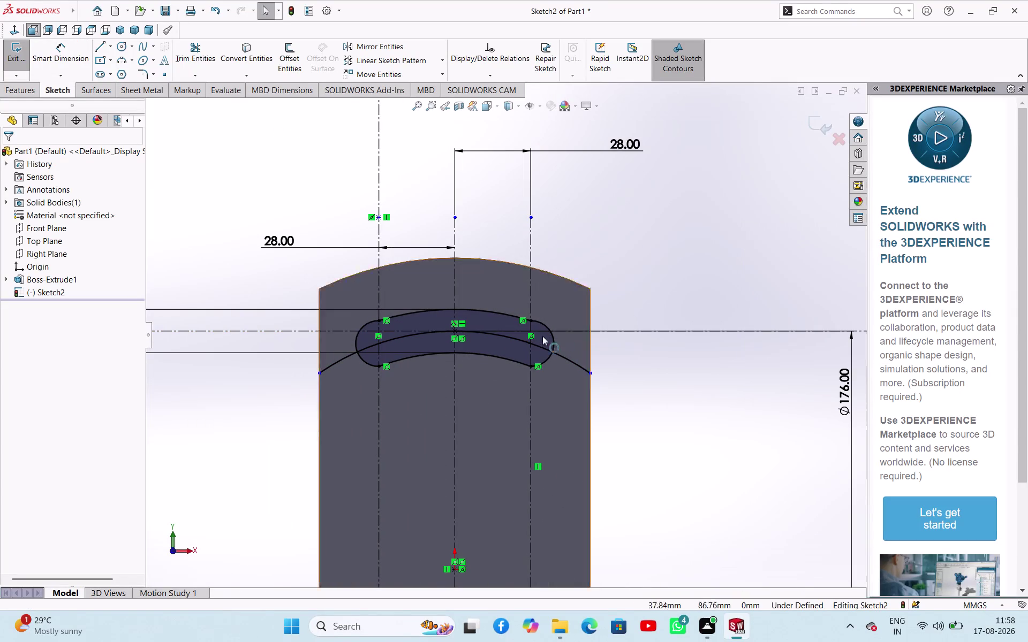
Delete the endpoint relations at the right end, left end, upper-left and lower-left.
click(534, 337)
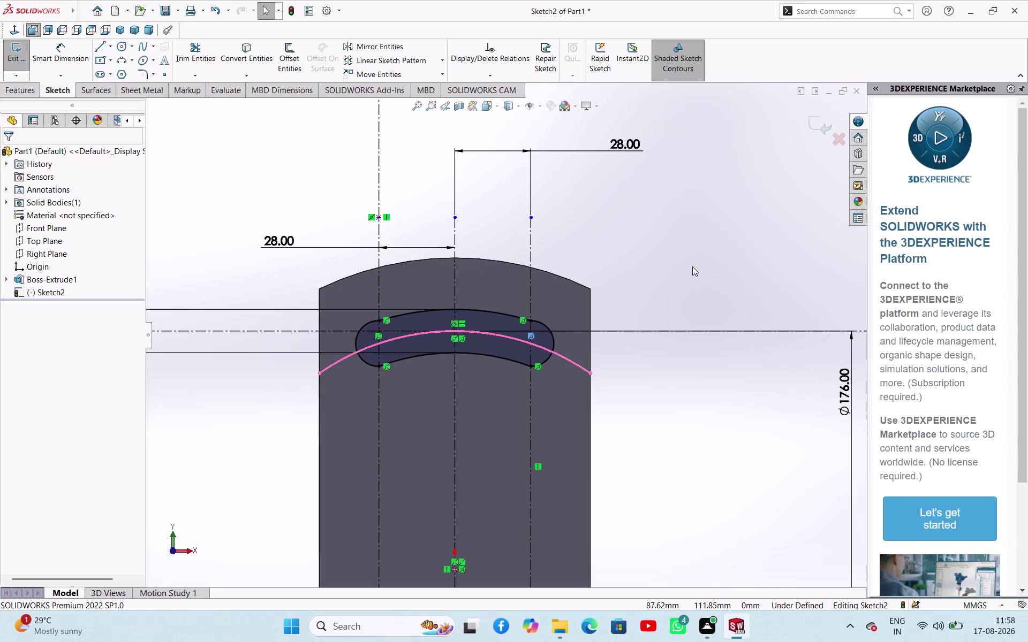
key(Delete)
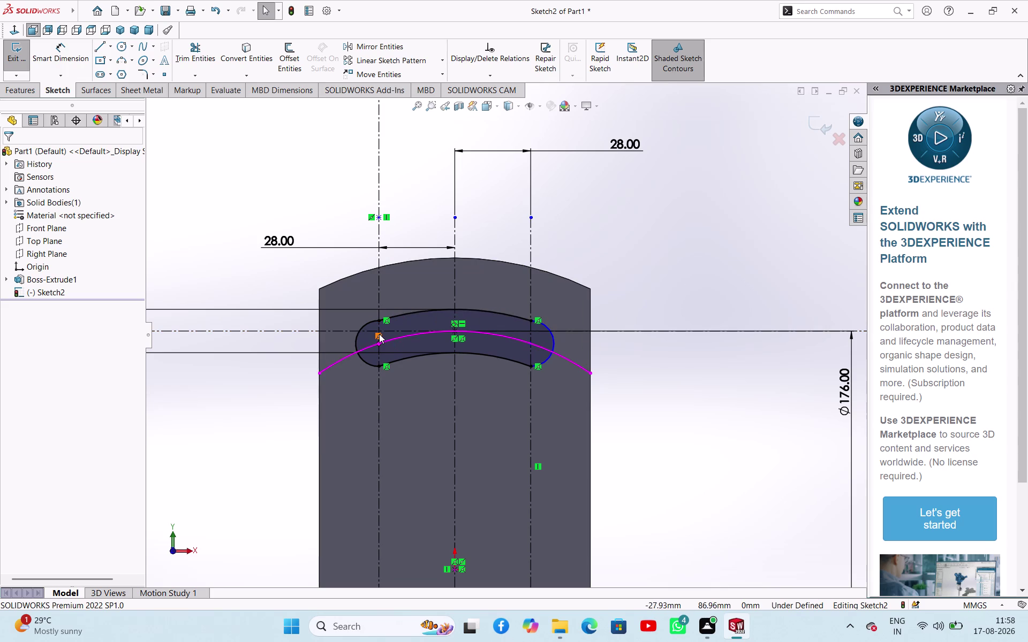
click(379, 334)
key(Delete)
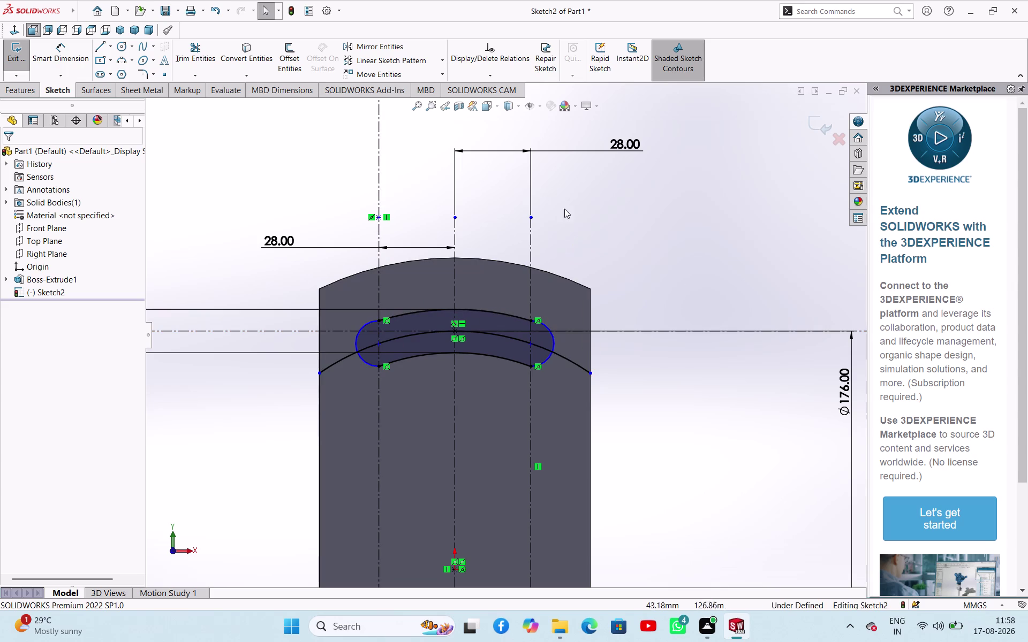
click(388, 320)
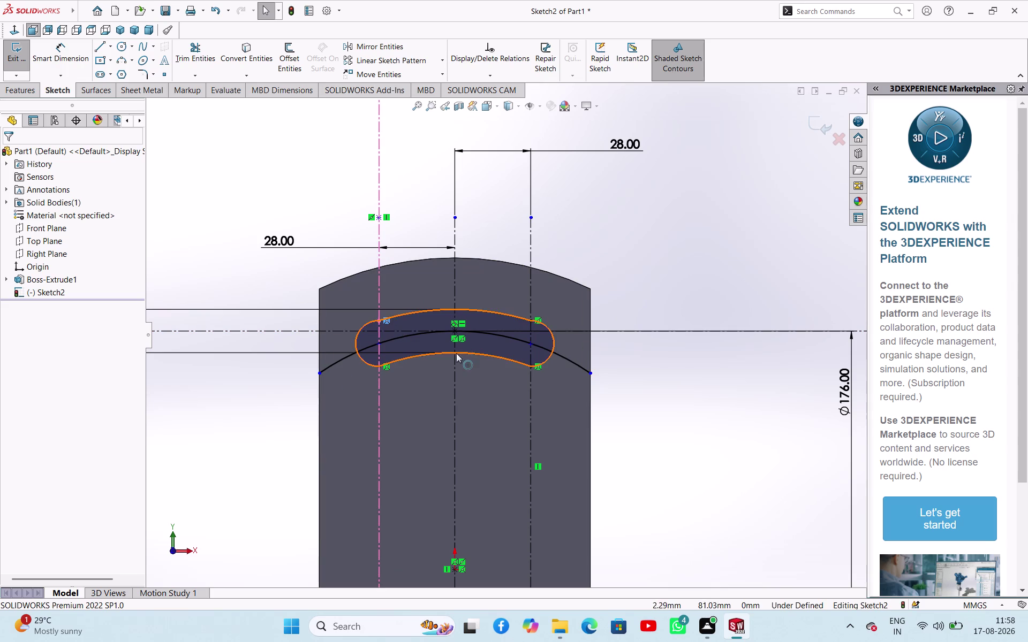
key(Delete)
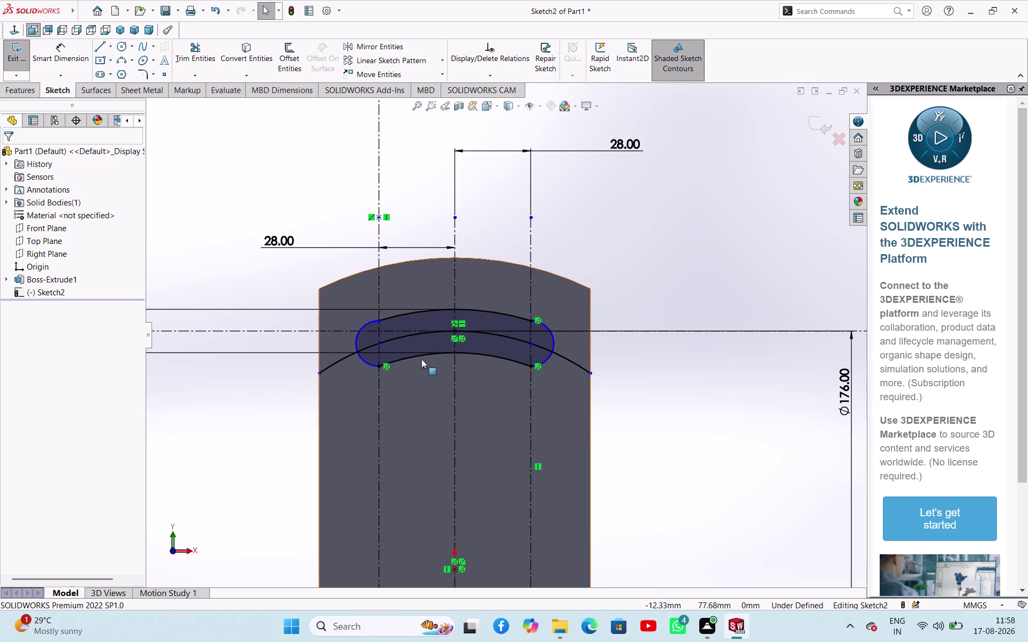
click(388, 368)
key(Delete)
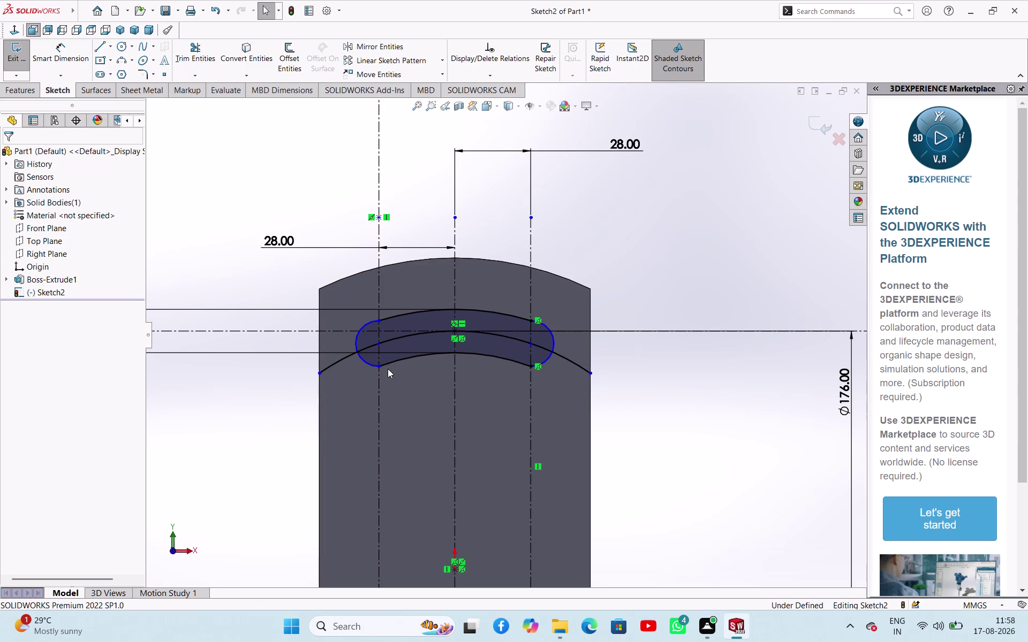
scroll(down, 3)
scroll(up, 3)
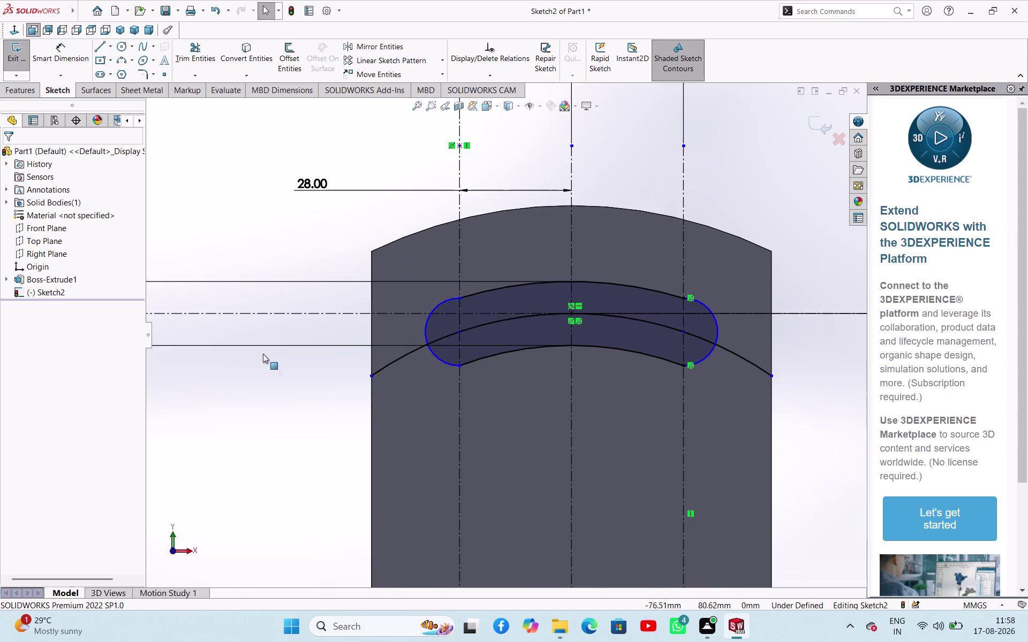
Make the left end arc tangent to the slot's lower arc.
click(251, 403)
scroll(down, 3)
click(458, 338)
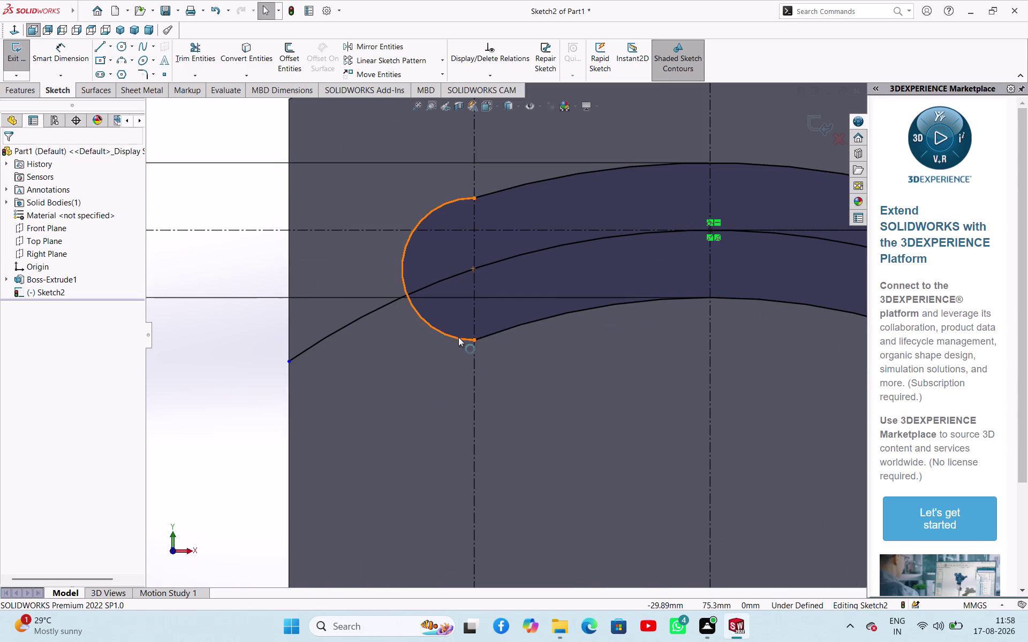
click(513, 328)
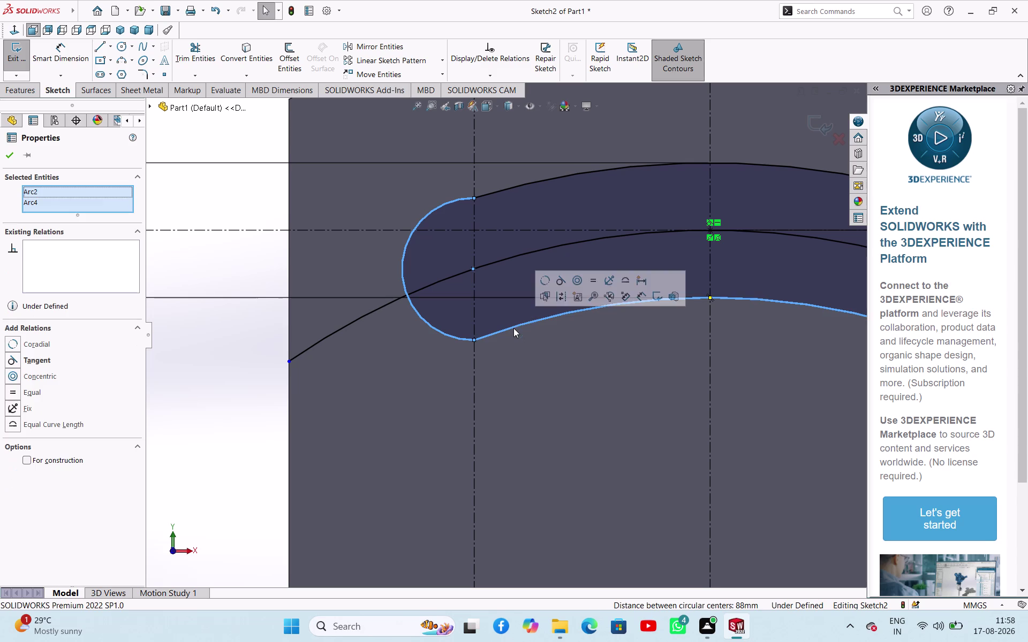
click(566, 282)
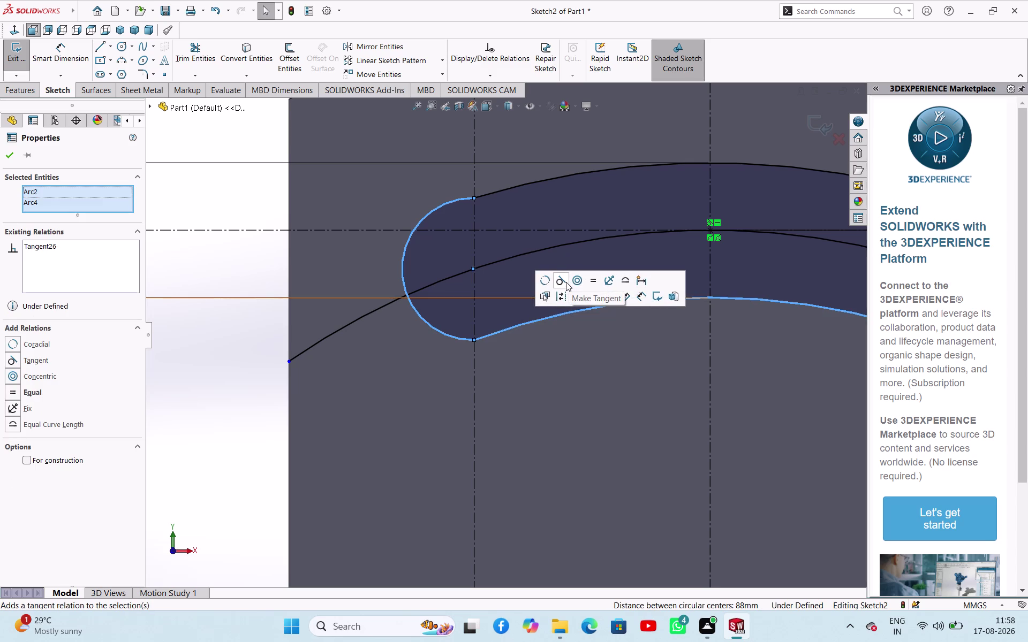
click(218, 414)
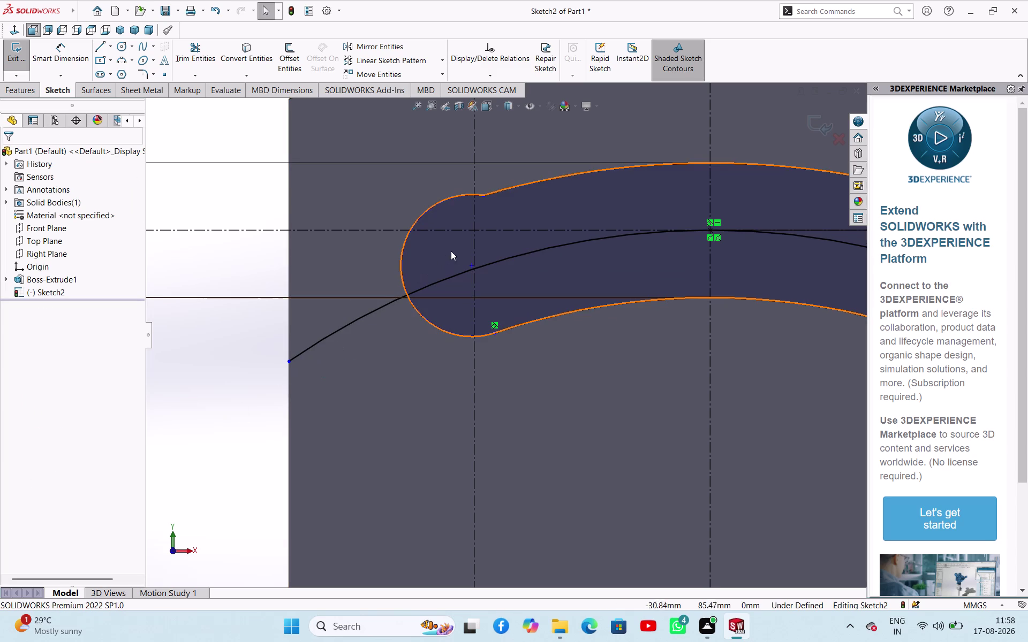
Make the left end arc tangent to the slot's upper arc.
click(465, 194)
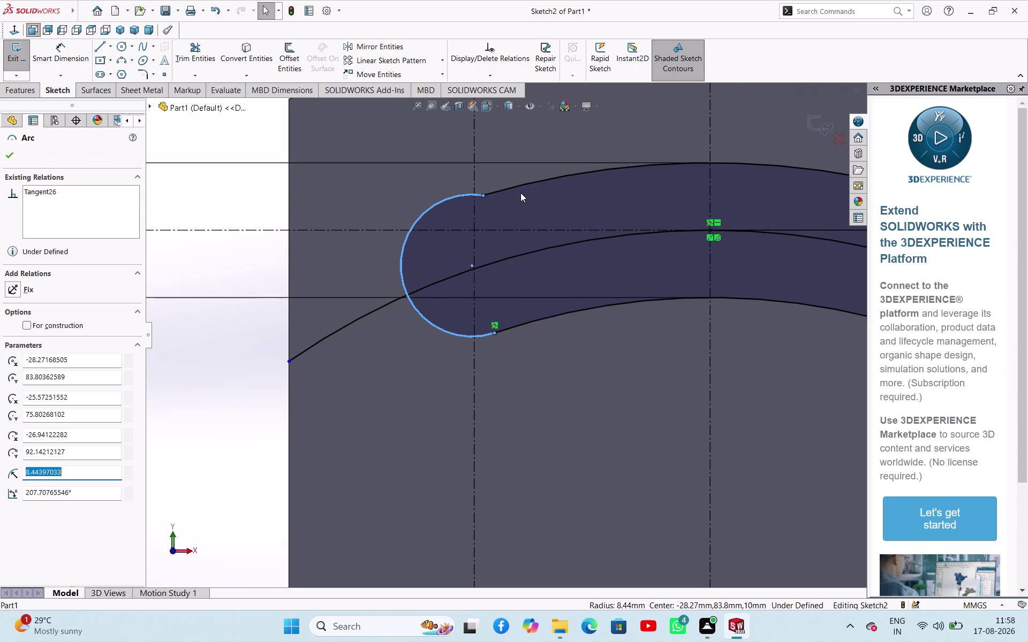
click(518, 189)
click(566, 136)
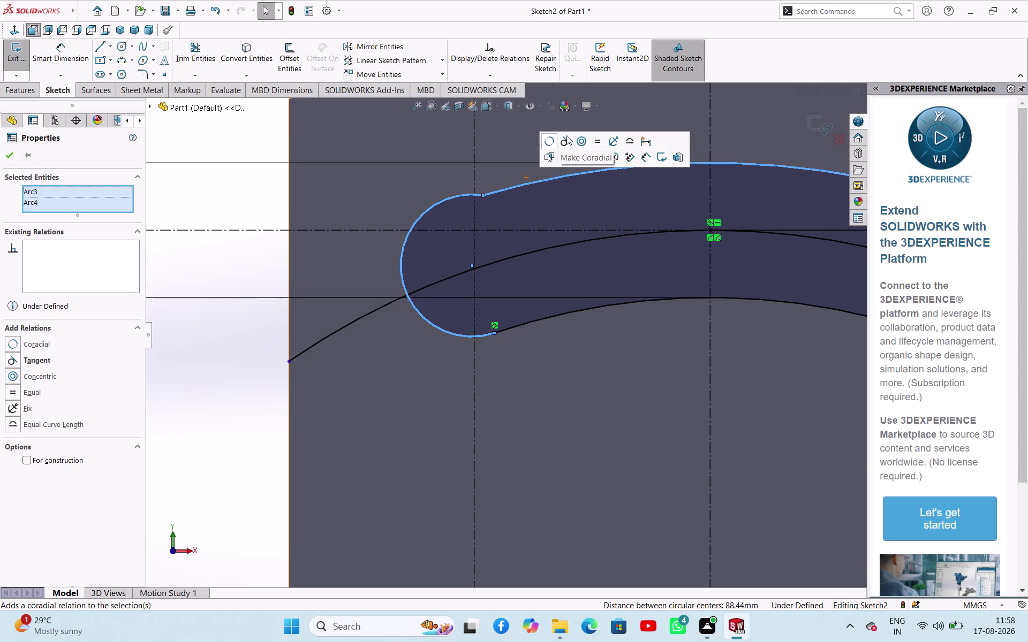
click(250, 422)
scroll(up, 3)
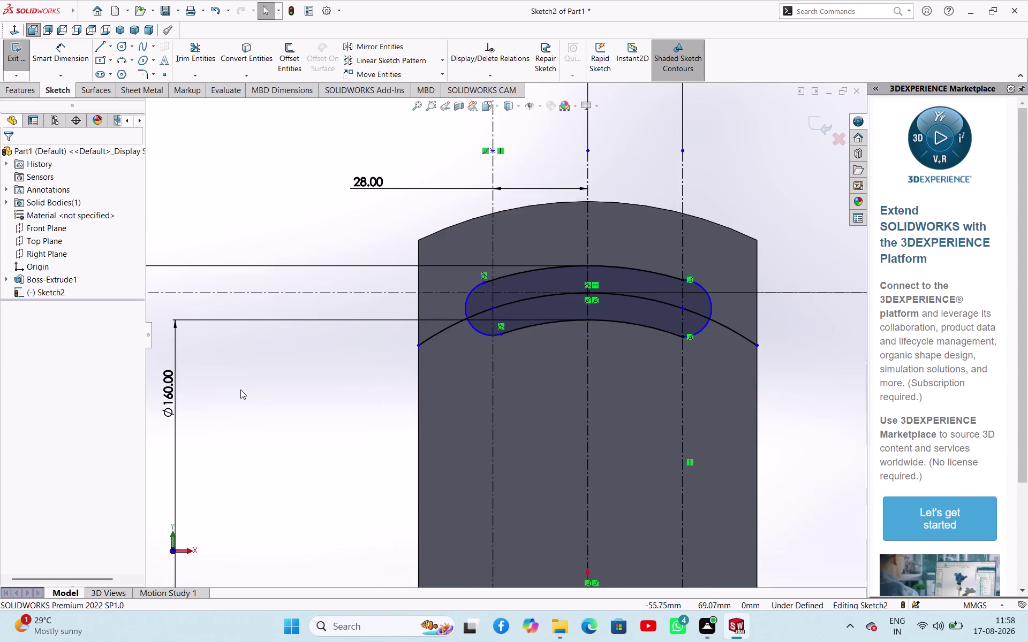
scroll(down, 3)
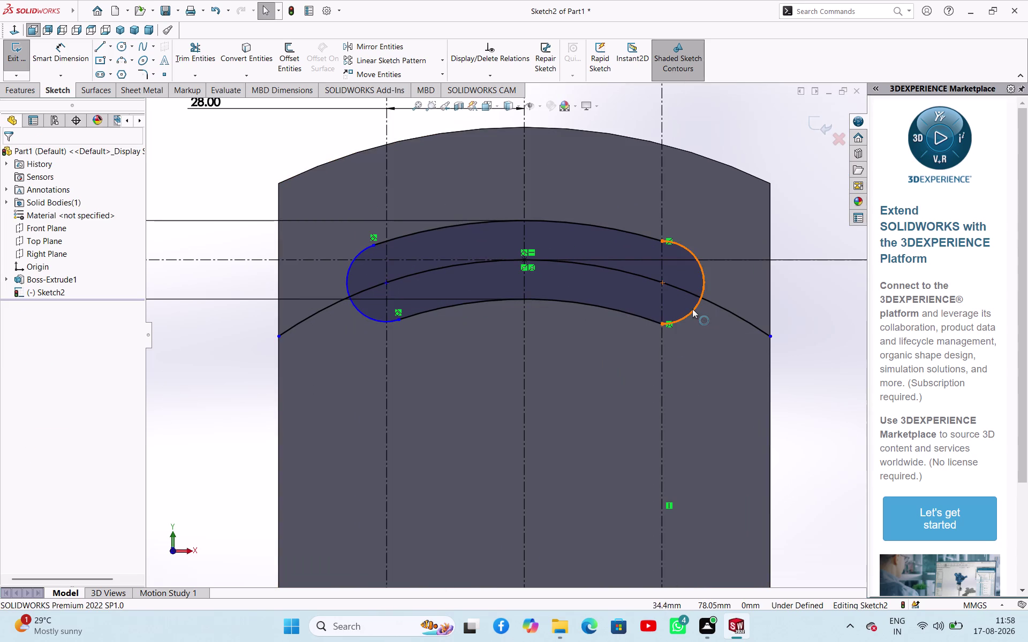
Make the right end arc tangent to the slot's lower arc.
click(691, 306)
click(647, 317)
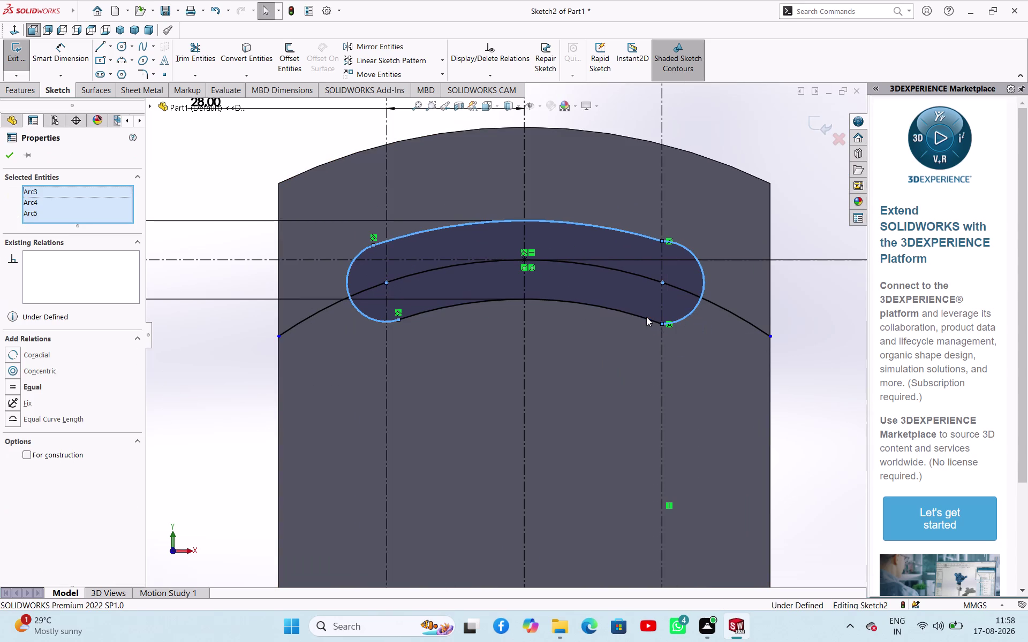
double_click(806, 380)
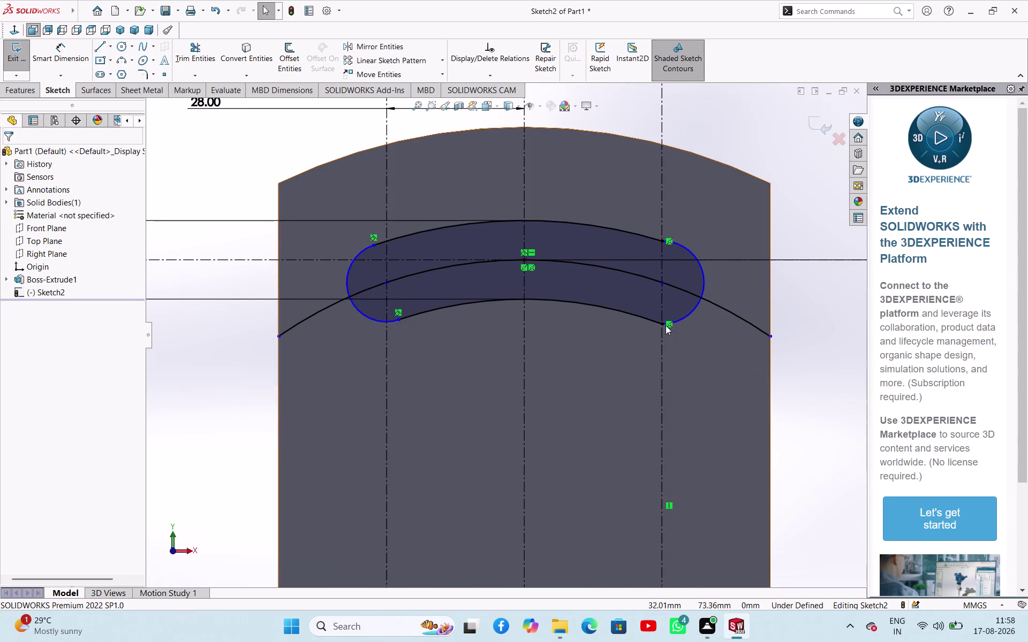
click(647, 316)
click(685, 317)
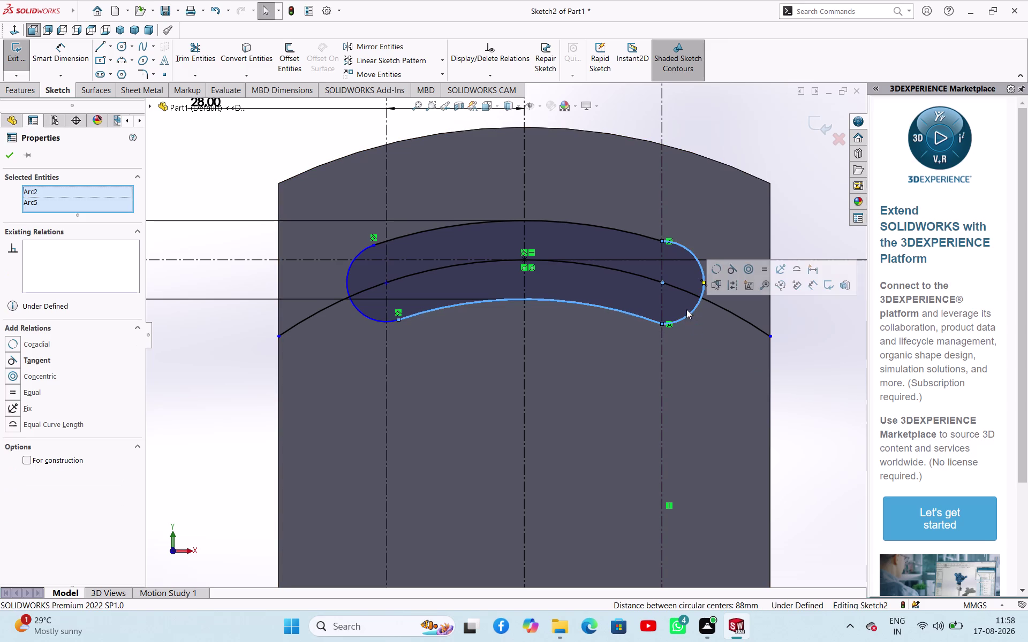
click(736, 271)
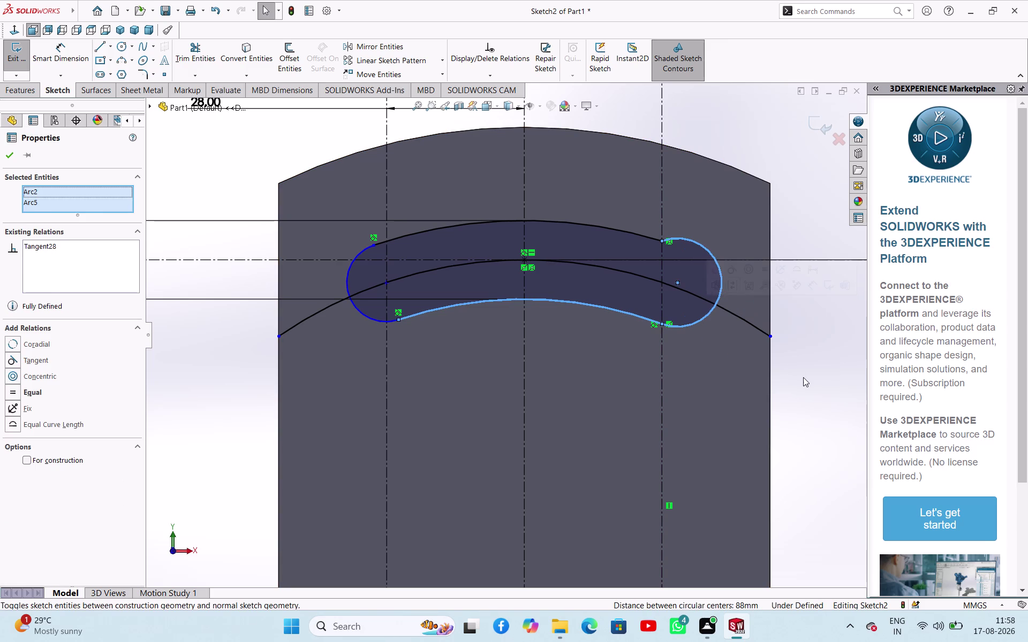
click(803, 378)
Add a tangent relation between the upper arc and the right end arc.
click(643, 237)
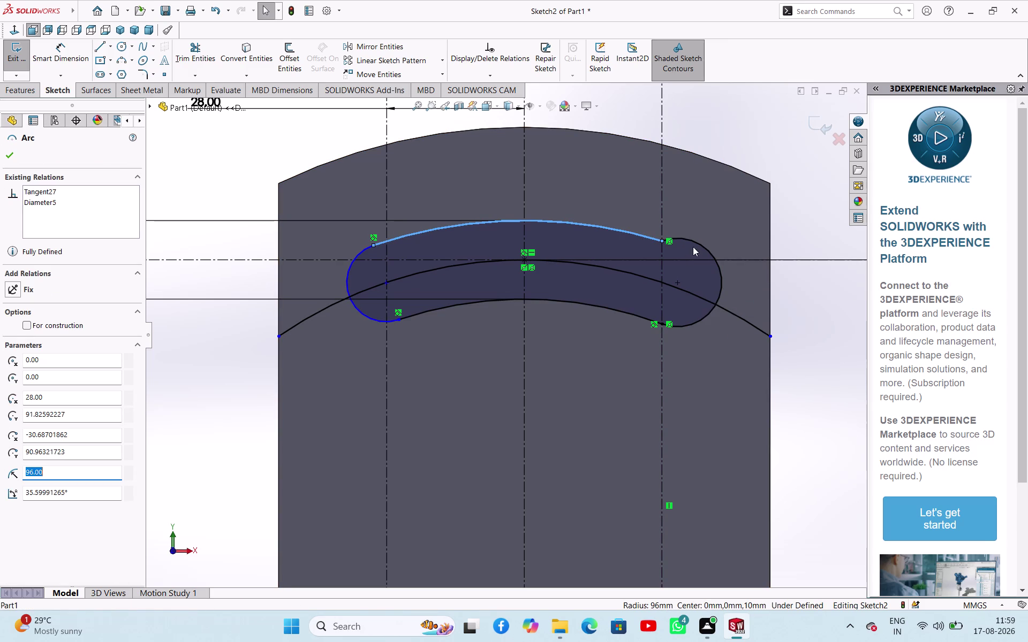
click(693, 240)
click(741, 196)
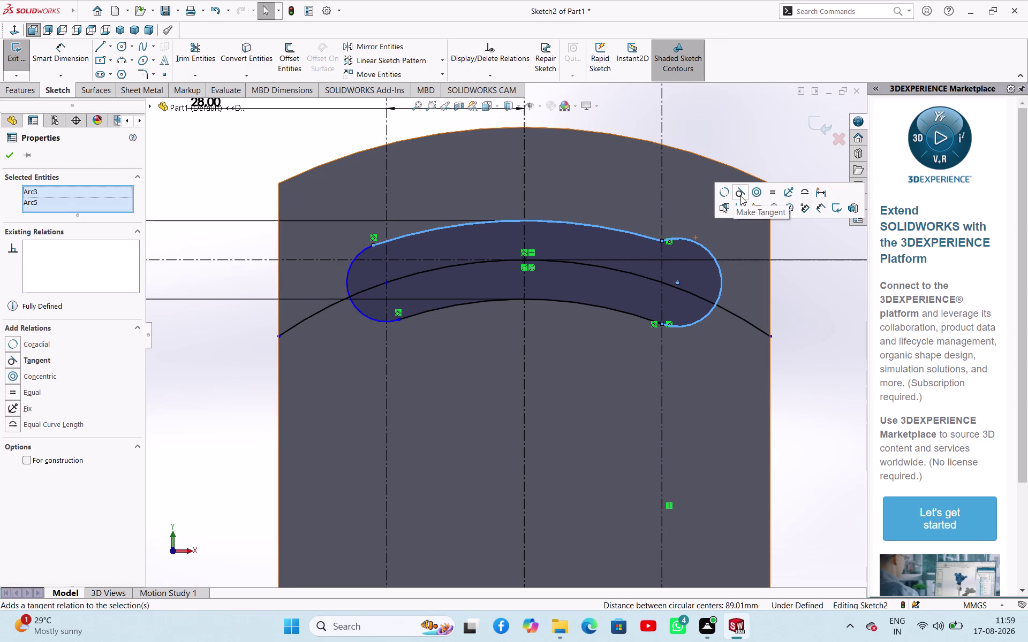
click(793, 330)
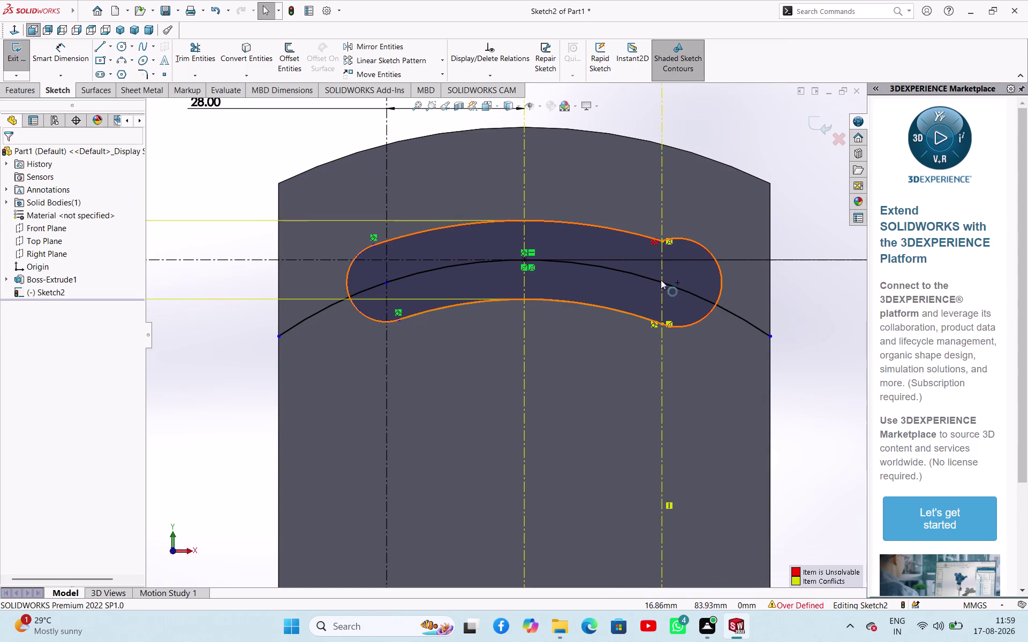
click(212, 364)
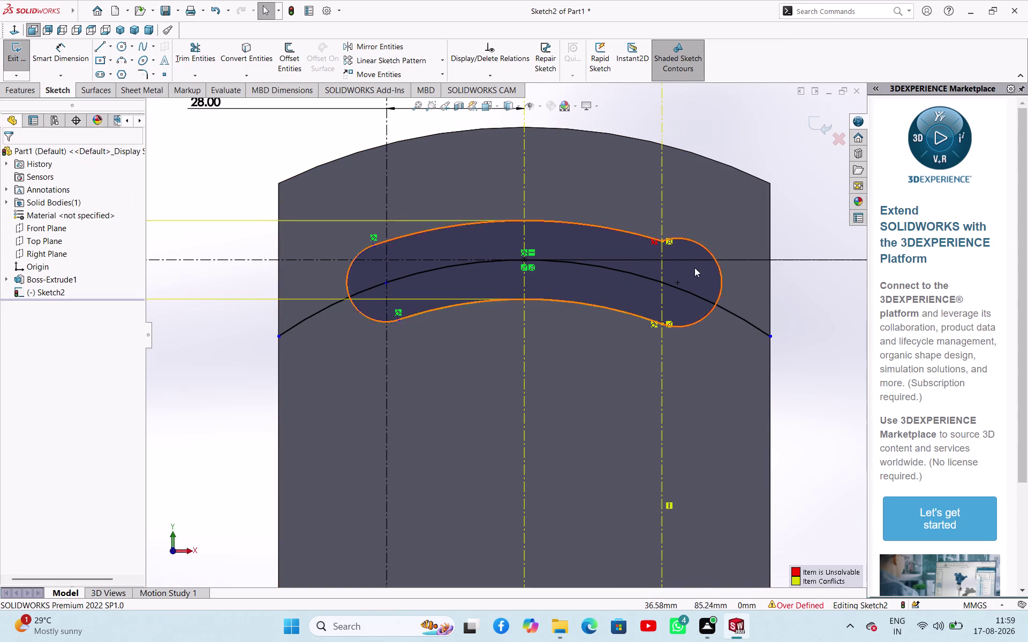
Delete the relation that over-defined the sketch.
click(655, 241)
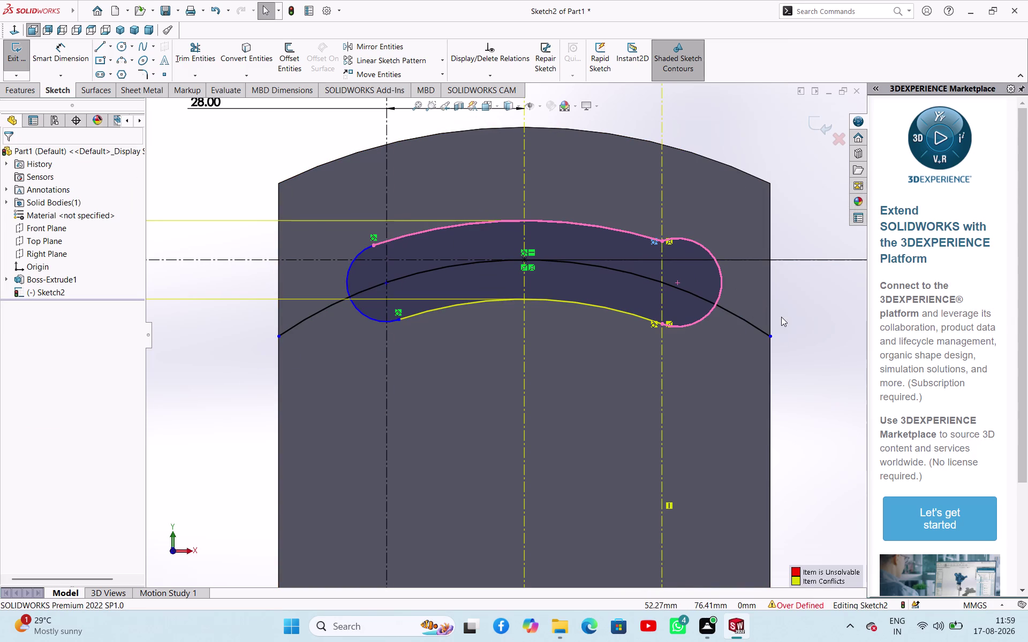
key(Delete)
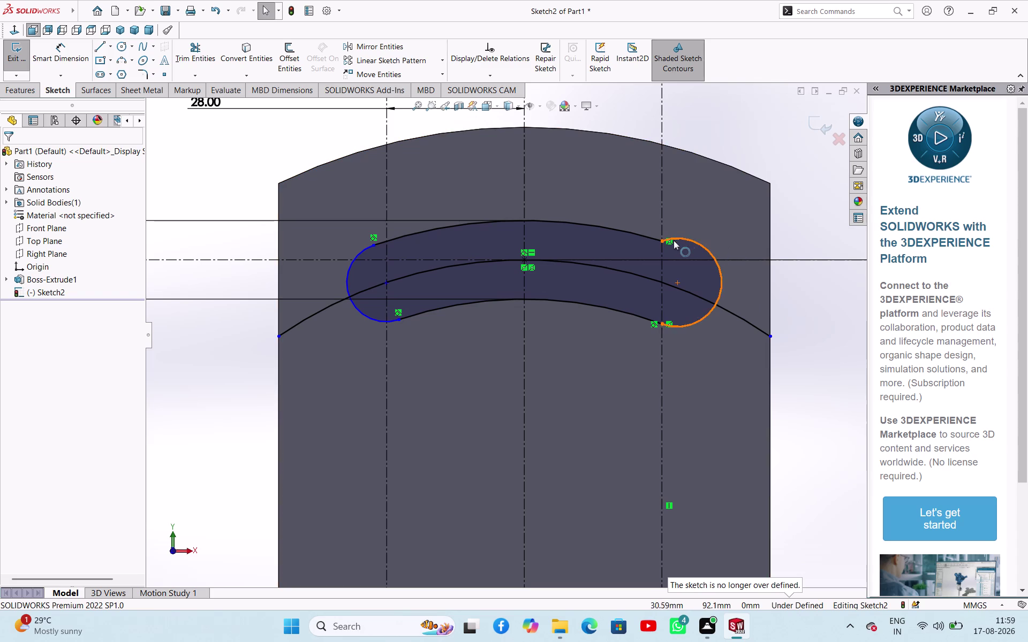
click(671, 243)
key(Delete)
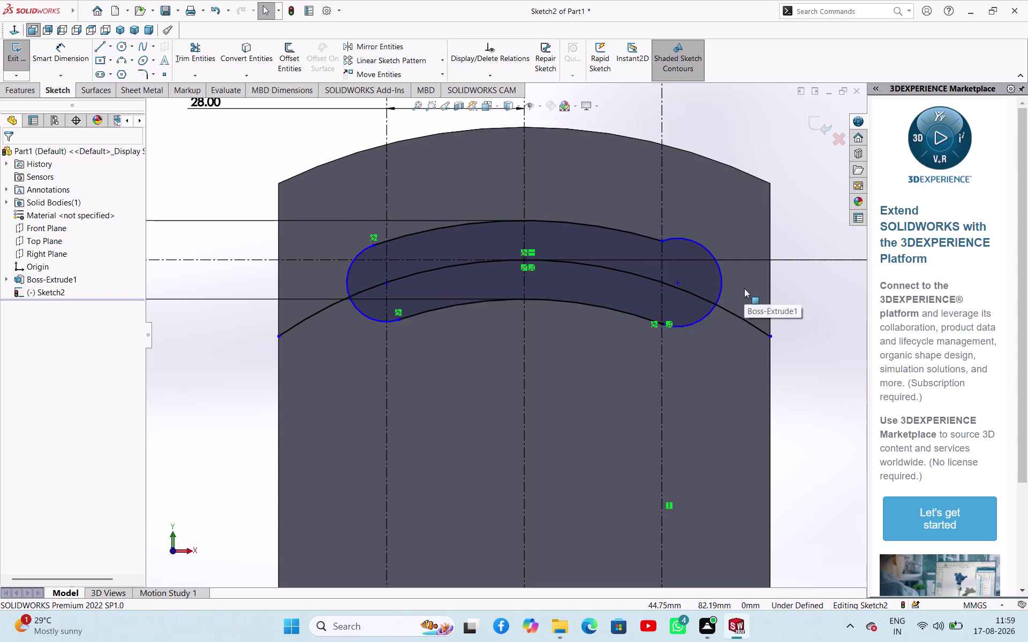
click(807, 303)
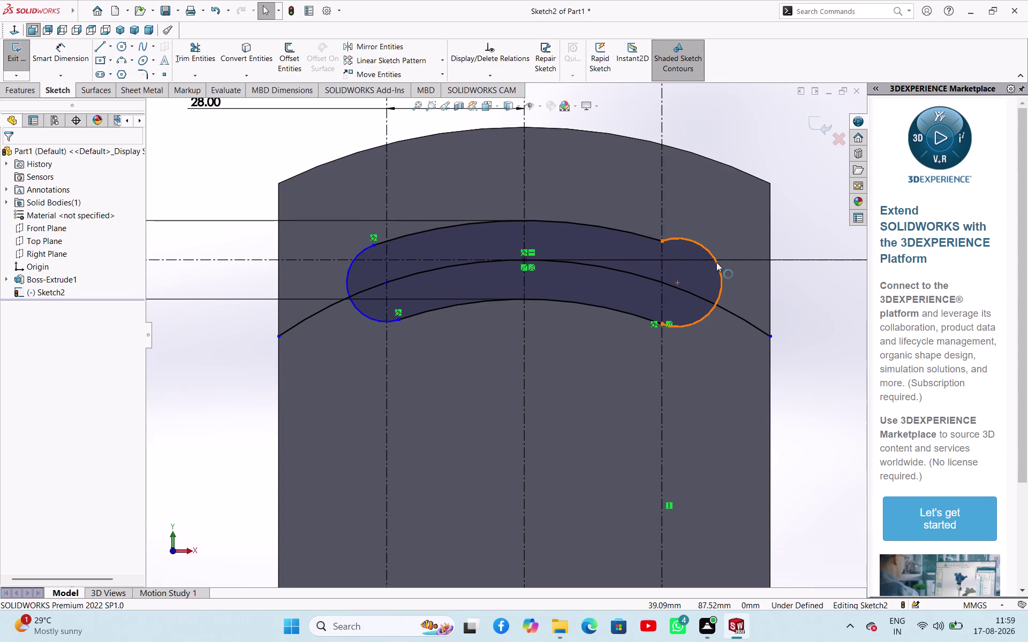
Reapply tangency between the right end arc and the upper arc, leaving the sketch under defined.
click(705, 245)
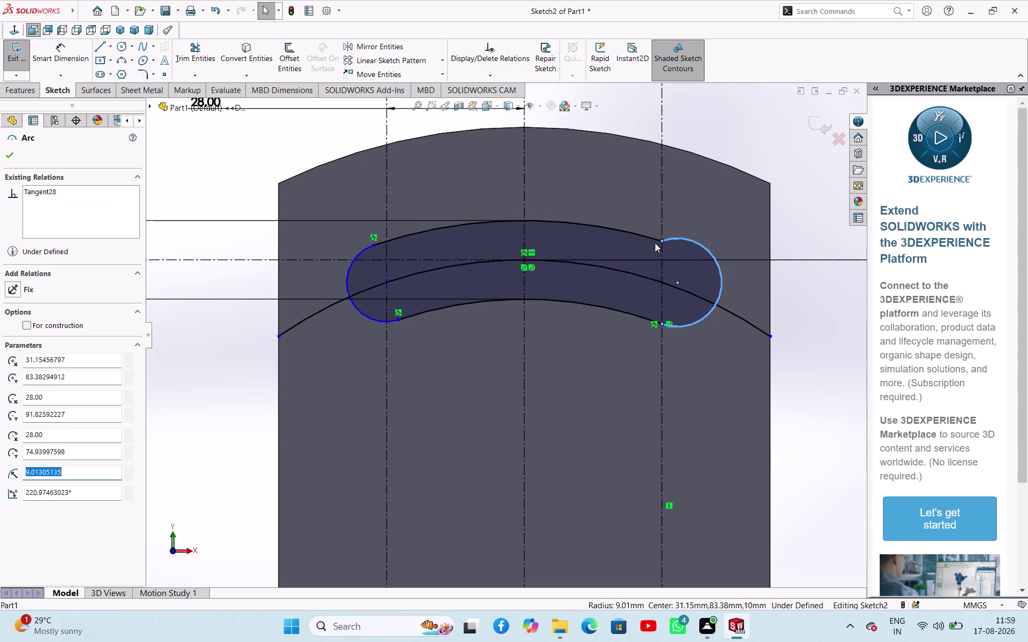
click(649, 235)
click(694, 187)
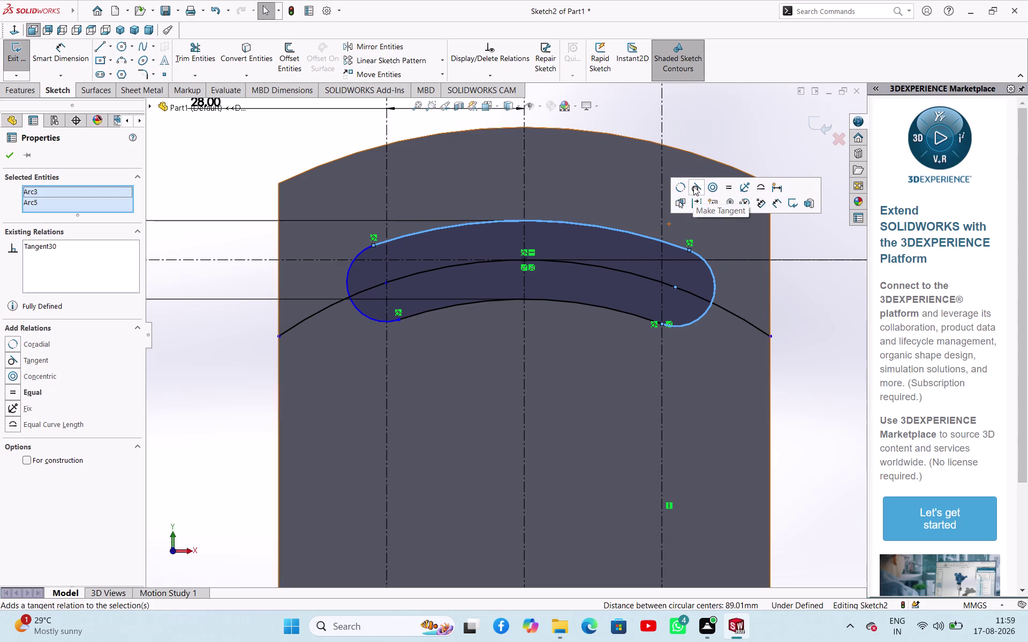
click(814, 338)
scroll(up, 3)
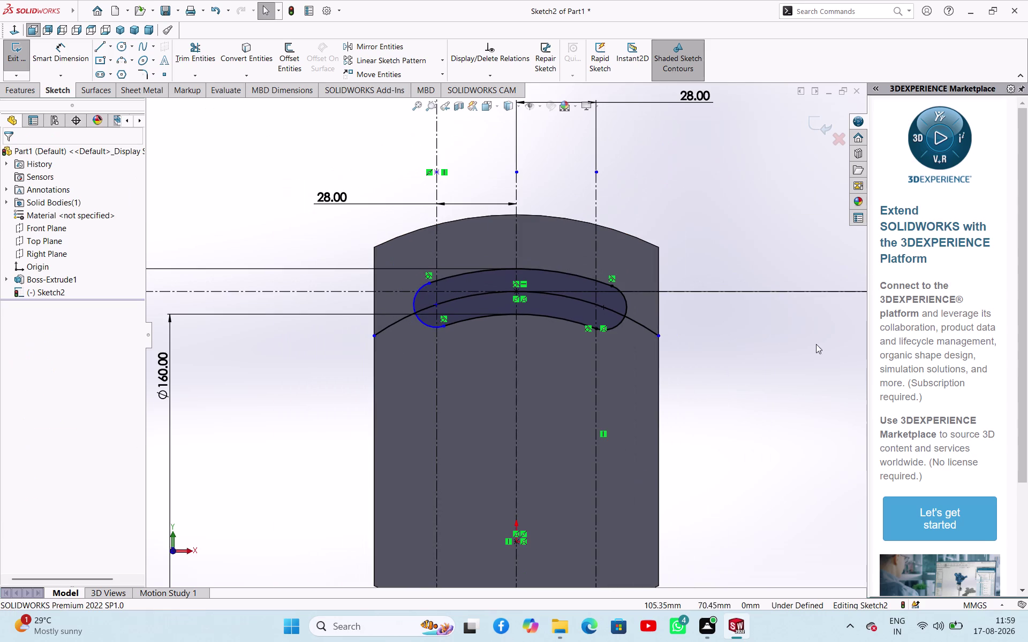
Dimension the right end arc and keep it as a driven reference dimension.
click(815, 346)
right_drag(803, 384, 812, 322)
click(627, 305)
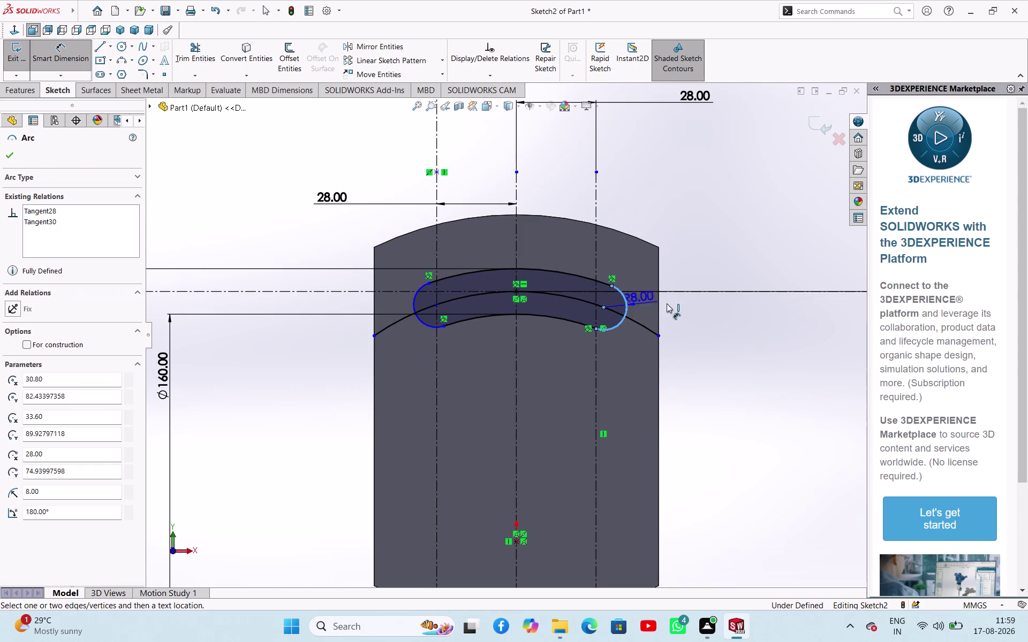
click(737, 261)
click(593, 325)
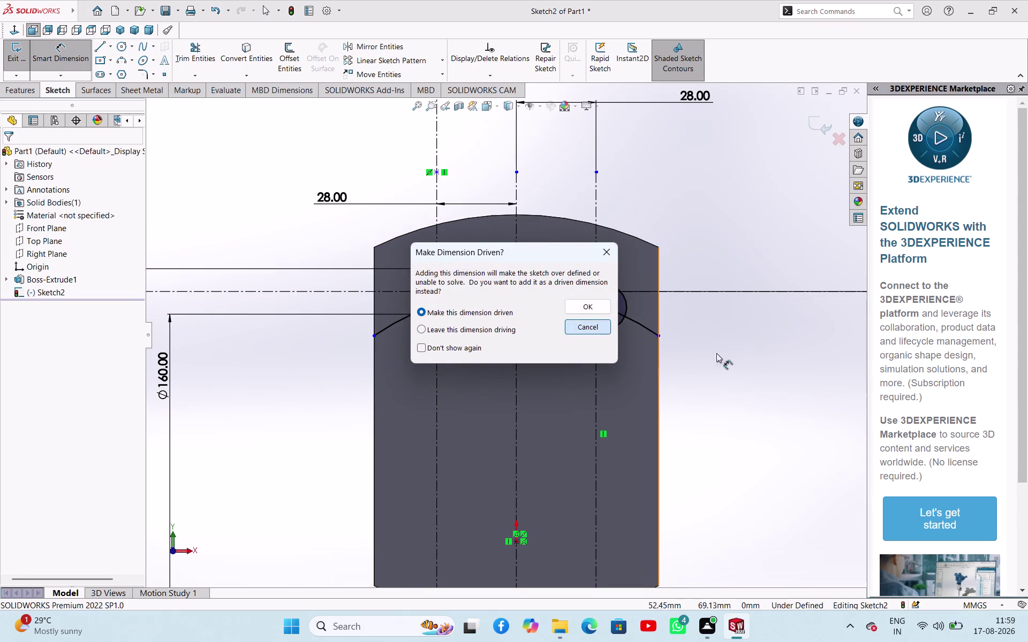
click(744, 357)
Try dimensioning the large reference arc and disc's right edge, discarding both, then return to Select.
scroll(up, 3)
scroll(up, 3)
scroll(down, 3)
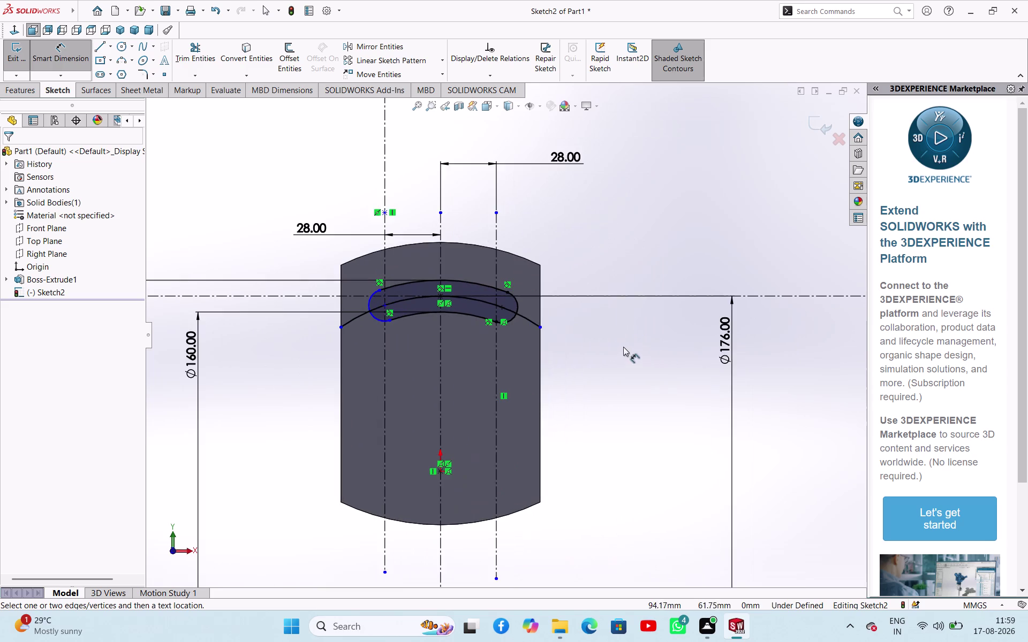
scroll(up, 3)
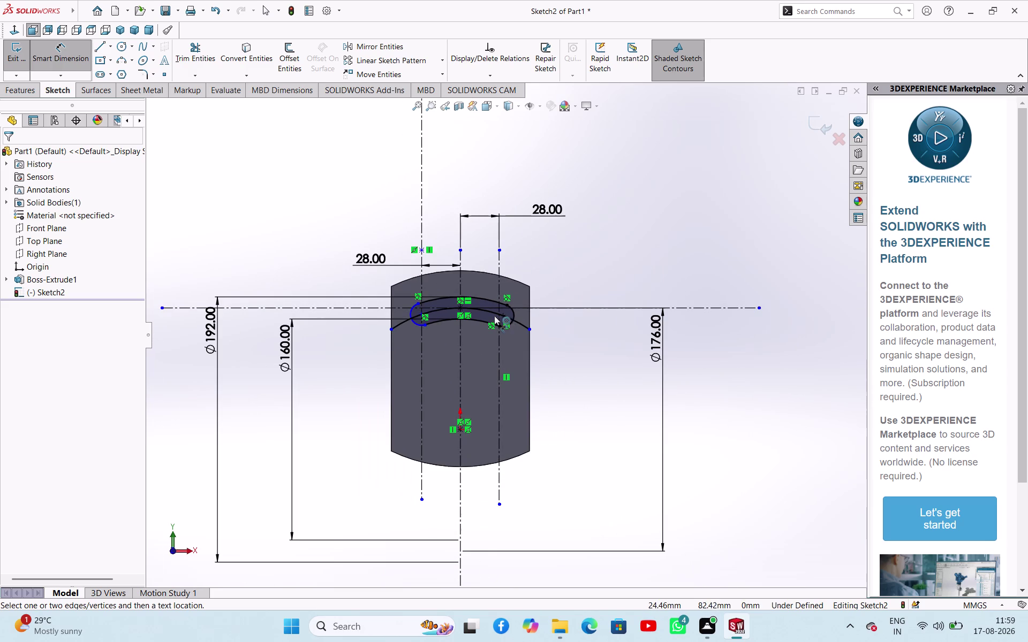
click(494, 315)
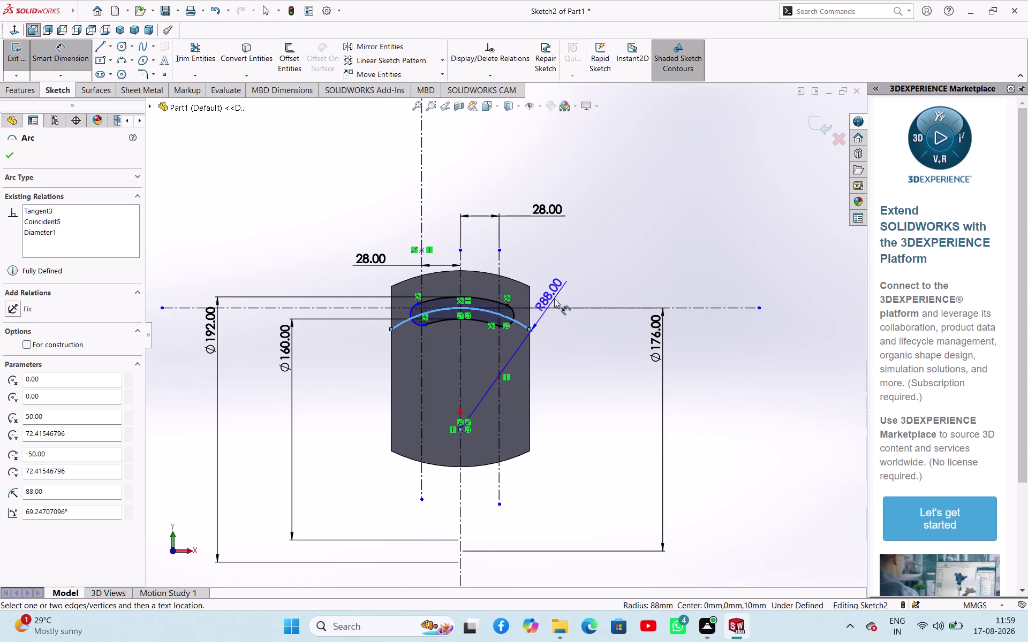
key(Escape)
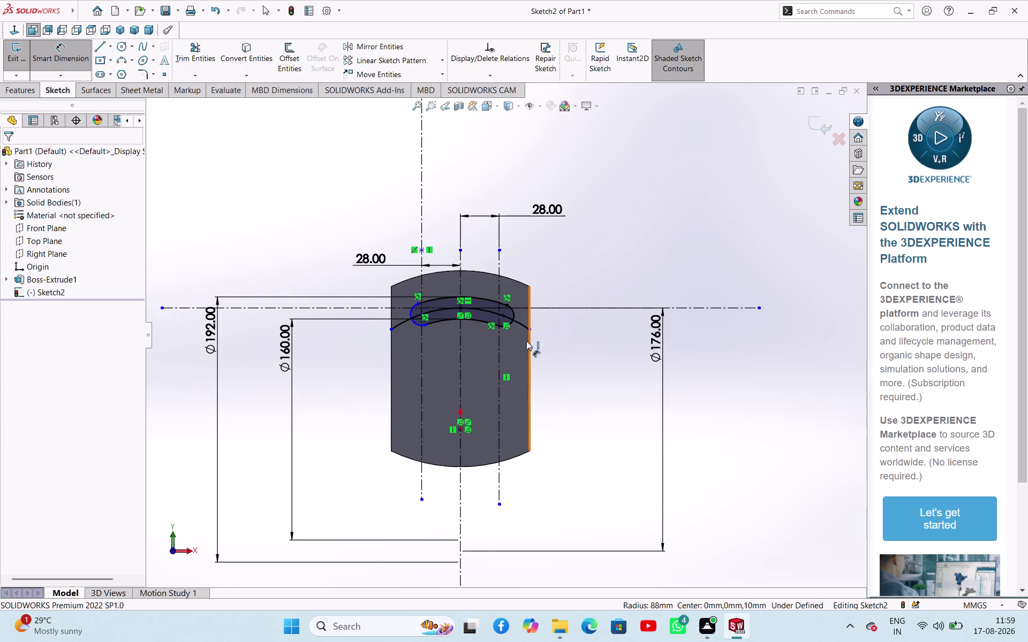
click(518, 321)
click(575, 259)
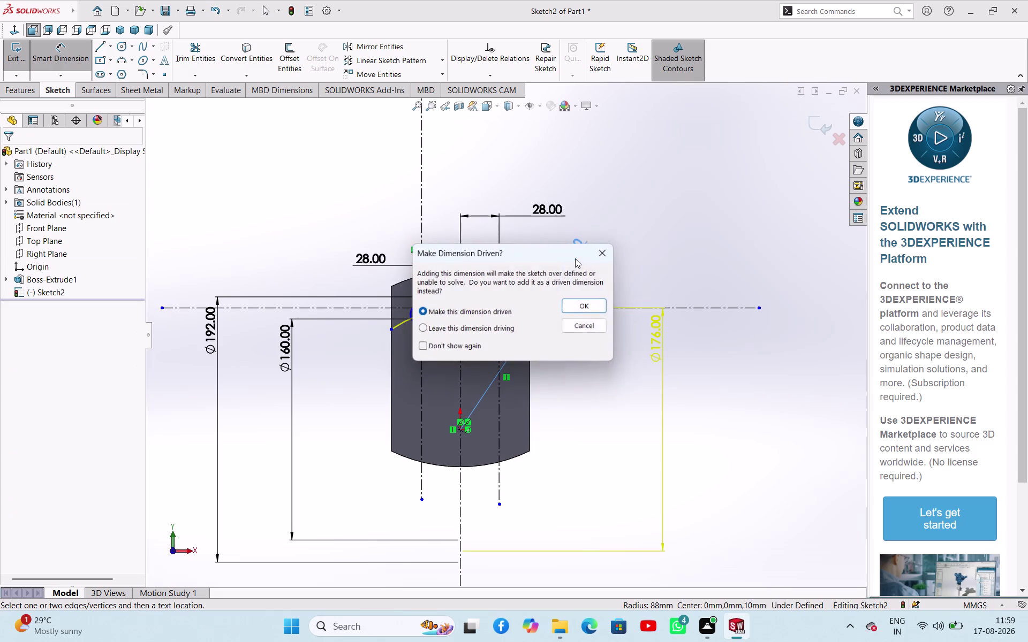
click(607, 254)
right_click(602, 343)
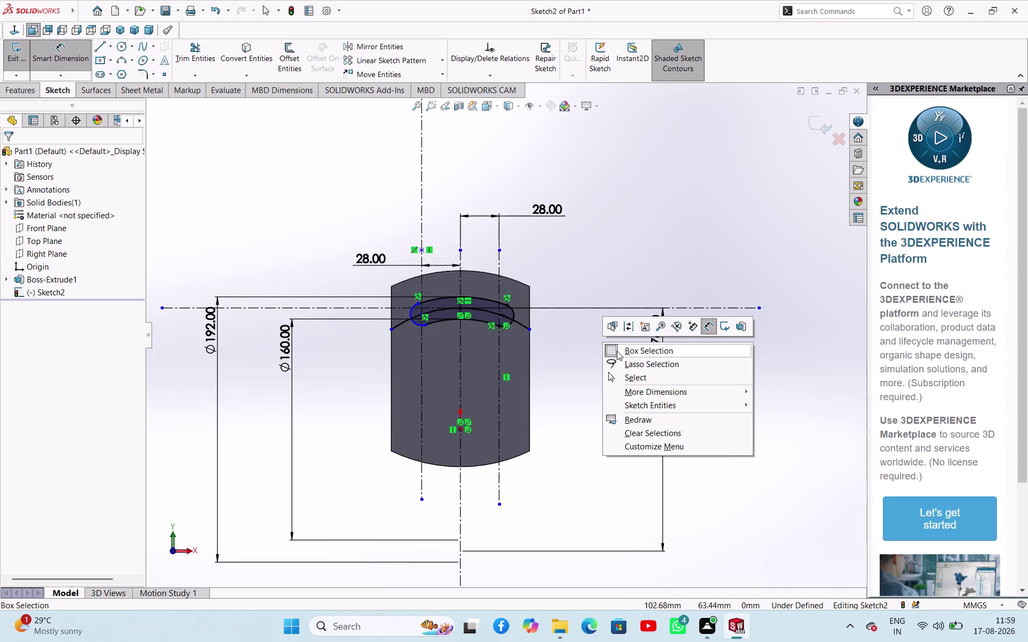
click(615, 372)
Select the large reference arc, then clear the selection.
click(520, 322)
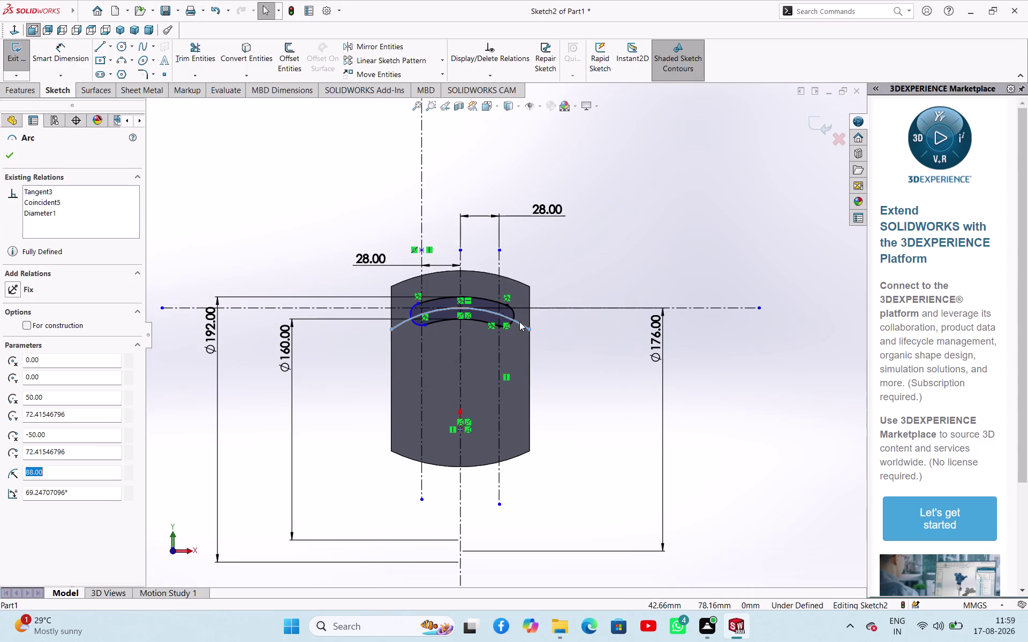
click(570, 289)
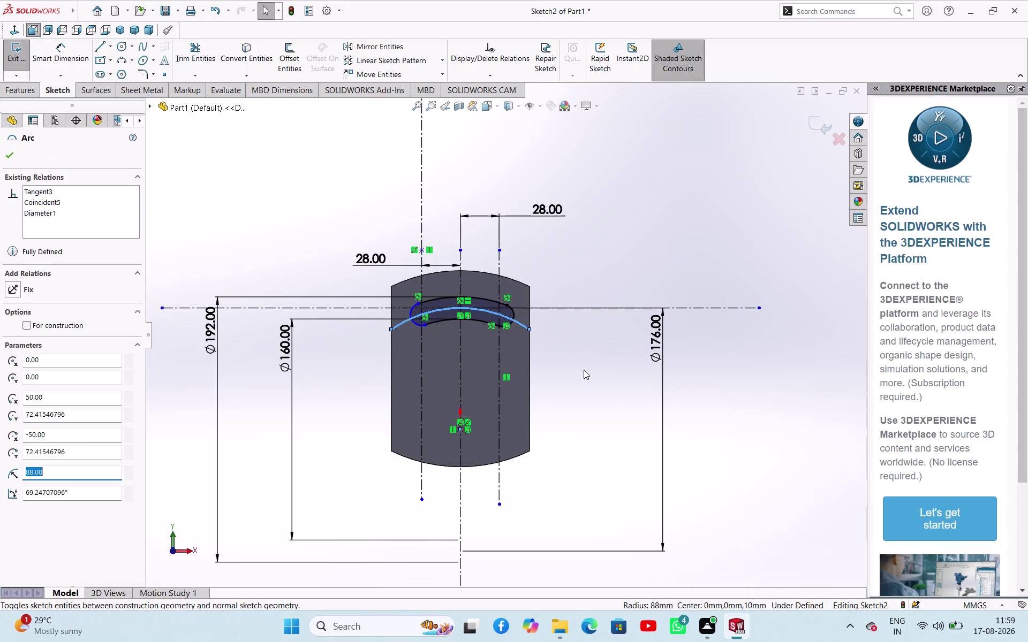
click(584, 370)
scroll(up, 3)
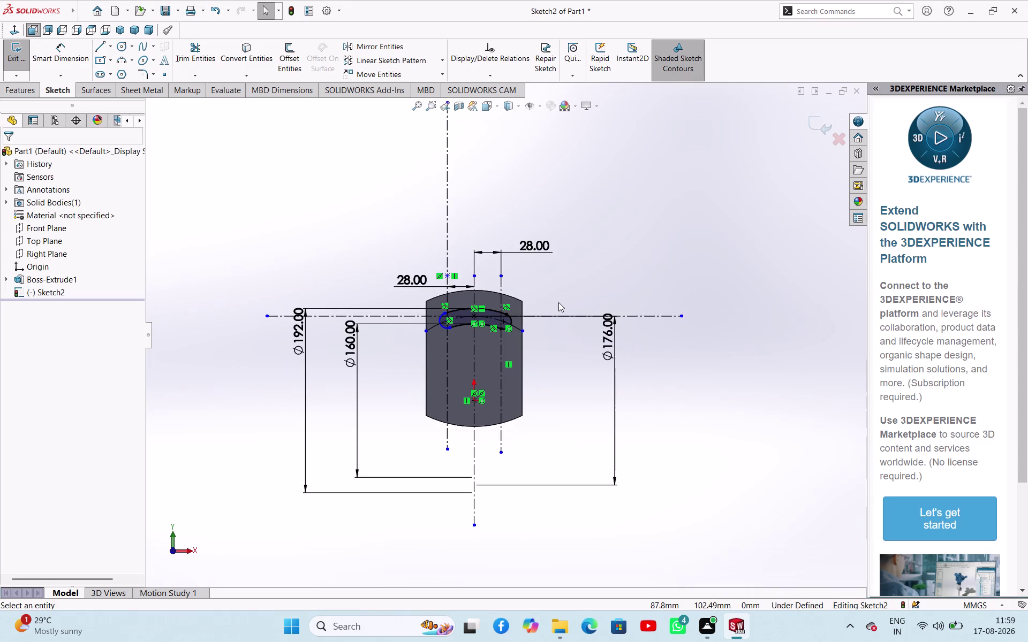
scroll(down, 3)
scroll(down, 3)
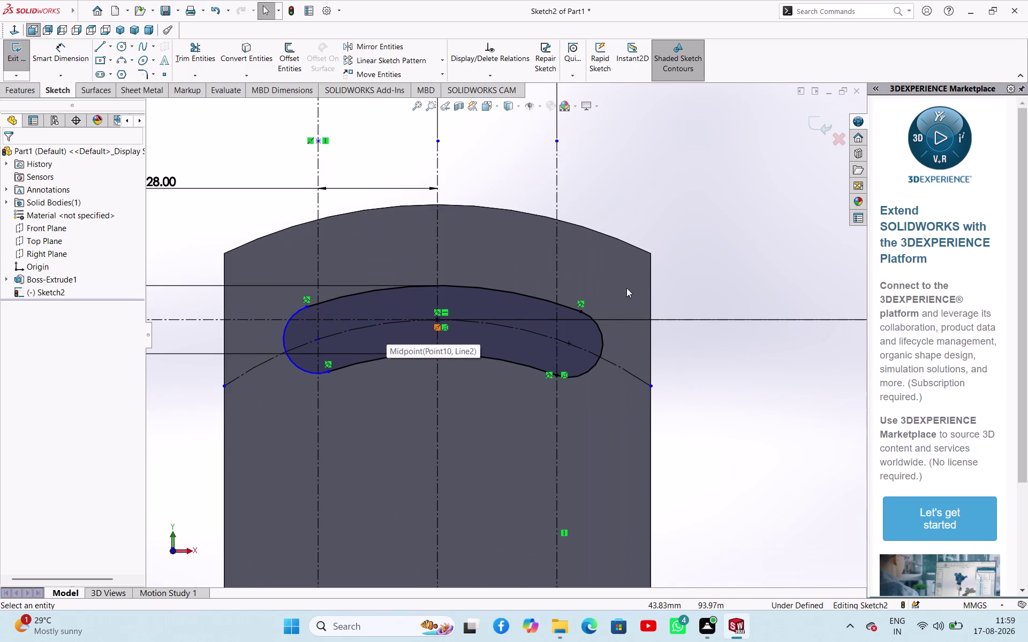
right_drag(720, 244, 736, 178)
Add a driven dimension to the left end arc and exit Sketch2.
click(286, 332)
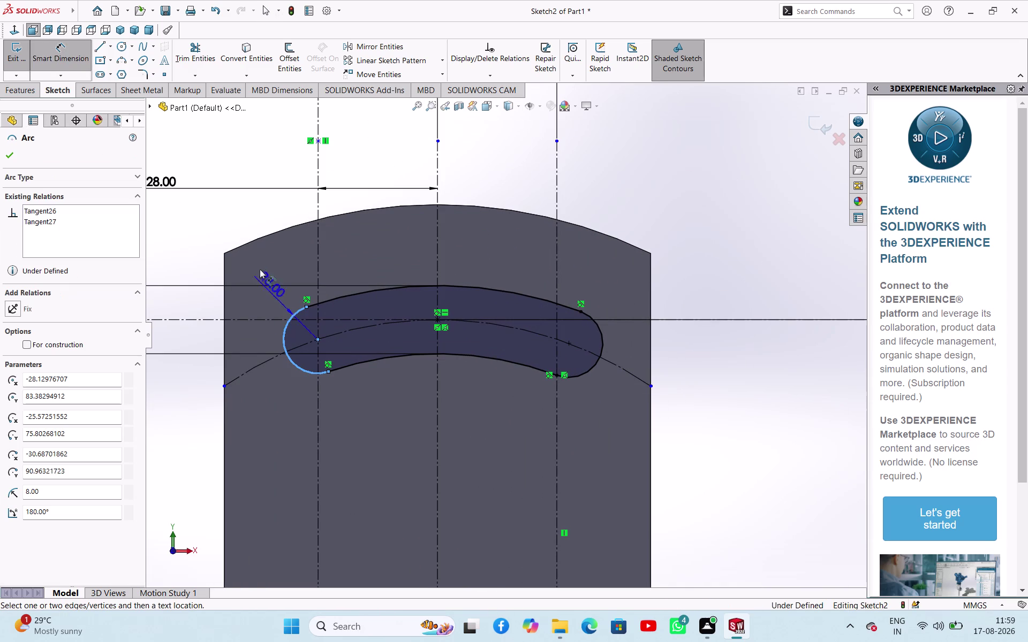
click(198, 230)
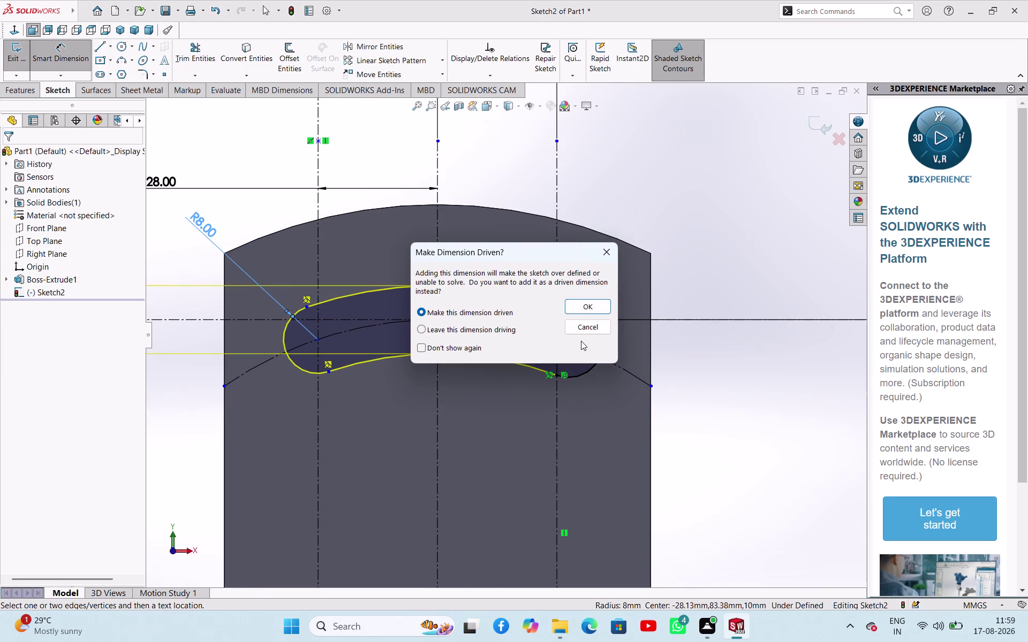
click(580, 333)
click(692, 371)
scroll(up, 3)
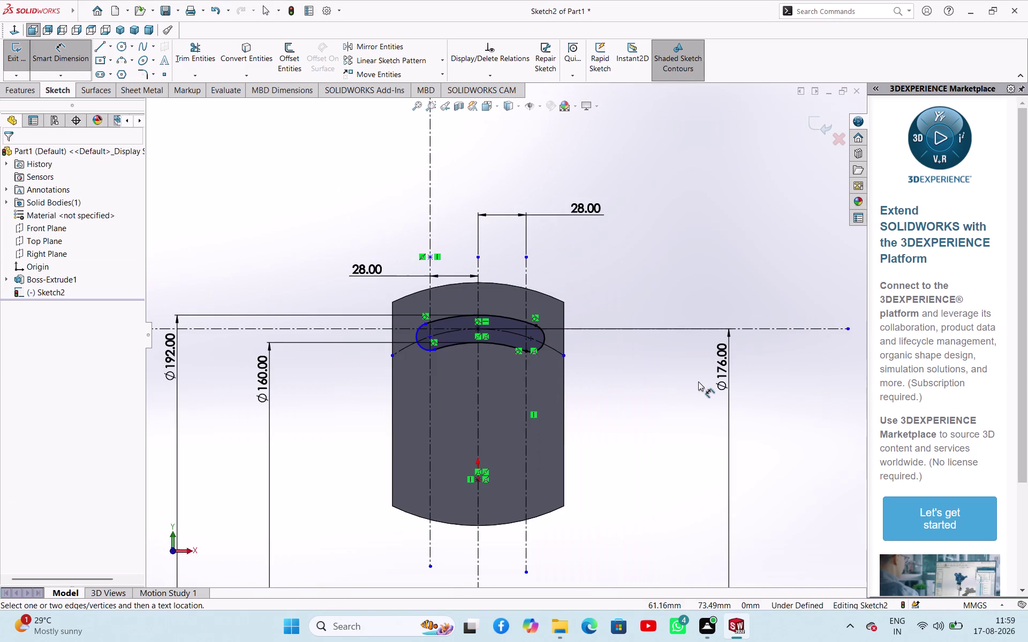
scroll(down, 3)
scroll(up, 3)
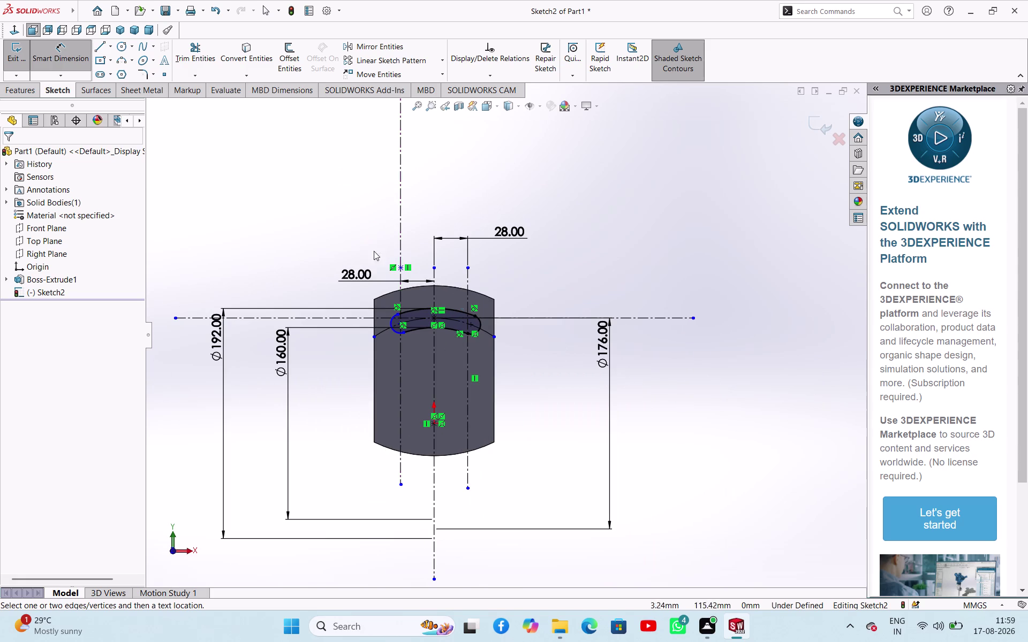
click(14, 64)
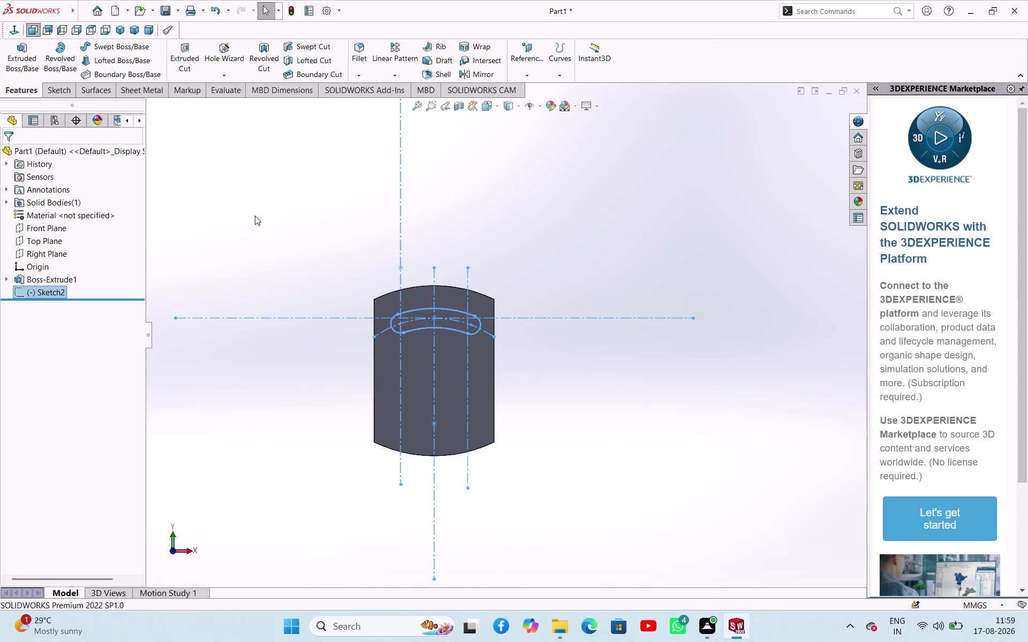
Extrude-cut the slot profile 20 mm mid-plane, creating Cut-Extrude1.
middle_drag(279, 230, 242, 263)
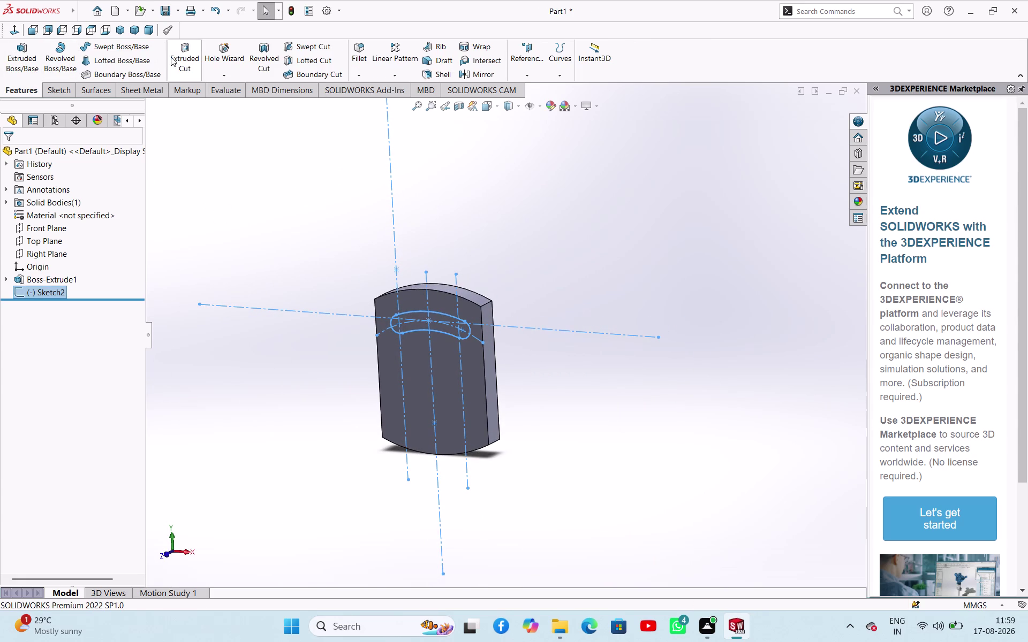
click(178, 56)
middle_drag(615, 233, 595, 251)
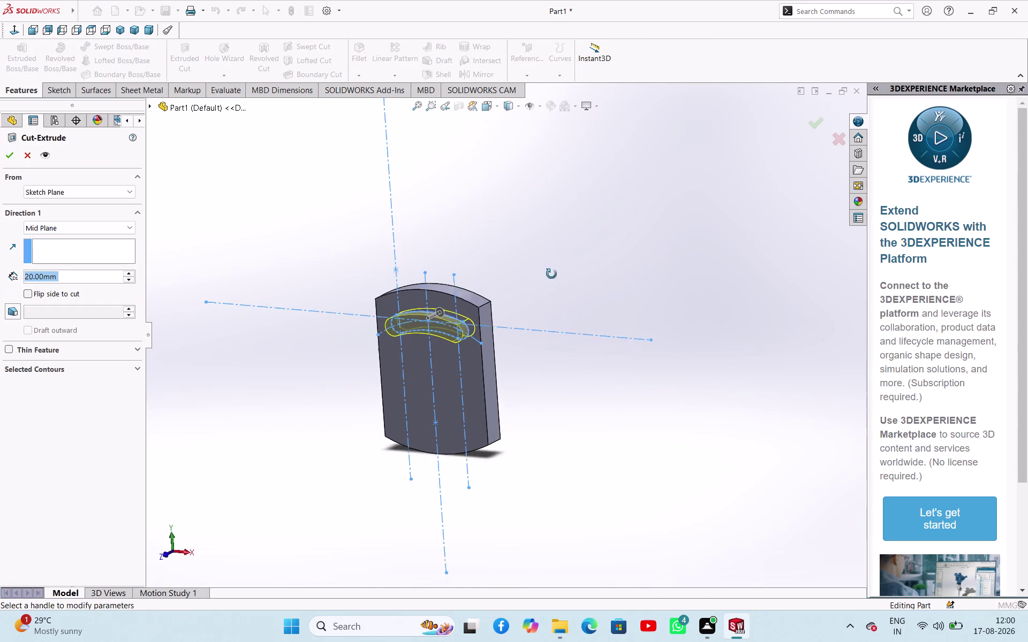
middle_drag(595, 251, 511, 327)
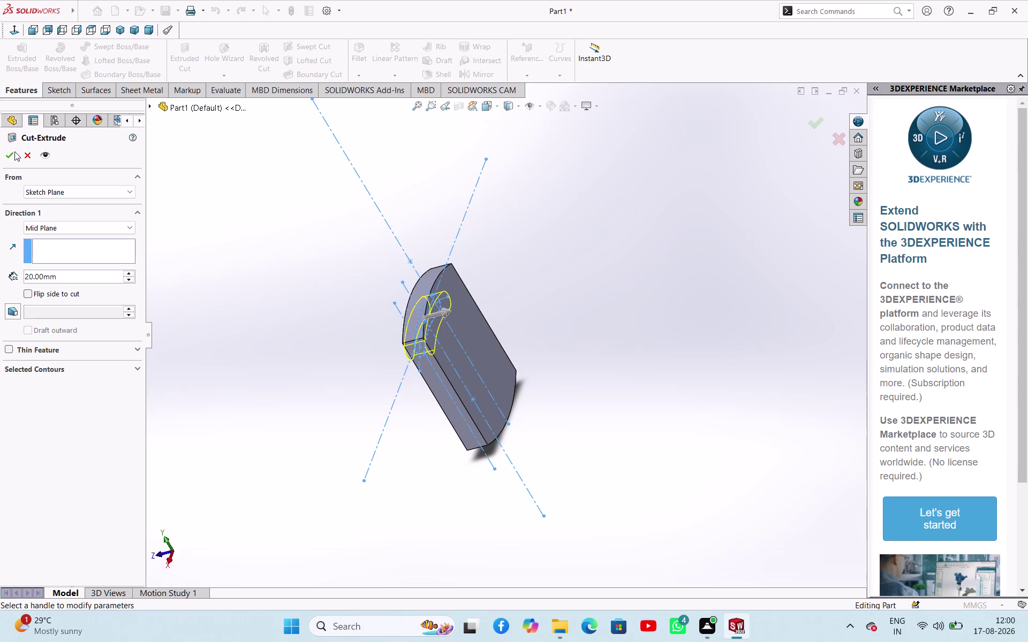
click(14, 151)
click(286, 290)
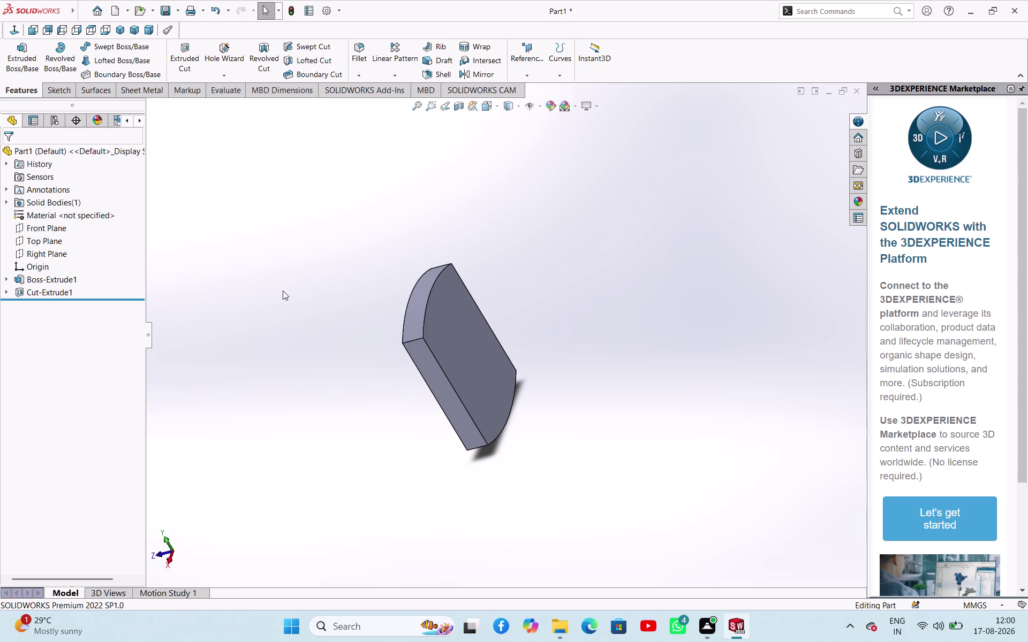
Change Cut-Extrude1's end condition from Mid Plane to Blind.
scroll(up, 3)
middle_drag(297, 290, 376, 293)
middle_drag(492, 302, 531, 271)
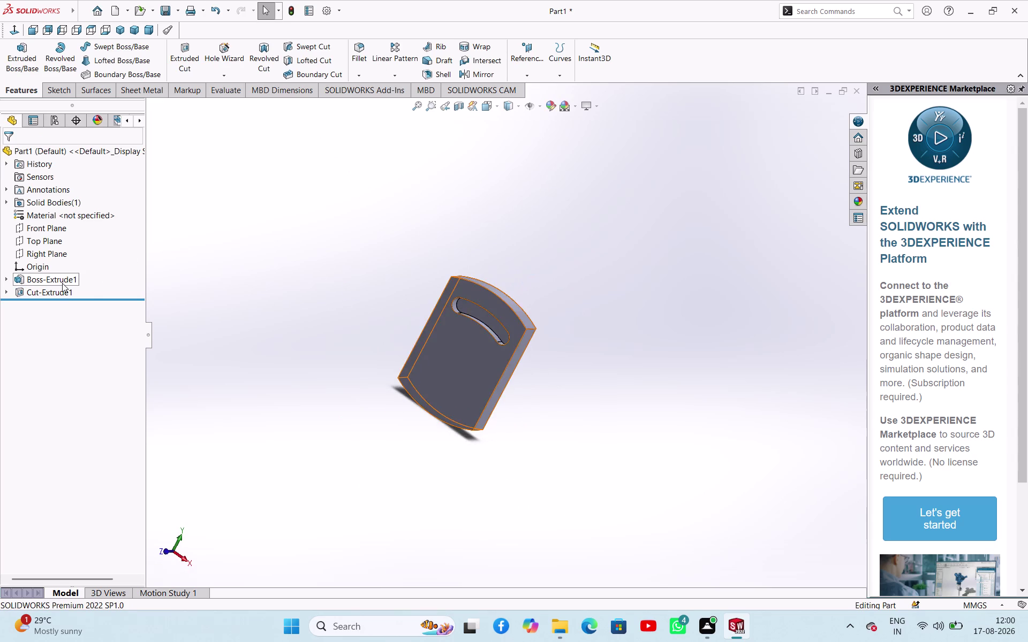
click(55, 292)
click(60, 262)
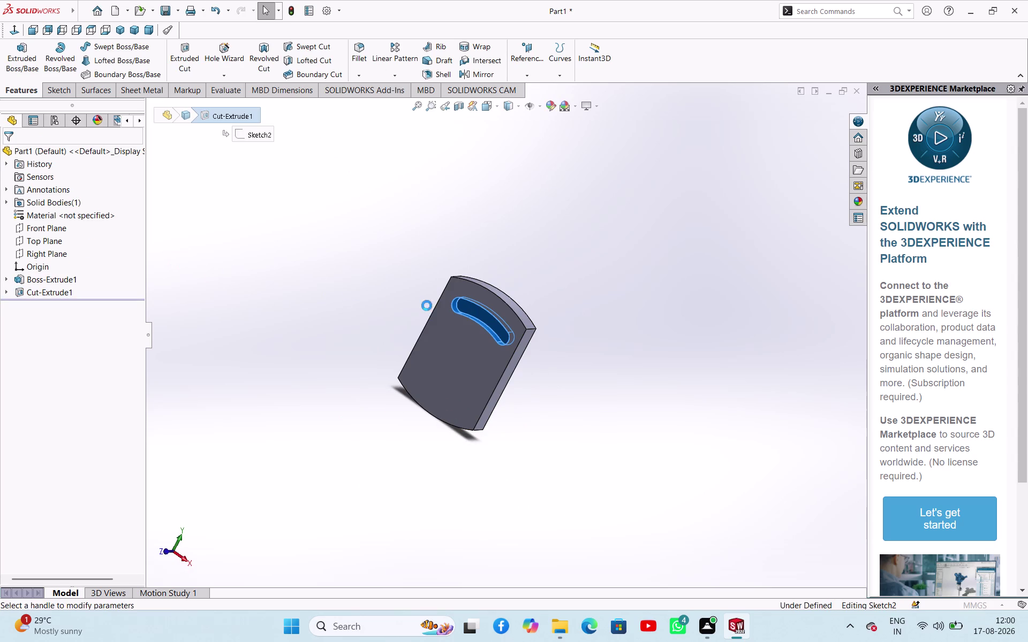
middle_drag(605, 311, 546, 329)
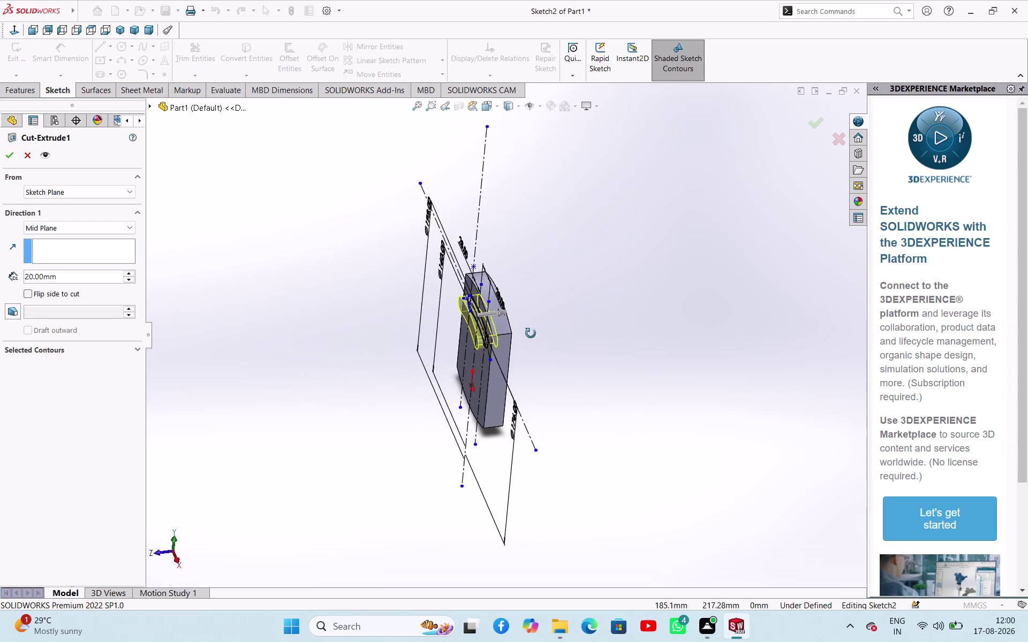
middle_drag(546, 329, 520, 337)
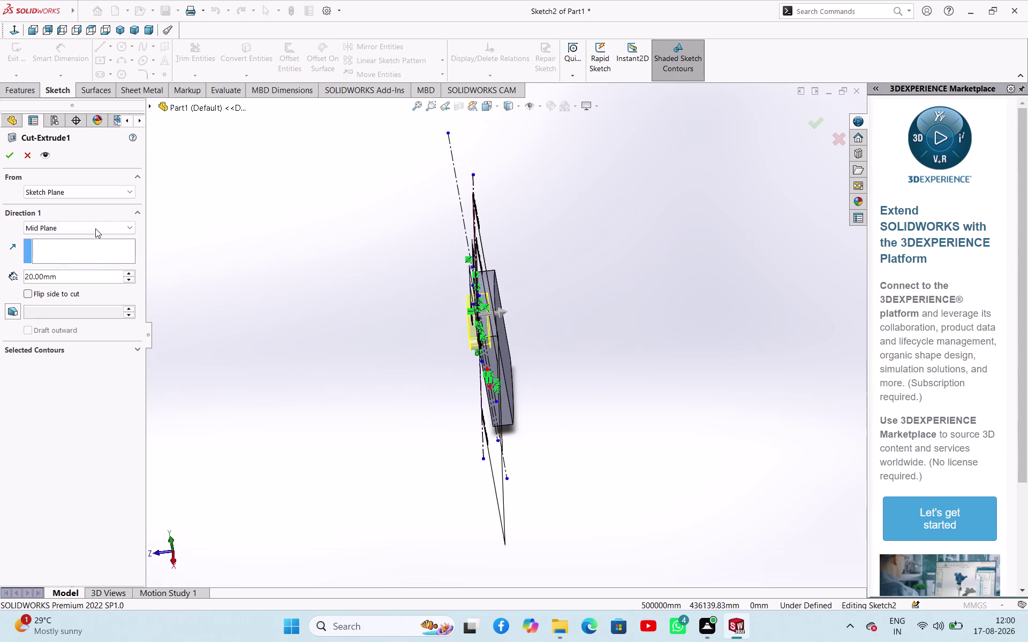
click(95, 226)
click(73, 240)
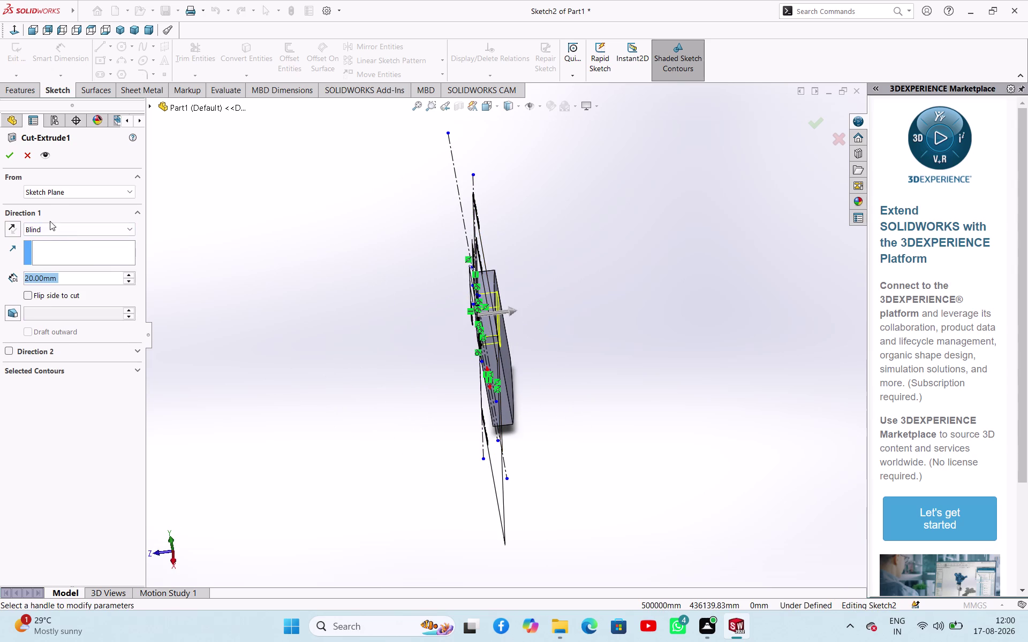
click(10, 161)
click(192, 280)
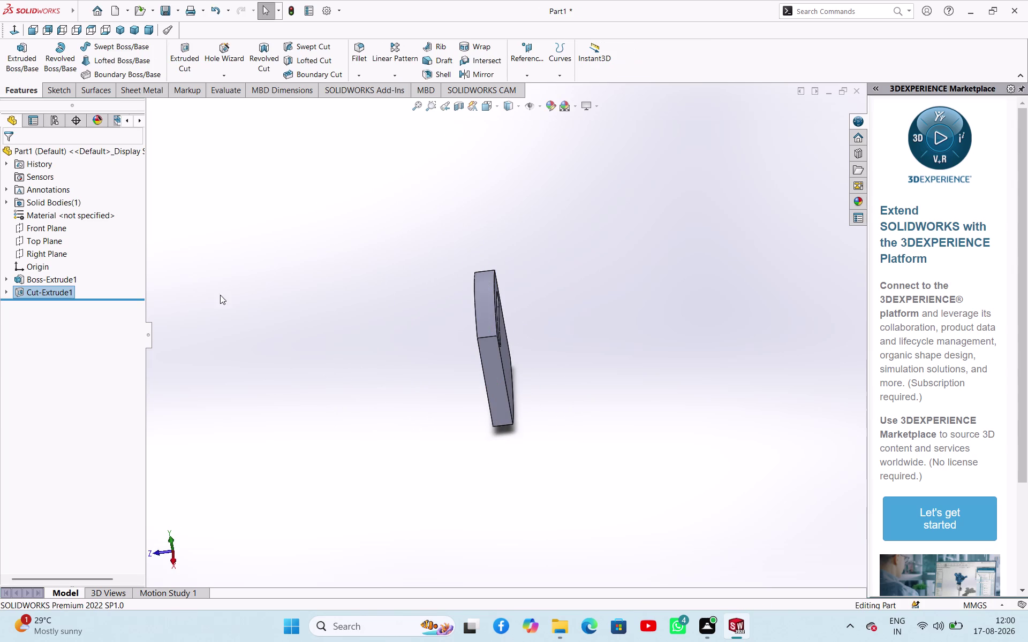
Start a new sketch, Sketch3, on the part's slotted front face.
middle_drag(245, 299, 322, 329)
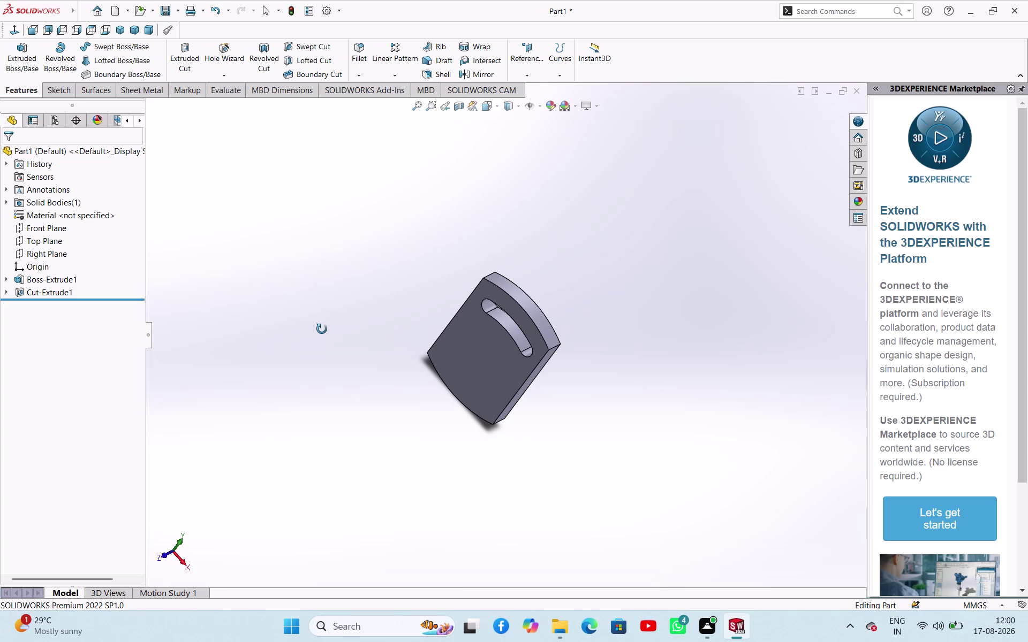
middle_drag(322, 330, 321, 329)
middle_drag(322, 329, 311, 318)
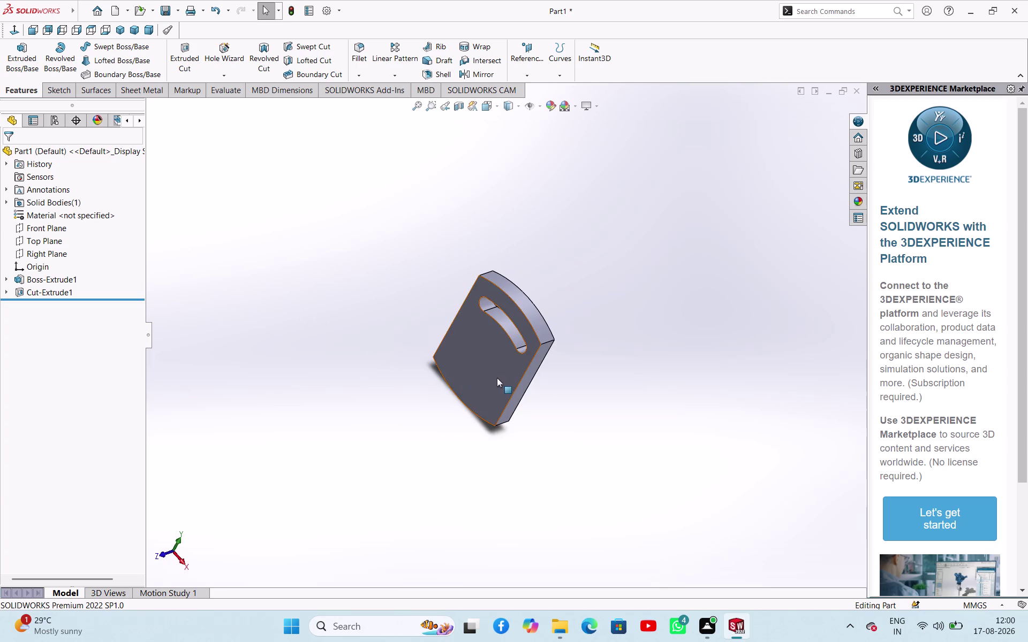
click(489, 374)
click(542, 346)
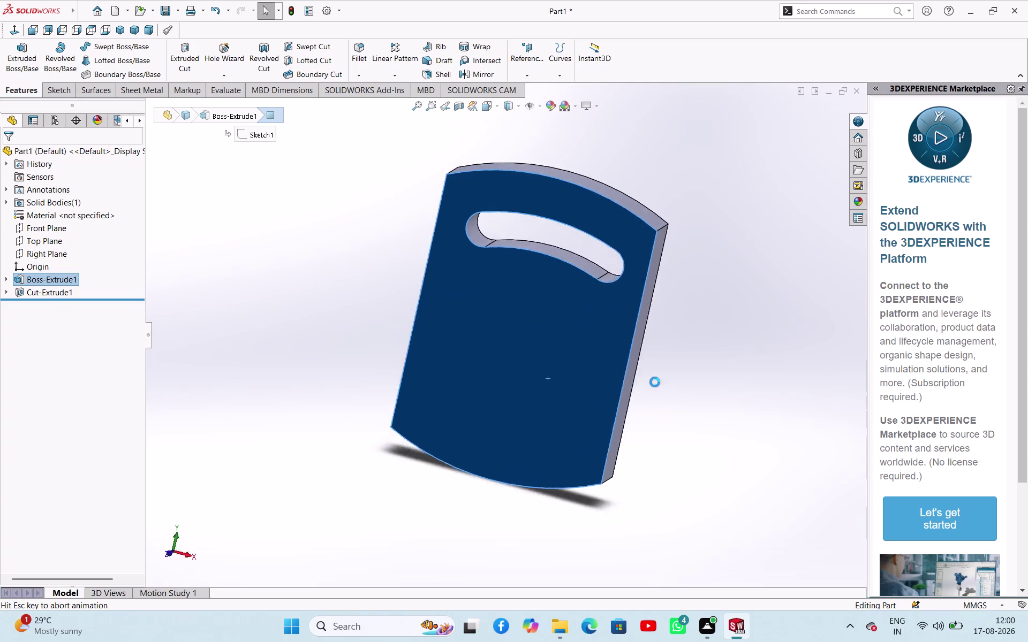
click(720, 390)
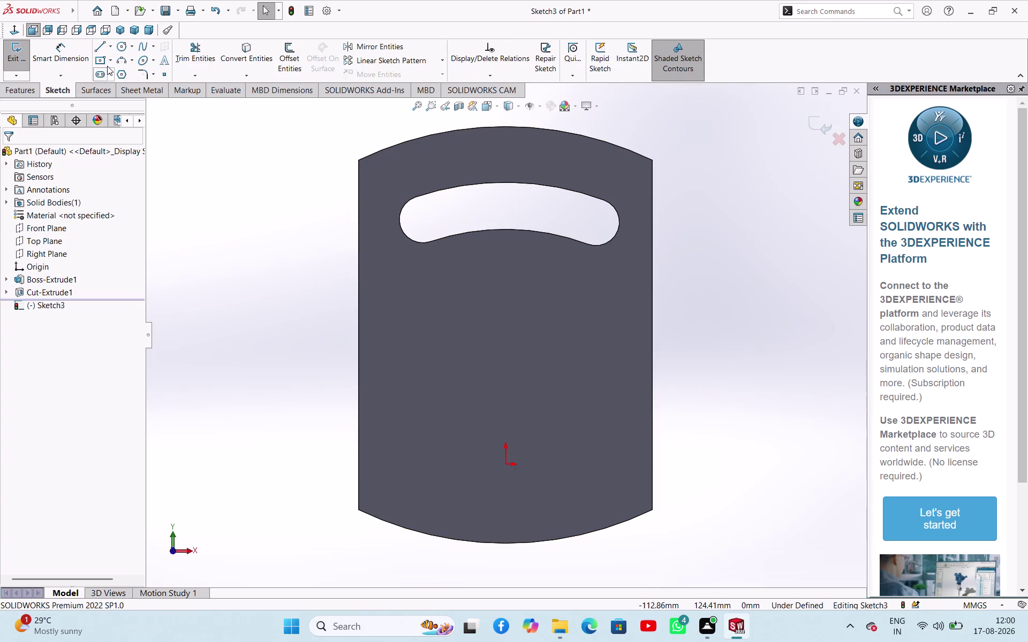
Draw a circle centred on the origin.
click(116, 52)
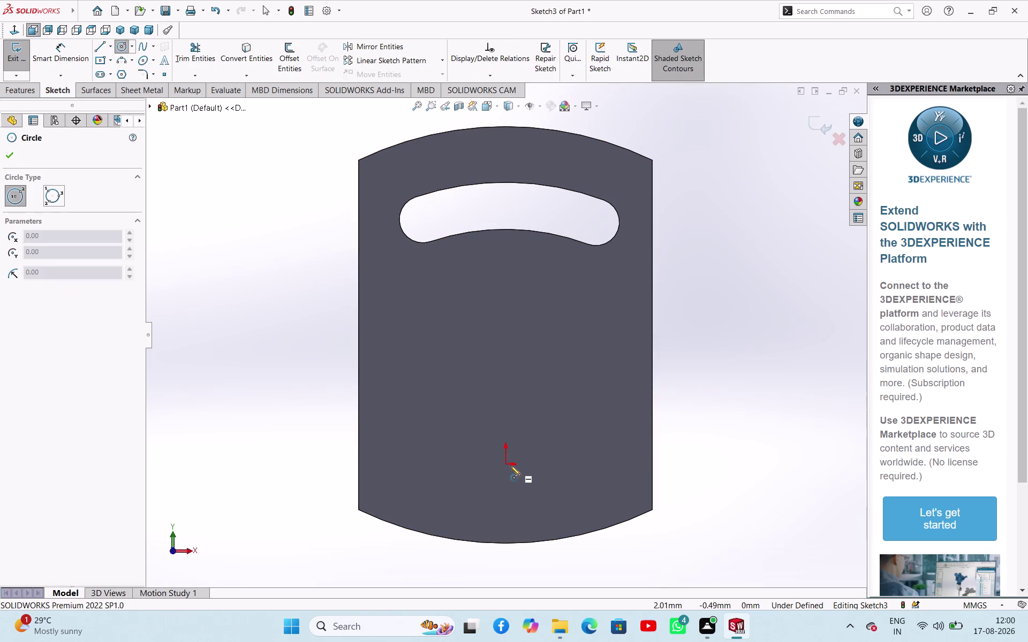
click(507, 464)
click(537, 494)
right_click(310, 378)
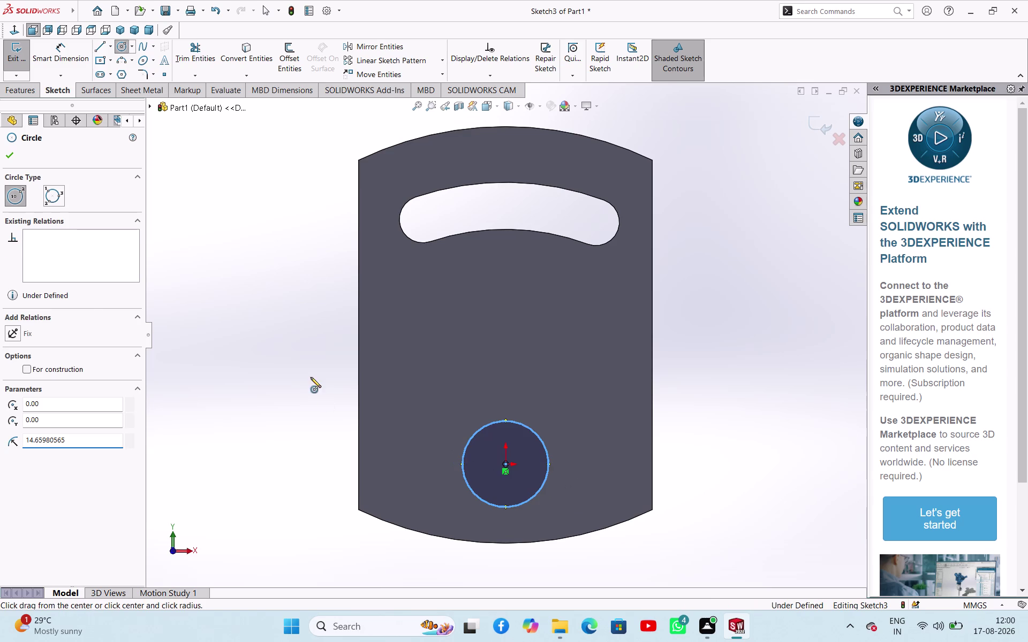
Dimension the circle to a 30 mm diameter and exit the sketch.
click(322, 385)
right_drag(311, 403, 313, 333)
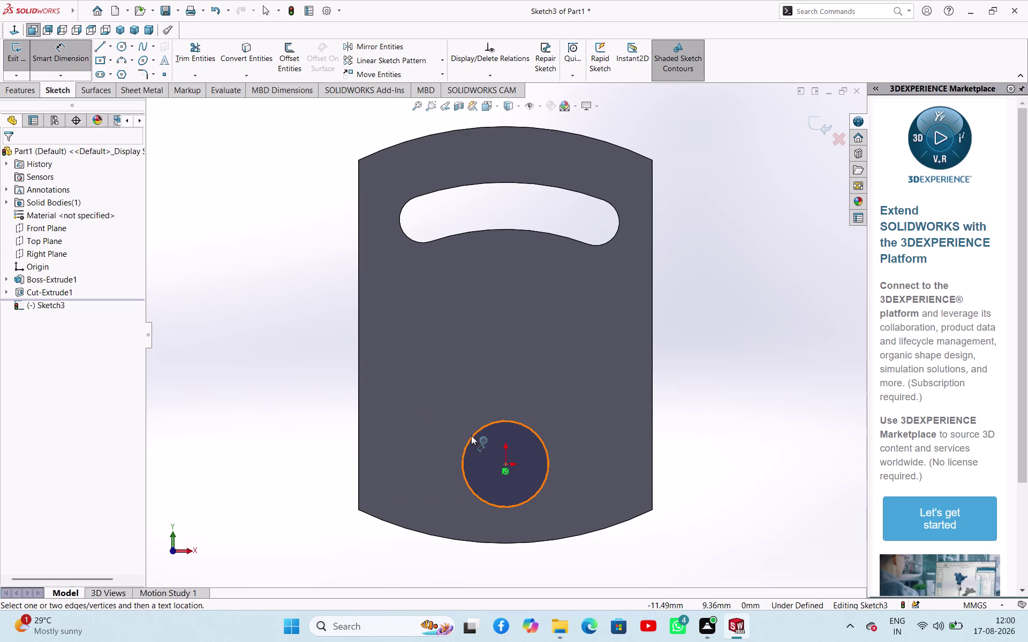
click(472, 436)
click(288, 406)
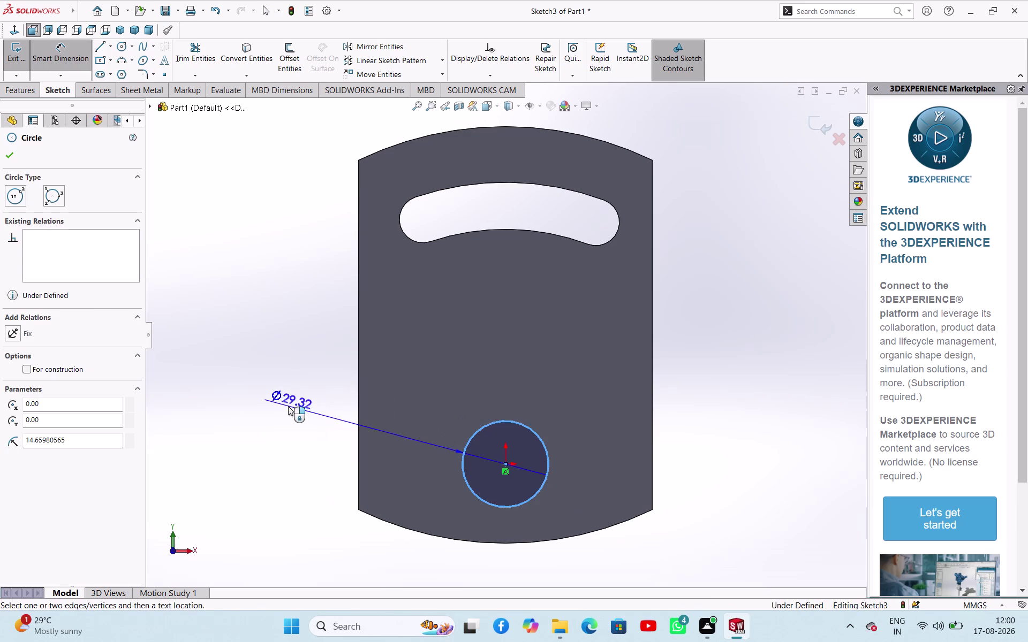
text(30)
key(Return)
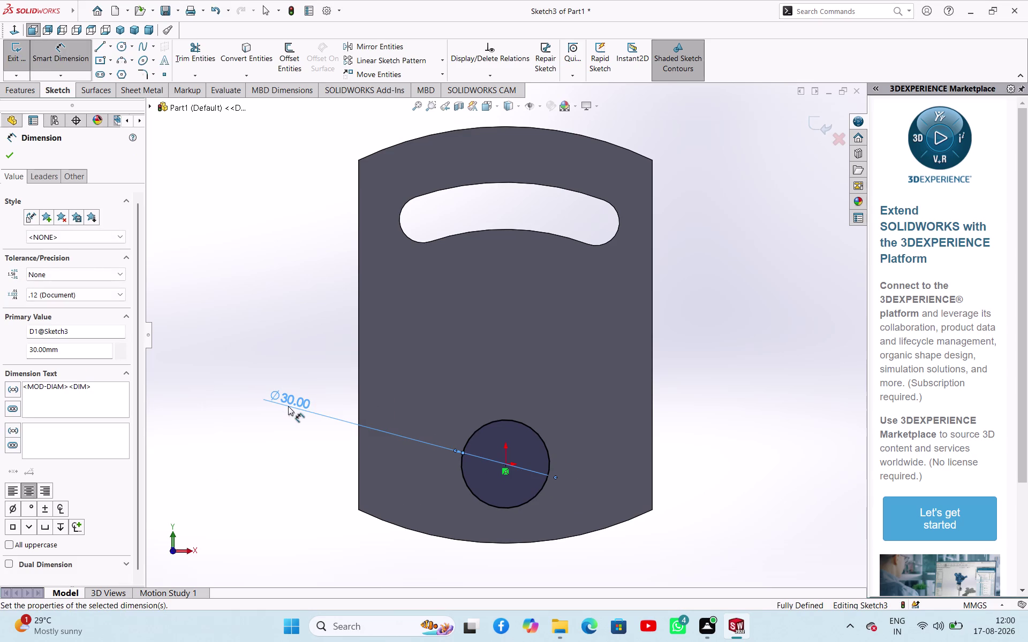
click(3, 155)
click(205, 212)
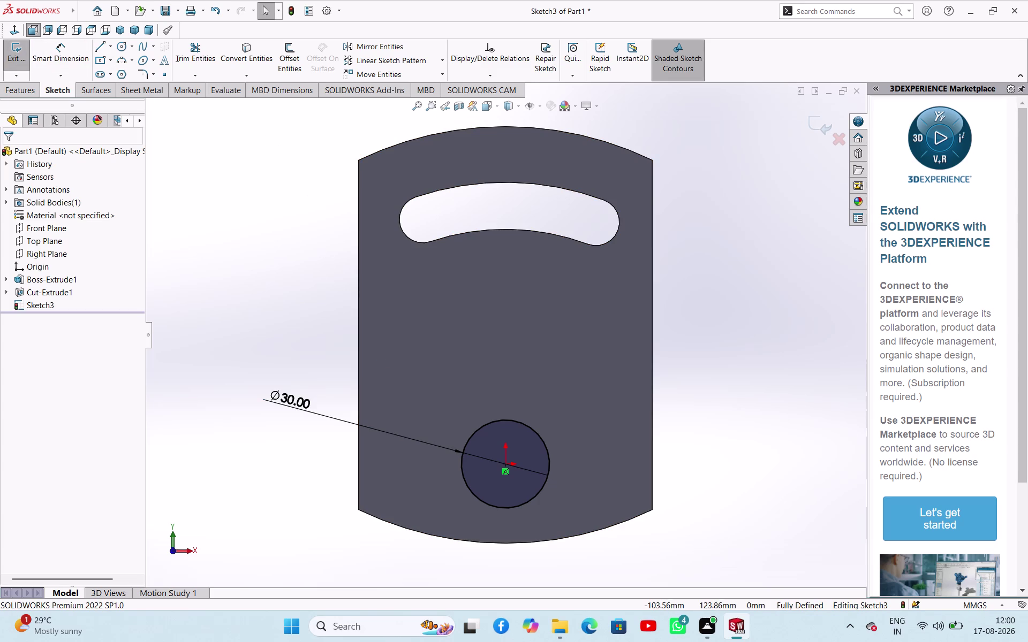
click(11, 65)
middle_drag(218, 205, 182, 220)
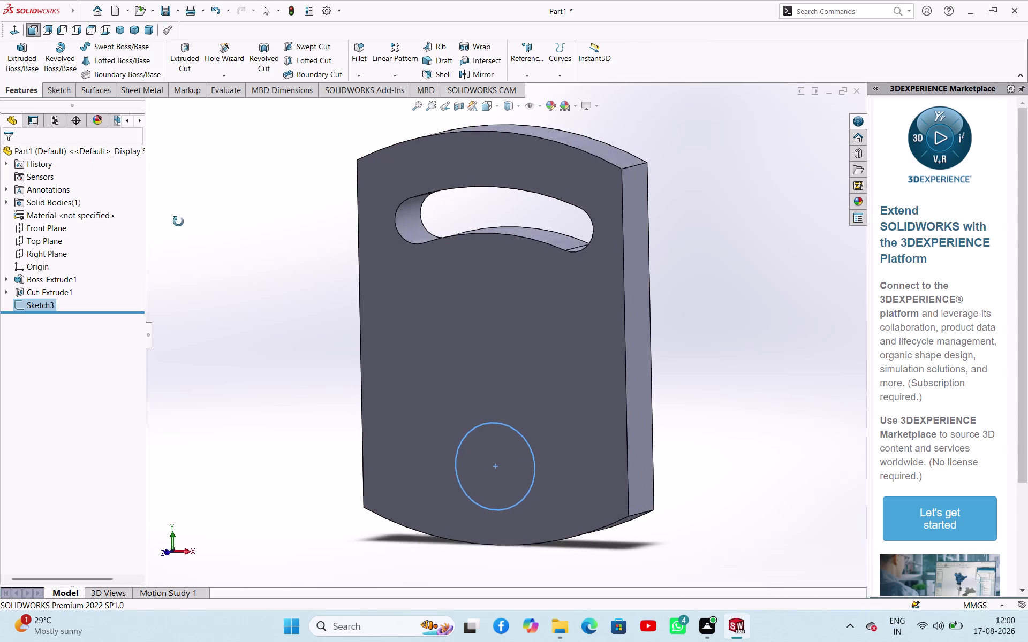
middle_drag(182, 220, 169, 227)
Extrude-cut the Ø30 mm circle as a one-way Blind hole with the entered depth.
click(176, 66)
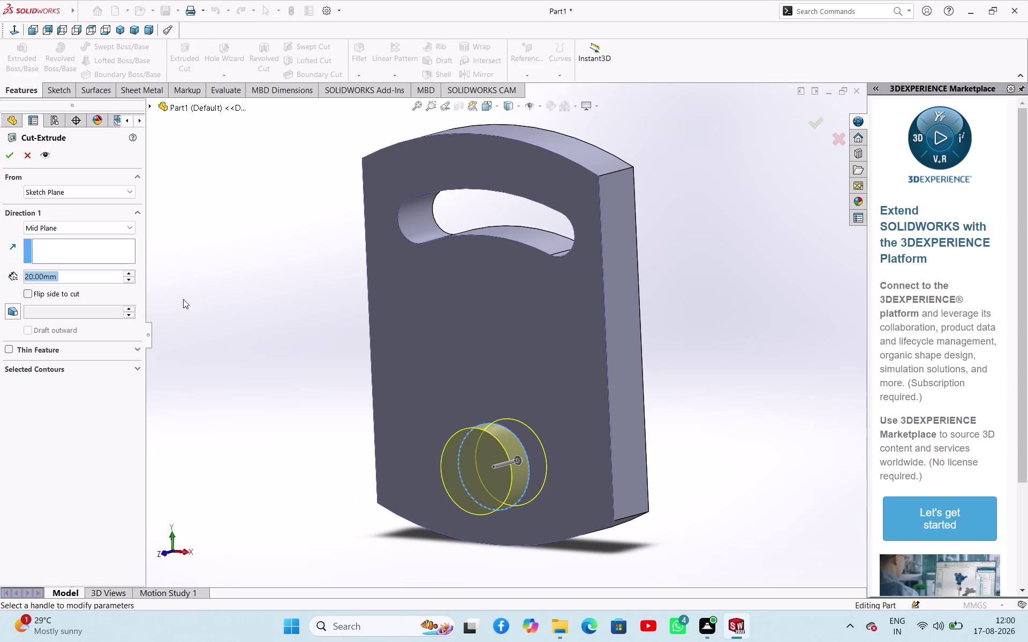
click(106, 228)
click(75, 239)
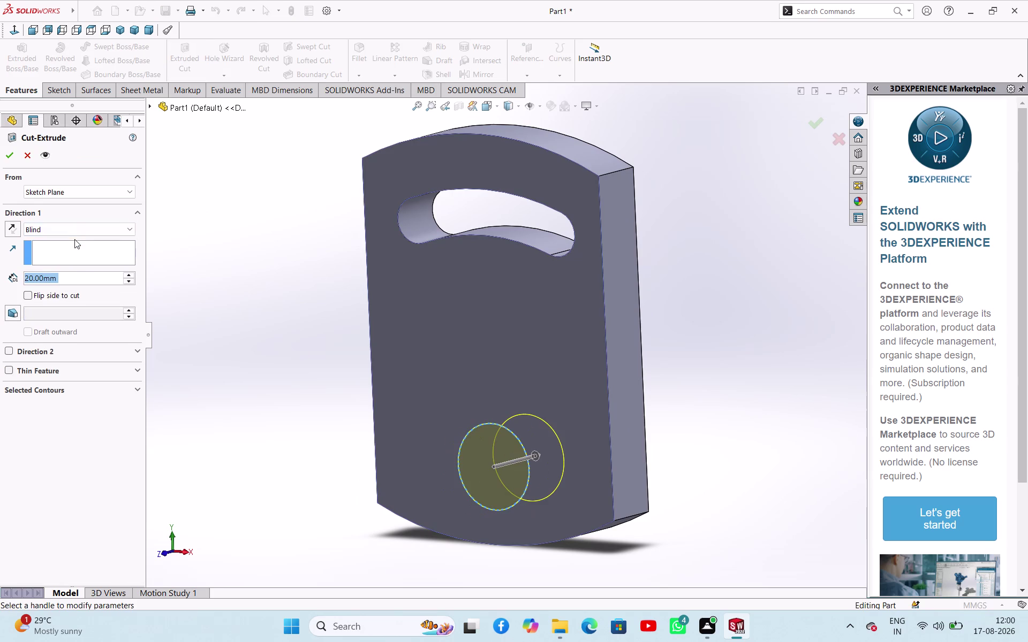
key(3)
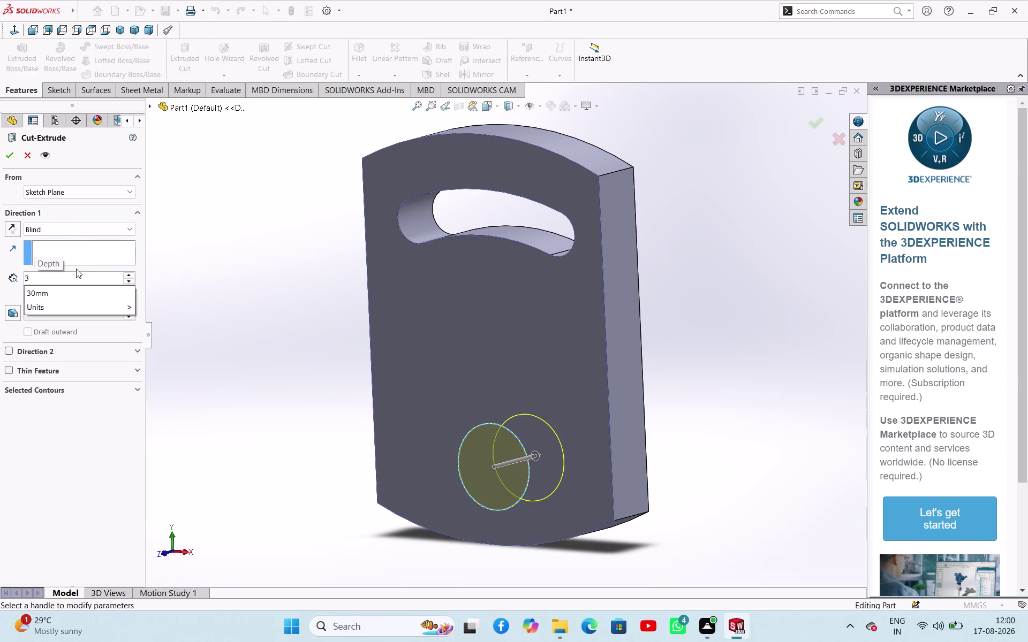
key(BackSpace)
key(6)
key(Return)
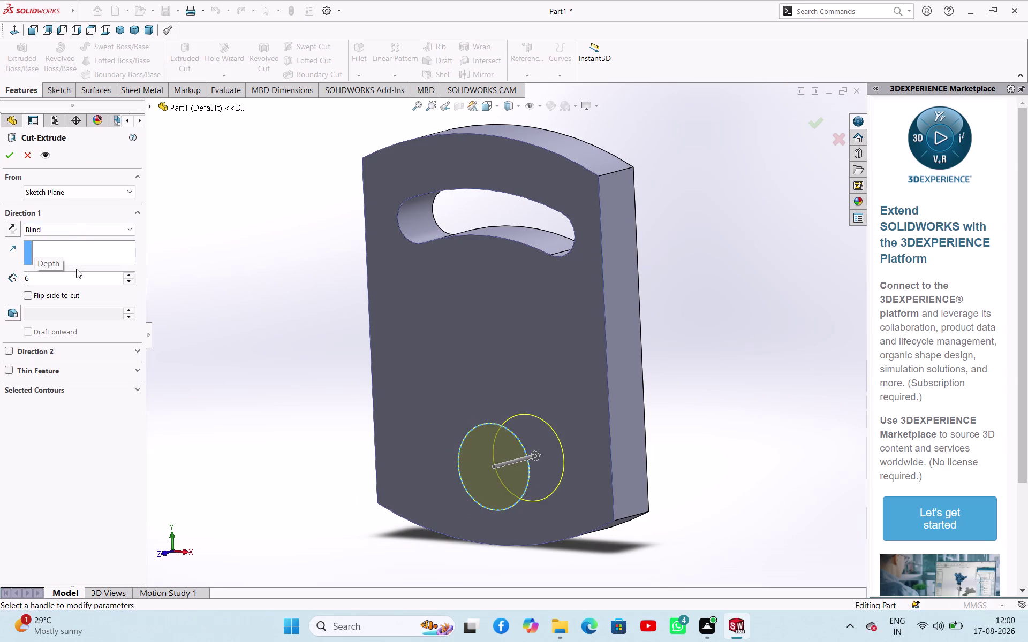
click(7, 158)
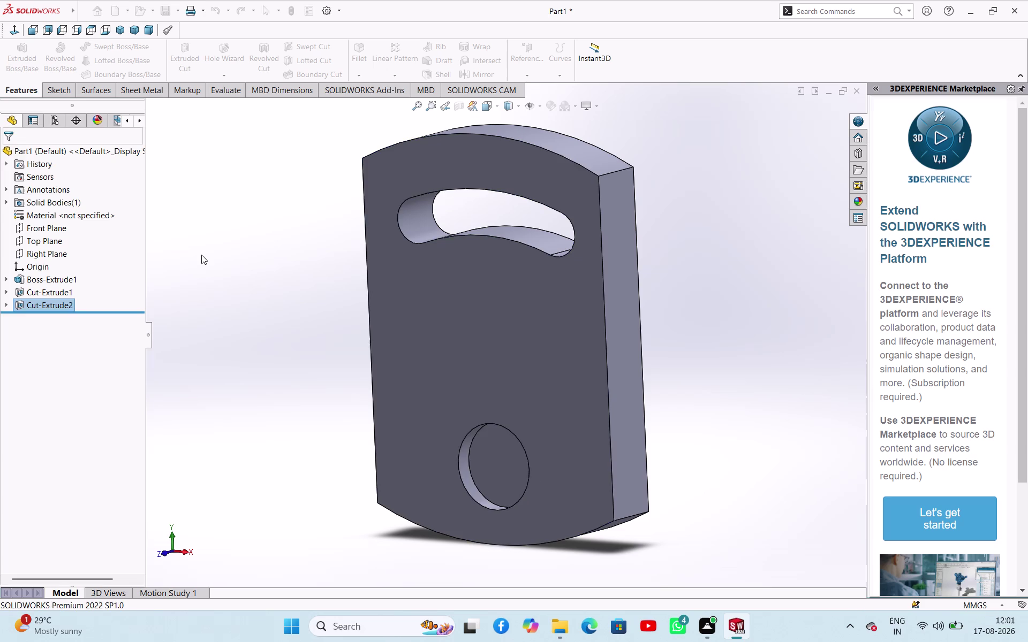
click(201, 255)
middle_drag(253, 293, 282, 300)
click(504, 467)
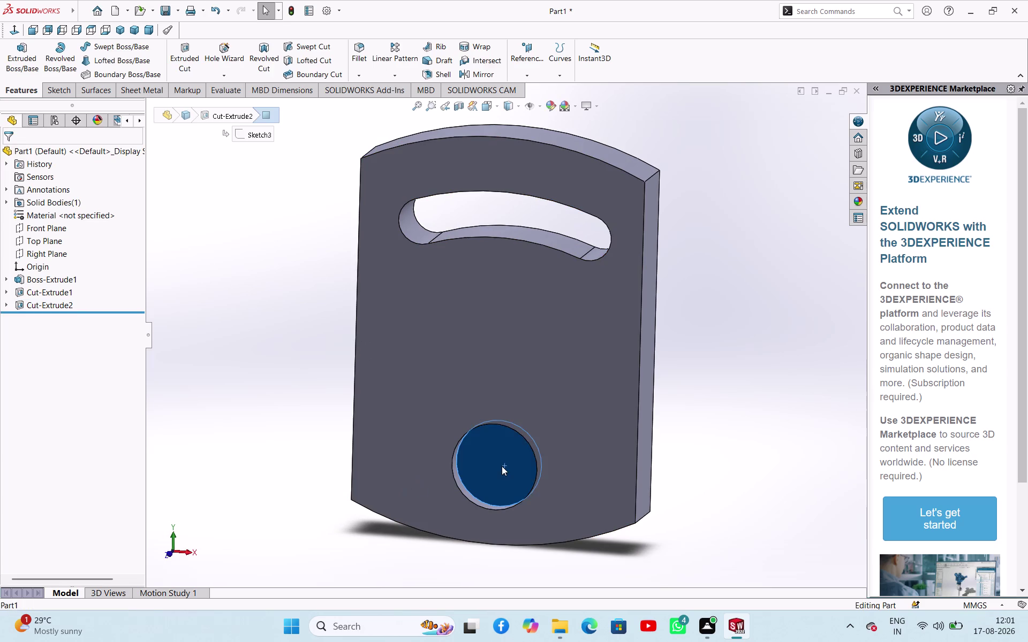
Start Sketch4 on the selected hole face and draw a circle at the origin.
click(554, 440)
click(277, 350)
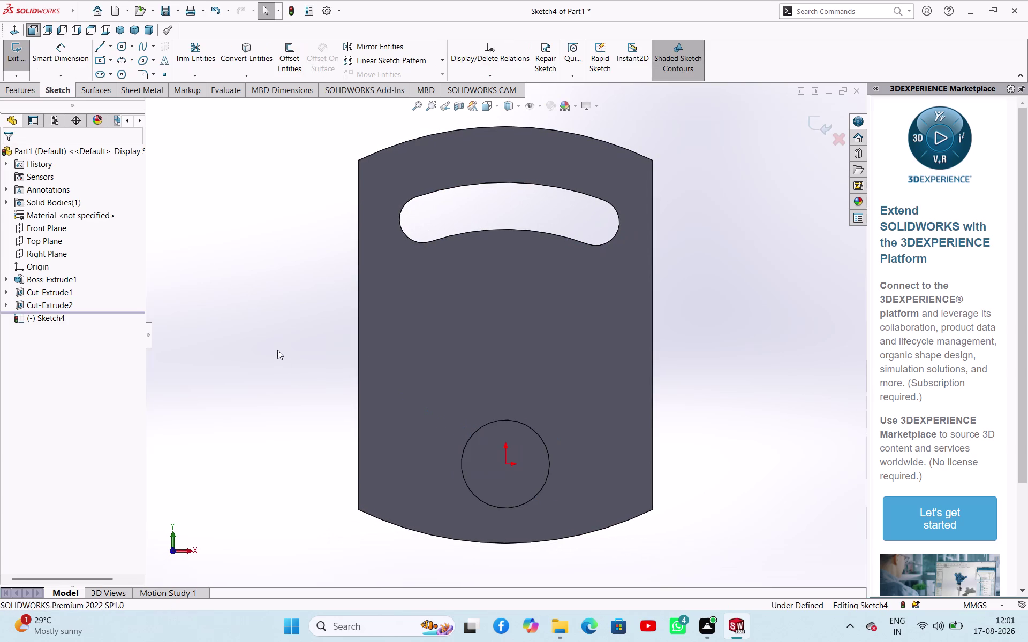
click(121, 48)
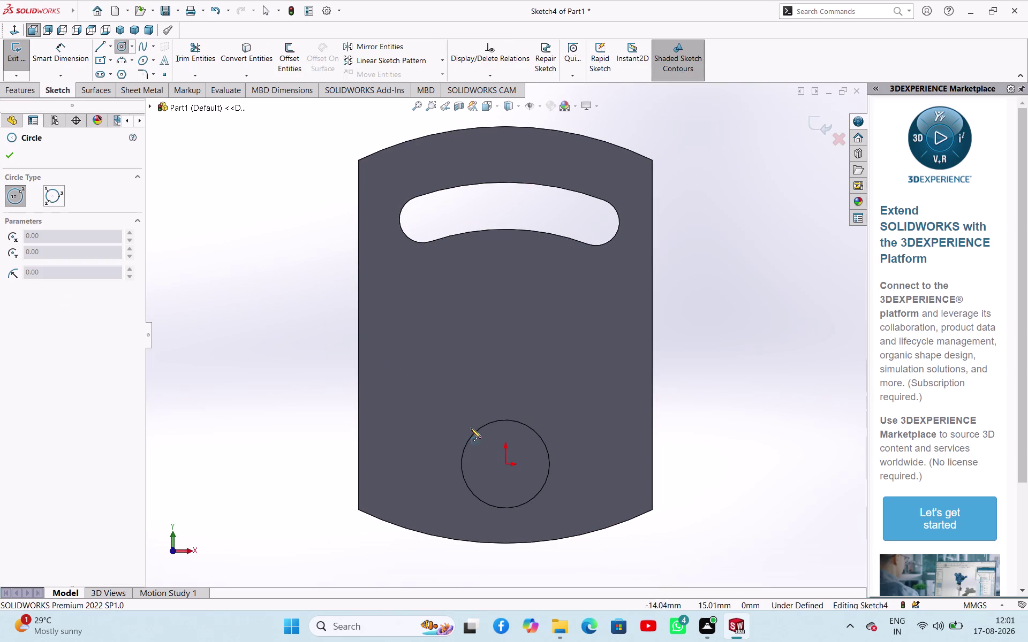
click(505, 466)
click(514, 484)
right_click(272, 350)
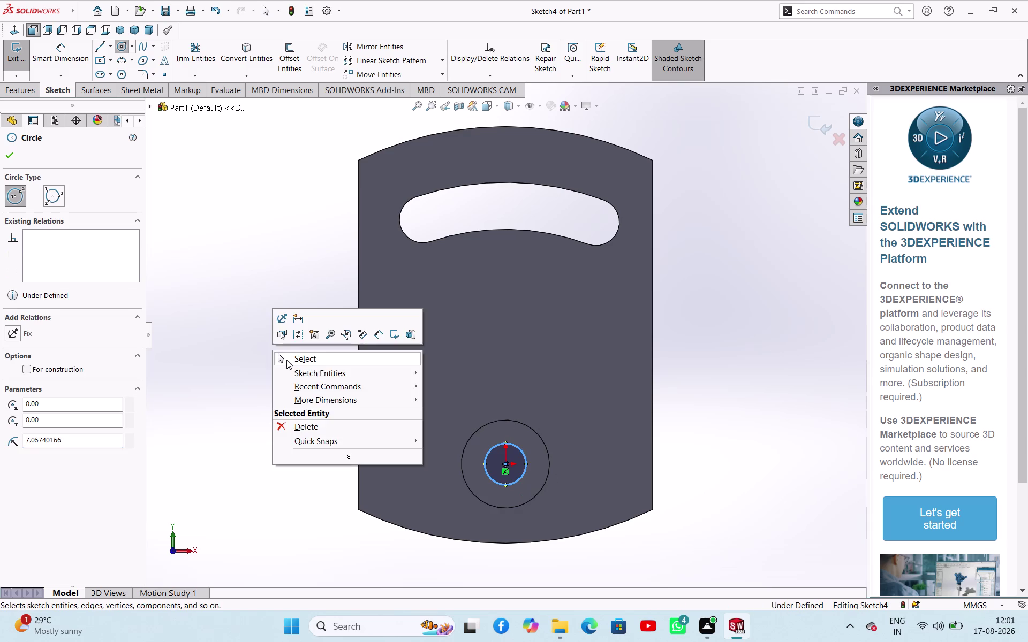
click(286, 360)
Dimension the small circle to a 22 mm diameter and exit the sketch.
right_drag(284, 375, 295, 286)
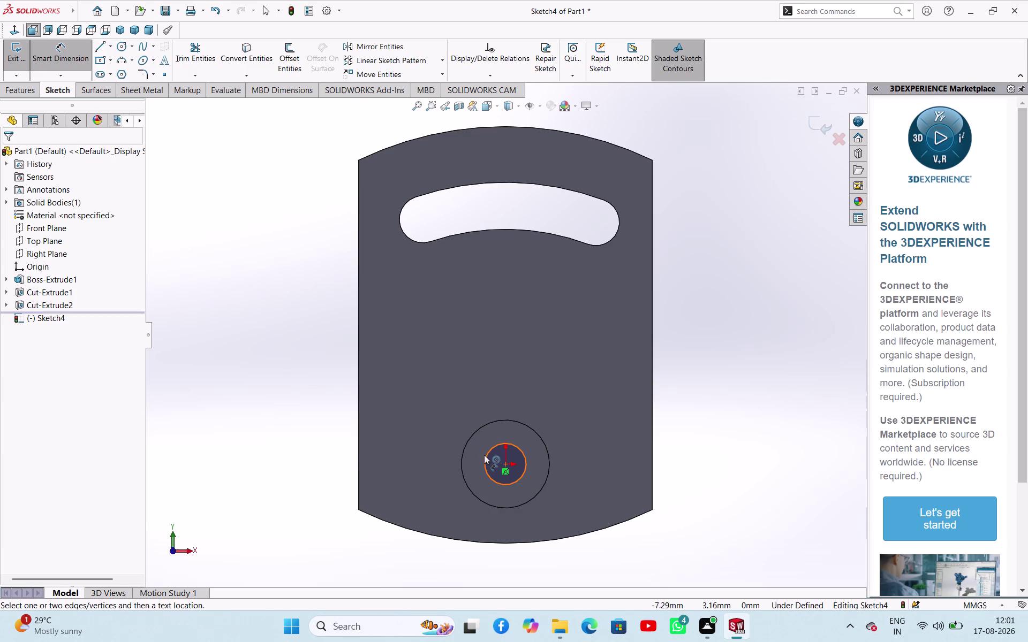
click(486, 457)
click(292, 395)
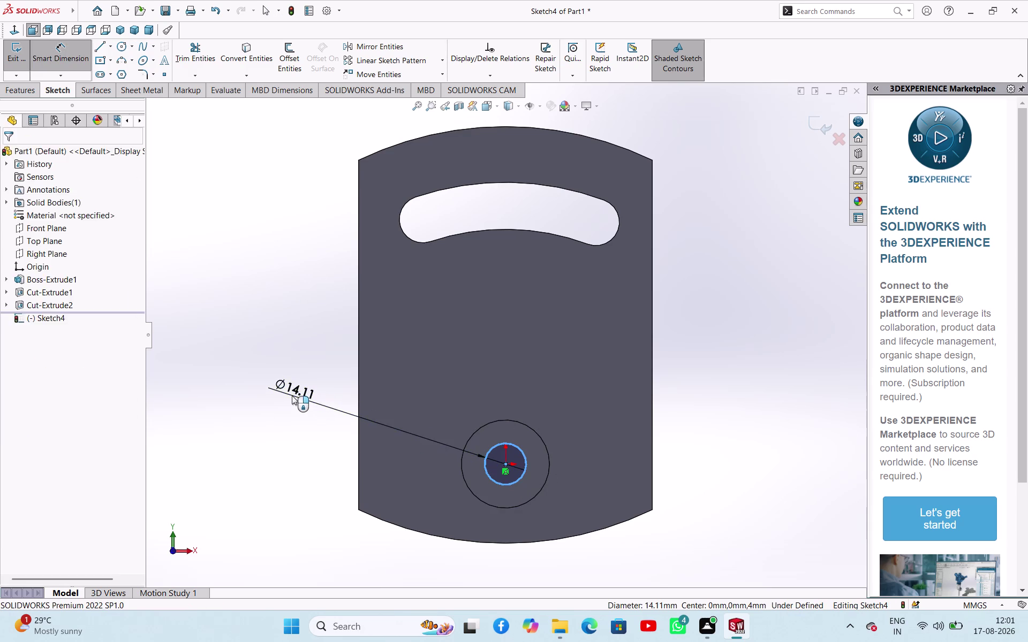
text(22)
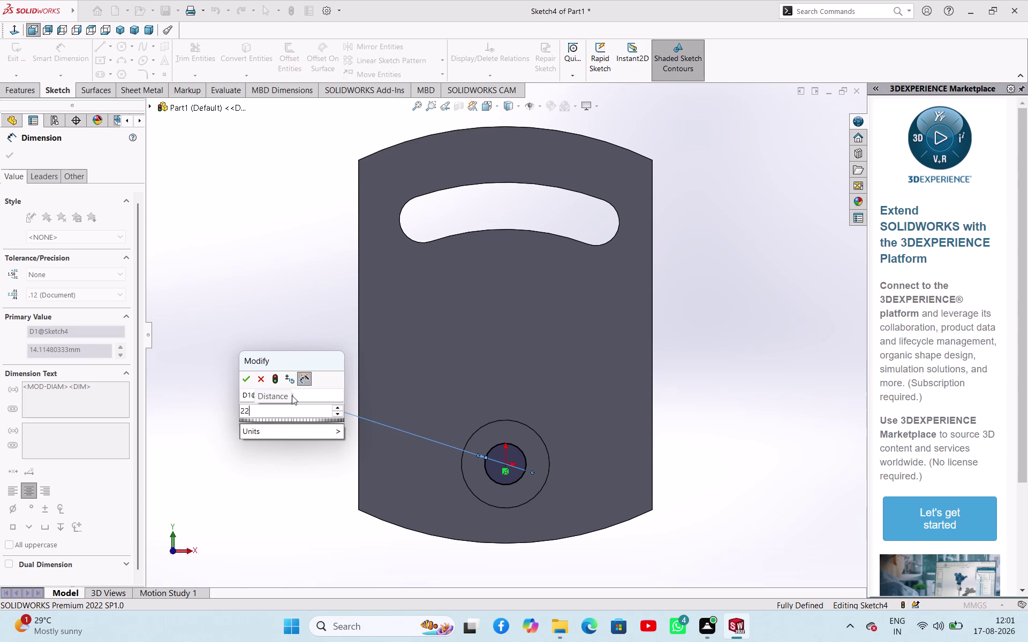
key(Return)
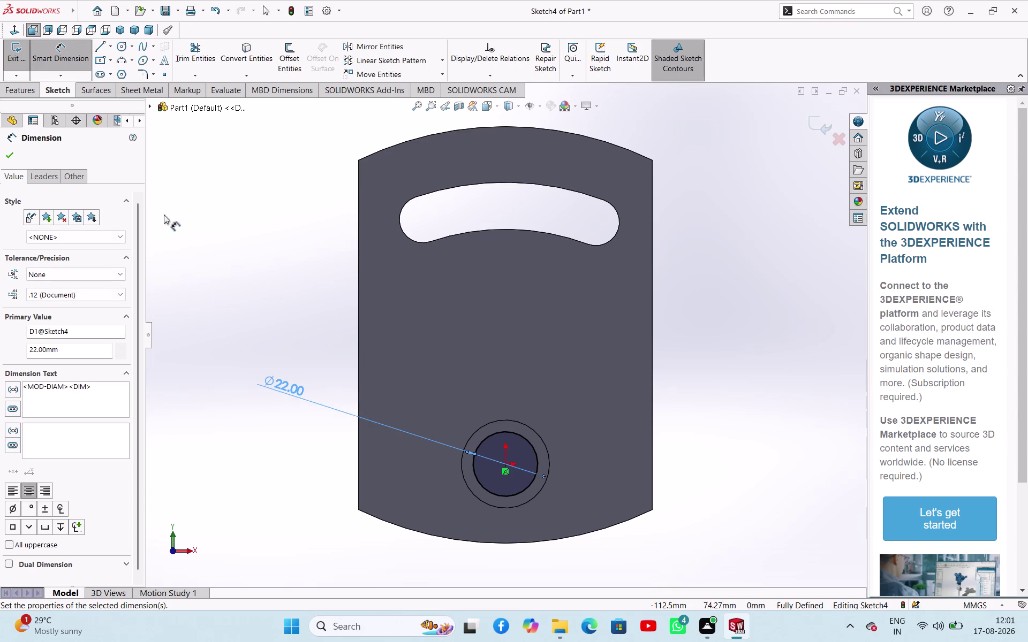
click(15, 154)
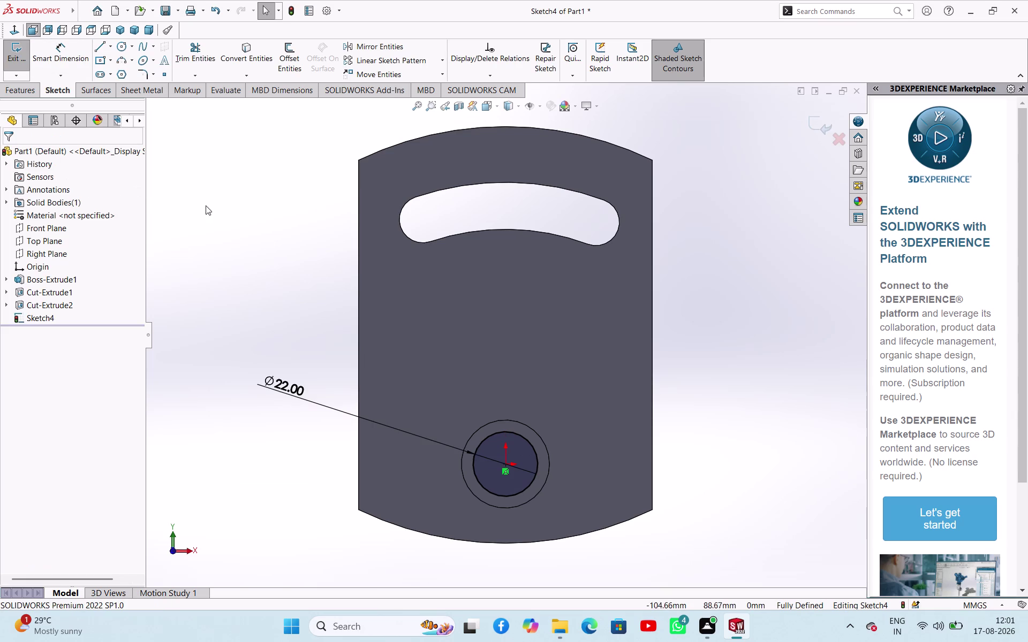
click(24, 62)
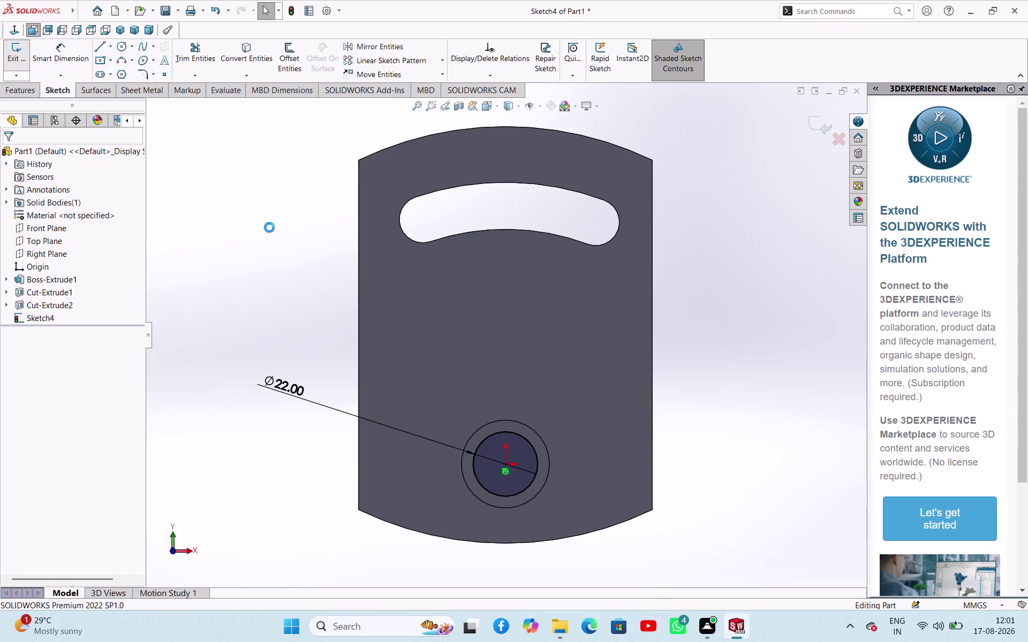
middle_drag(277, 238, 203, 256)
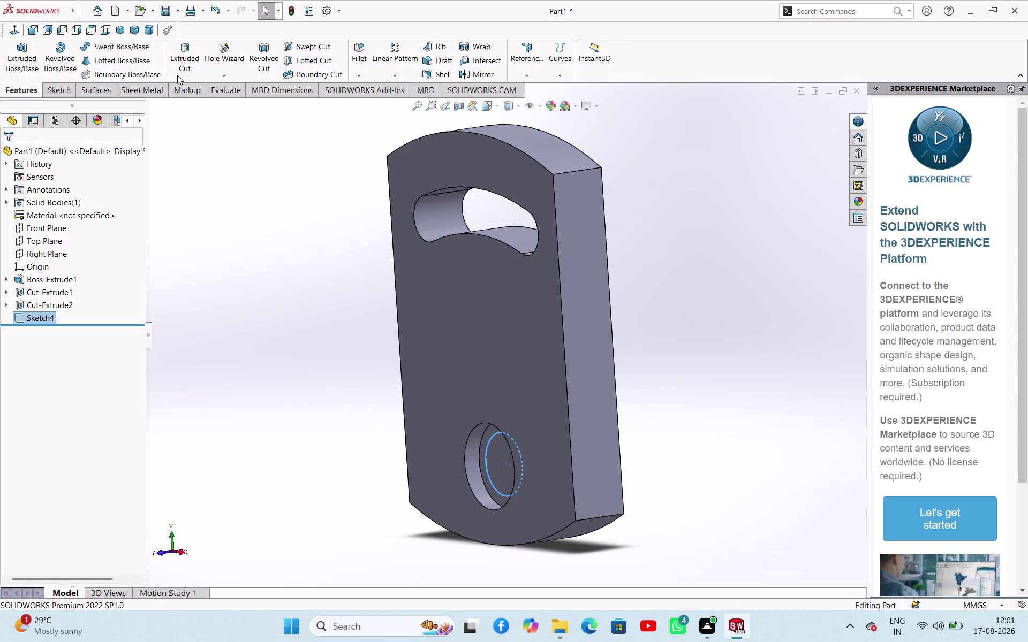
Extrude-cut Sketch4's Ø22 mm circle 25 mm deep as Cut-Extrude3.
click(188, 71)
middle_drag(244, 250, 201, 264)
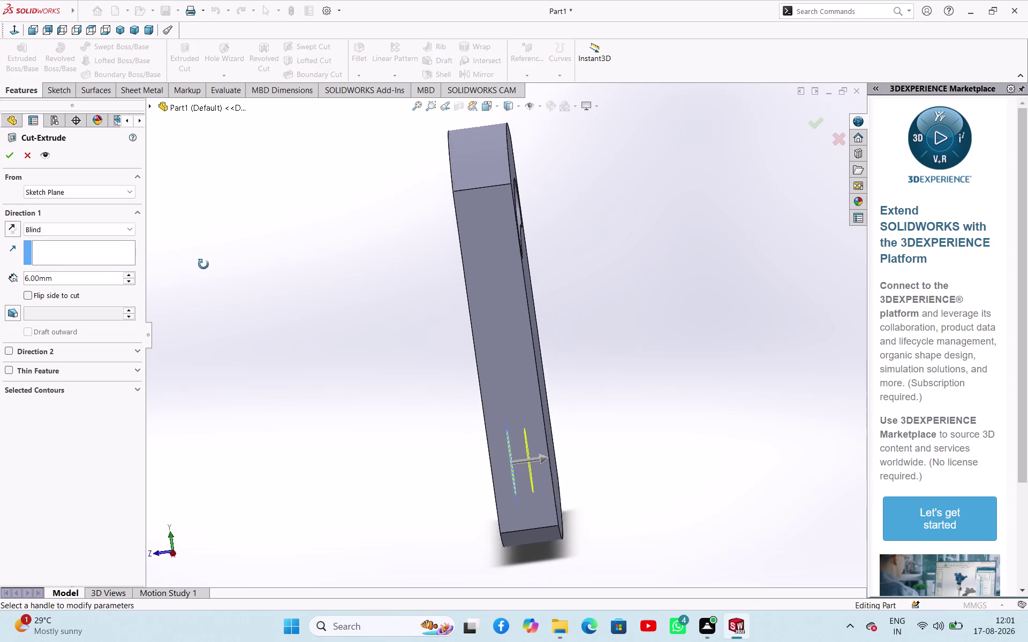
middle_drag(201, 264, 206, 266)
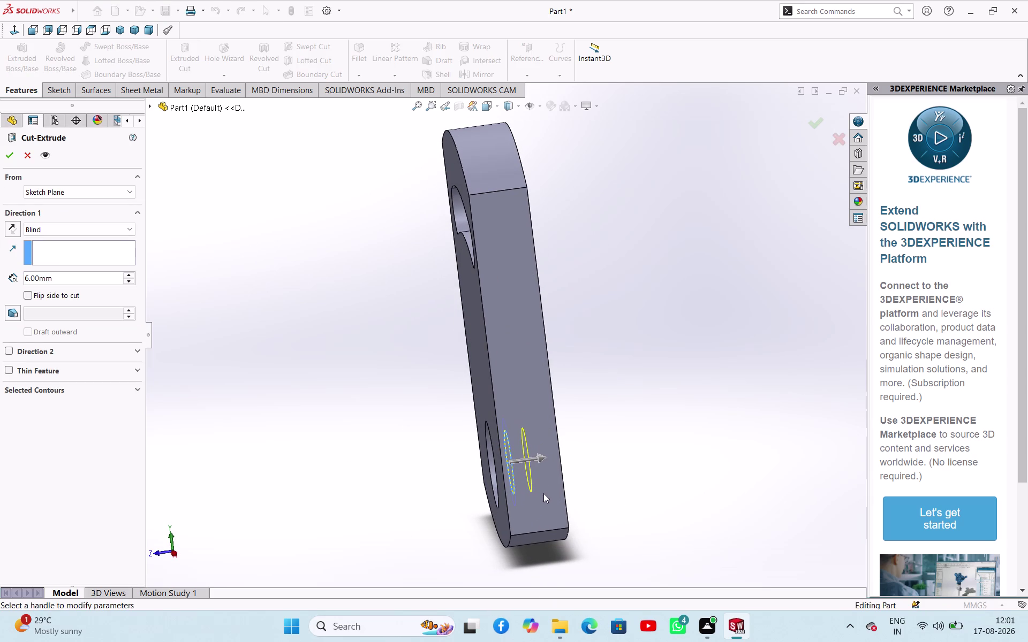
drag(540, 456, 593, 470)
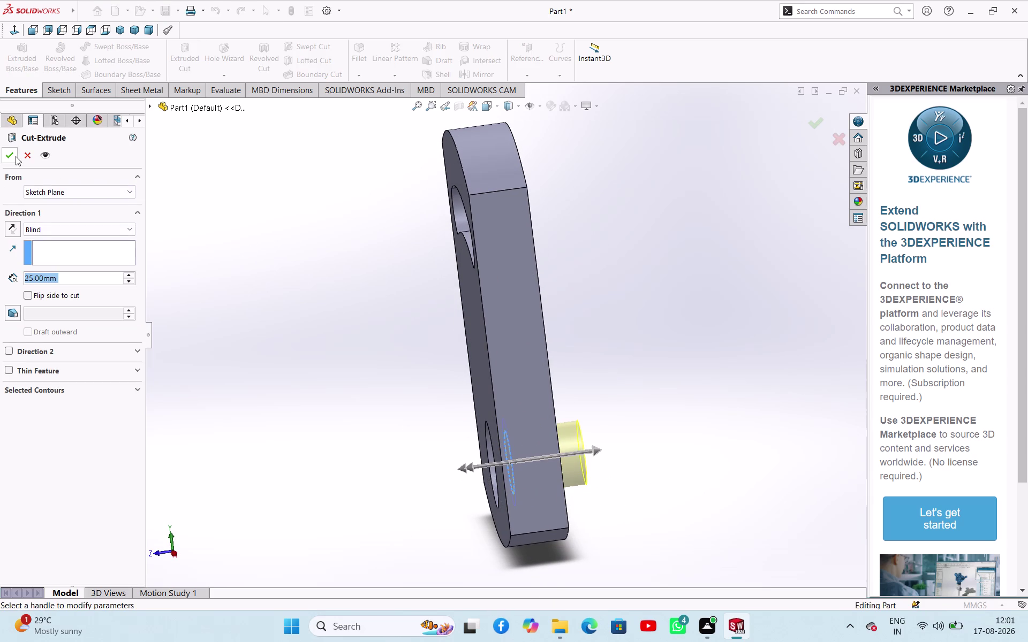
click(15, 156)
click(284, 313)
middle_drag(300, 331, 444, 355)
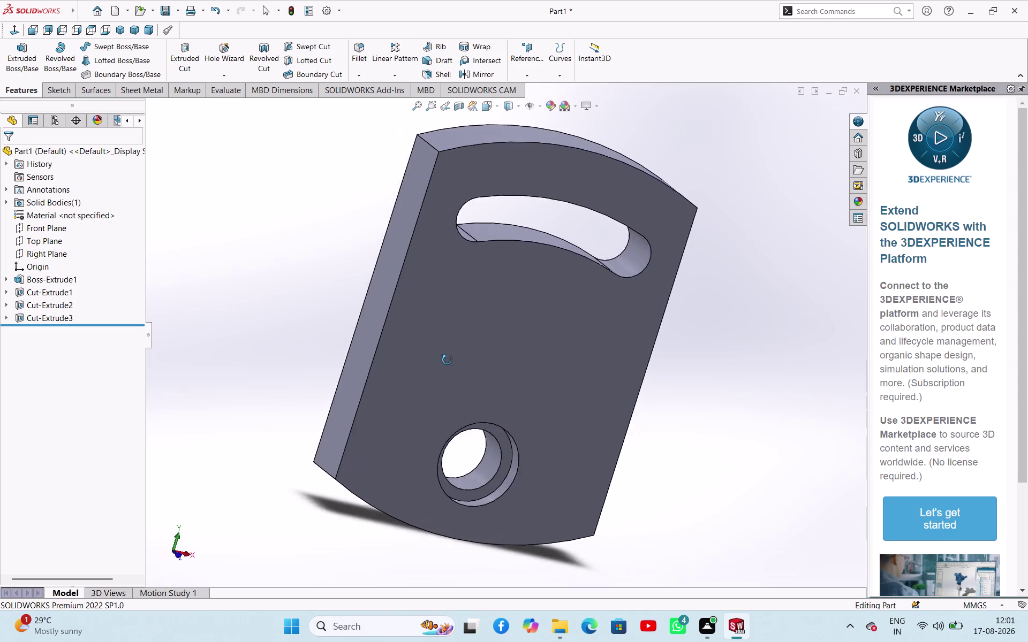
Orbit the part to inspect the stepped hole, face and side.
middle_drag(444, 354, 435, 272)
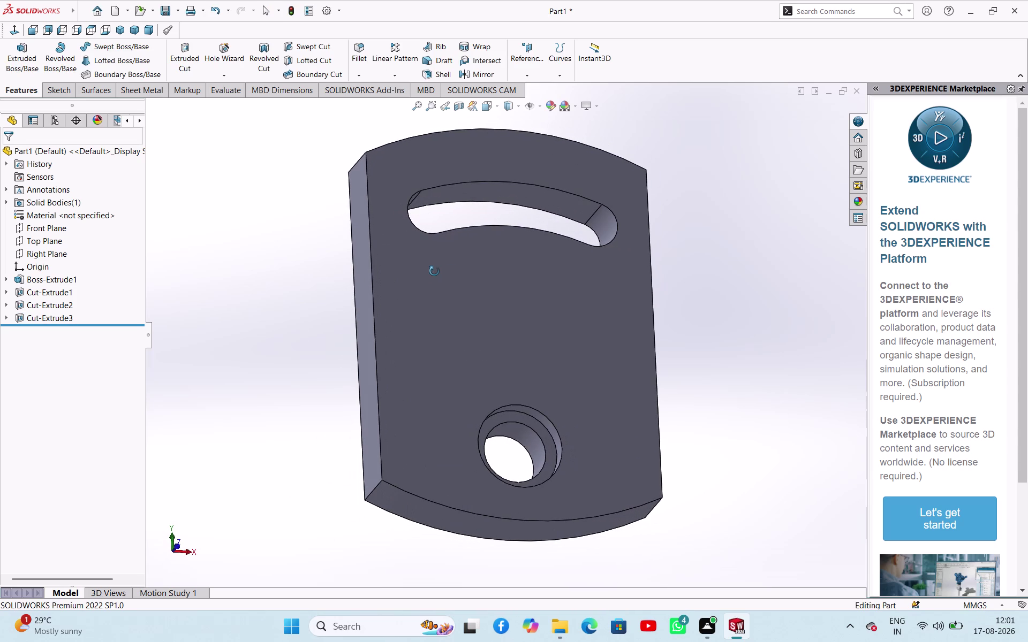
middle_drag(434, 271, 446, 276)
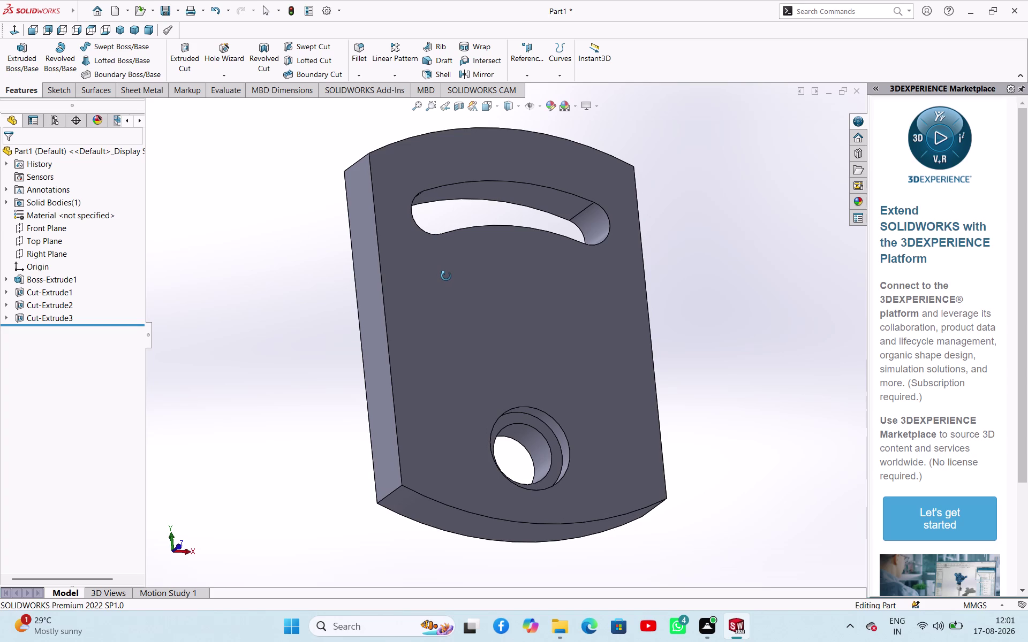
middle_drag(446, 276, 429, 315)
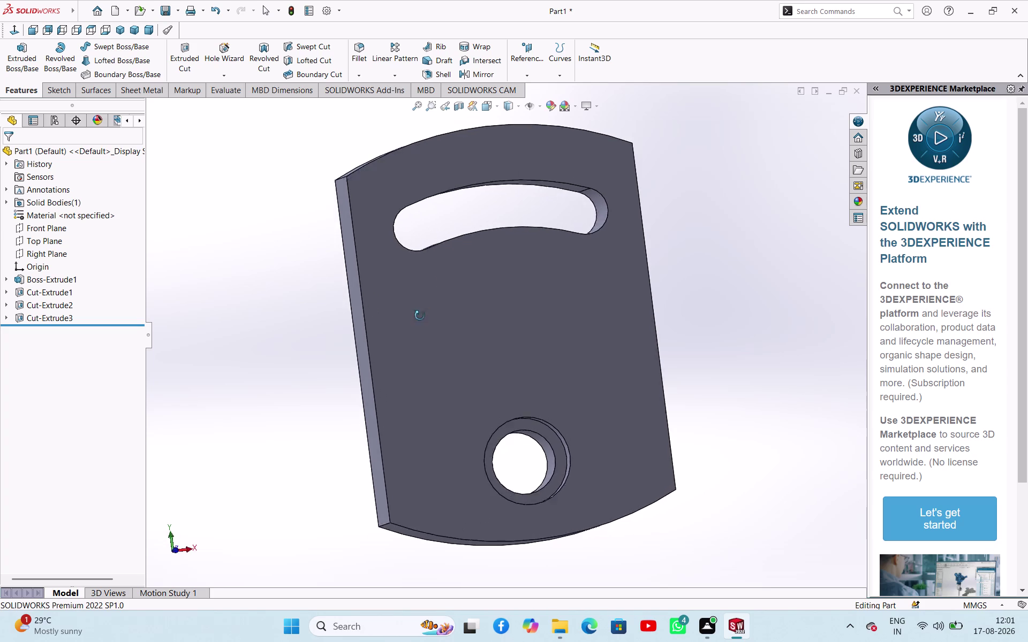
middle_drag(428, 315, 380, 355)
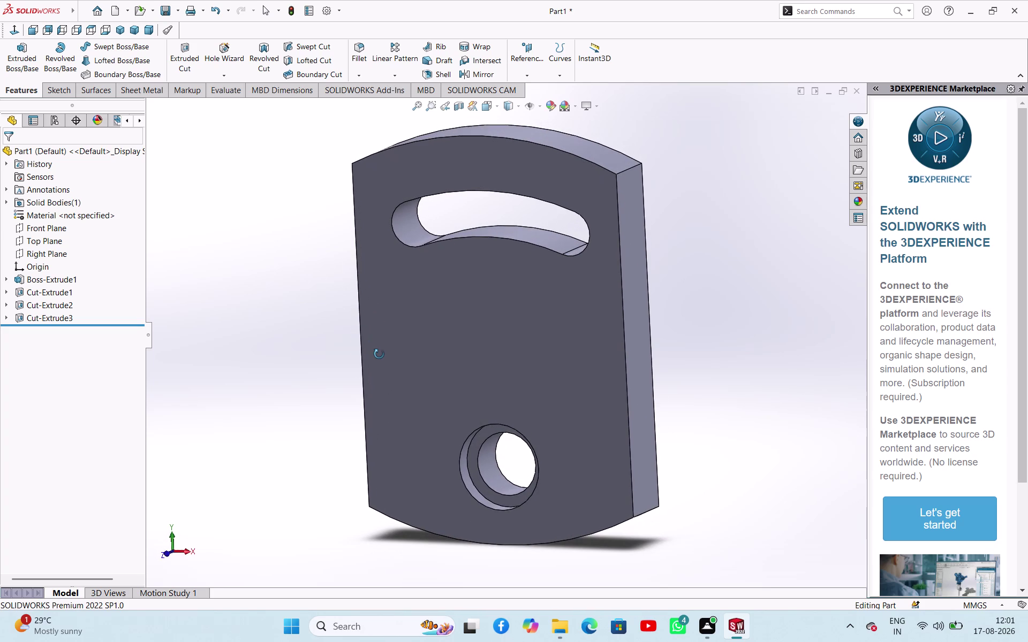
middle_drag(379, 355, 407, 374)
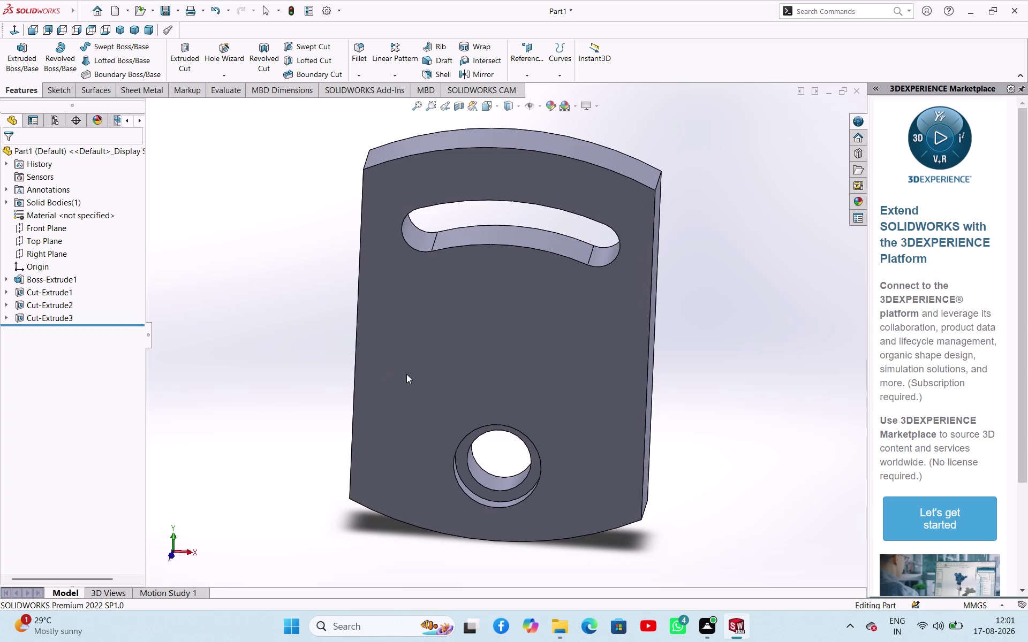
click(759, 298)
middle_drag(714, 358, 631, 376)
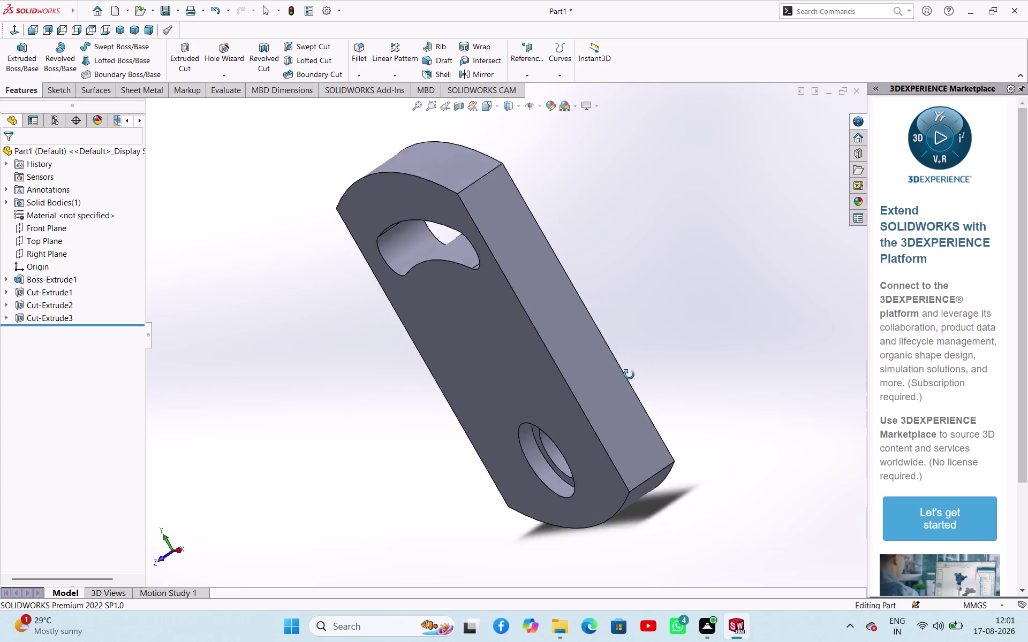
middle_drag(631, 376, 665, 386)
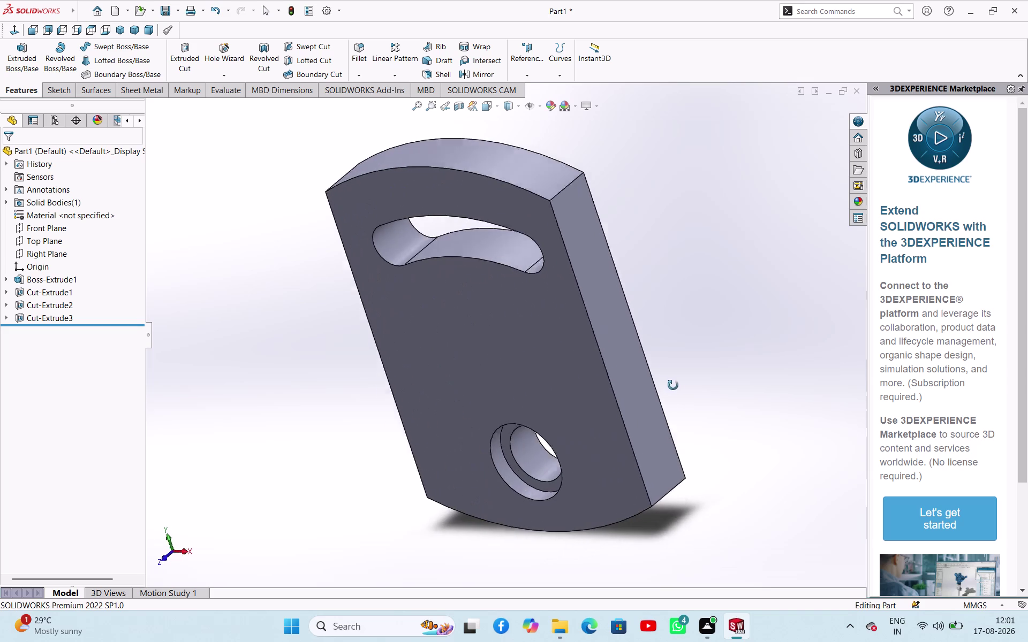
middle_drag(665, 386, 695, 386)
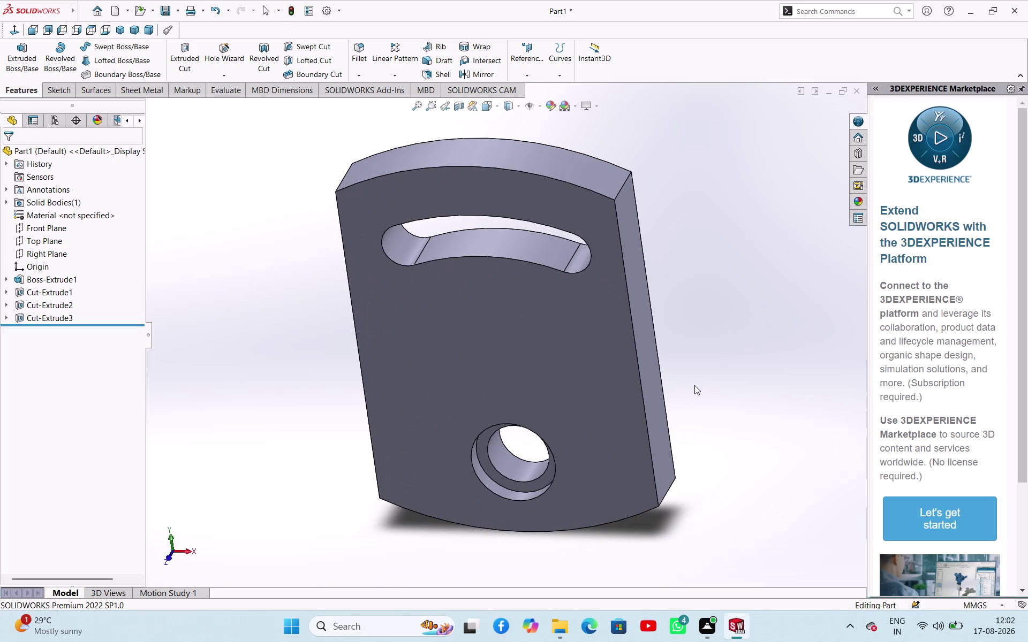
Zoom in and out on the hole, then bring up the Reference Geometry choices.
scroll(up, 3)
scroll(down, 3)
scroll(down, 3)
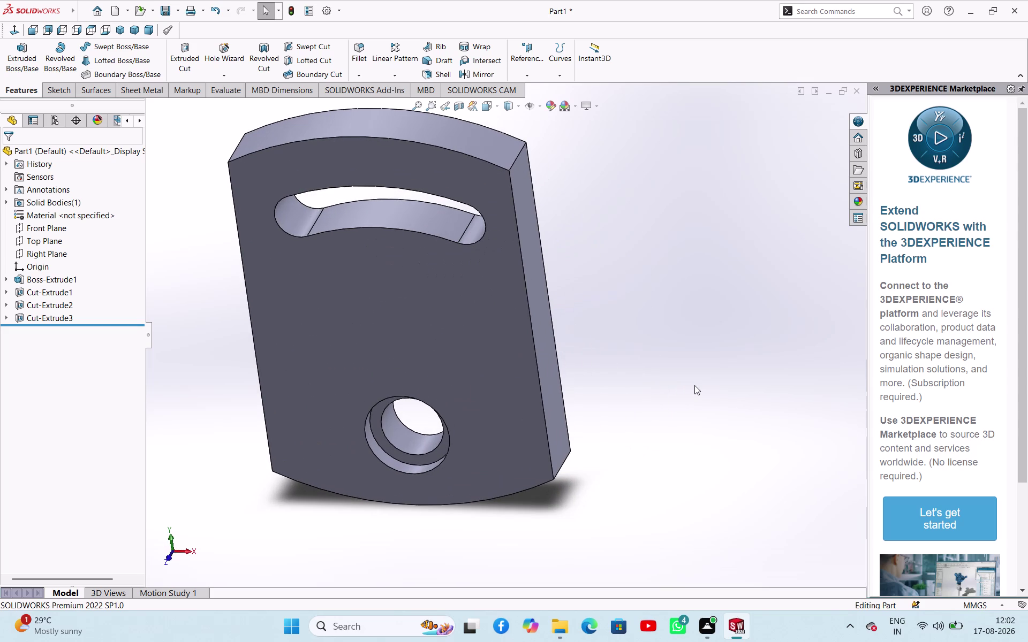
scroll(up, 3)
scroll(up, 3)
scroll(down, 3)
scroll(down, 3)
scroll(up, 3)
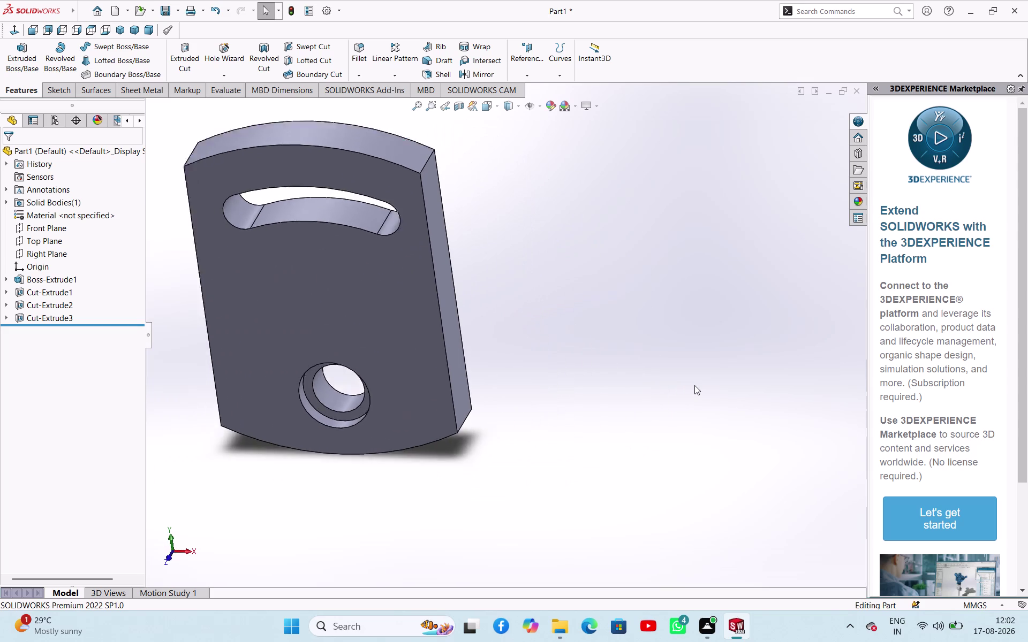
scroll(up, 3)
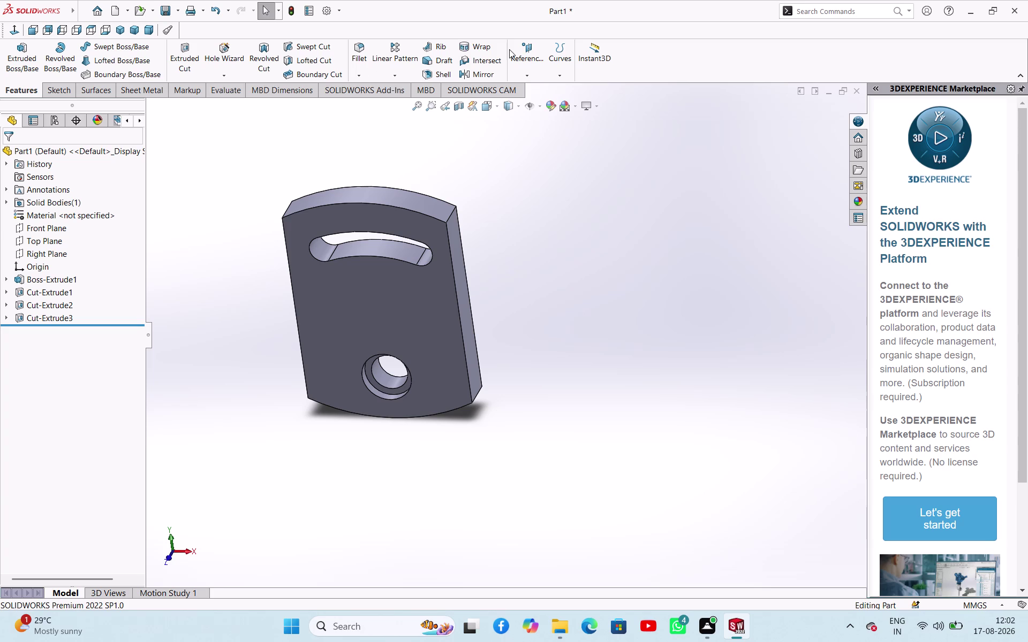
click(509, 53)
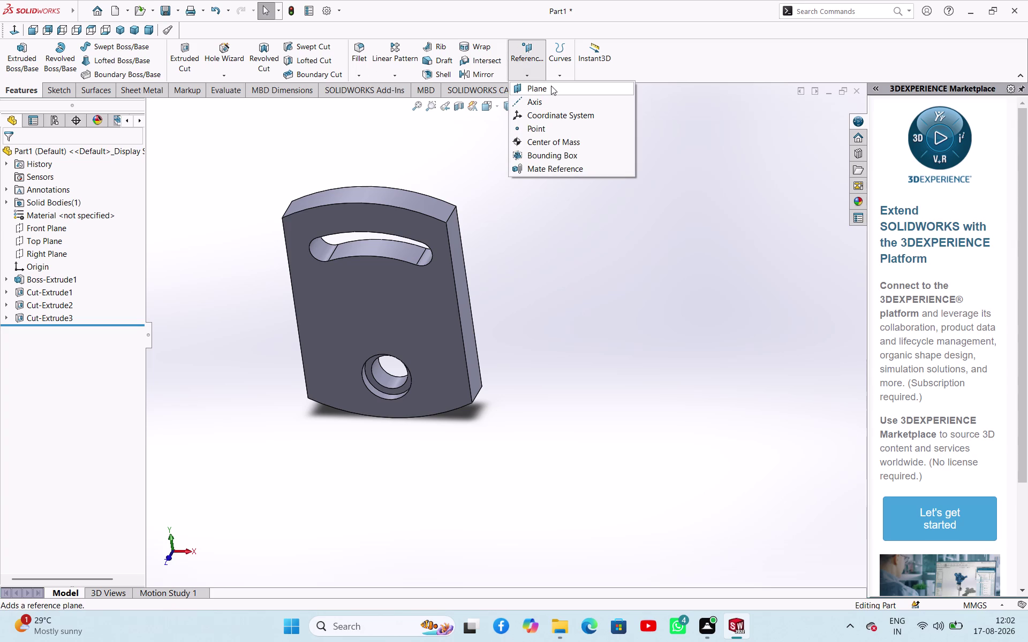
Define a plane offset 10 mm from the Top Plane, then cancel it.
click(551, 86)
click(149, 105)
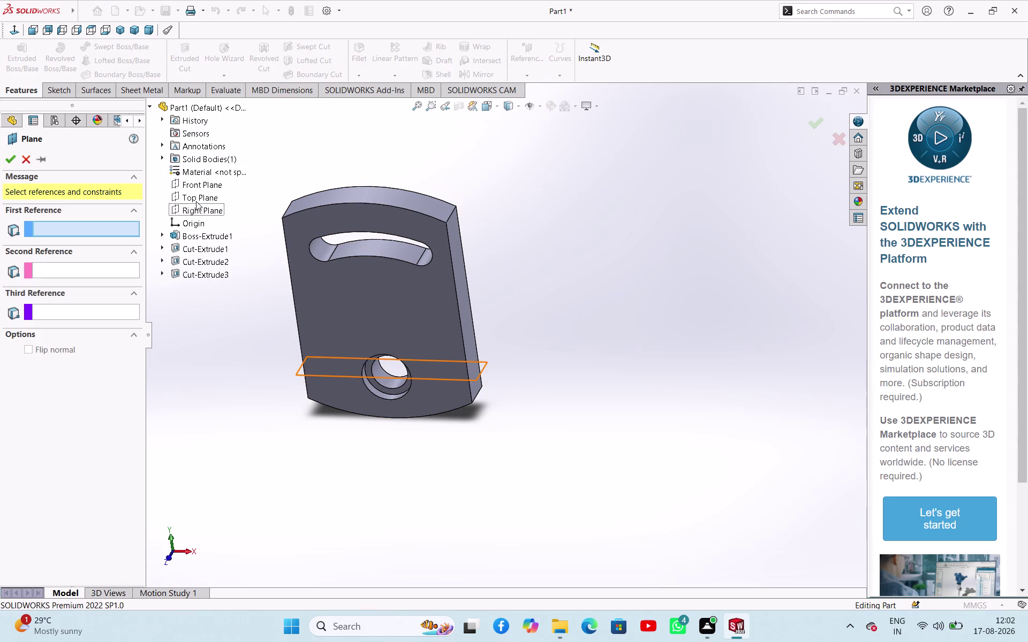
click(196, 199)
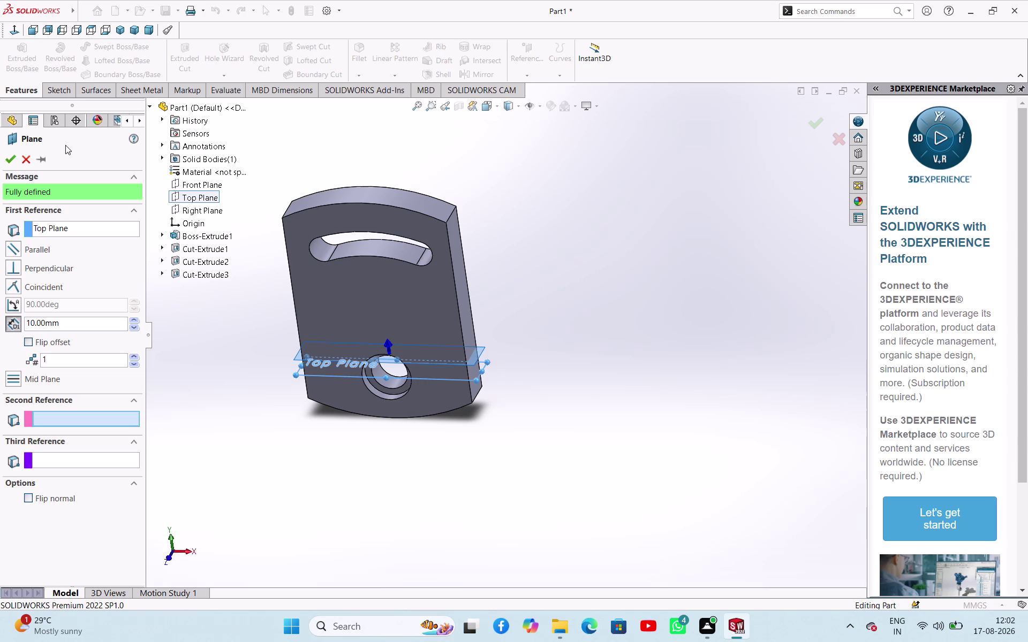
click(24, 162)
click(611, 272)
Measure the hole edge's distance to the Front Plane, then clear the picks.
middle_drag(599, 306, 555, 263)
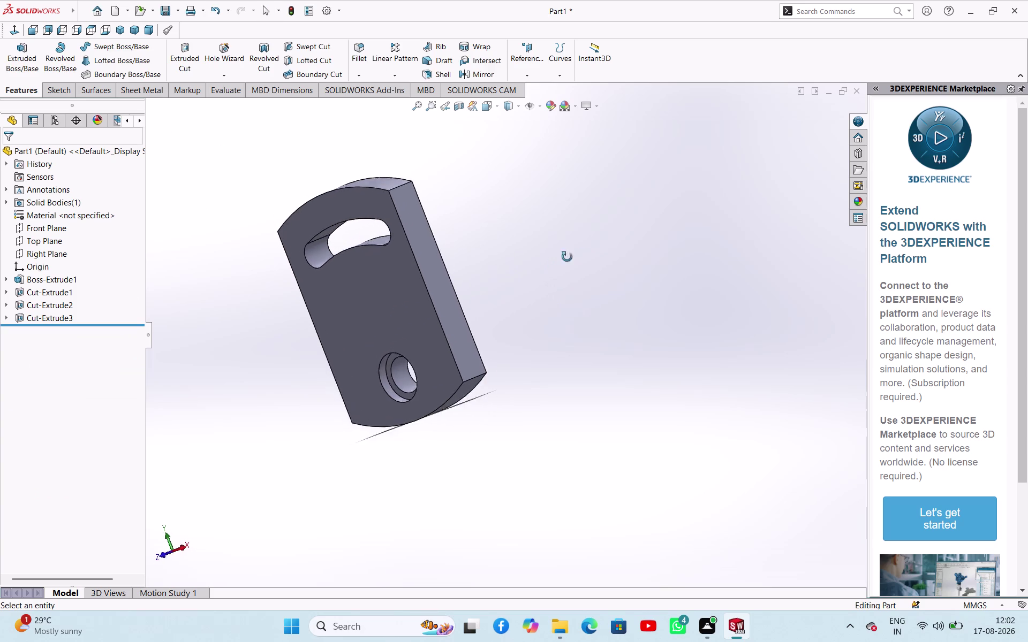
middle_drag(555, 263, 538, 261)
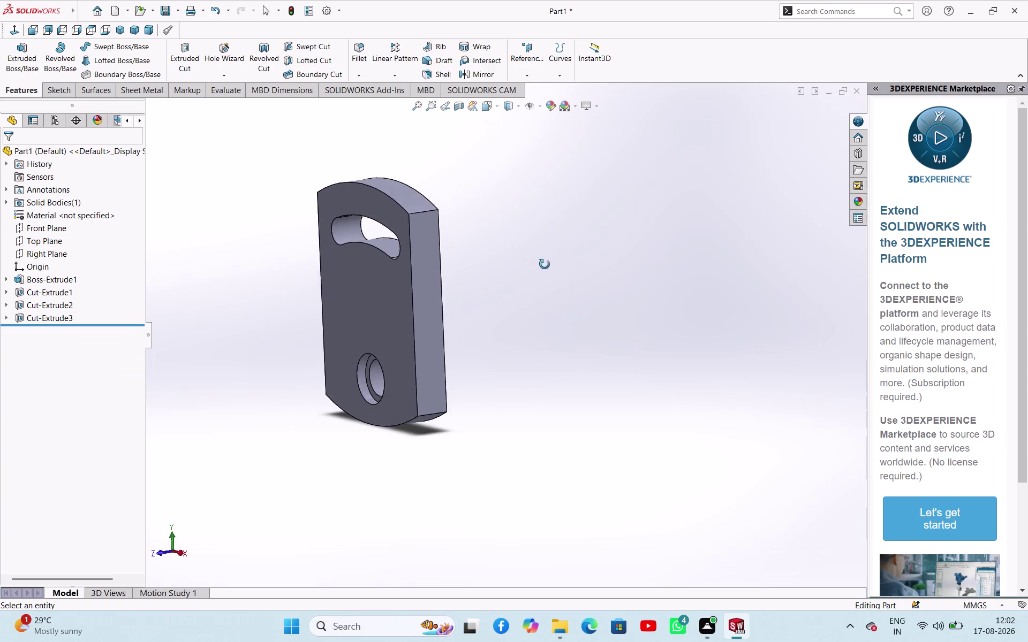
middle_drag(538, 261, 581, 262)
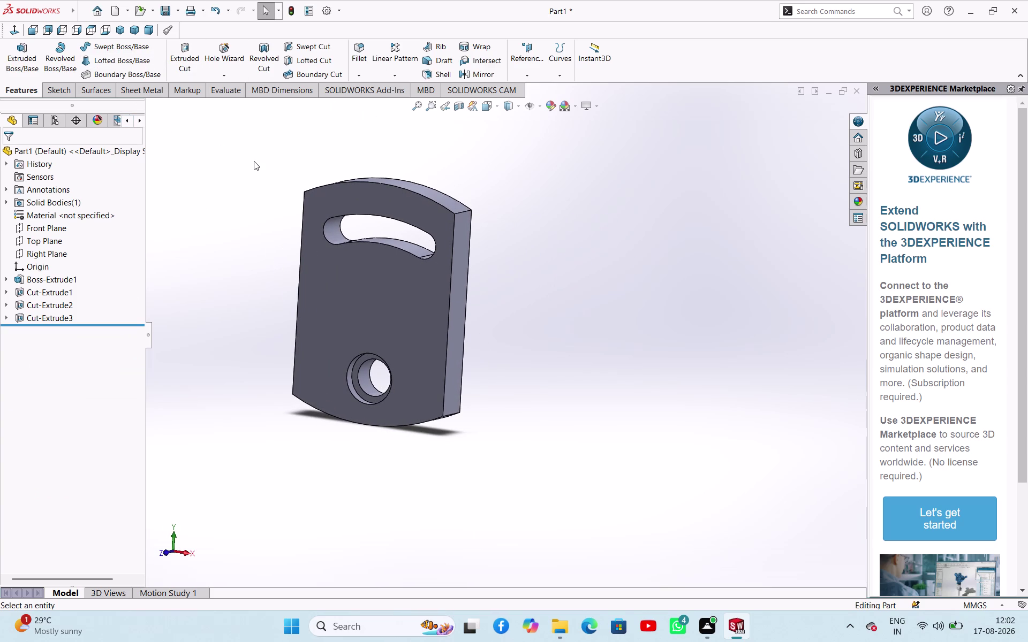
click(226, 93)
click(115, 59)
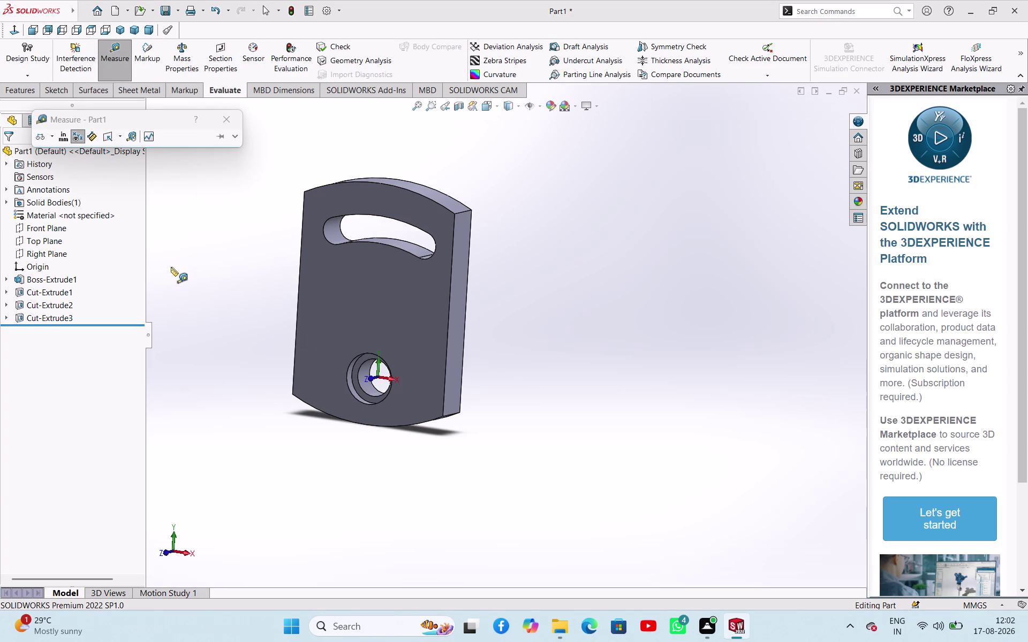
scroll(down, 3)
scroll(down, 3)
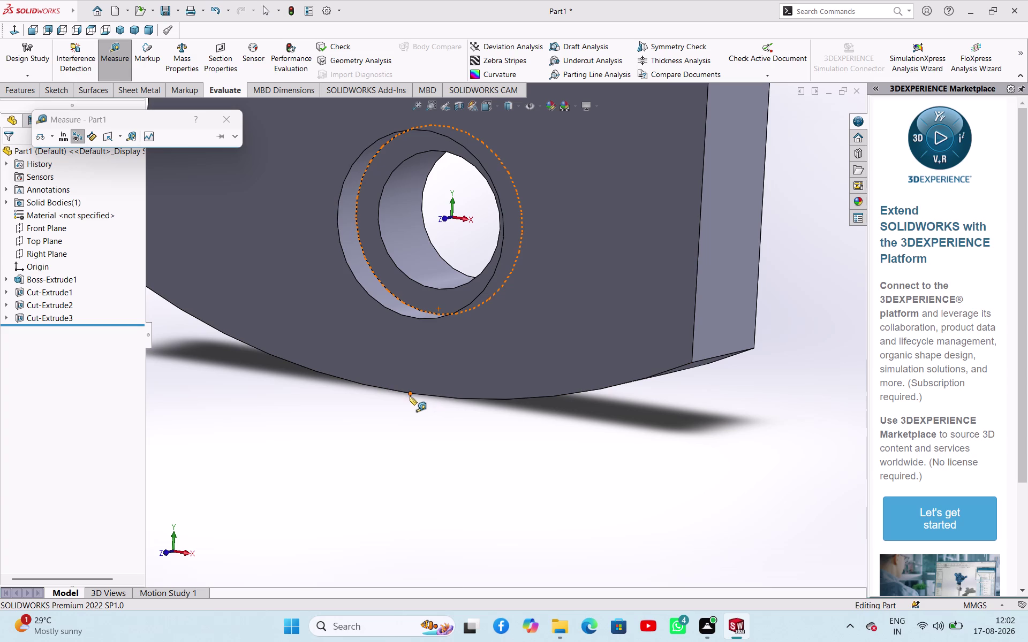
click(411, 395)
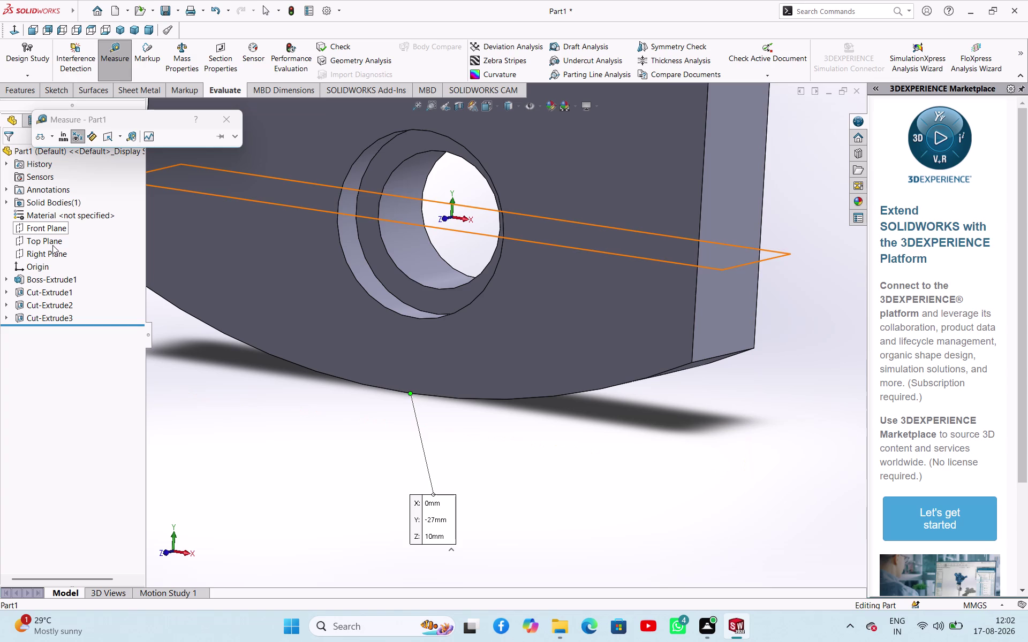
click(58, 230)
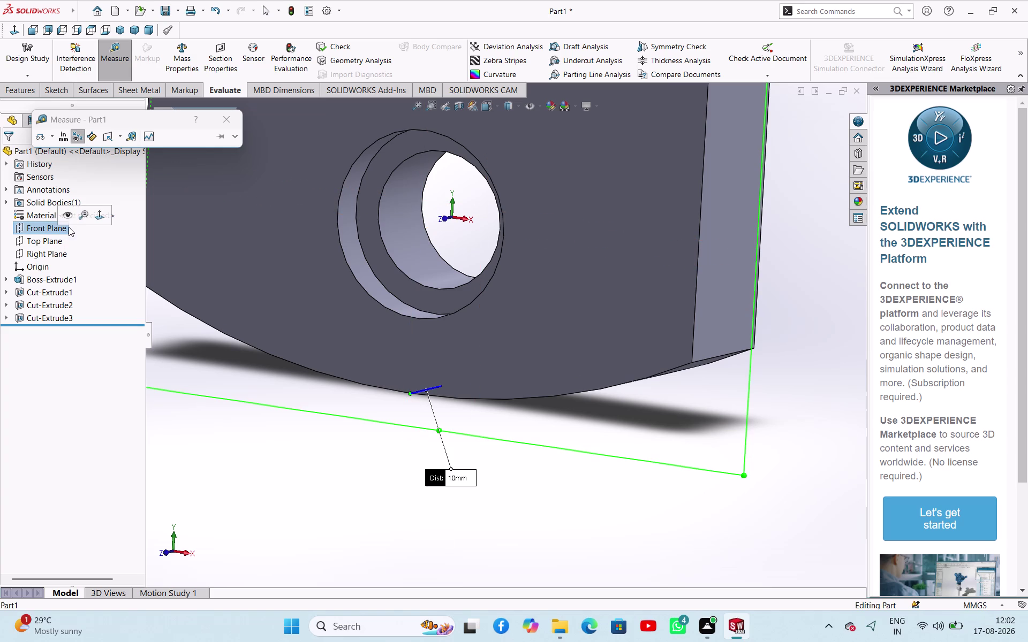
click(248, 451)
click(230, 124)
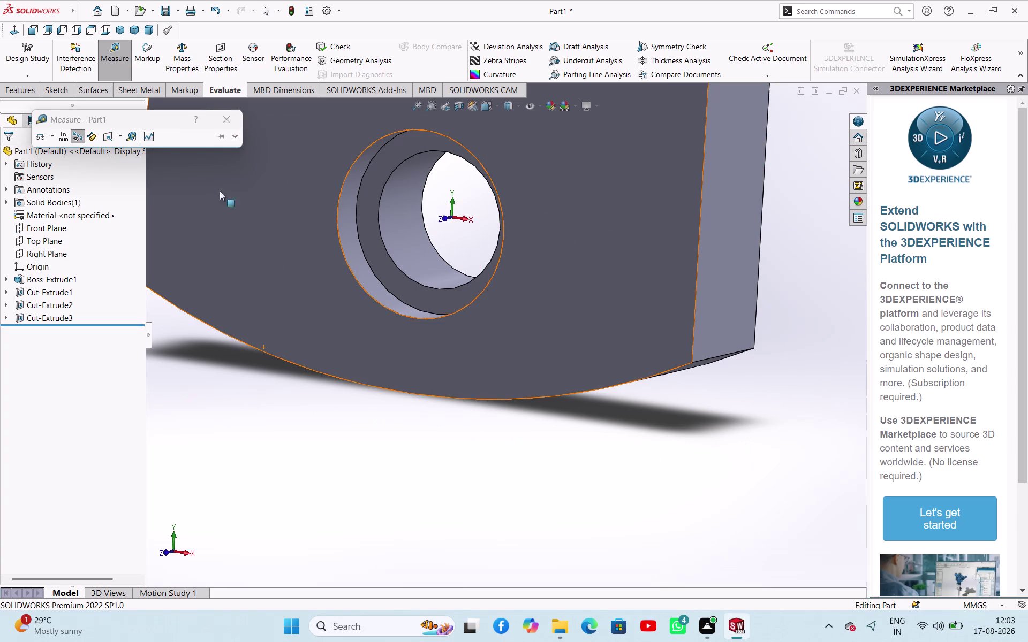
In Front view, measure the bottom edge midpoint at Y −27 mm, Z 10 mm.
click(217, 480)
click(170, 551)
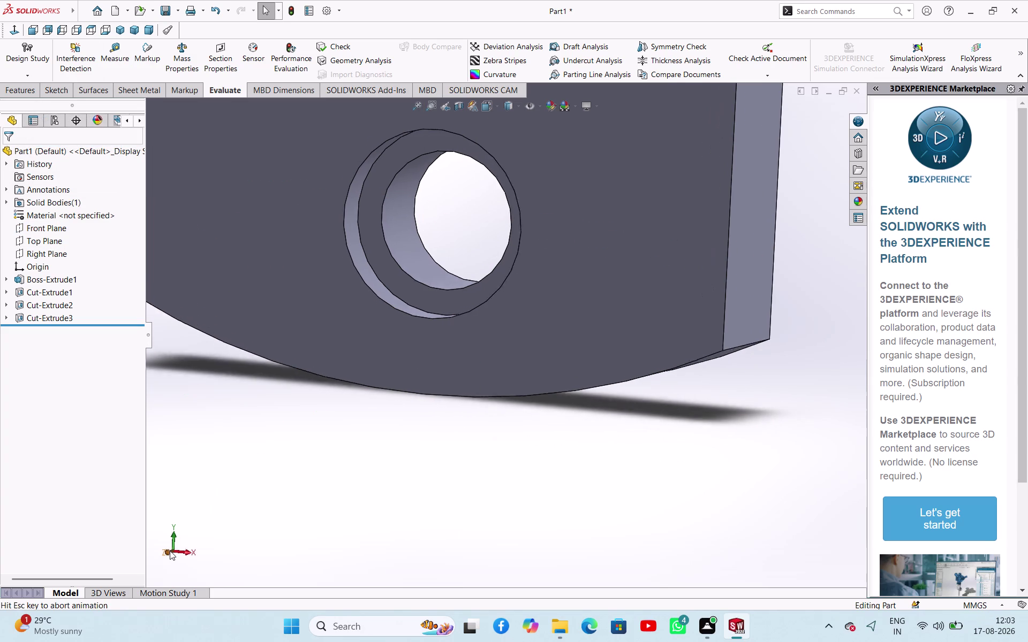
click(113, 43)
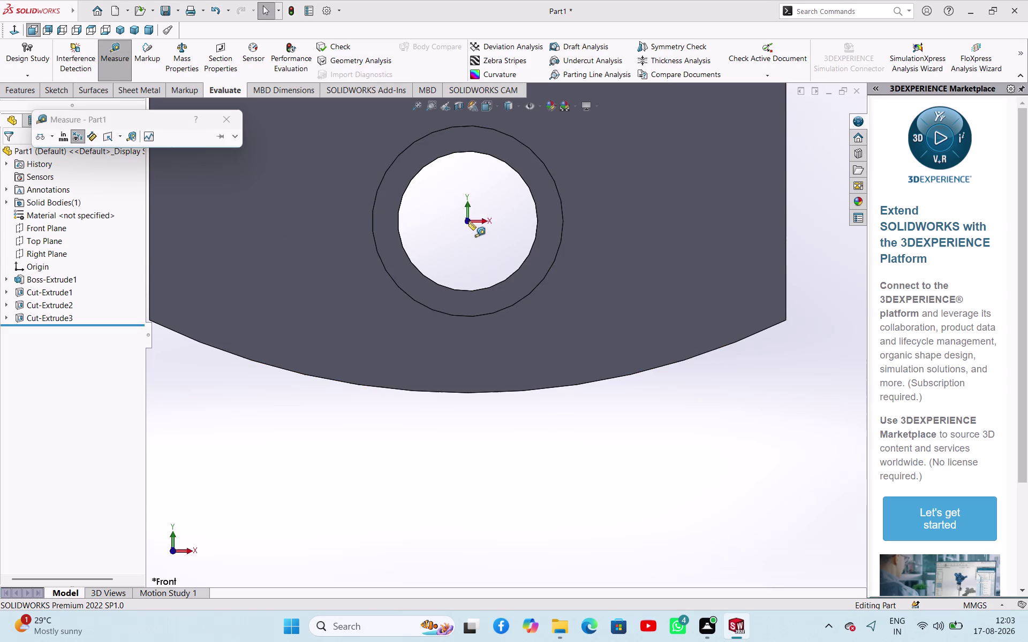
click(468, 393)
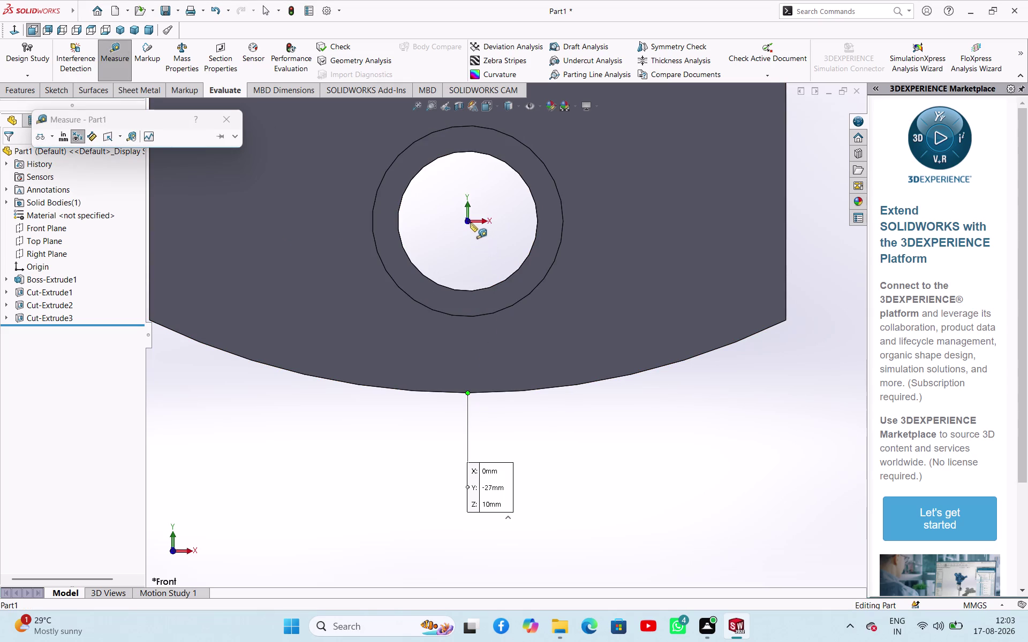
click(219, 122)
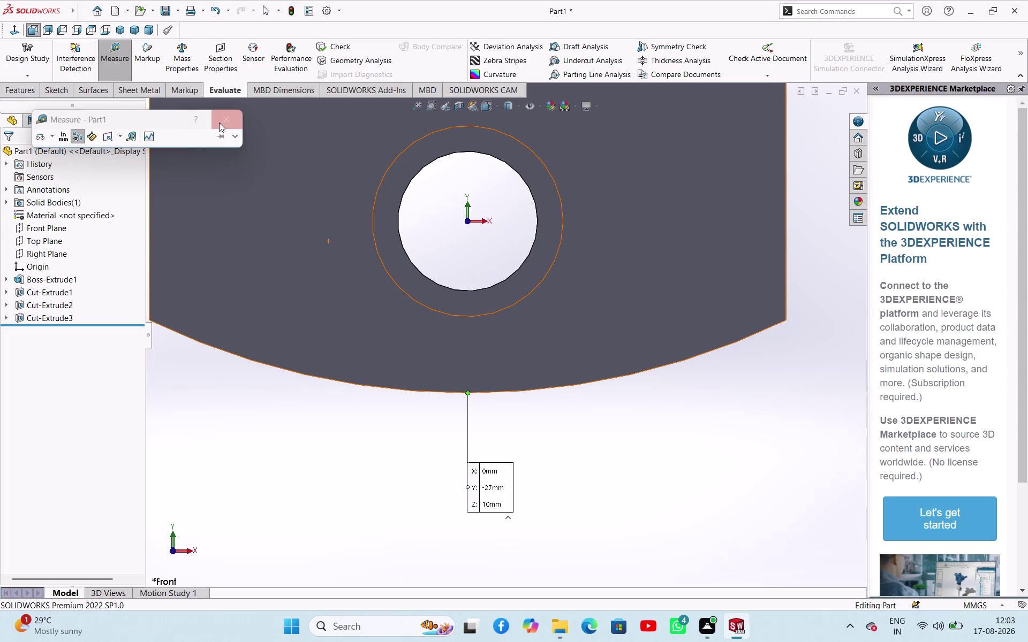
click(229, 421)
scroll(up, 3)
scroll(down, 3)
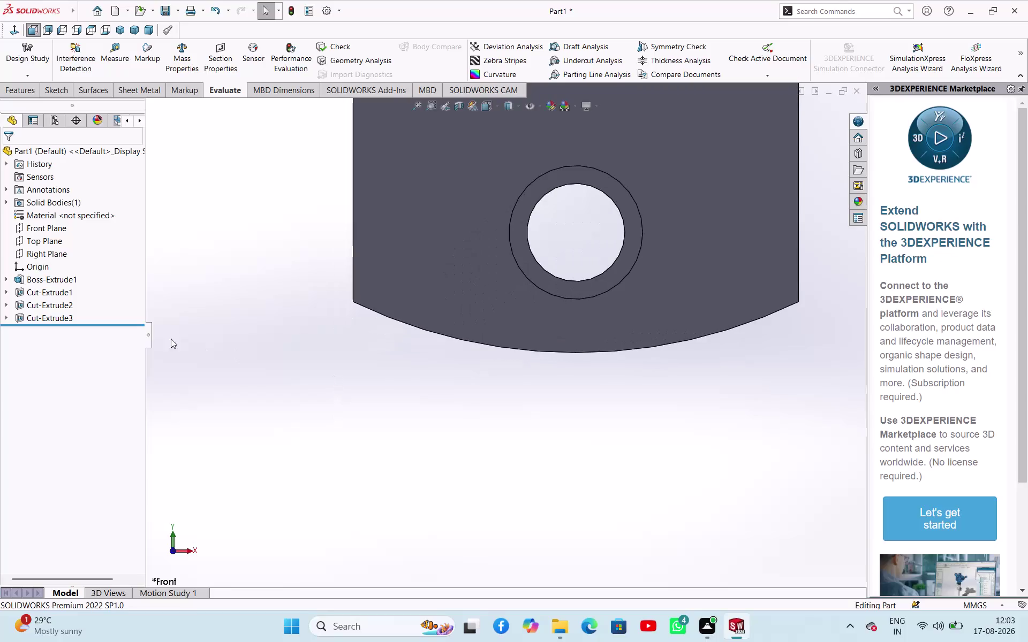
click(71, 317)
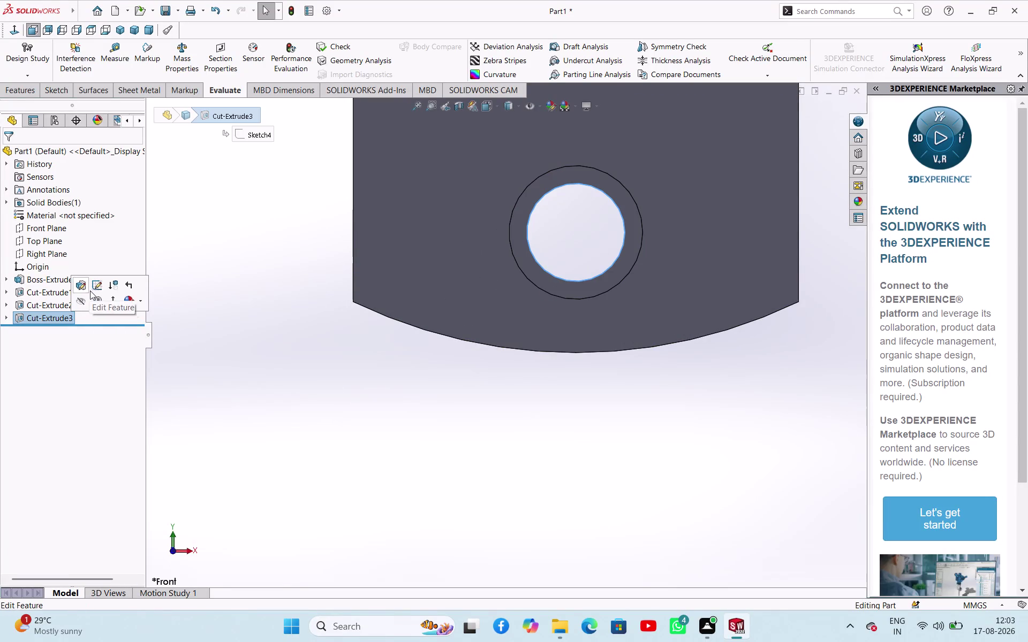
click(223, 338)
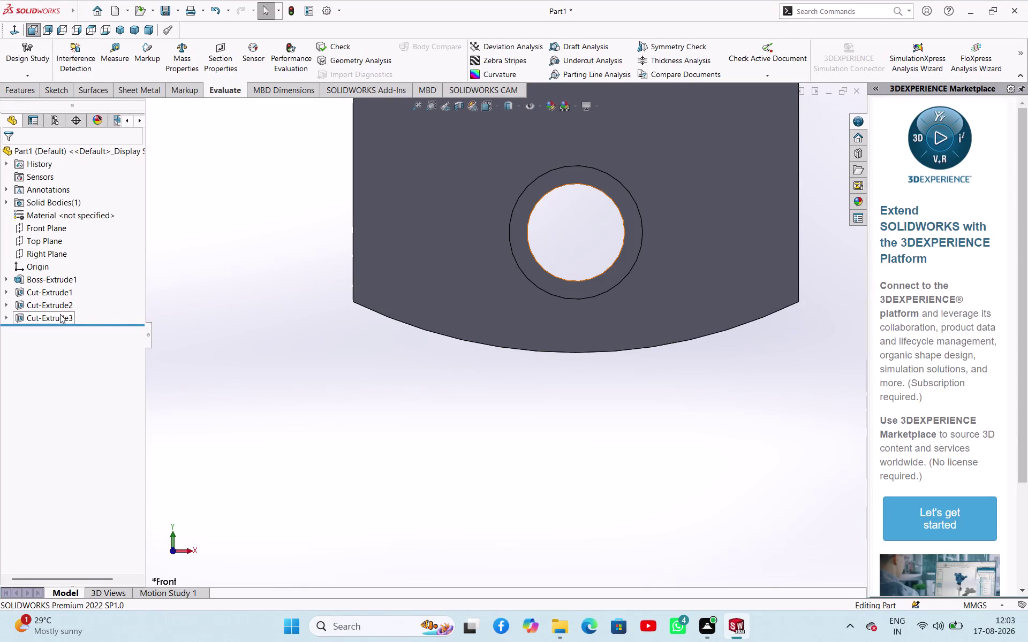
click(59, 317)
click(88, 286)
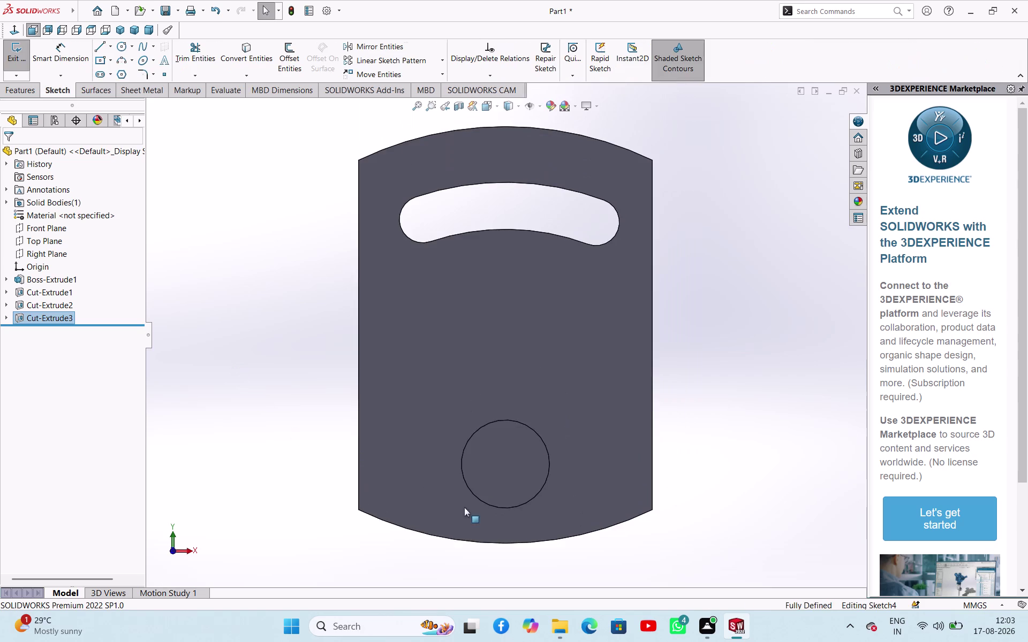
scroll(down, 3)
scroll(up, 3)
scroll(down, 3)
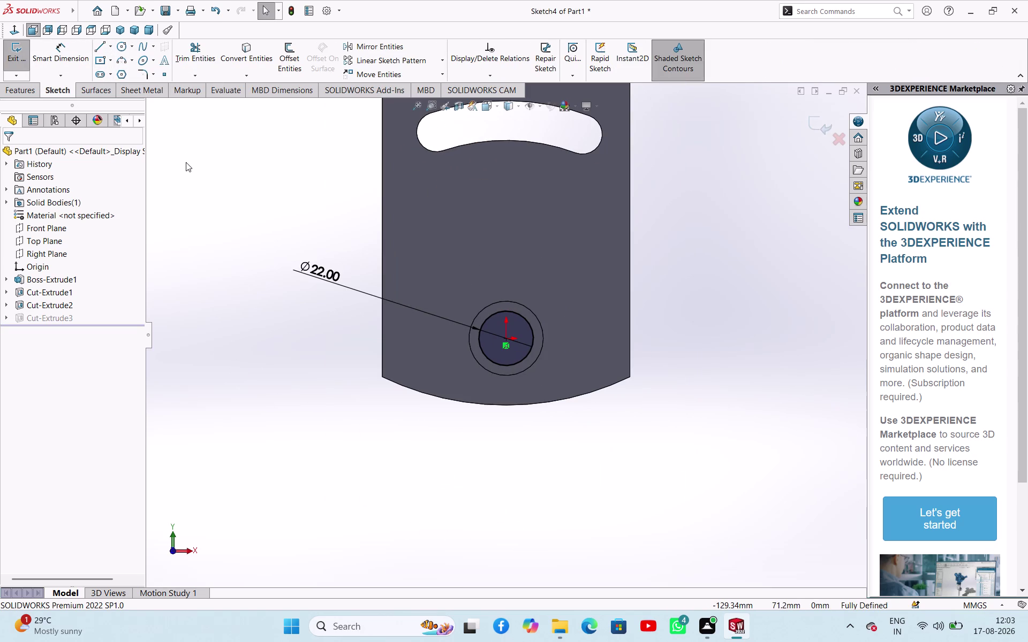
click(77, 58)
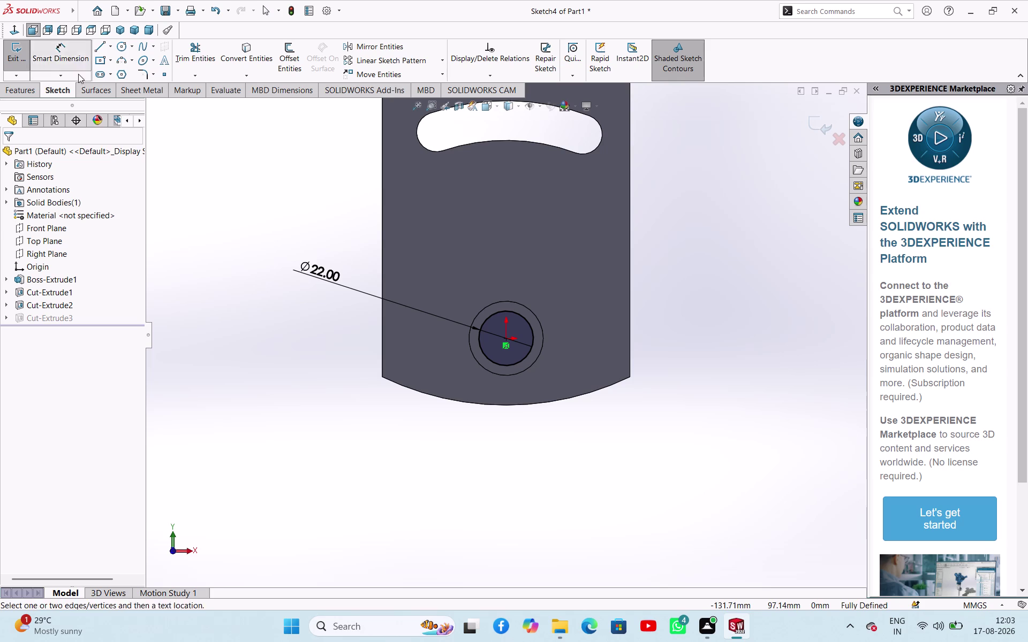
click(507, 339)
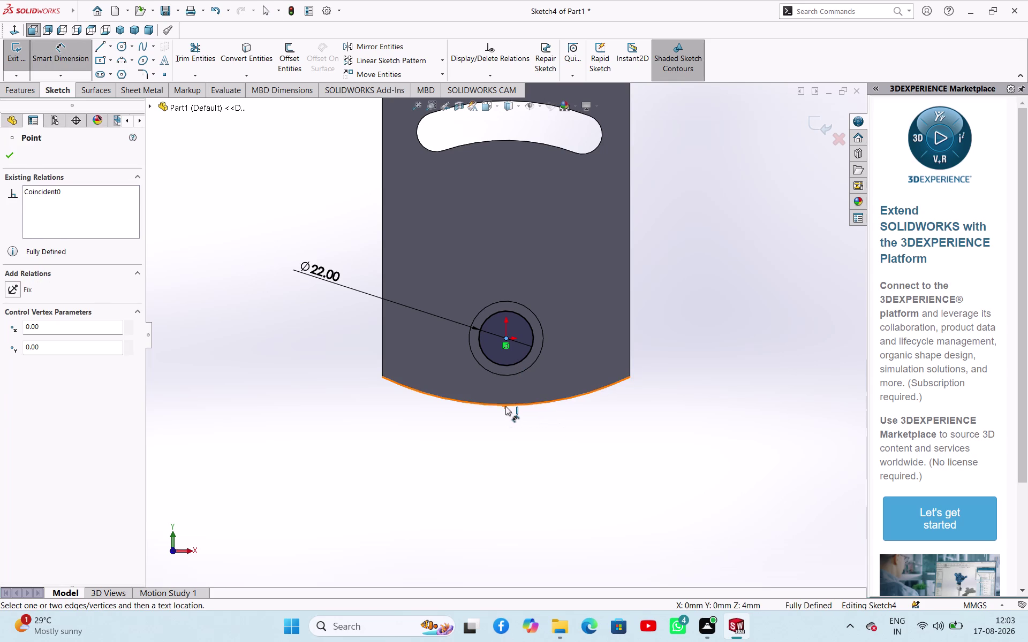
click(506, 406)
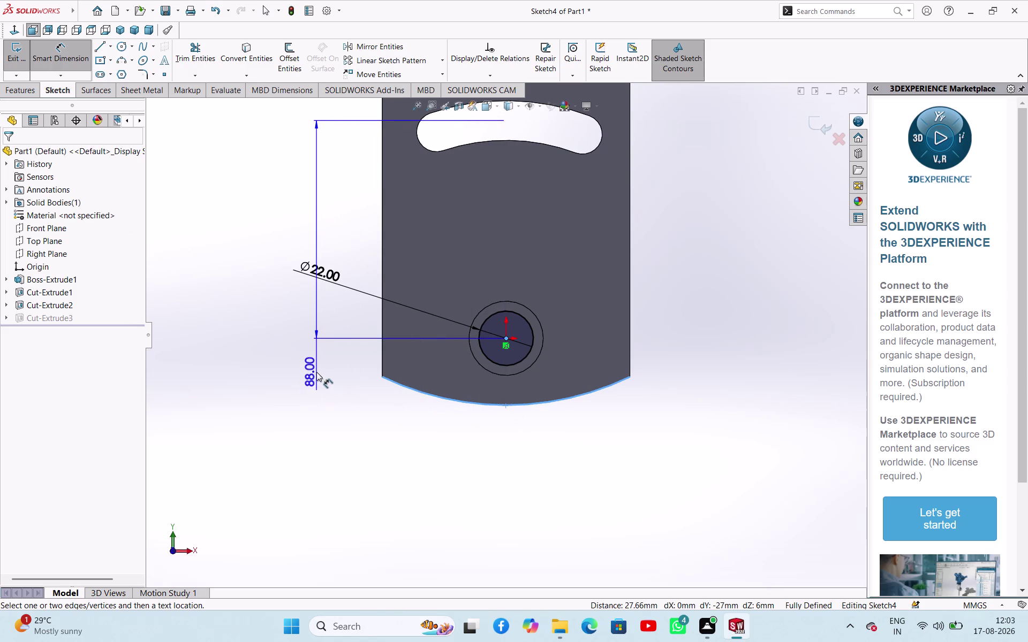
key(Escape)
key(Escape)
key(Escape)
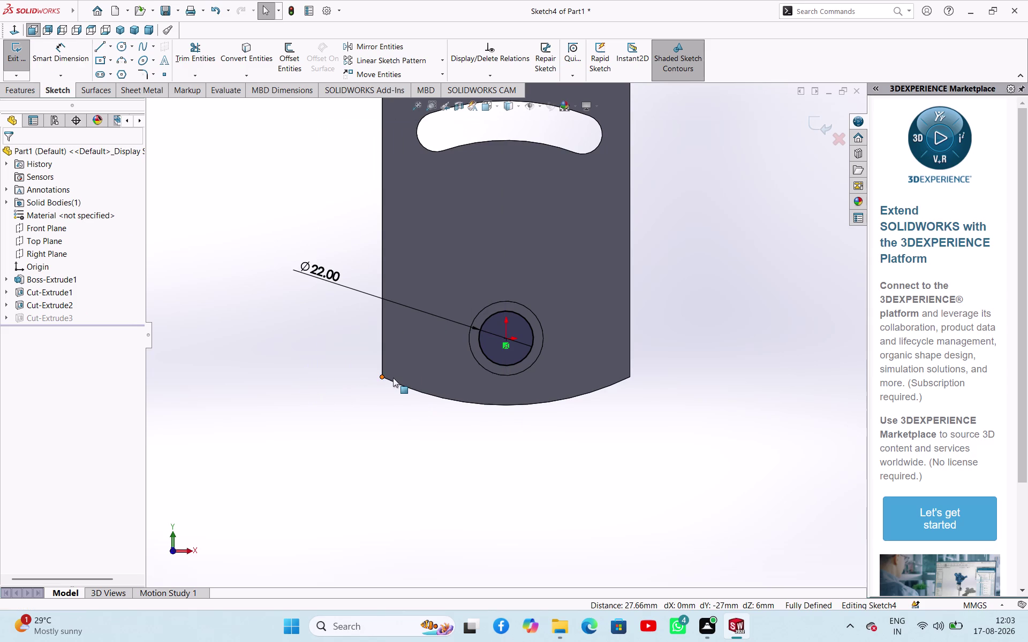
click(63, 59)
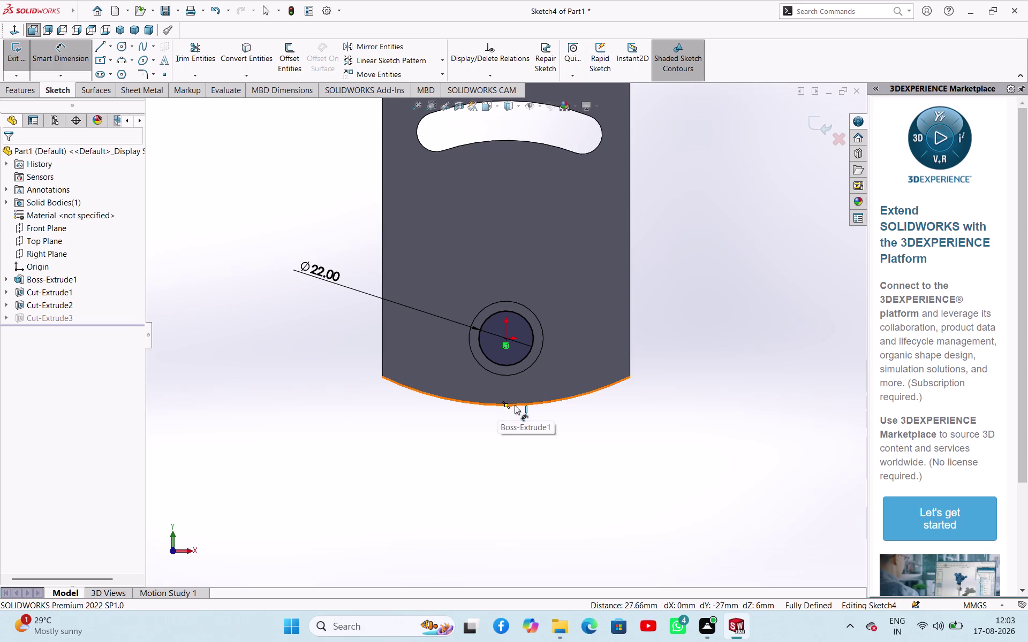
click(506, 405)
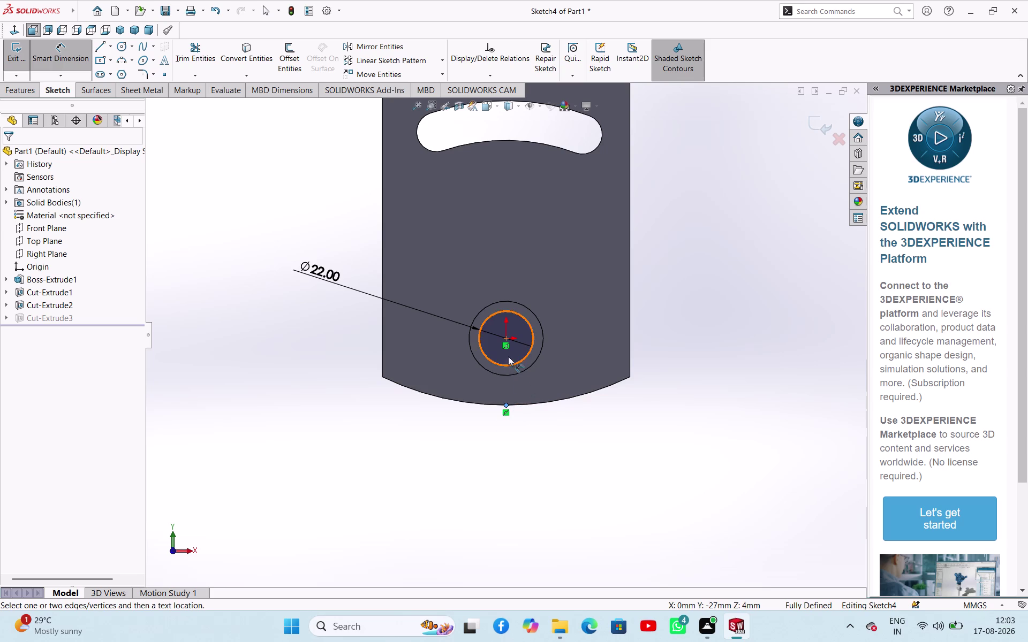
click(504, 338)
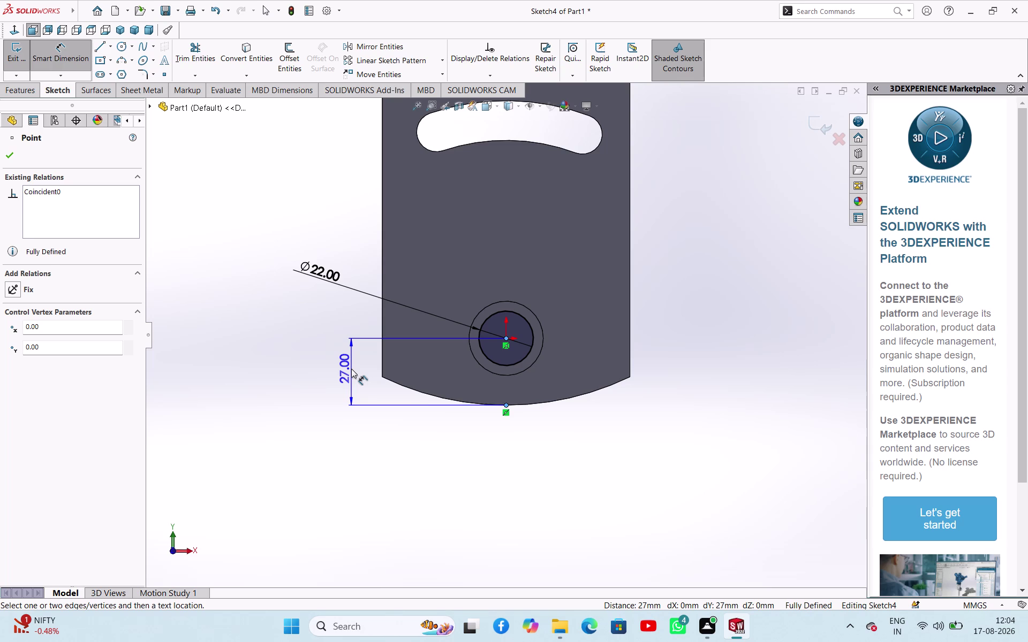
key(Escape)
key(Escape)
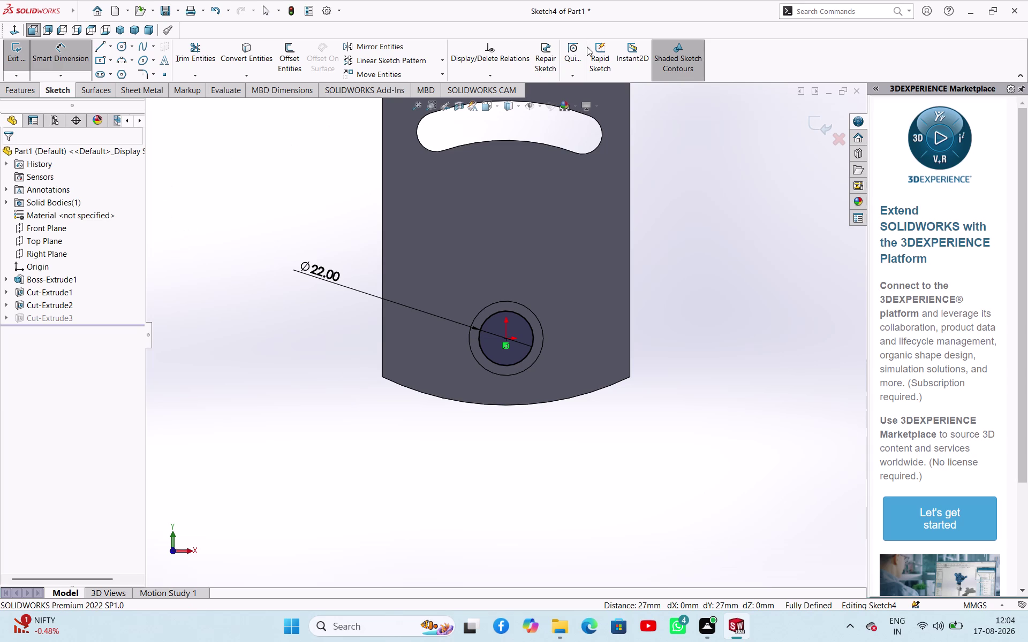
click(15, 54)
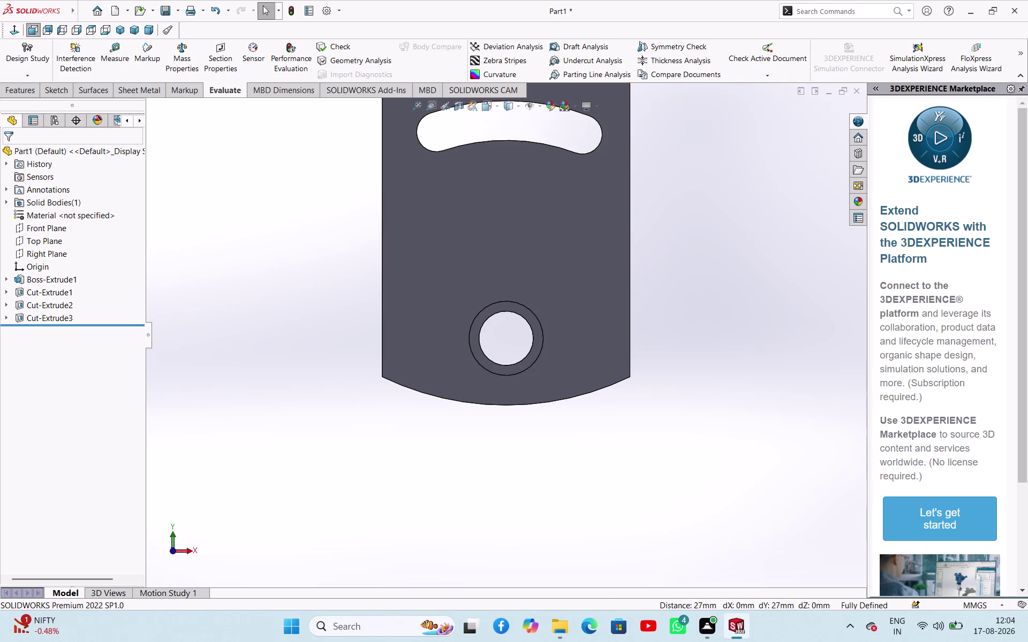
Start a new reference plane using the Top Plane as its first reference.
click(17, 88)
click(523, 54)
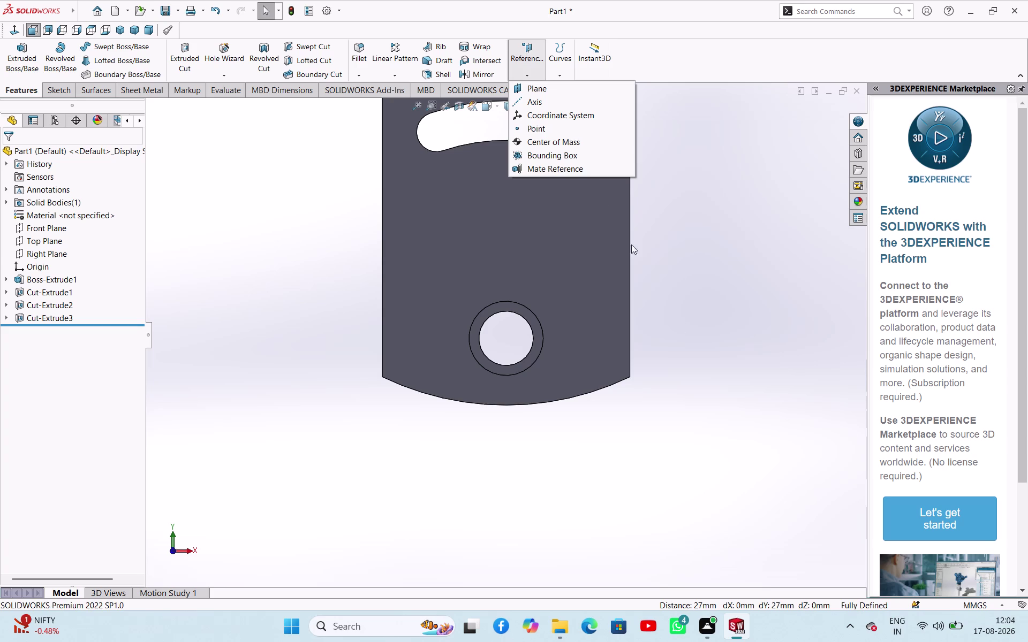
click(543, 91)
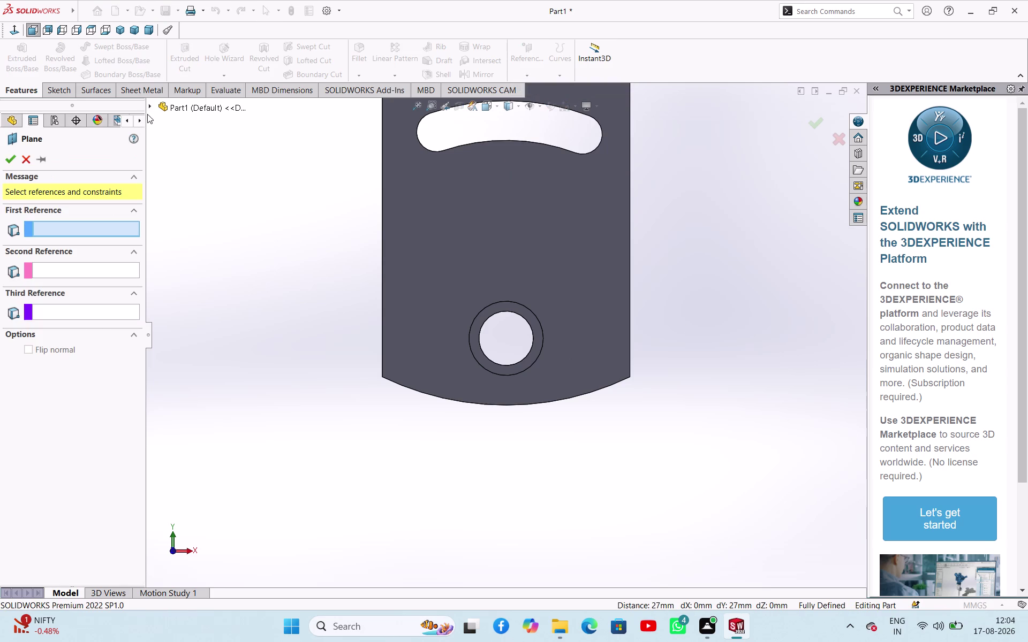
click(150, 105)
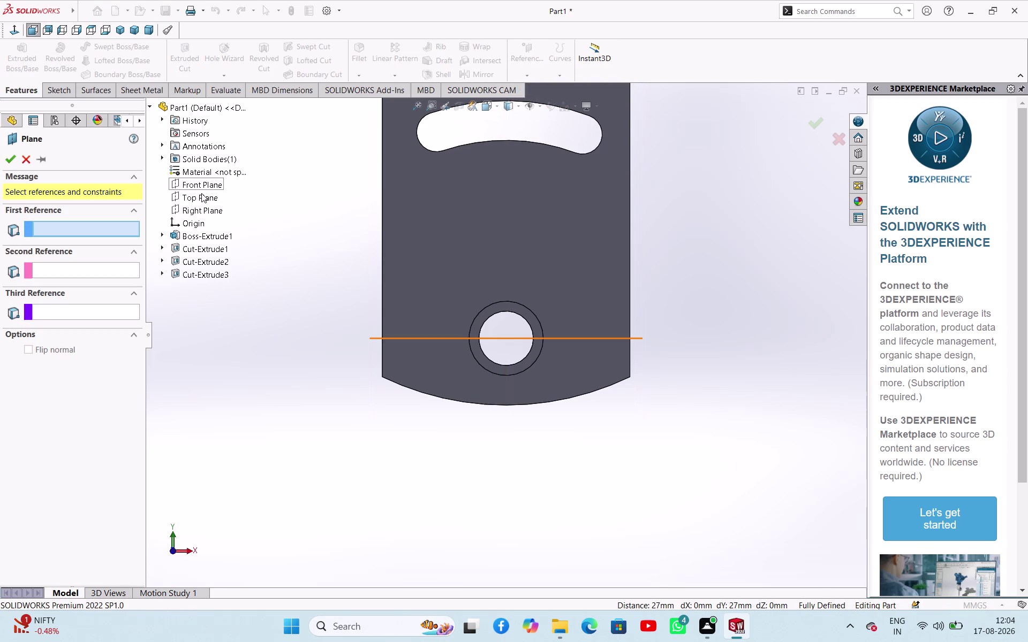
click(202, 193)
middle_drag(730, 286, 669, 330)
click(100, 318)
double_click(98, 320)
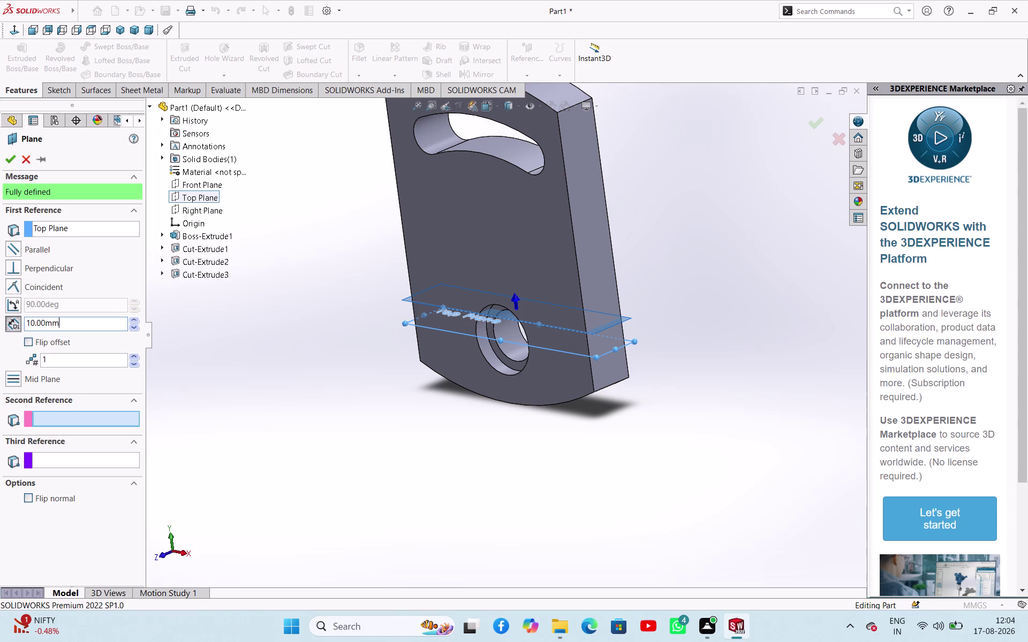
Set the plane's offset to 63 mm and accept it as Plane1.
click(84, 326)
click(81, 328)
triple_click(81, 328)
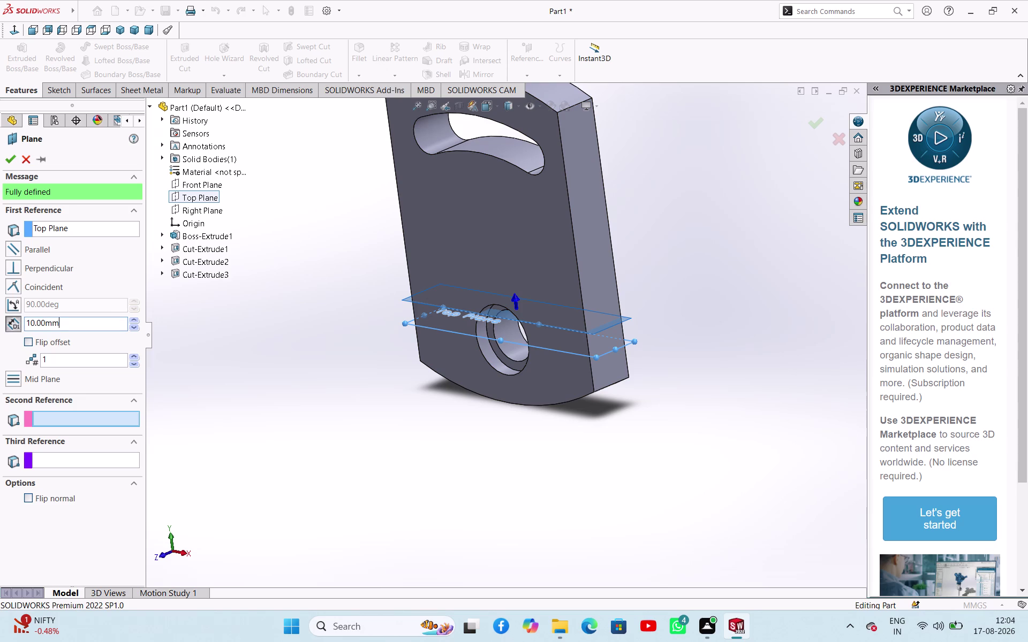
click(80, 328)
click(80, 328)
click(75, 329)
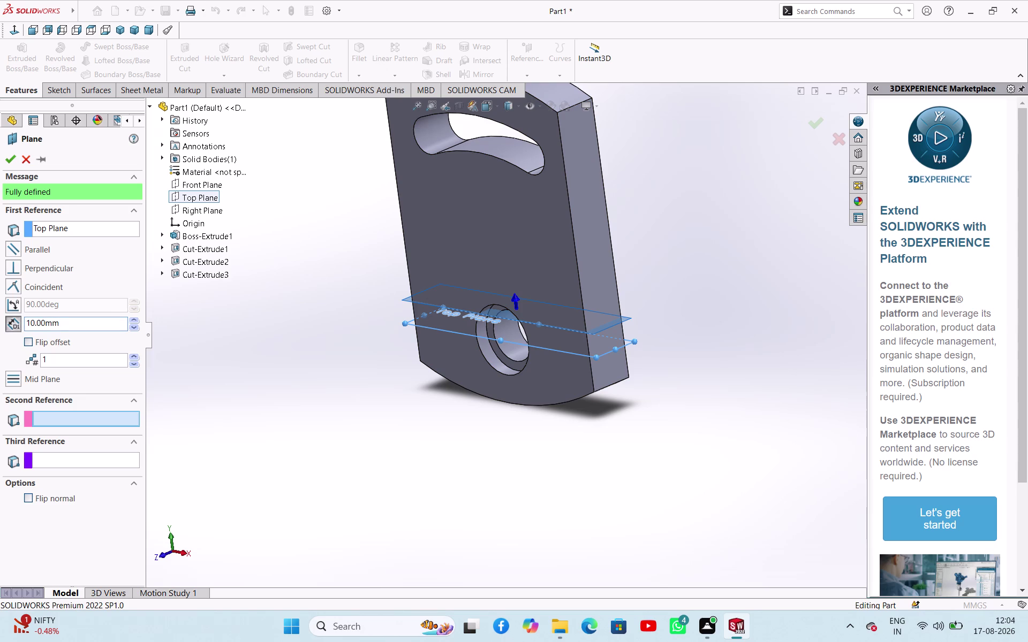
double_click(76, 328)
text(6)
text(3)
key(Return)
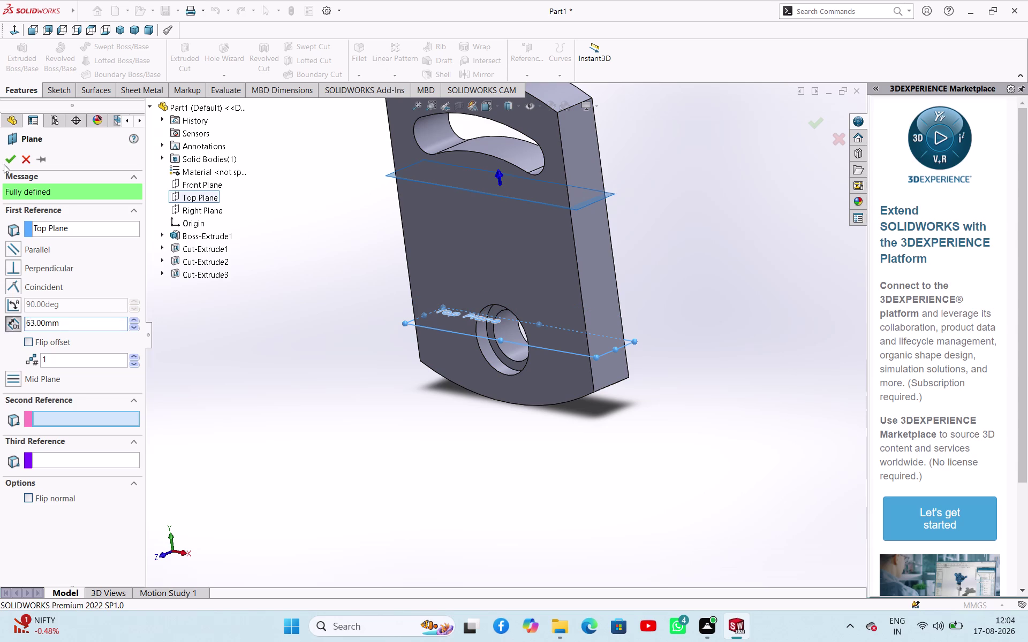
click(4, 159)
click(220, 303)
Start Sketch5 on Plane1.
middle_drag(250, 321, 327, 299)
click(25, 330)
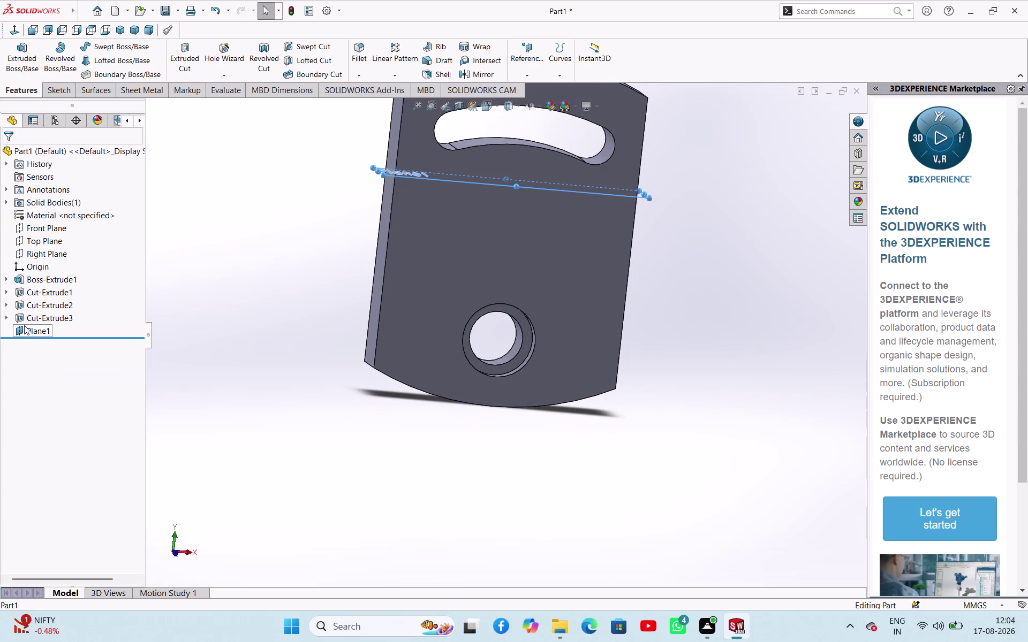
click(31, 311)
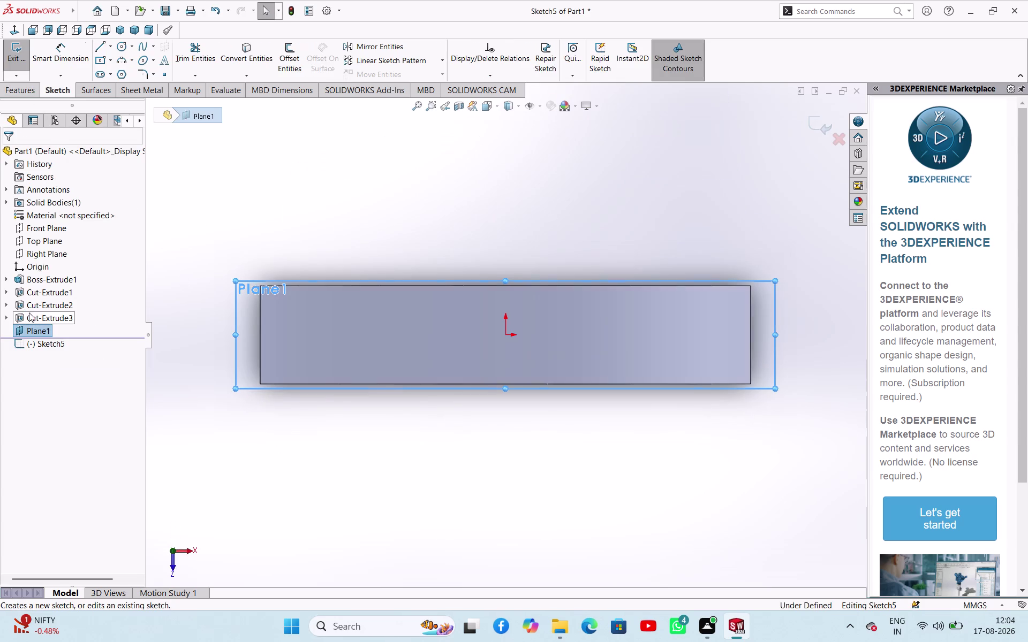
Project the part's lower edge into the sketch with Convert Entities.
click(323, 482)
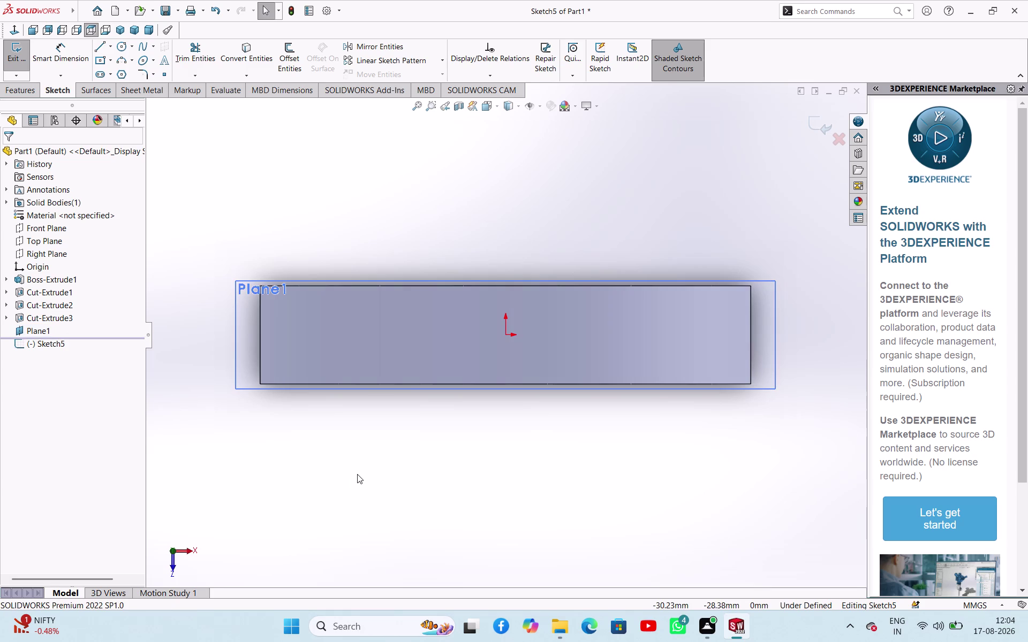
scroll(up, 3)
scroll(down, 3)
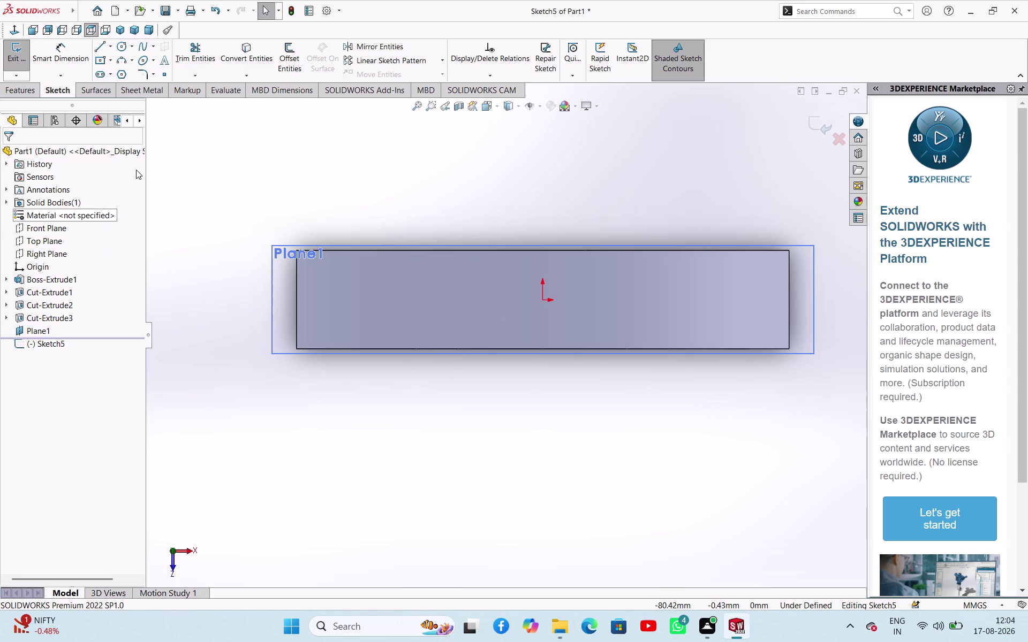
click(221, 58)
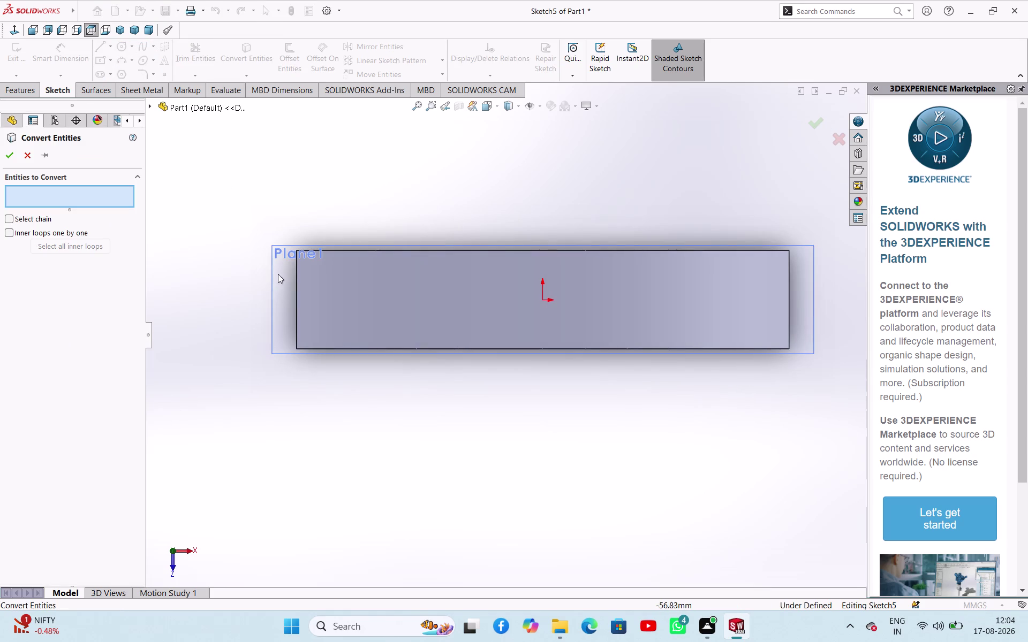
click(342, 351)
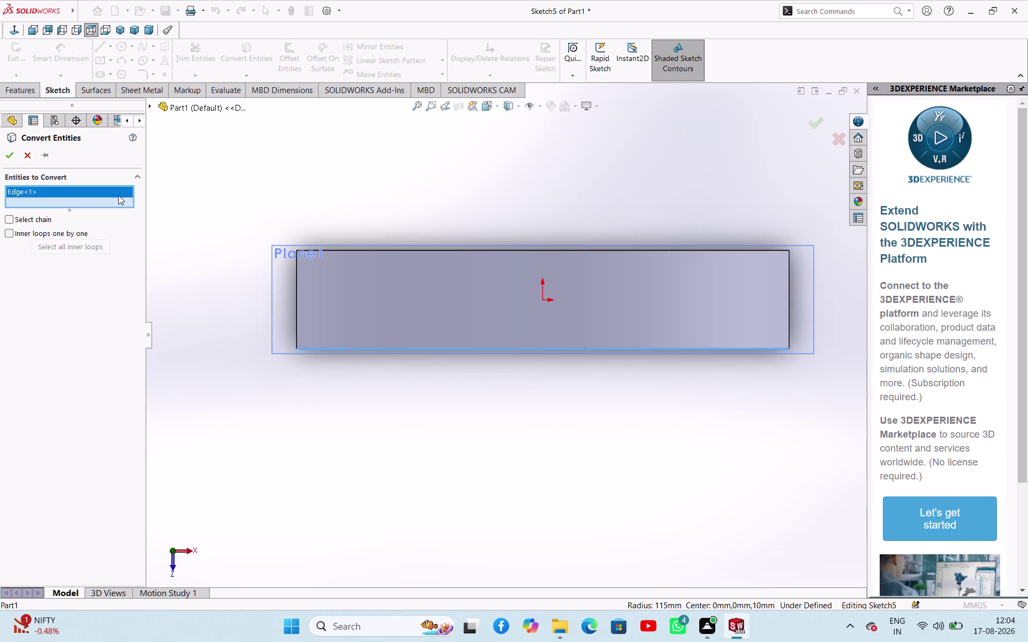
click(11, 155)
Draw a closed inverted-U line profile with two legs hanging below the projected edge.
click(97, 50)
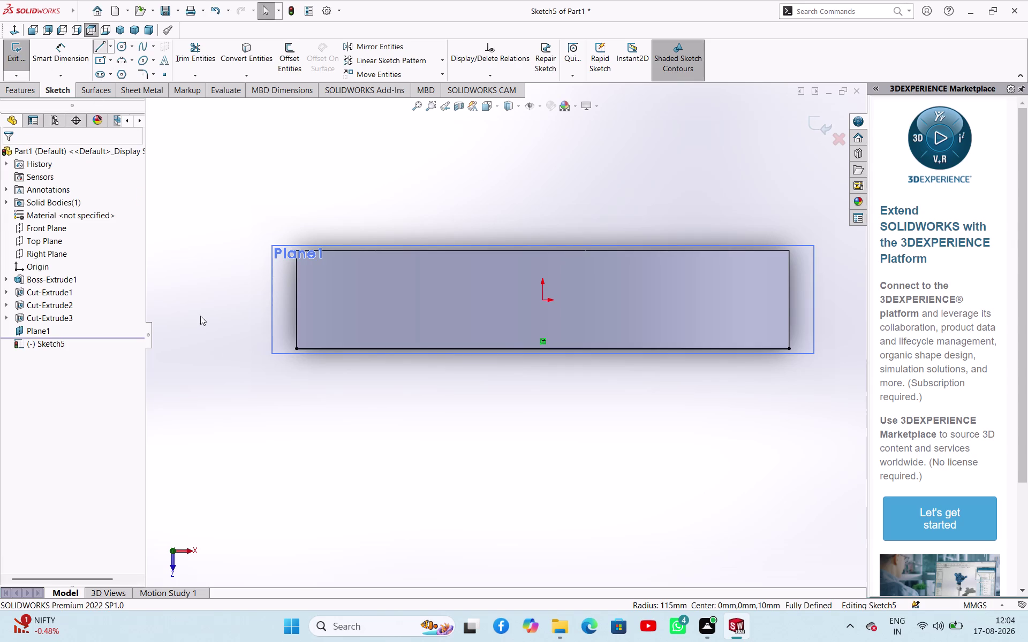
click(295, 350)
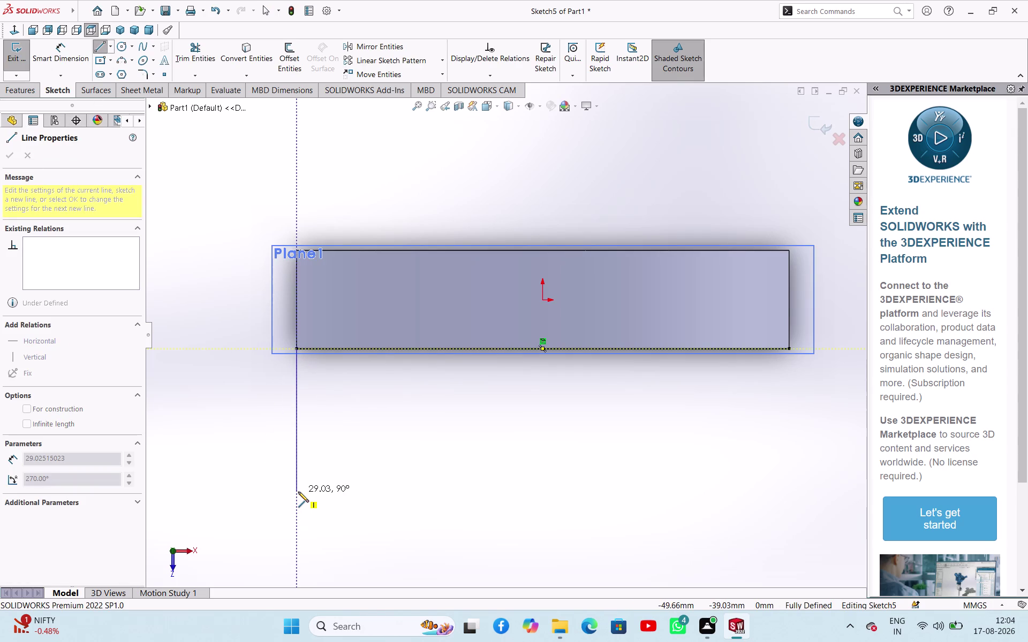
click(298, 492)
click(322, 492)
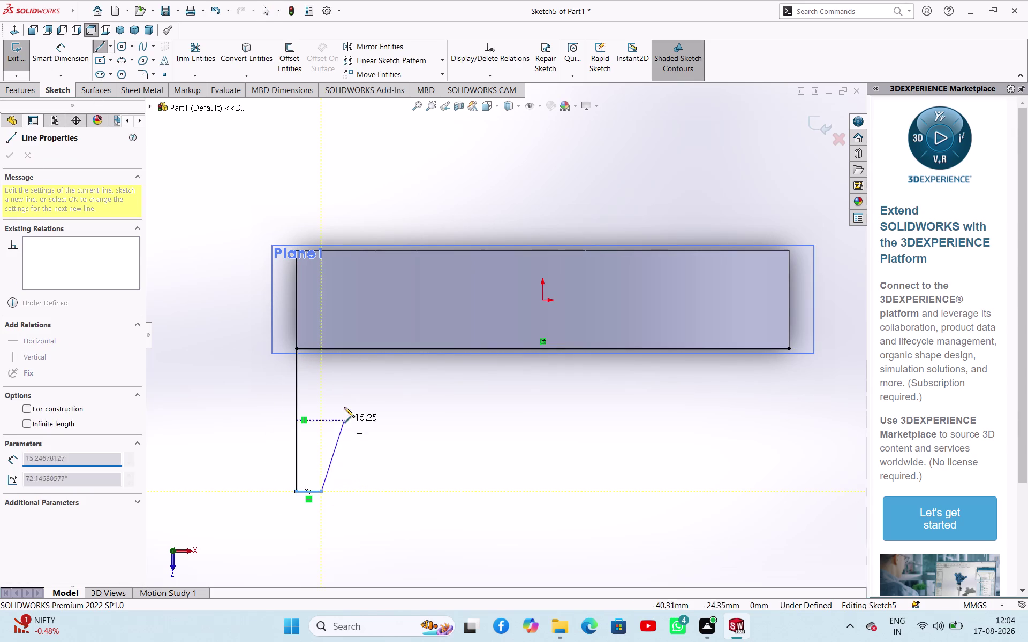
click(324, 369)
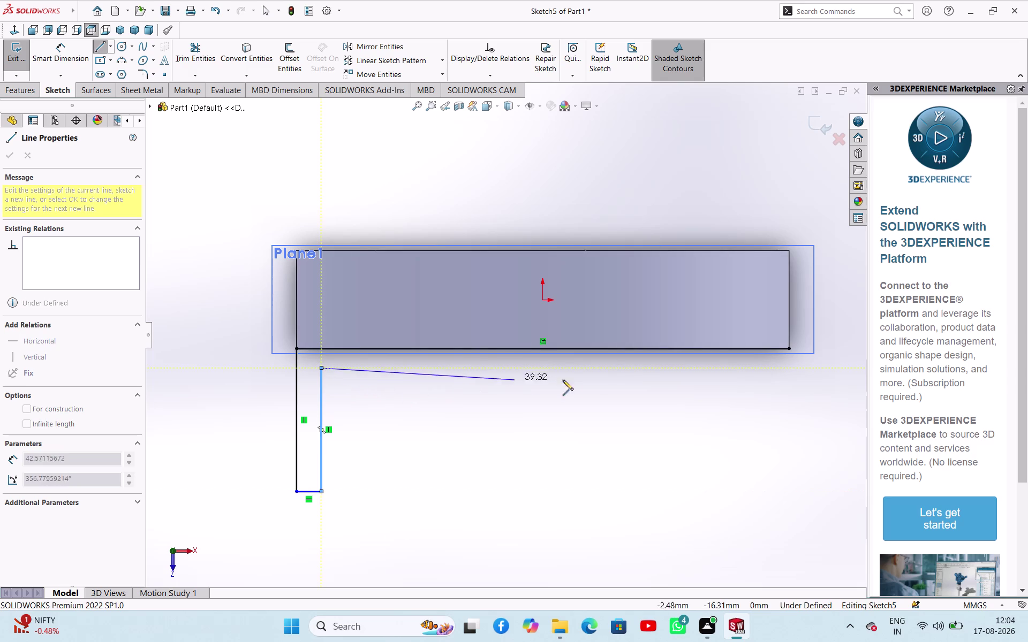
click(736, 368)
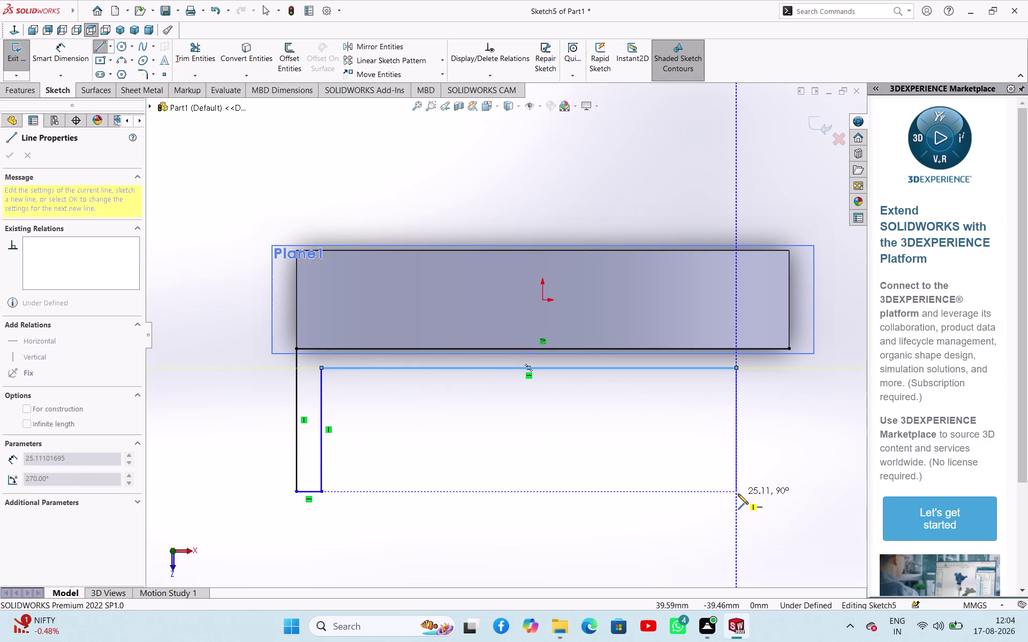
click(738, 494)
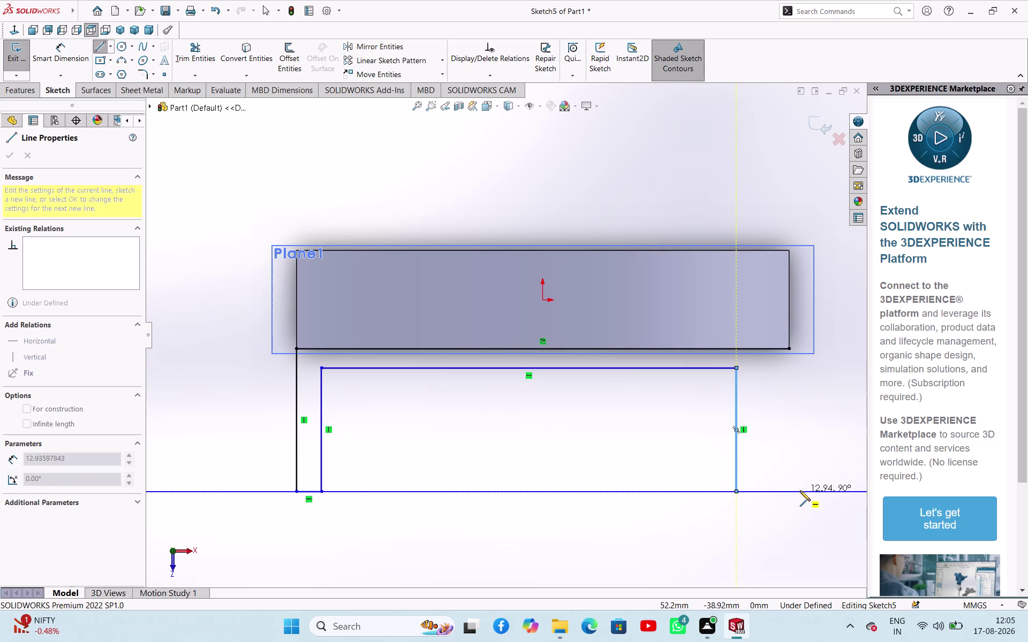
click(791, 492)
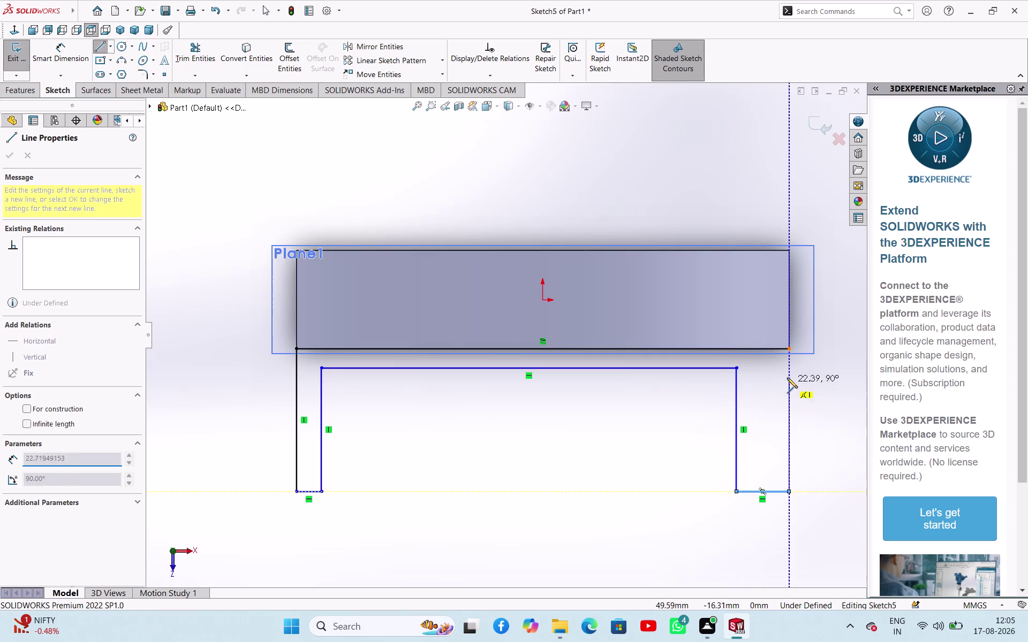
click(790, 349)
right_click(567, 441)
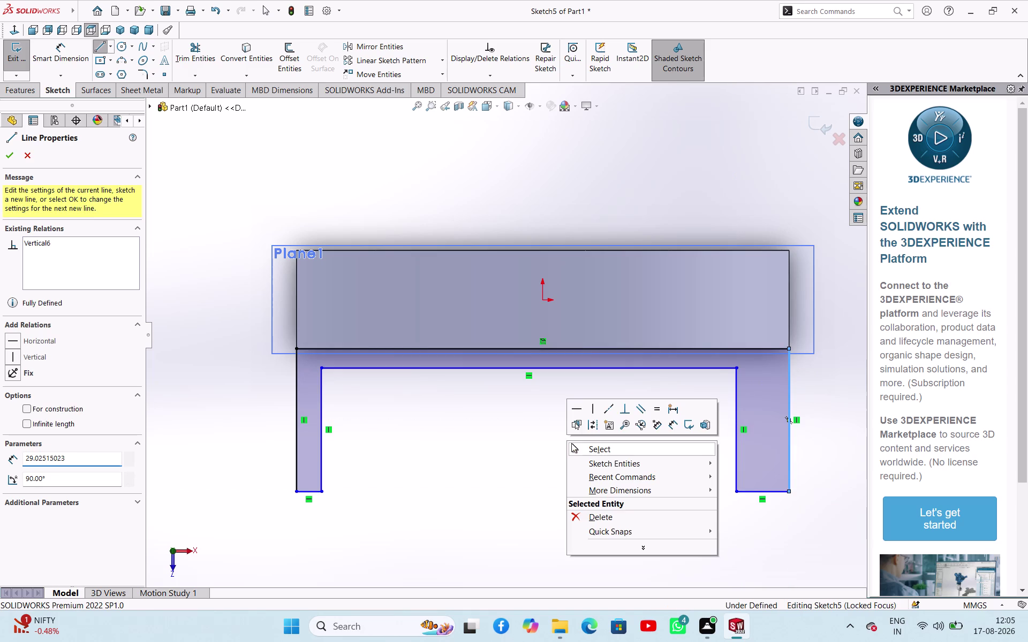
click(574, 450)
right_drag(572, 495, 597, 414)
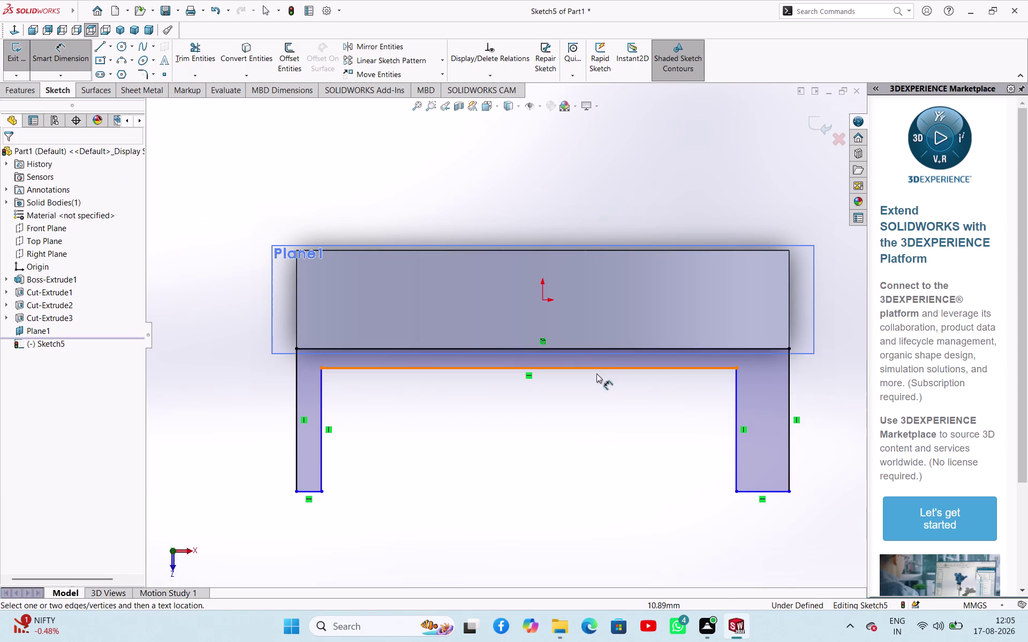
Dimension the gap between the long inner line and the projected edge as 1 mm.
click(595, 367)
click(595, 350)
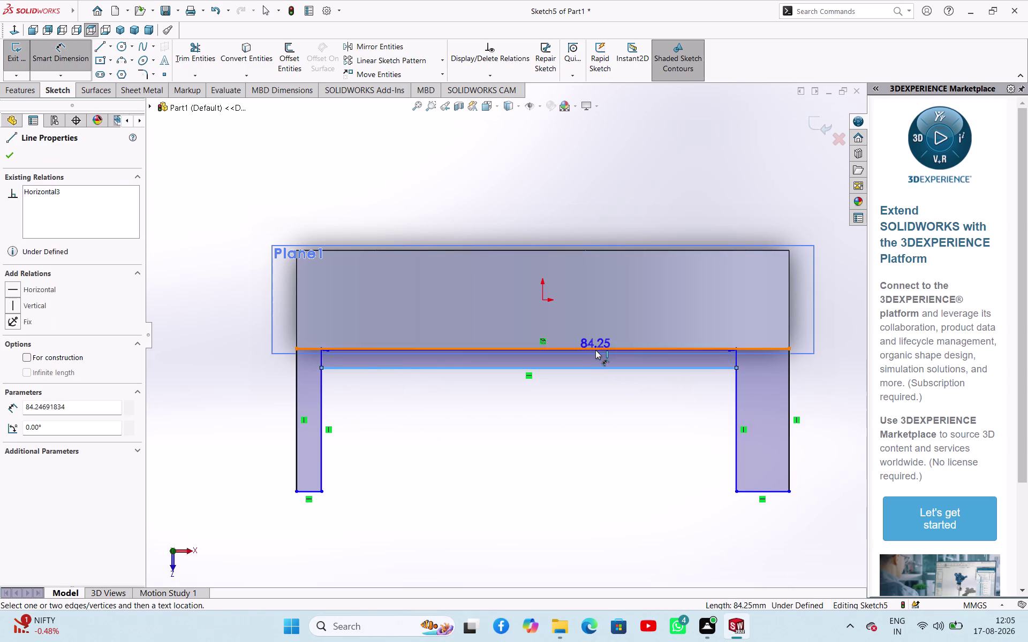
click(243, 357)
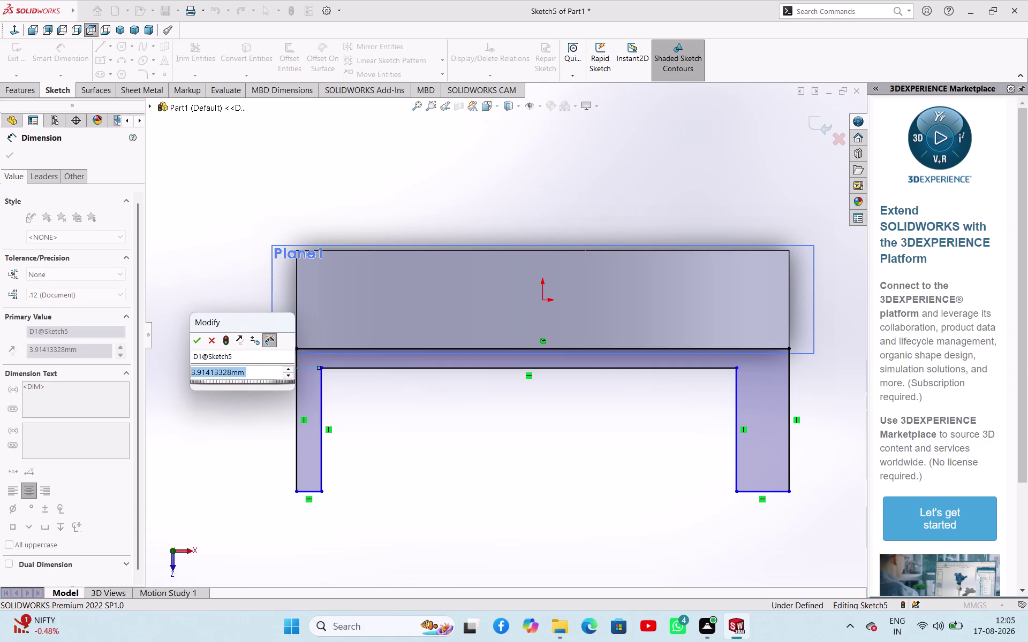
key(1)
key(Return)
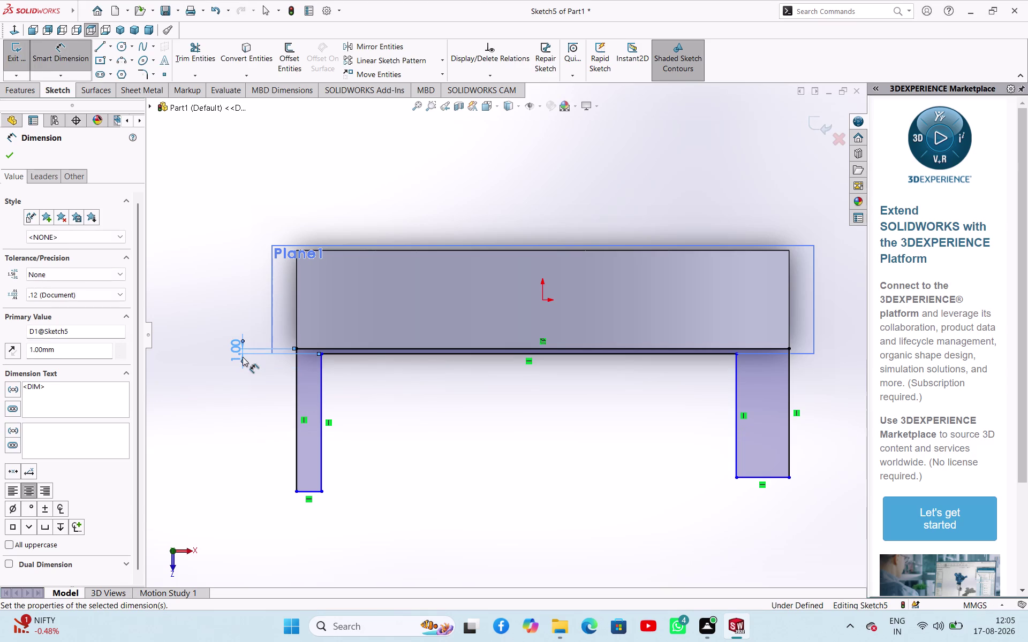
Dimension the left leg 17 mm wide and 30 mm tall.
click(312, 491)
click(304, 537)
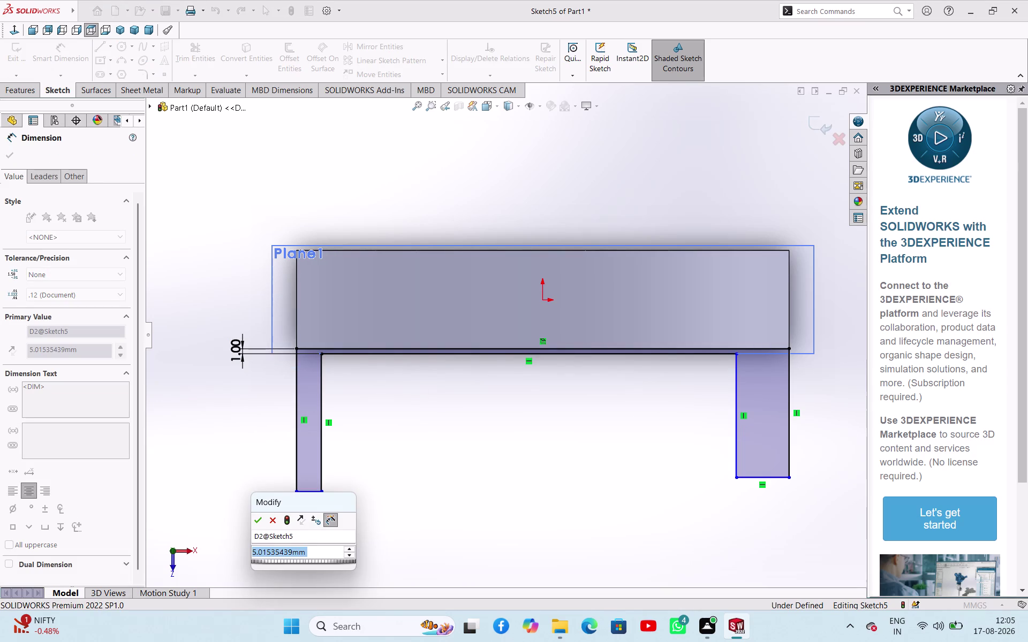
text(17)
key(Return)
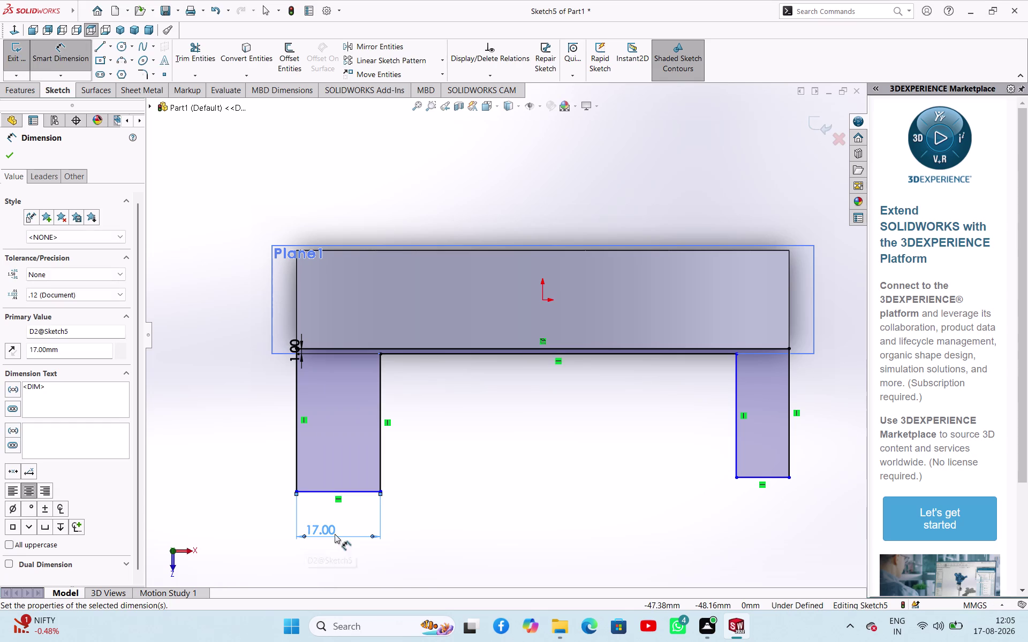
click(355, 492)
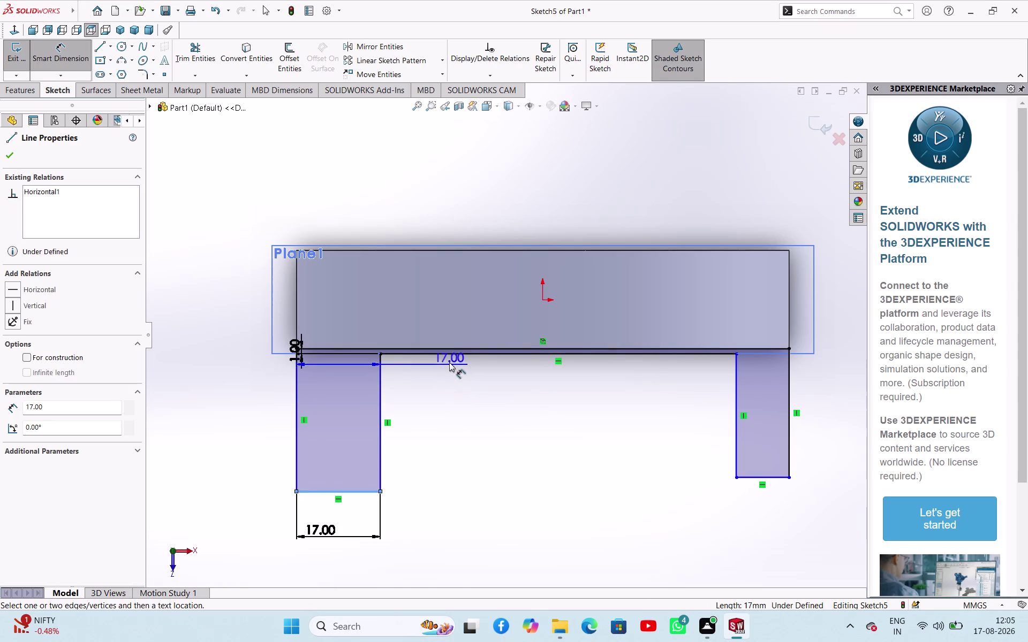
click(449, 355)
click(239, 419)
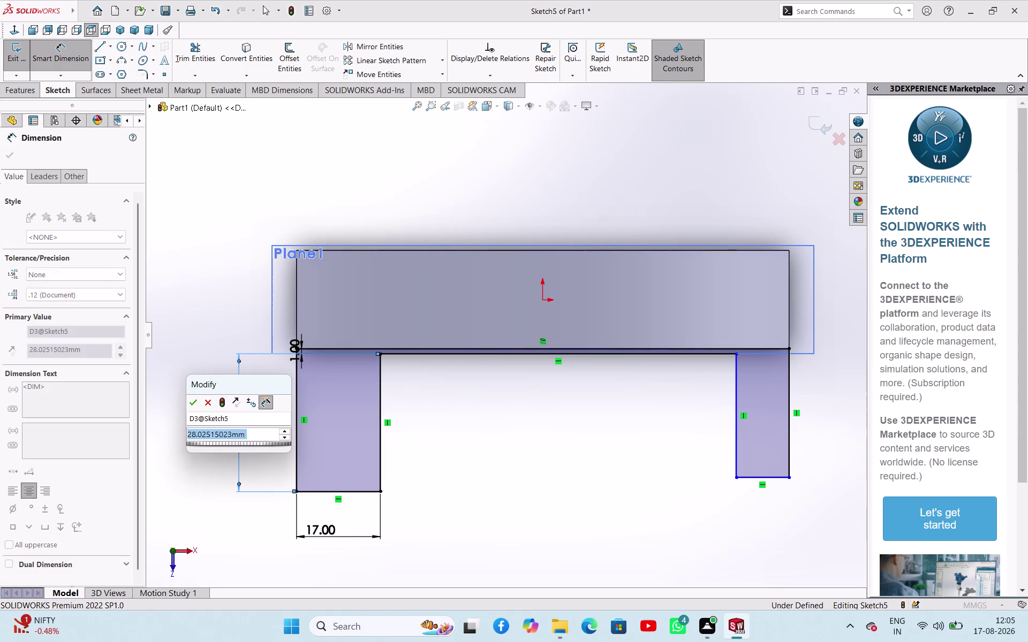
text(30)
key(Return)
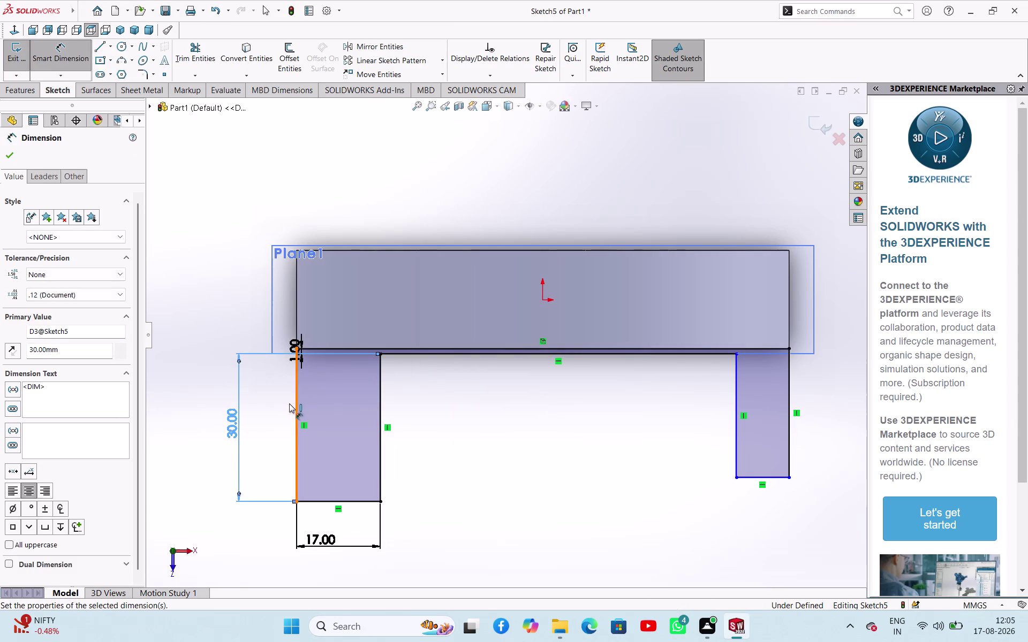
click(16, 154)
Make both legs' outer lines and bottom lines equal, then exit the sketch.
click(206, 141)
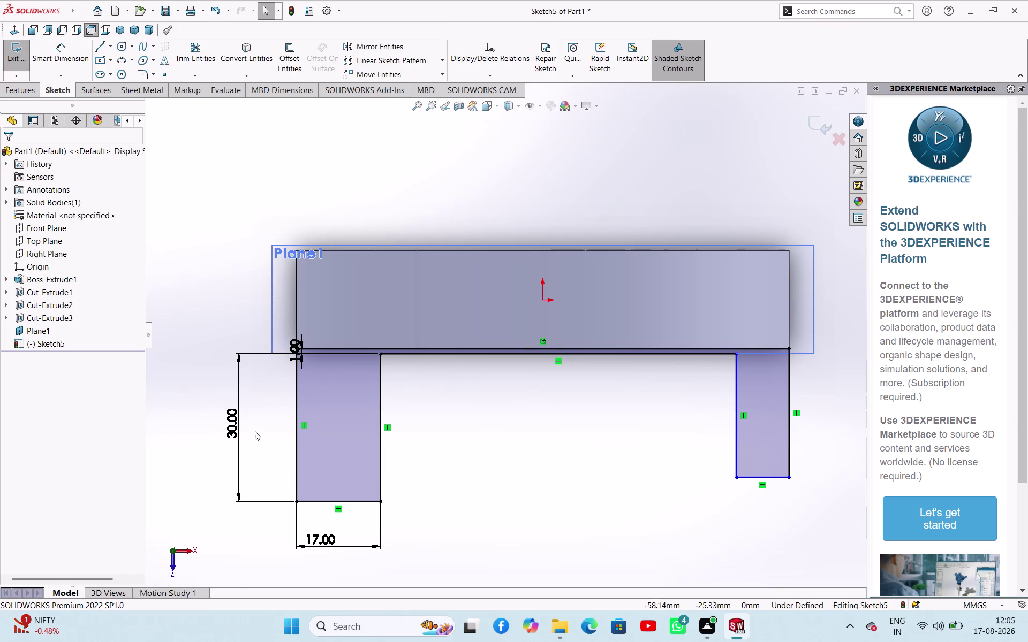
click(296, 441)
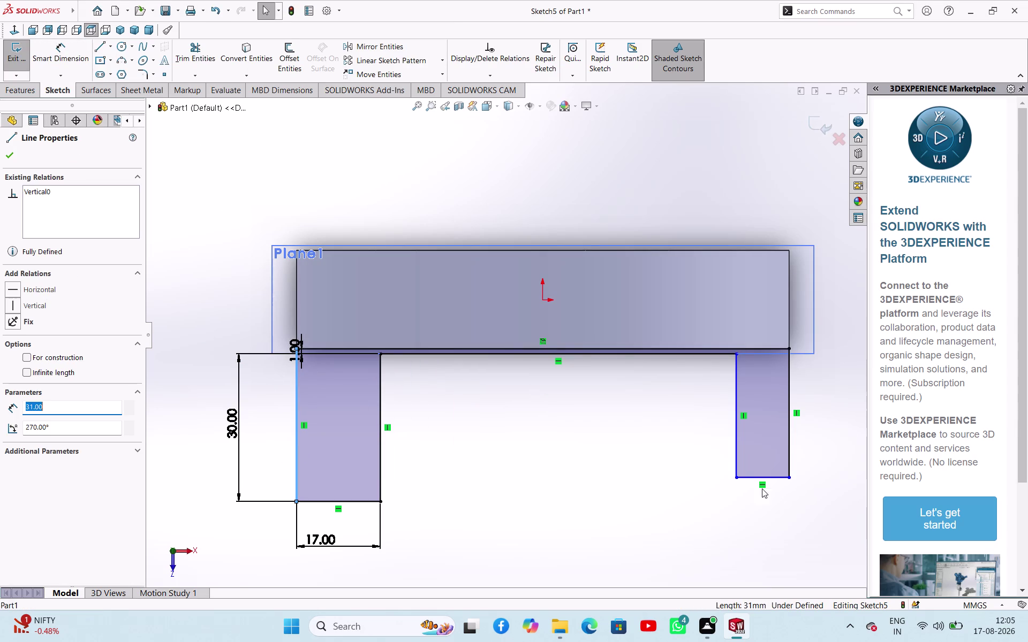
click(788, 433)
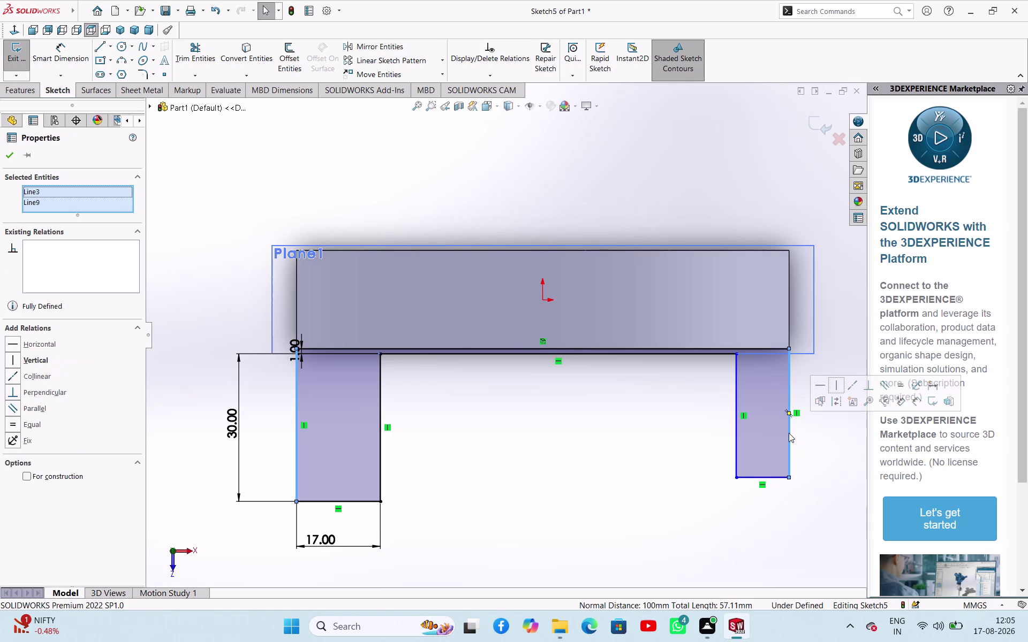
click(904, 390)
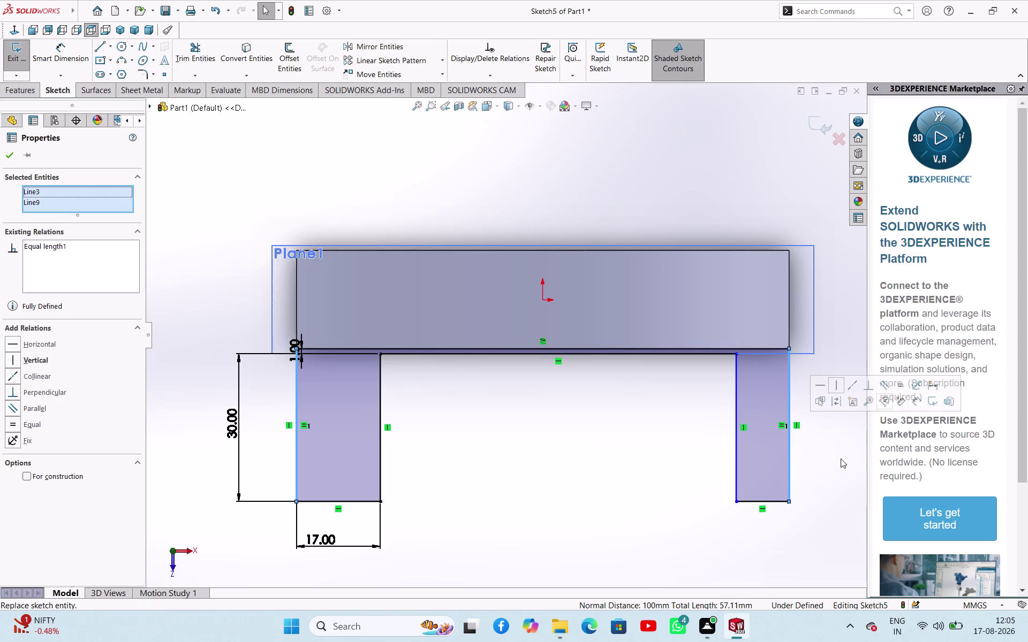
click(605, 500)
click(347, 505)
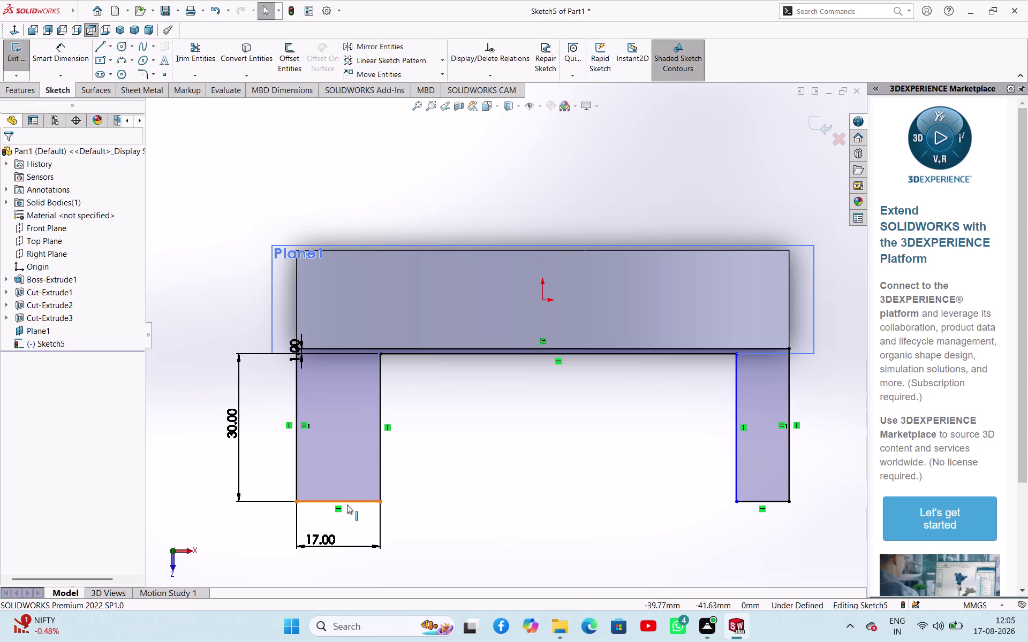
click(749, 503)
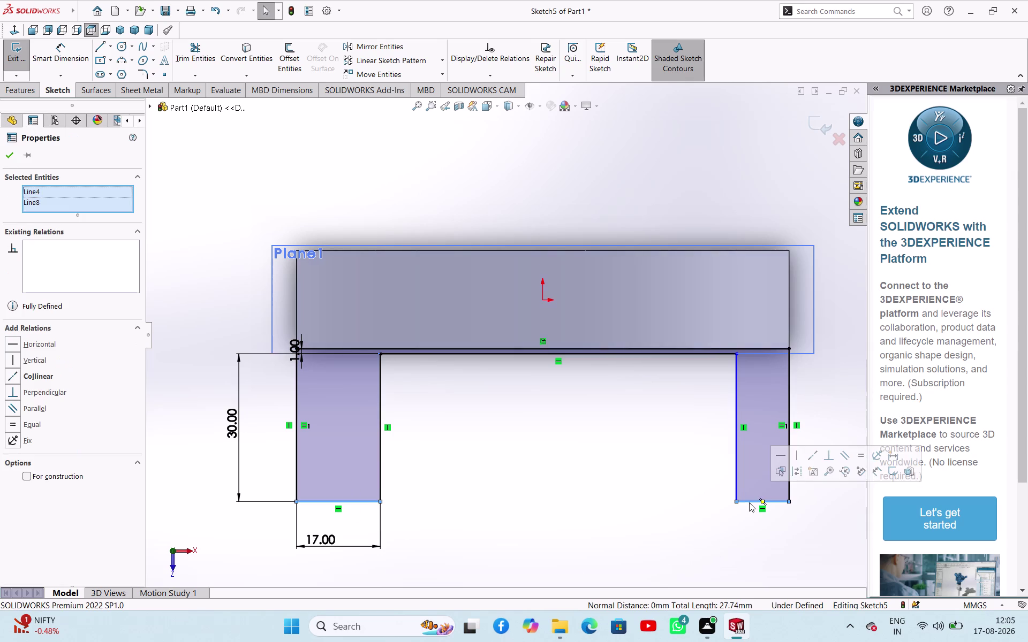
click(858, 462)
click(565, 480)
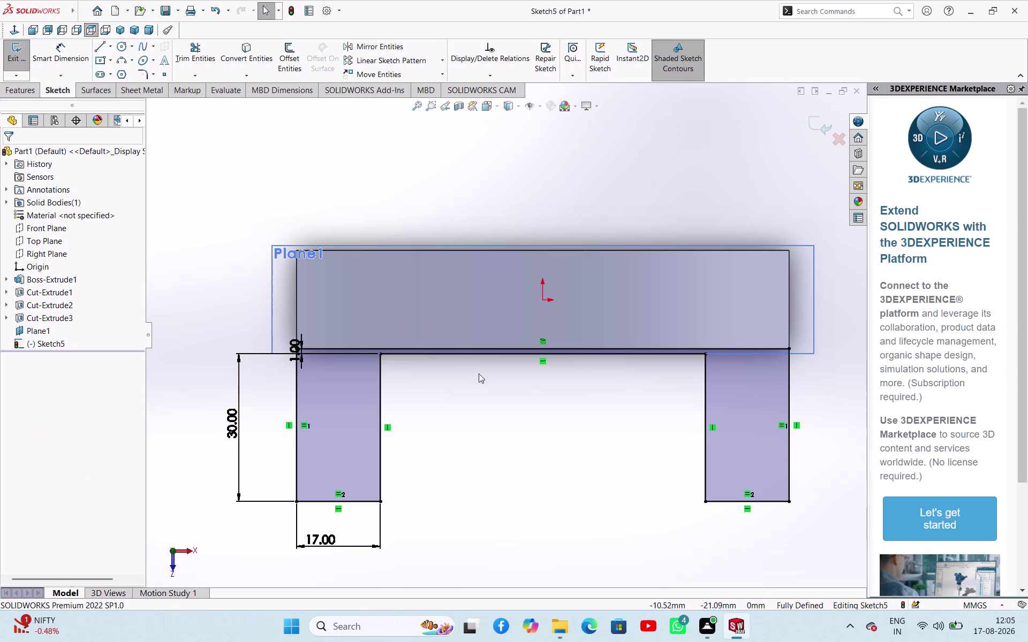
click(23, 67)
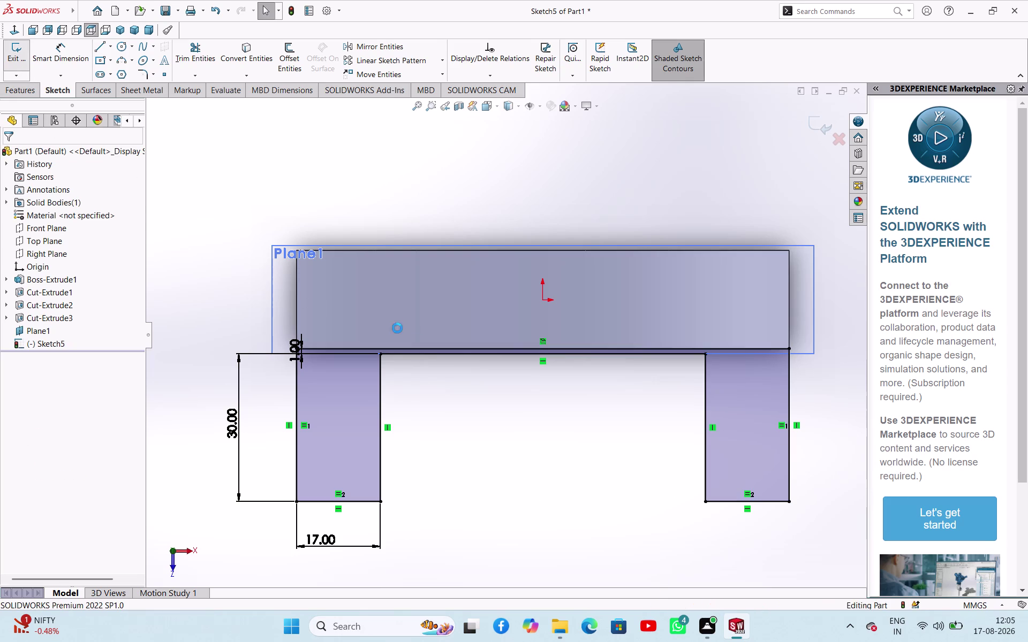
Extrude Sketch5's legs Up To Surface, ending at the curved disc face.
middle_drag(542, 480, 525, 386)
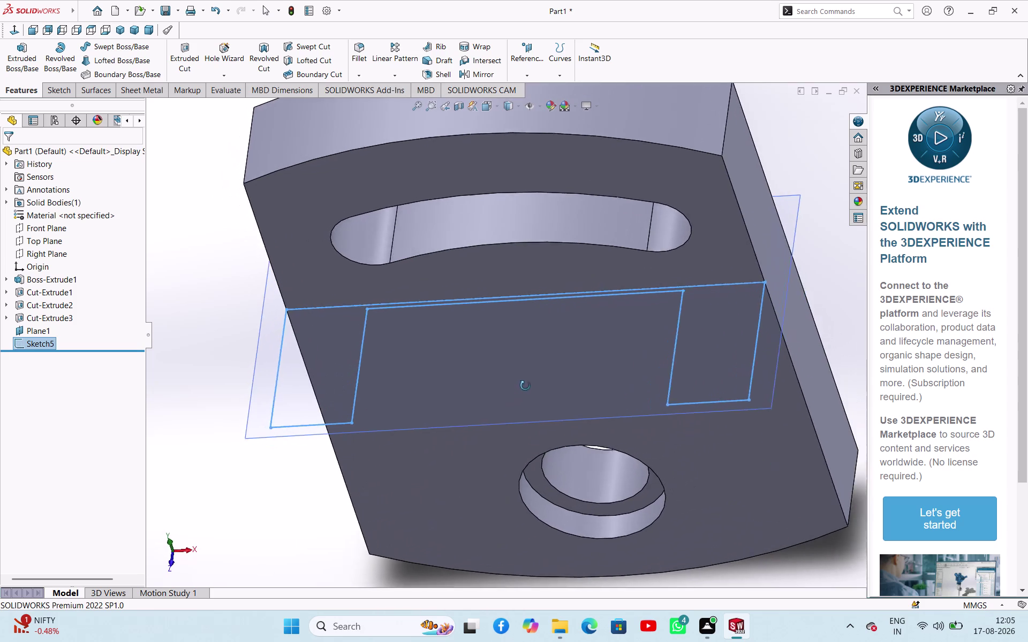
middle_drag(525, 386, 536, 383)
click(17, 48)
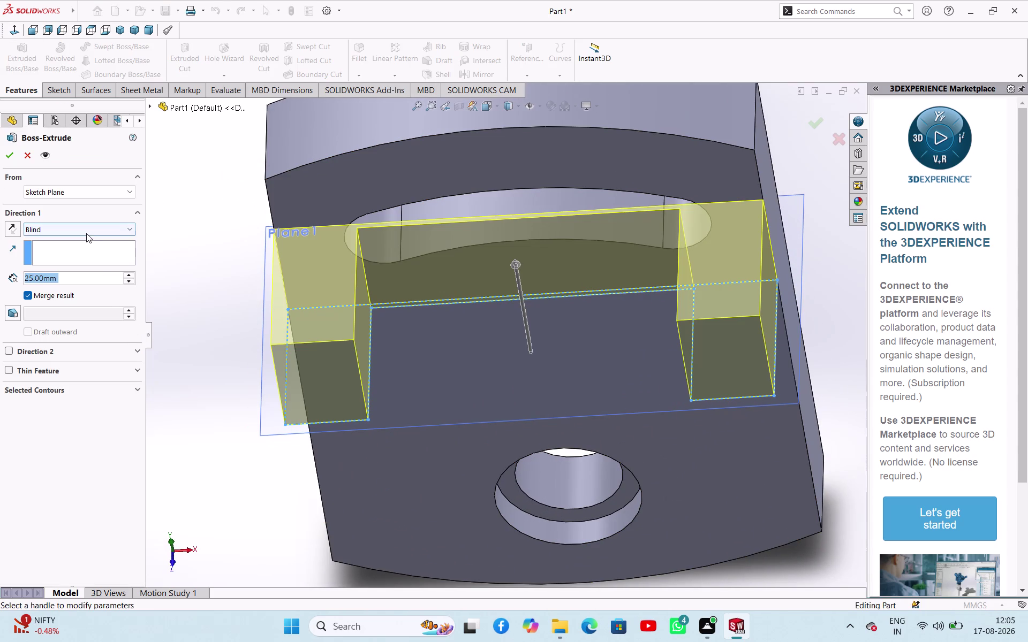
click(85, 232)
click(91, 269)
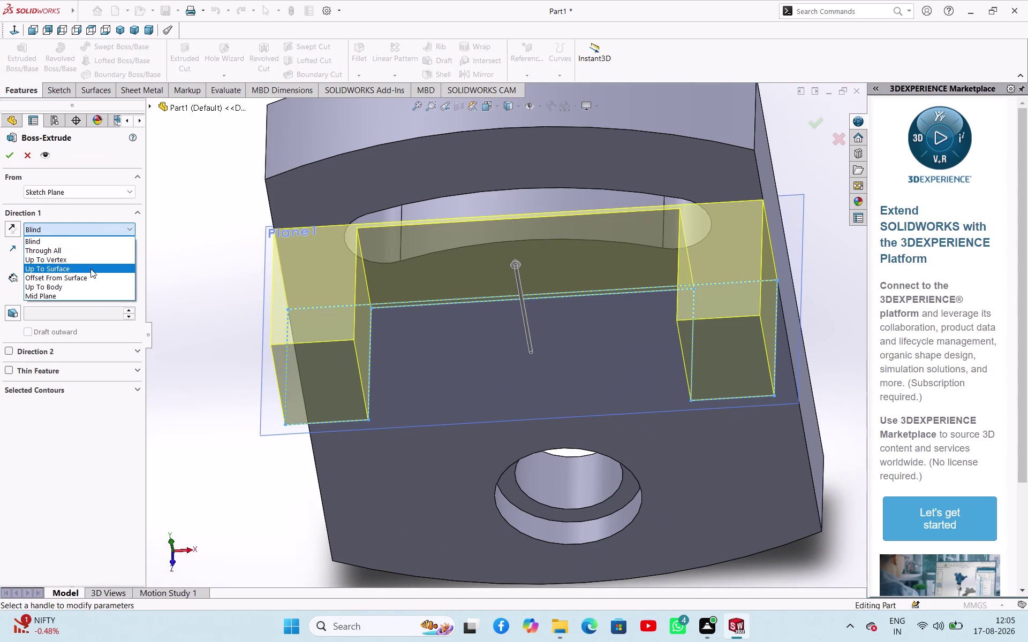
middle_drag(259, 479, 264, 316)
scroll(up, 3)
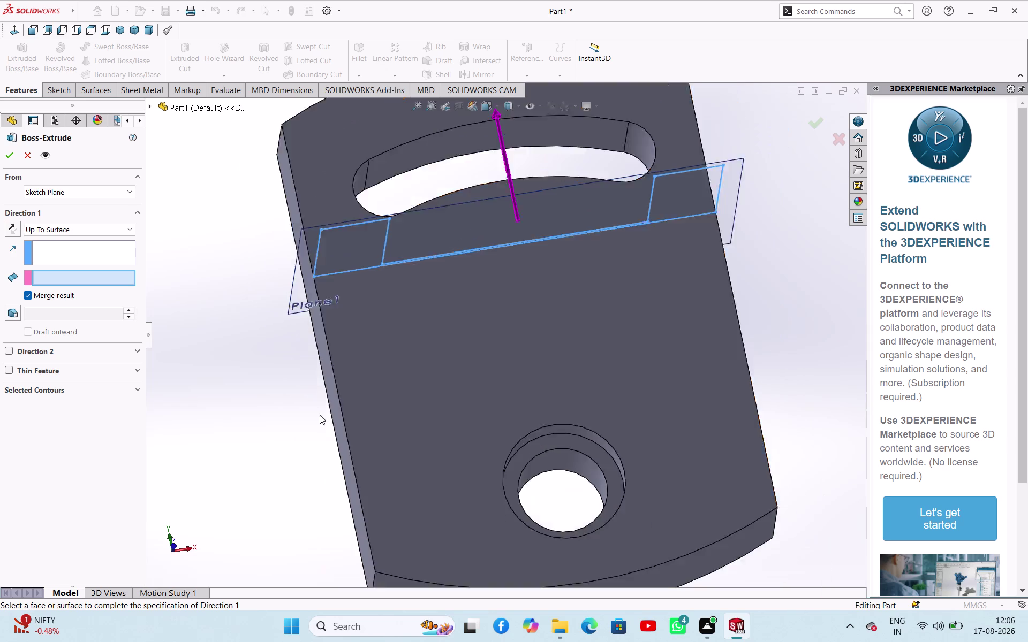
scroll(up, 3)
click(524, 453)
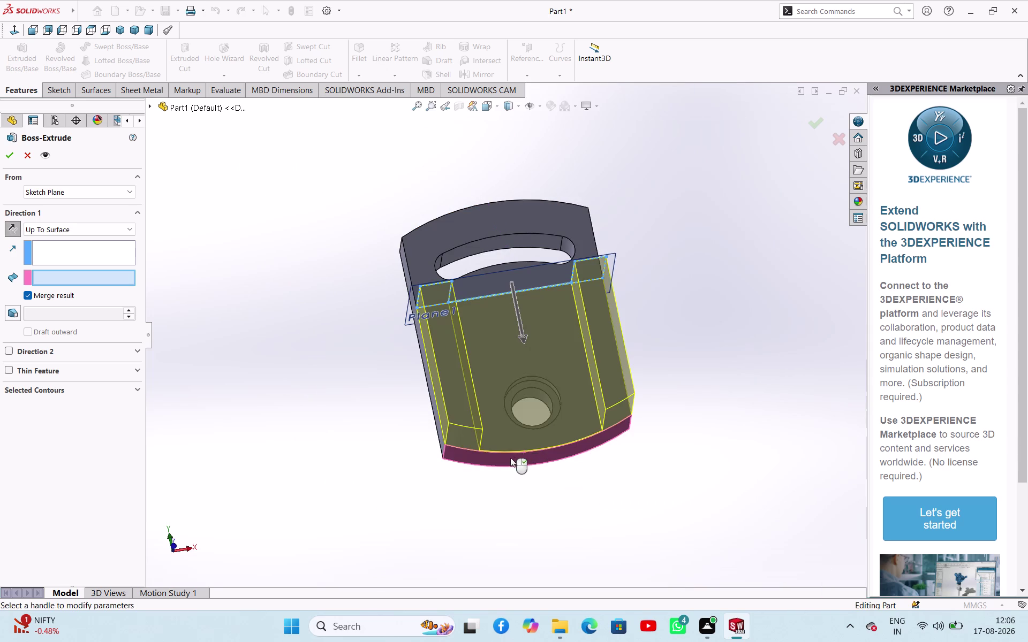
click(8, 157)
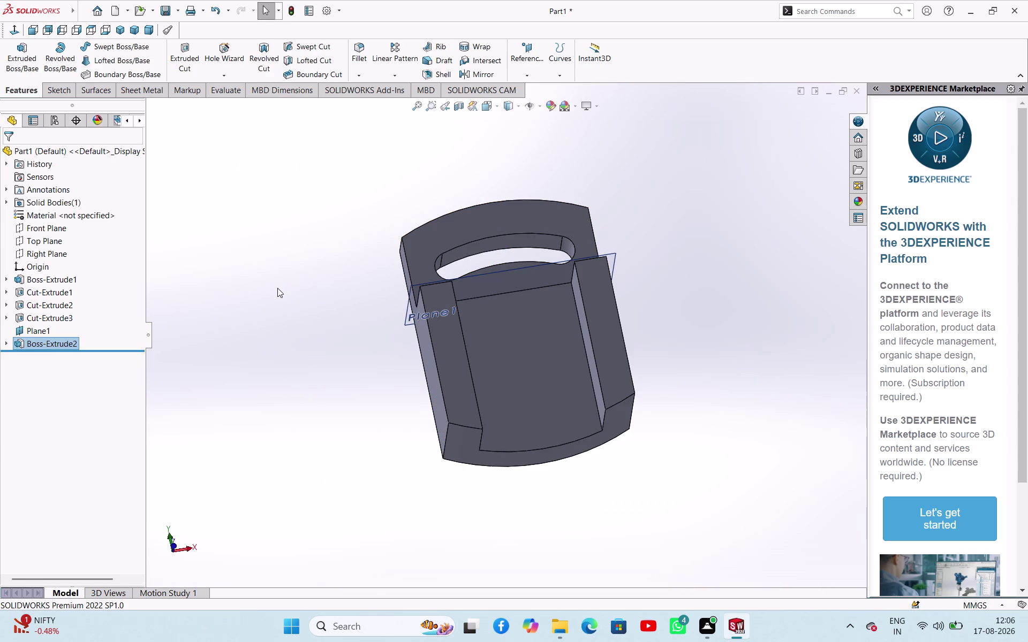
click(277, 288)
Start a new sketch on the part's large flat side face.
middle_drag(719, 384, 660, 505)
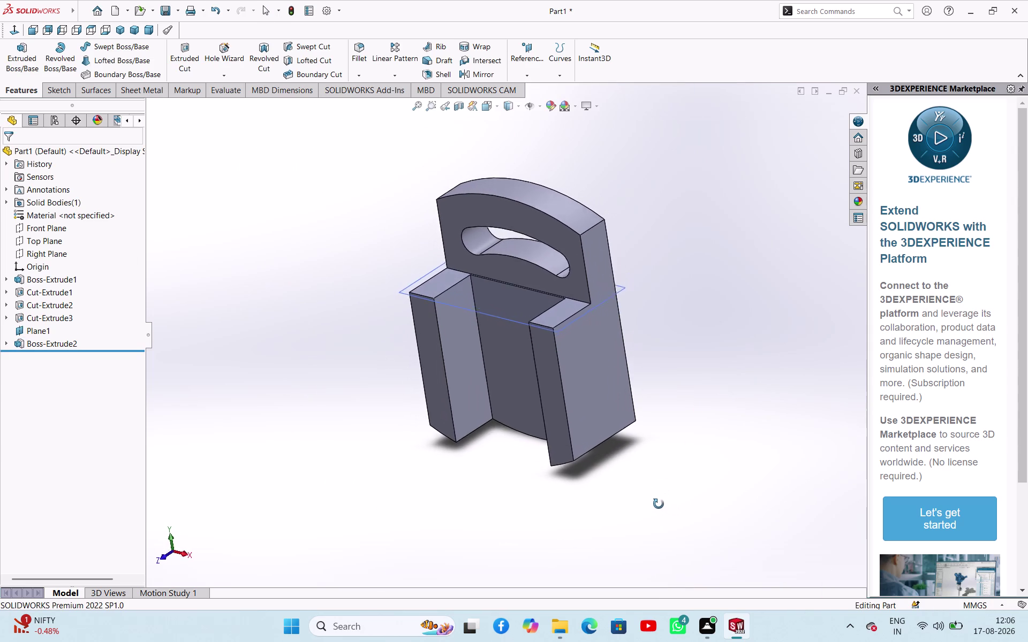
middle_drag(660, 505, 640, 522)
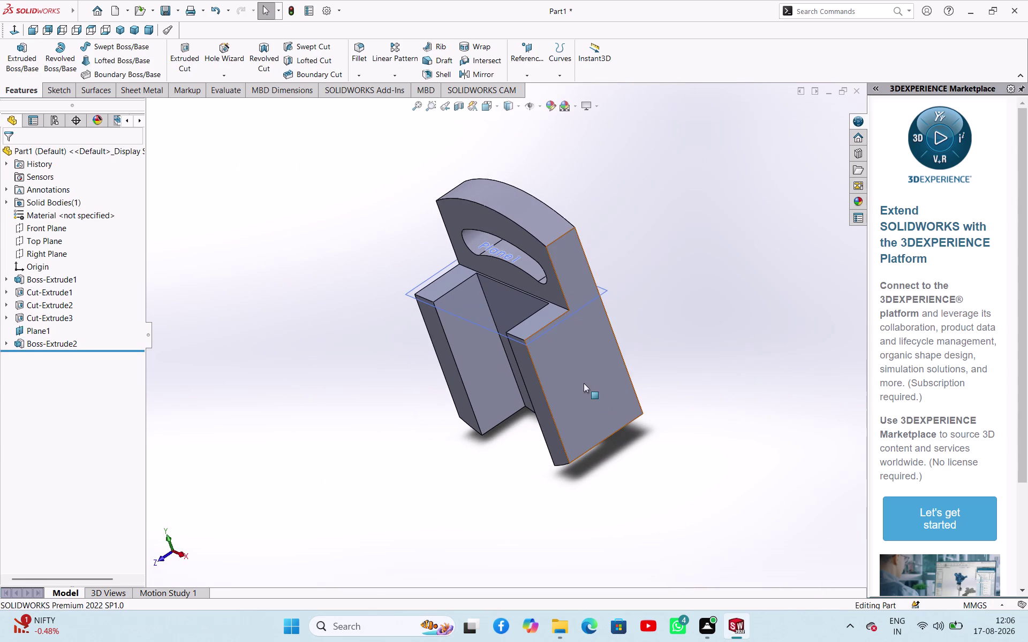
click(584, 384)
click(632, 355)
click(657, 364)
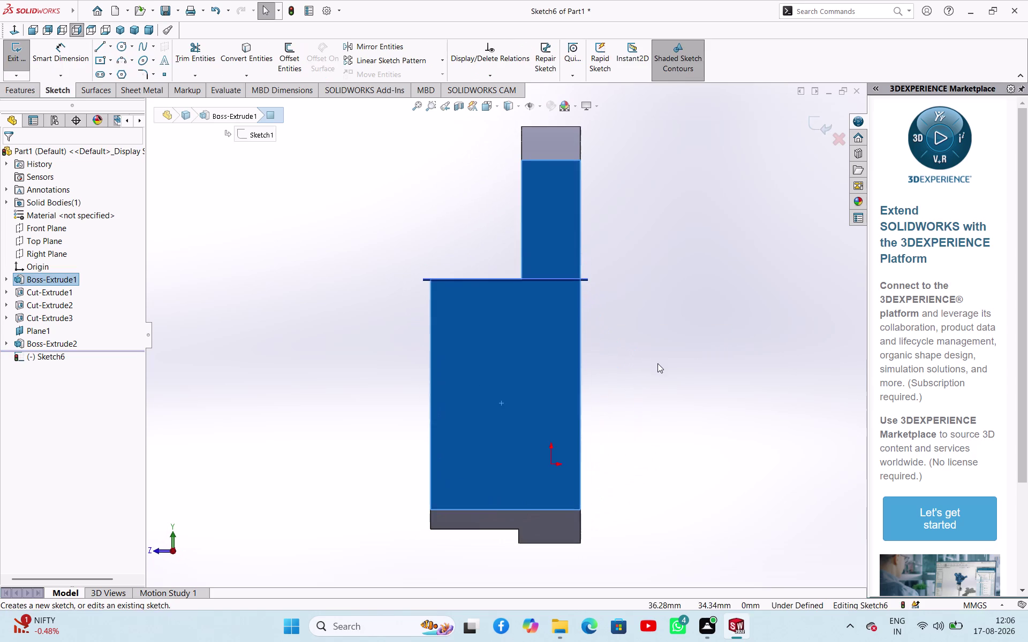
click(187, 49)
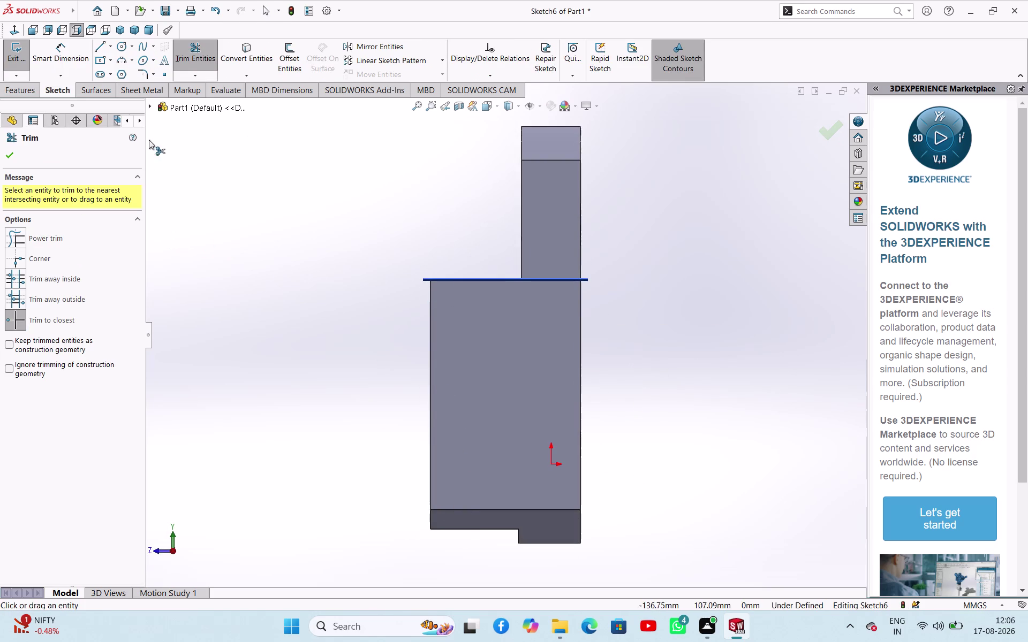
click(4, 153)
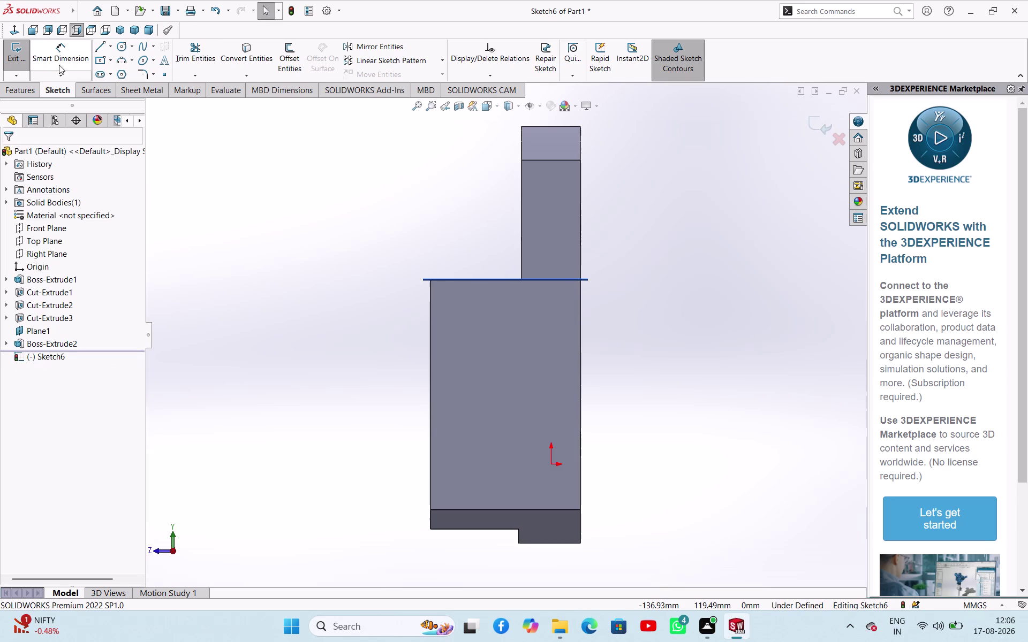
click(64, 52)
click(464, 531)
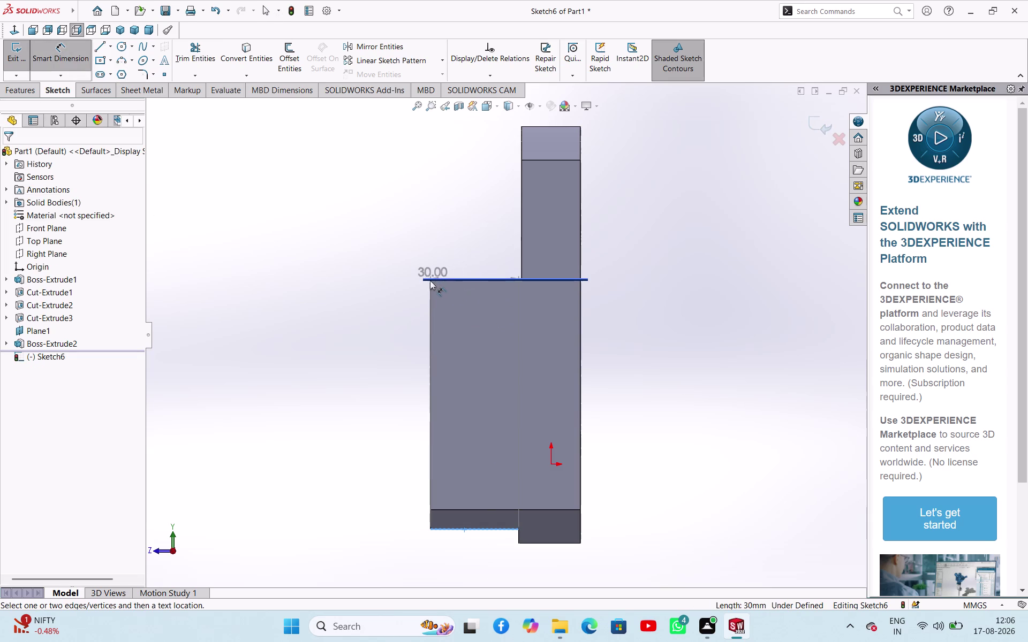
scroll(down, 3)
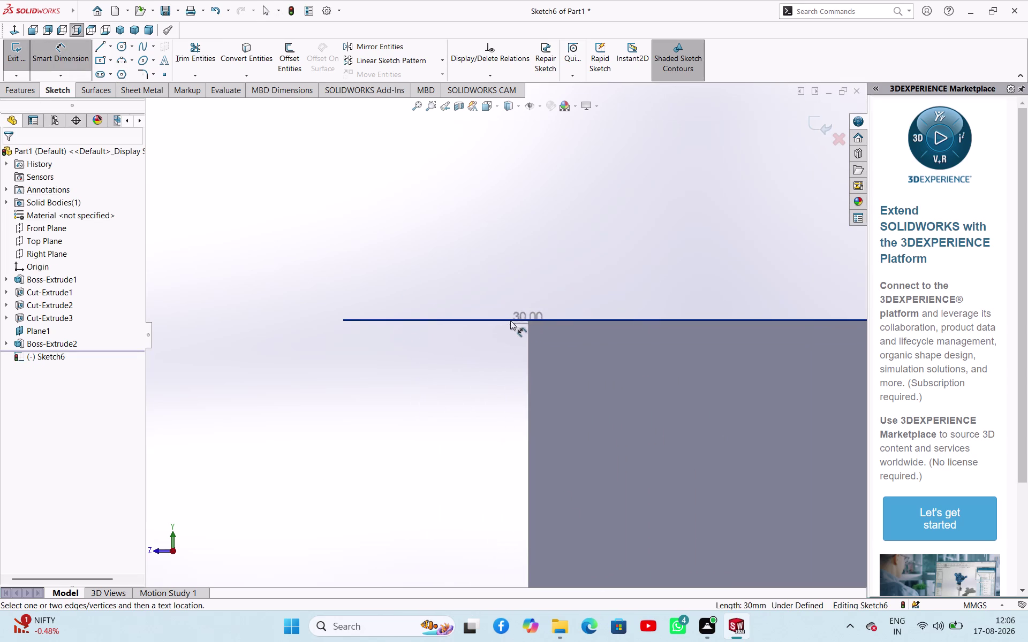
key(Escape)
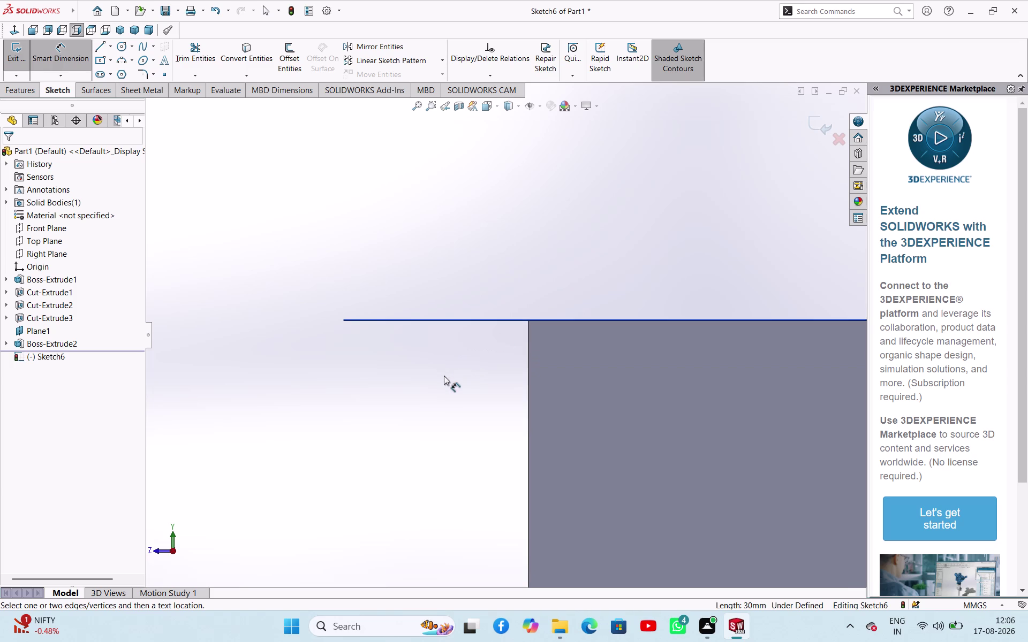
key(Escape)
scroll(up, 3)
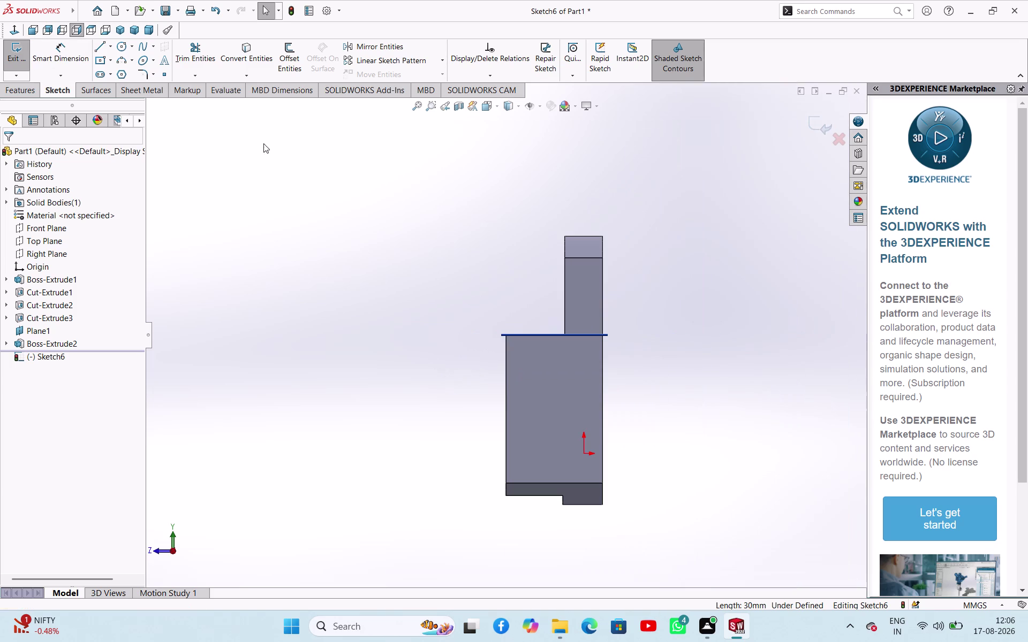
click(110, 44)
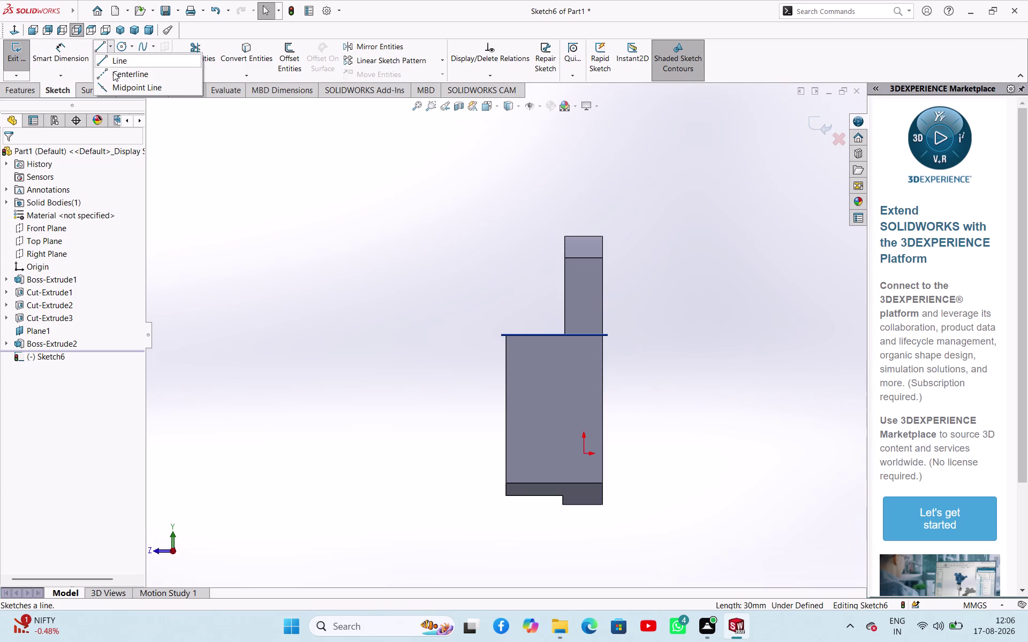
Draw a trial centerline from the step corner out to the right.
click(114, 76)
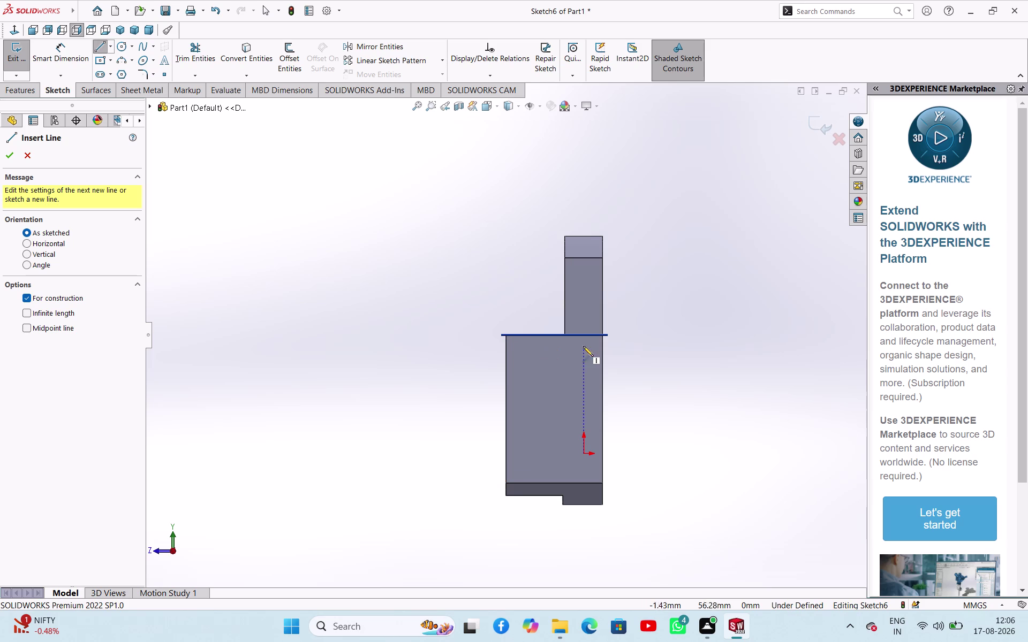
click(604, 336)
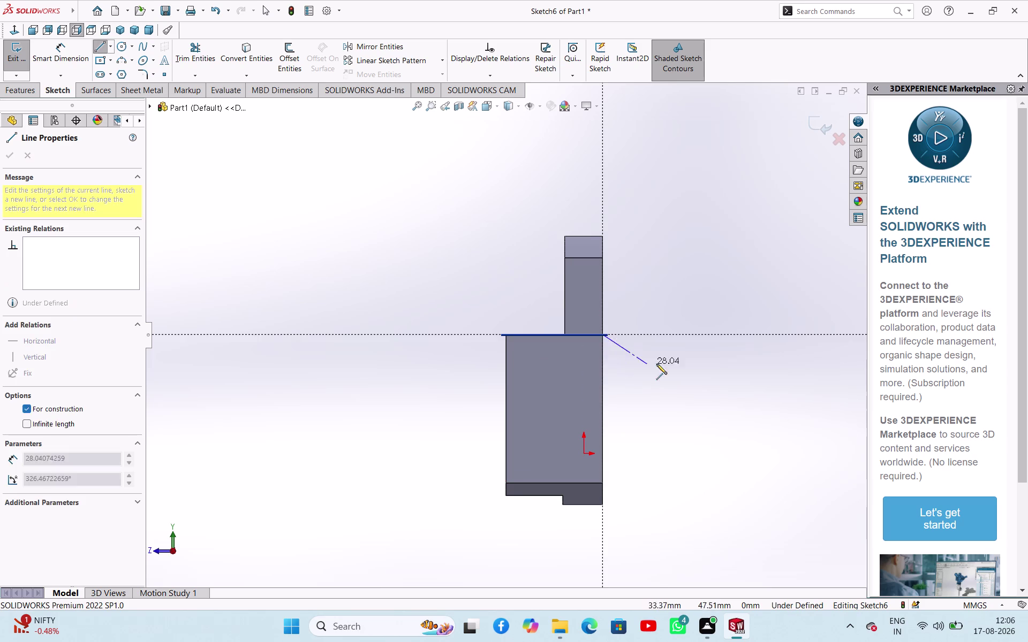
click(703, 335)
right_click(611, 374)
click(623, 377)
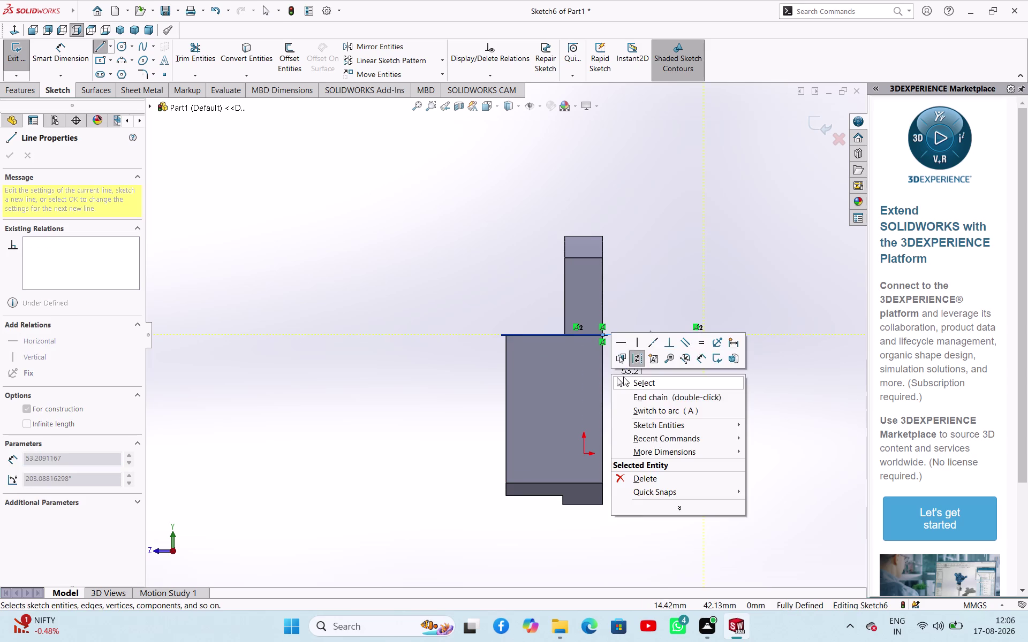
click(105, 48)
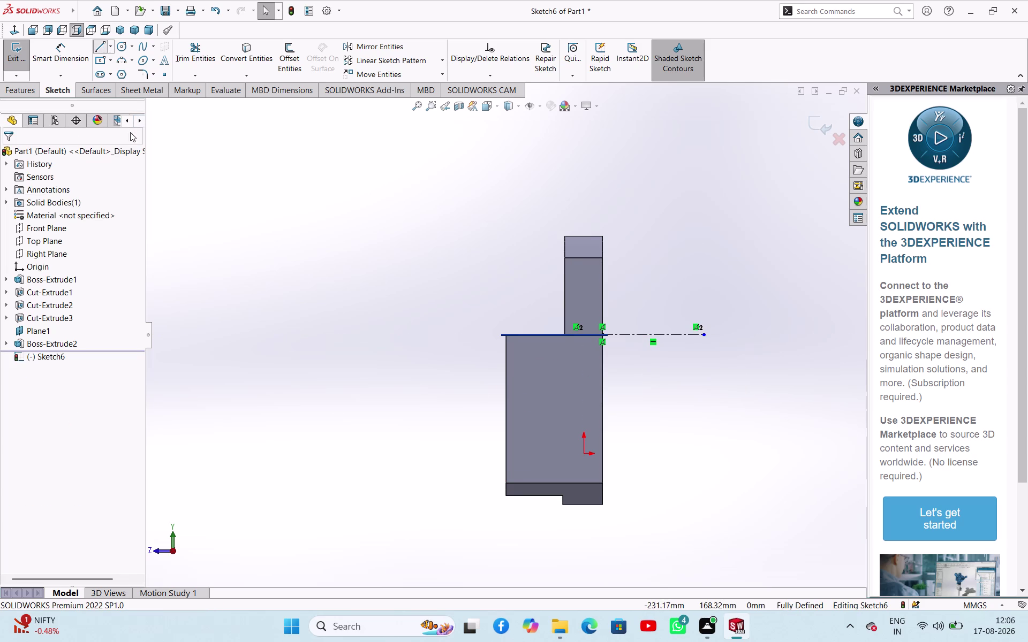
Draw a trial line along the part's bottom.
click(561, 496)
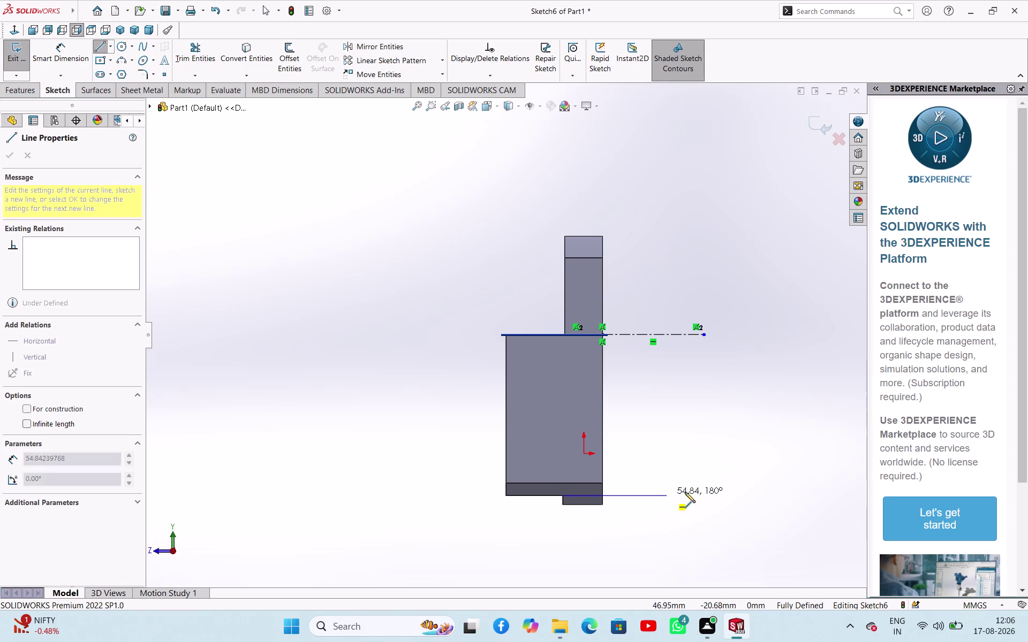
click(702, 497)
right_drag(601, 524, 619, 534)
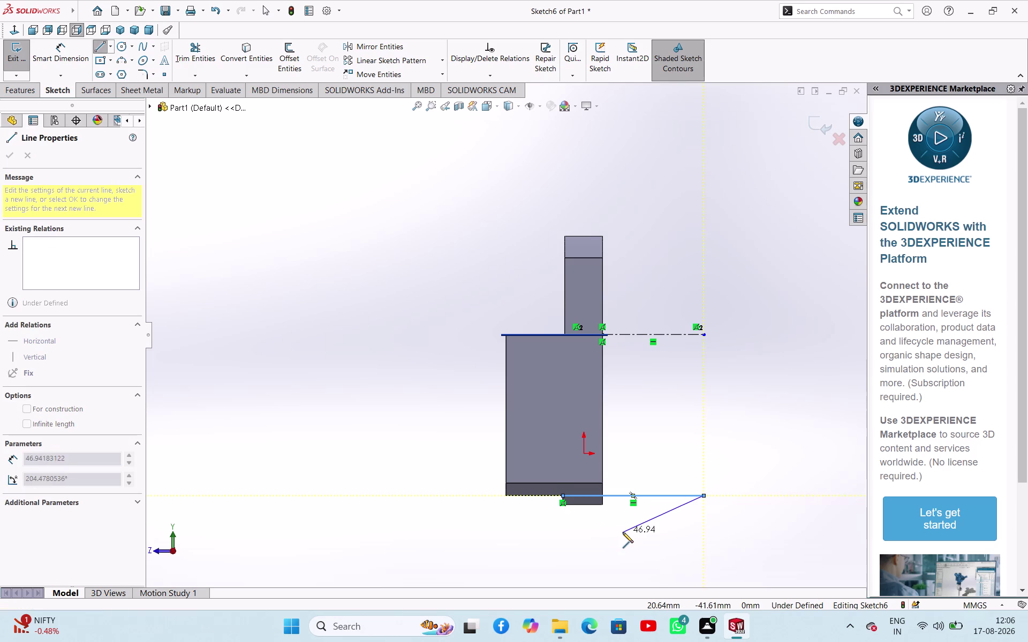
right_click(618, 538)
click(632, 510)
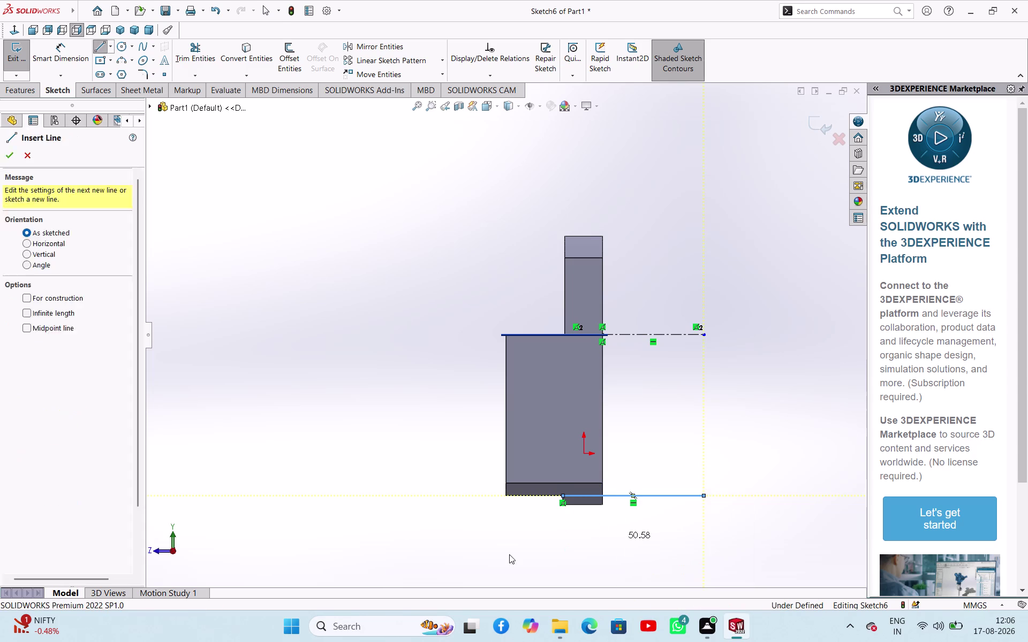
right_drag(462, 531, 447, 431)
click(666, 499)
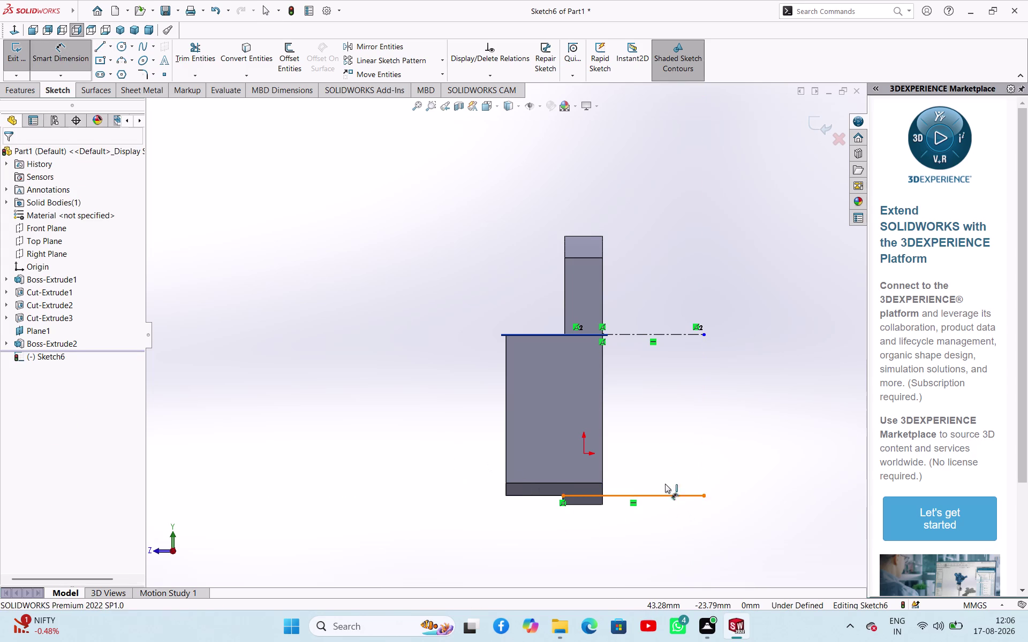
Abandon the pending centerline dimension and delete the bottom line.
click(652, 333)
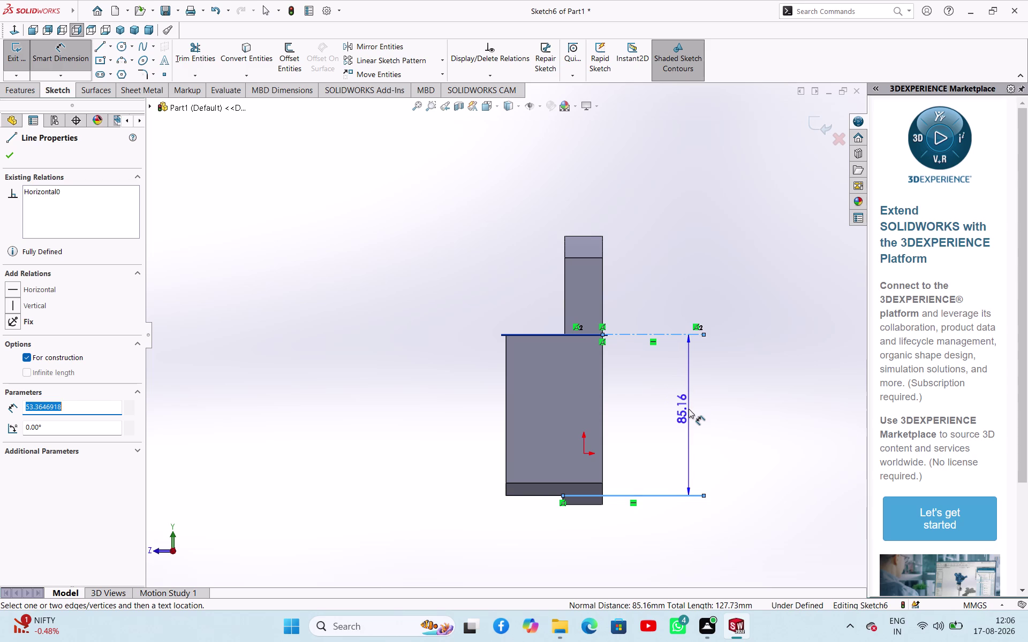
key(Escape)
key(Escape)
key(Escape)
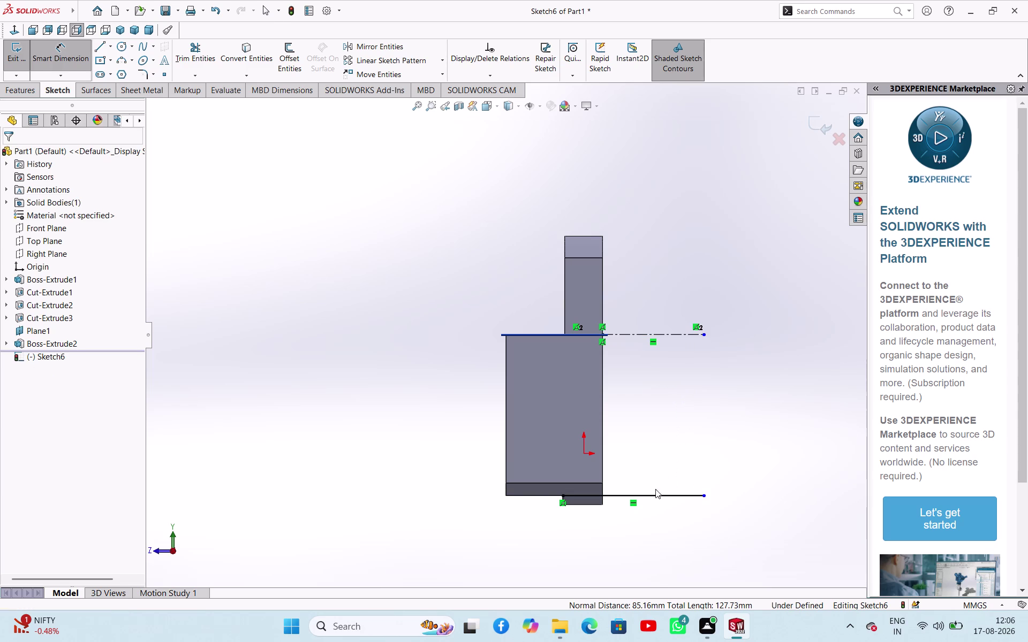
click(656, 496)
key(Delete)
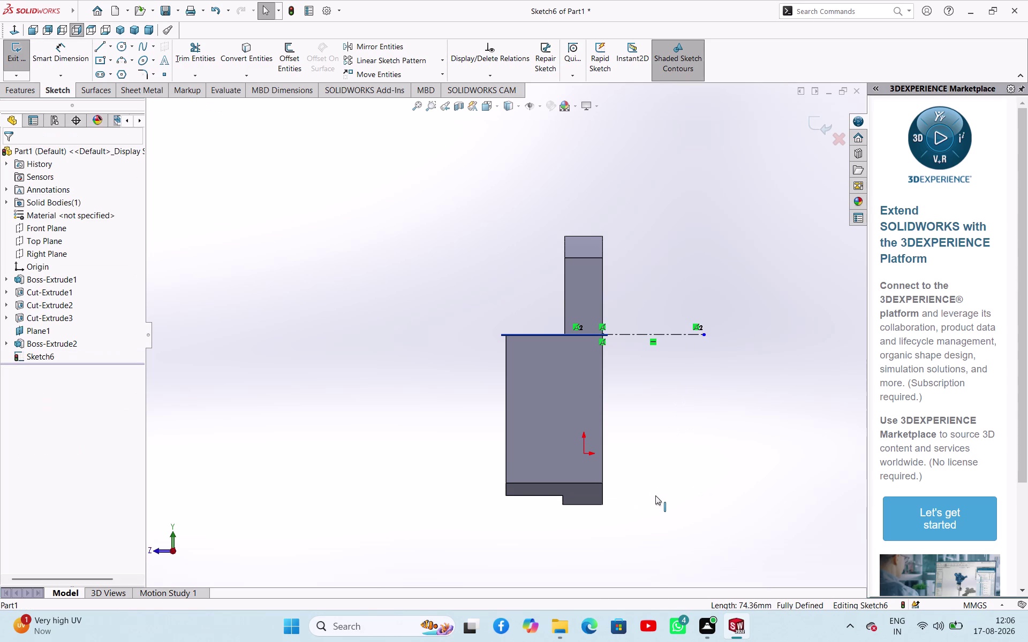
Draw a short new line from the part's lower-right corner.
click(94, 42)
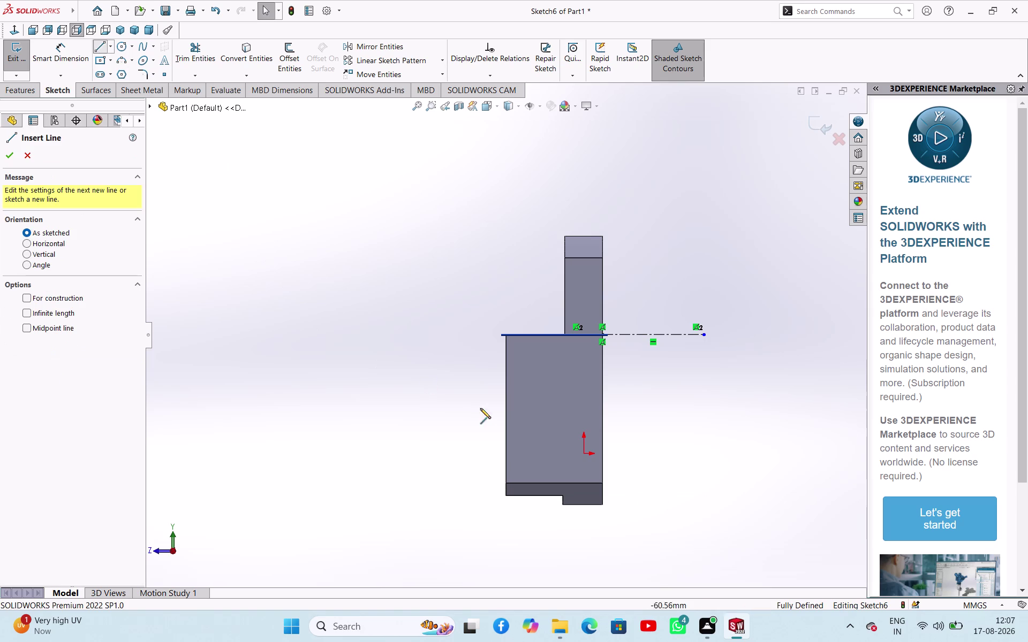
click(603, 505)
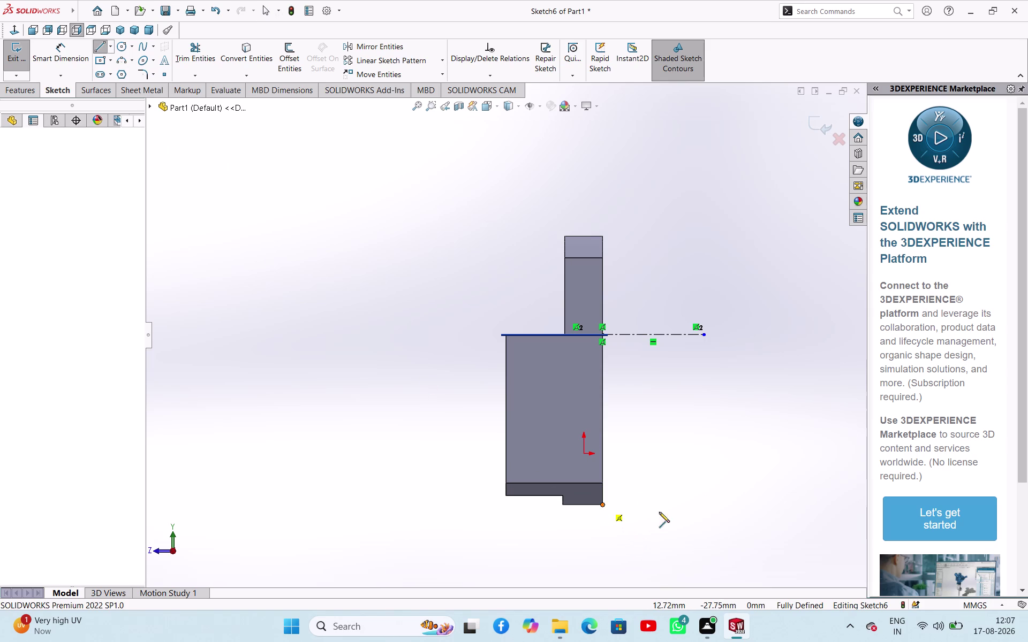
click(681, 507)
right_click(659, 526)
click(714, 506)
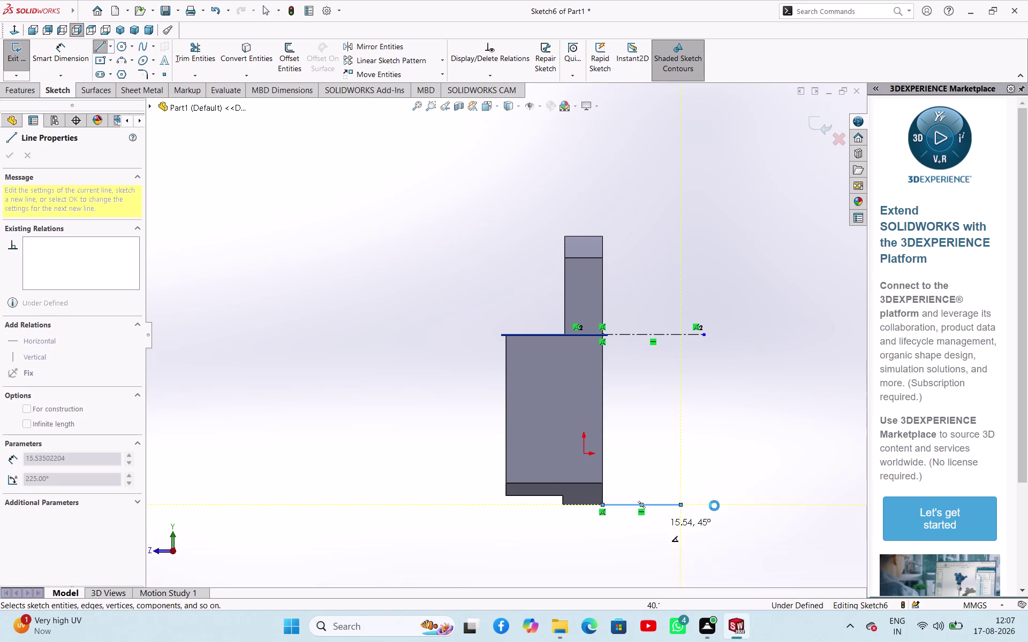
right_drag(731, 524, 730, 429)
click(629, 506)
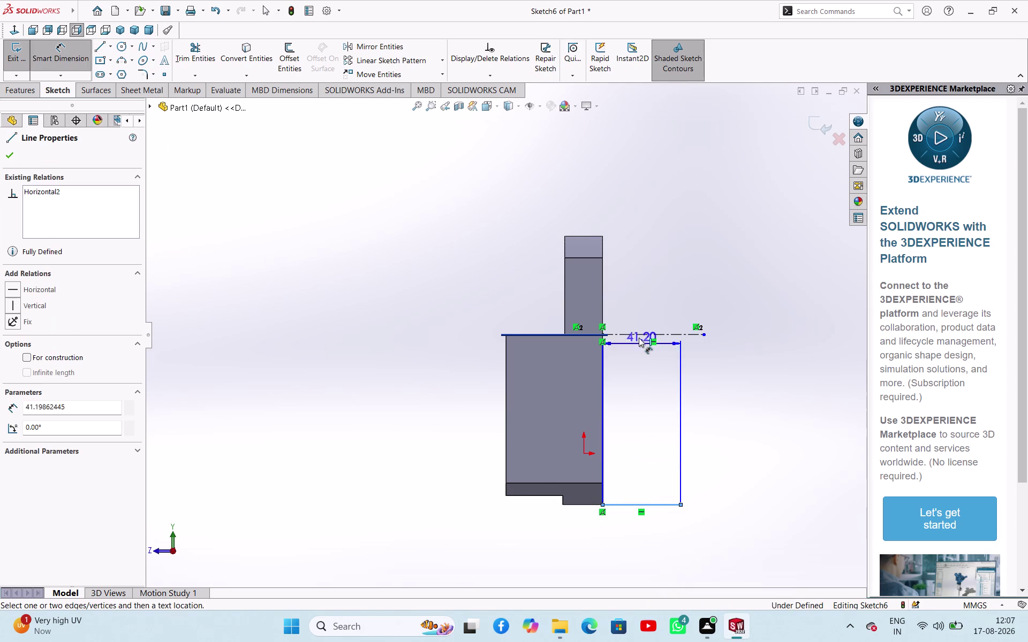
Cancel the over-defining dimension and undo all the trial sketch changes.
click(639, 337)
click(655, 402)
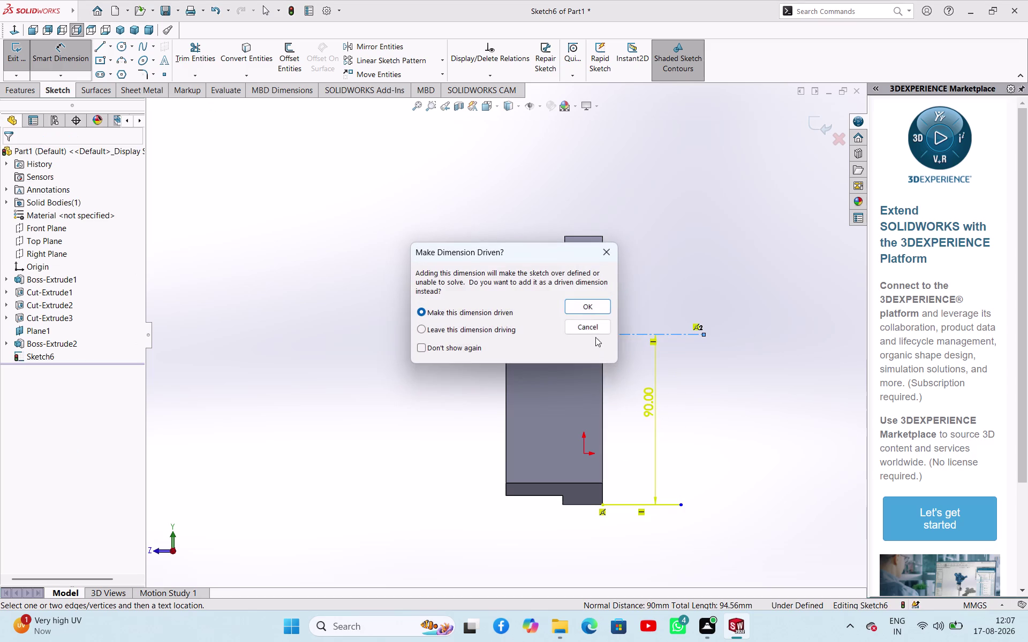
click(590, 328)
click(689, 395)
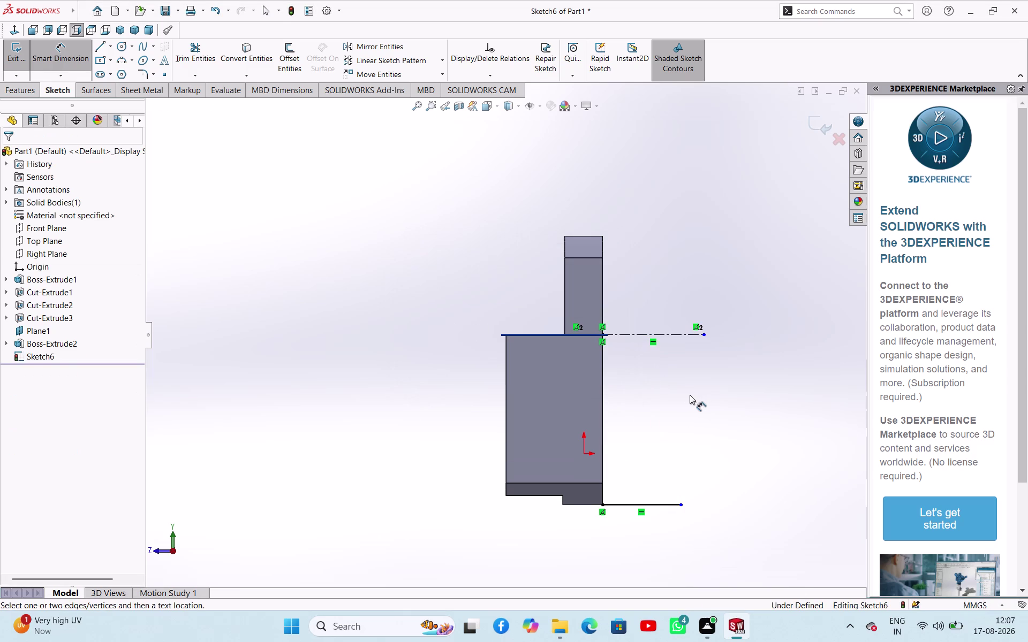
key(ctrl+z)
key(ctrl+z)
key(ctrl+z)
key(ctrl+z)
key(ctrl+z)
key(ctrl+z)
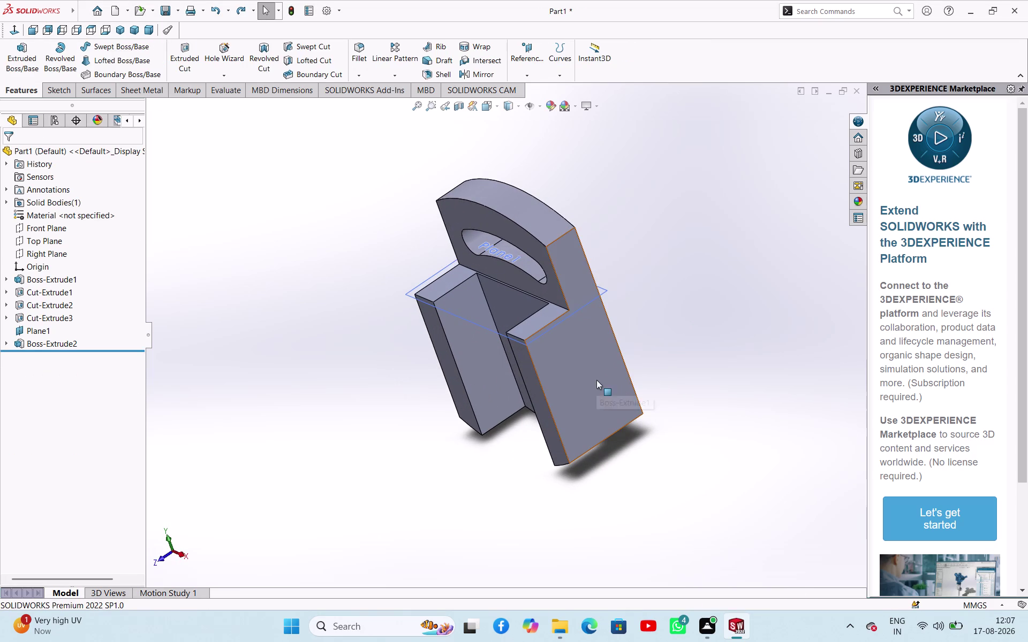
Start a sketch on the large flat side face and draw a circle.
click(597, 380)
click(642, 348)
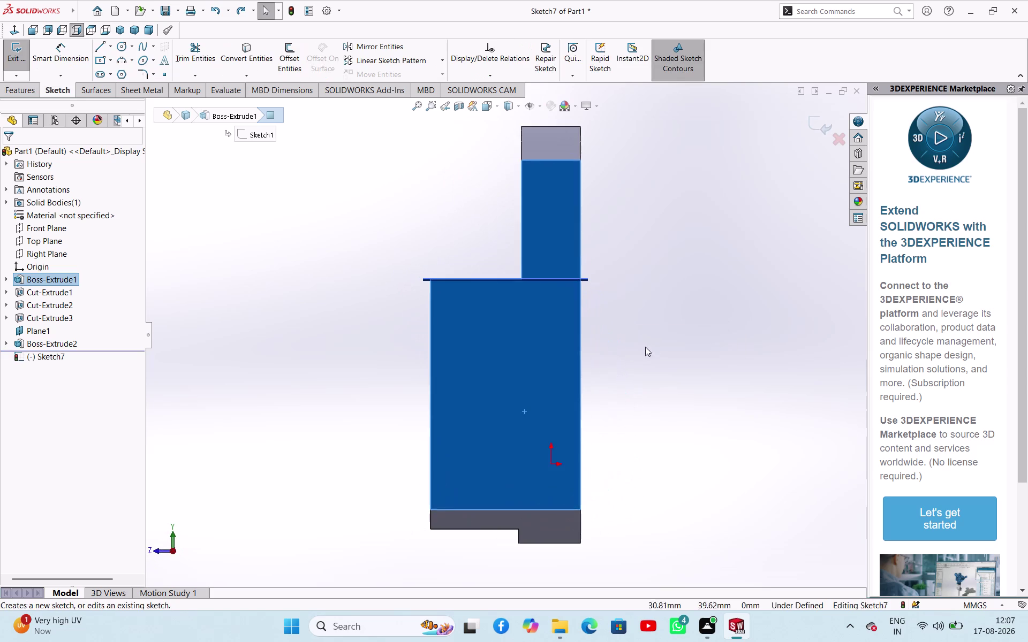
click(656, 345)
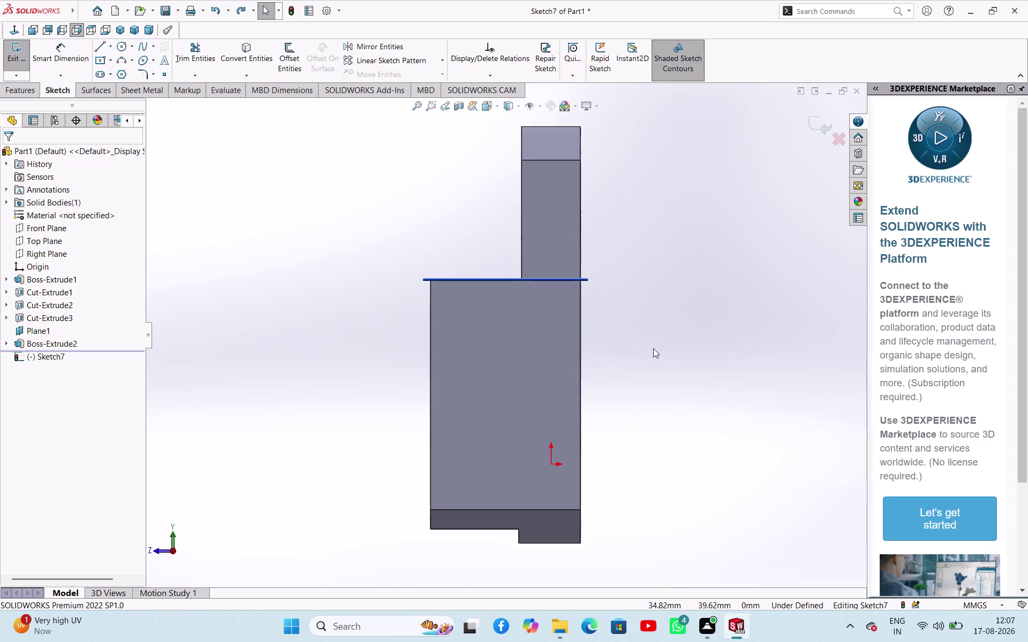
click(125, 47)
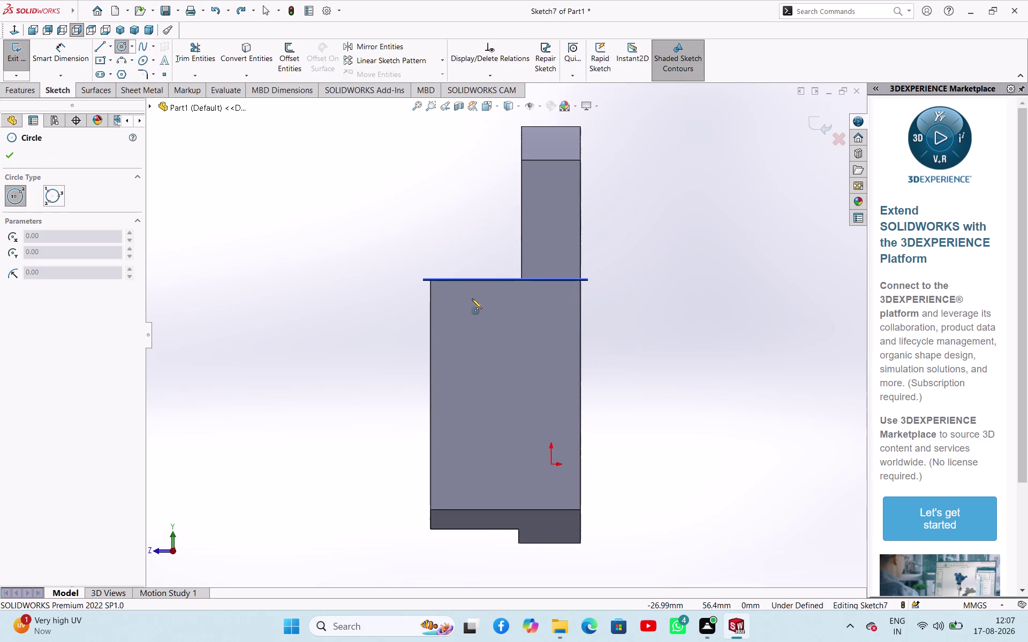
click(472, 298)
click(477, 306)
right_click(308, 285)
click(318, 292)
right_drag(327, 323, 343, 228)
click(474, 297)
click(478, 281)
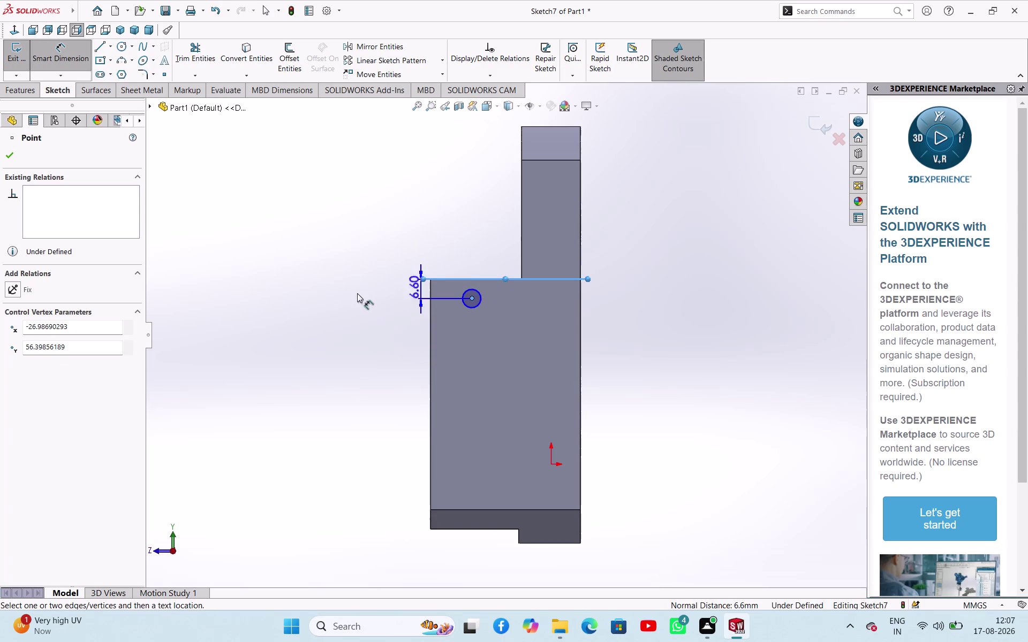
Locate the circle centre 14 mm below the top edge and 15 mm from the left edge.
click(349, 294)
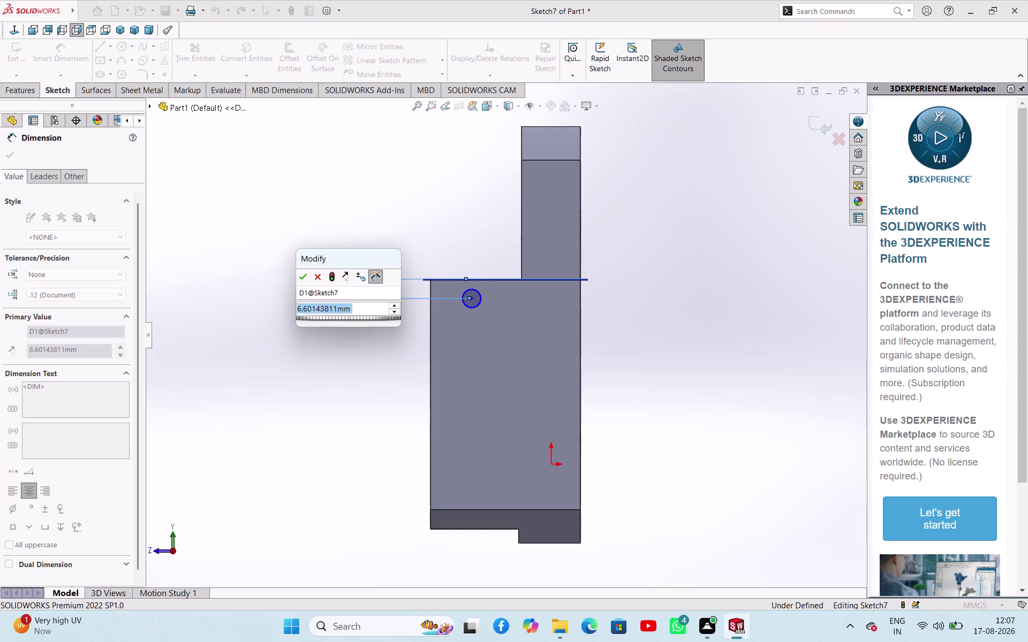
text(14)
key(Return)
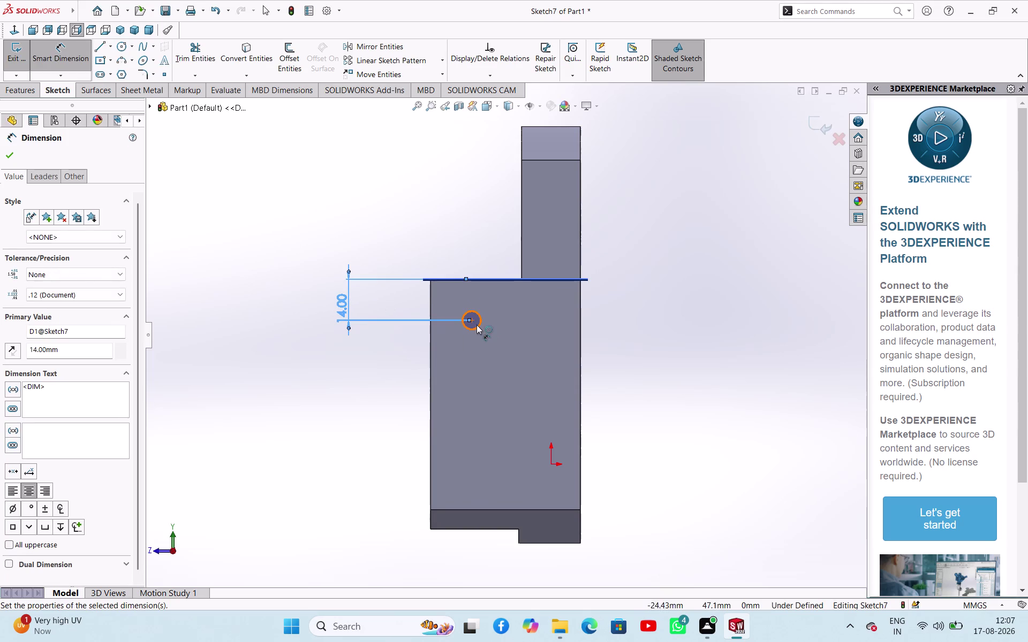
click(475, 320)
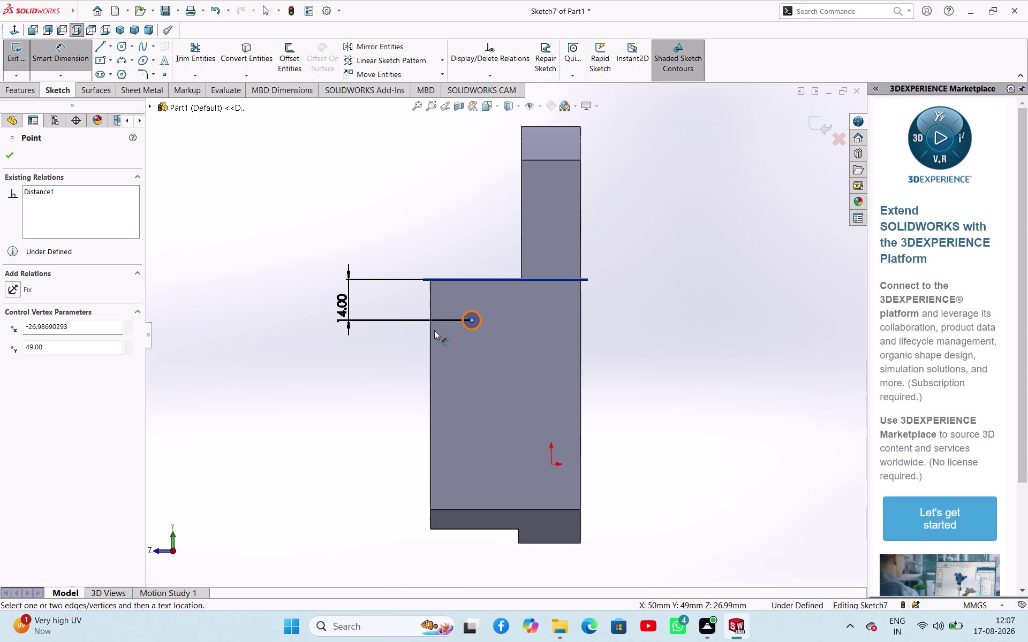
click(430, 329)
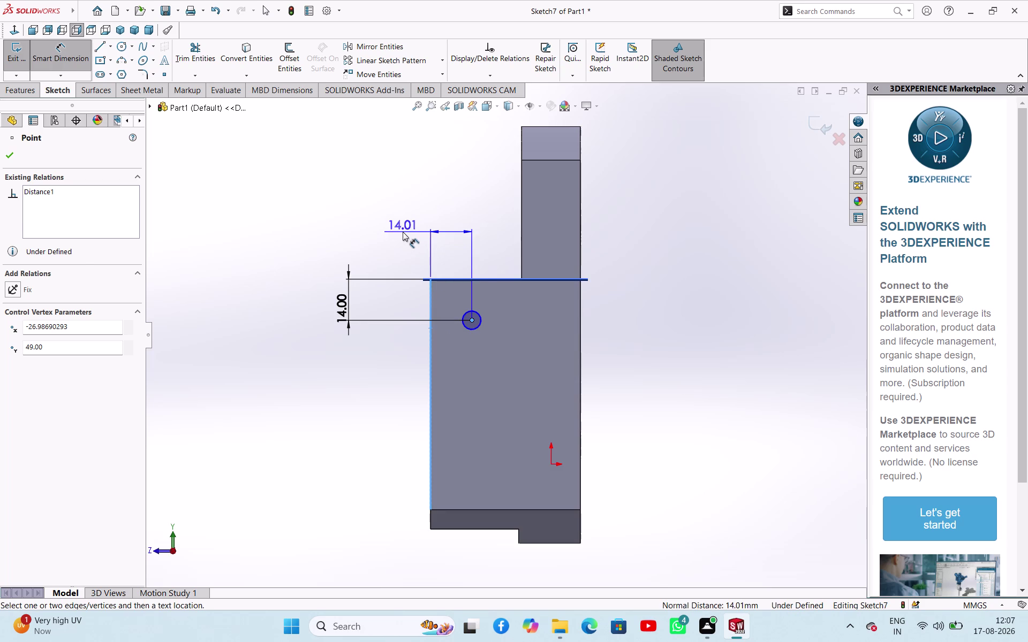
click(403, 232)
text(15)
key(Return)
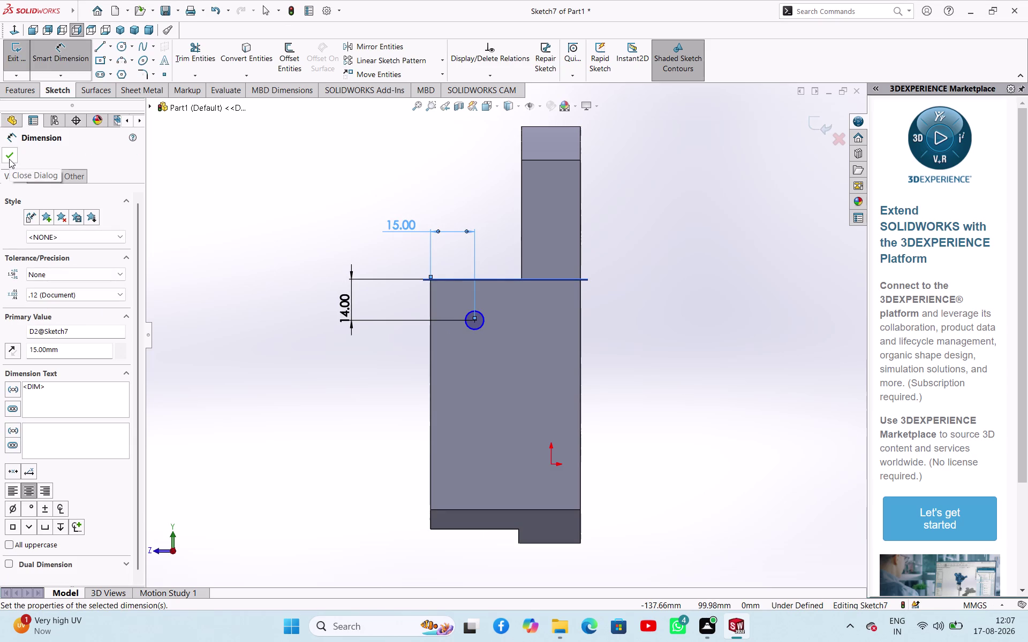
Set the circle diameter to 14 mm and exit the sketch.
right_click(219, 247)
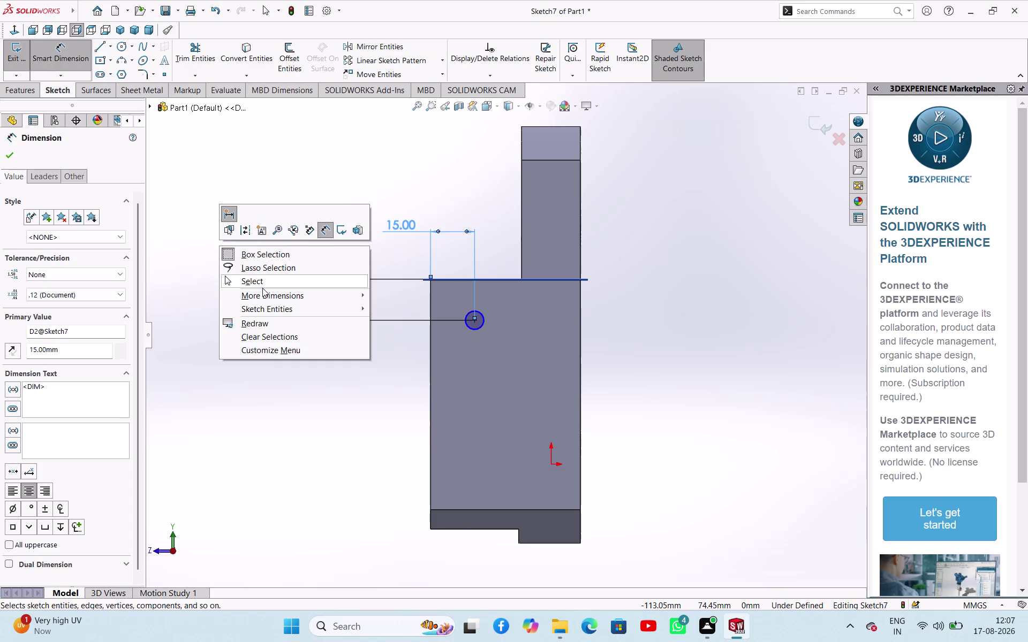
click(289, 169)
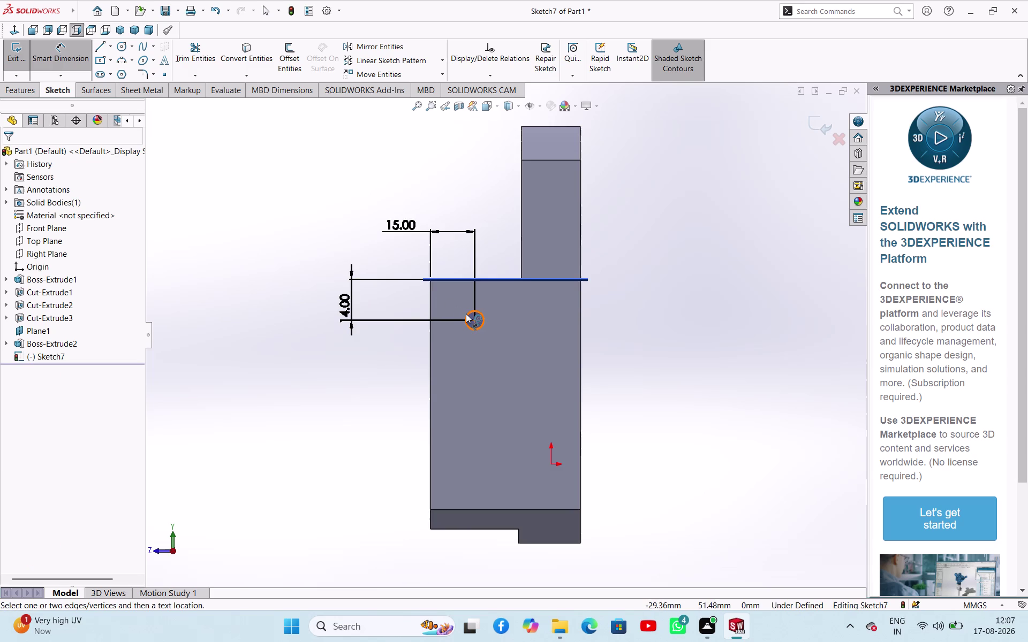
click(466, 313)
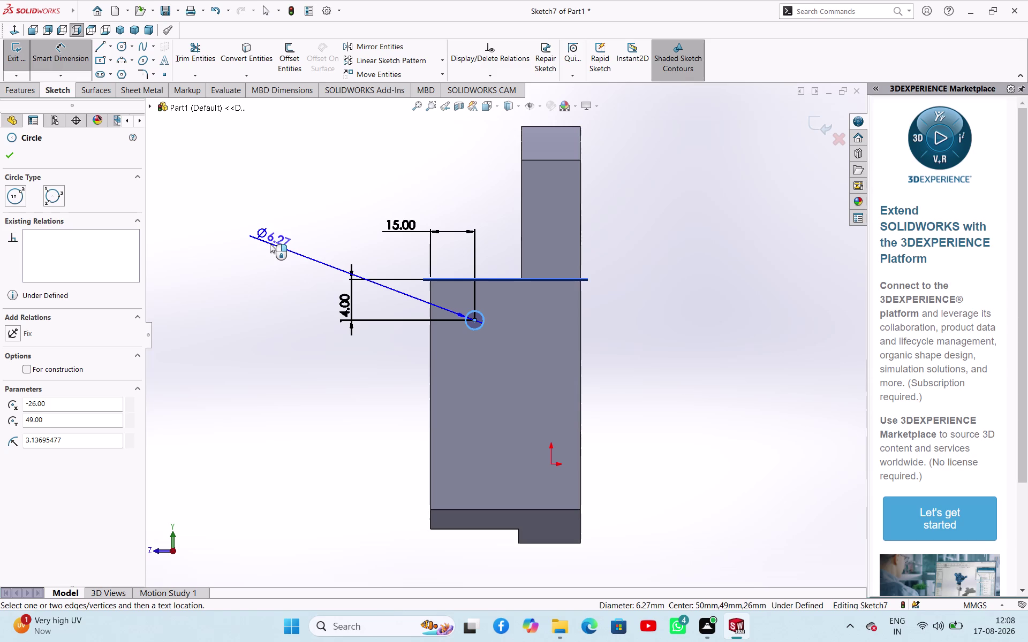
text(1)
text(4)
key(Return)
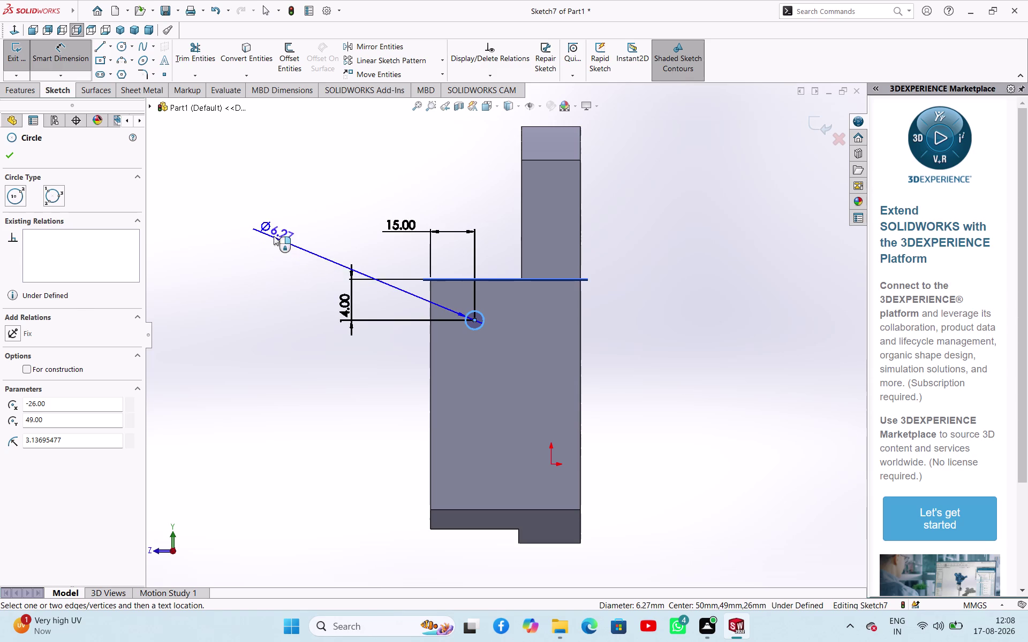
click(273, 236)
text(14)
key(Return)
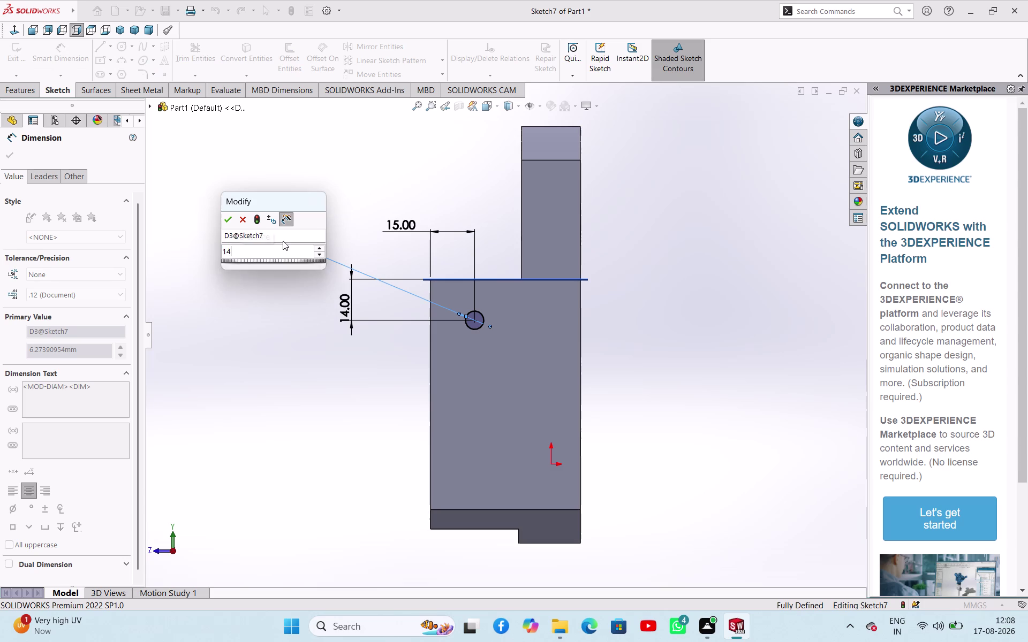
click(6, 154)
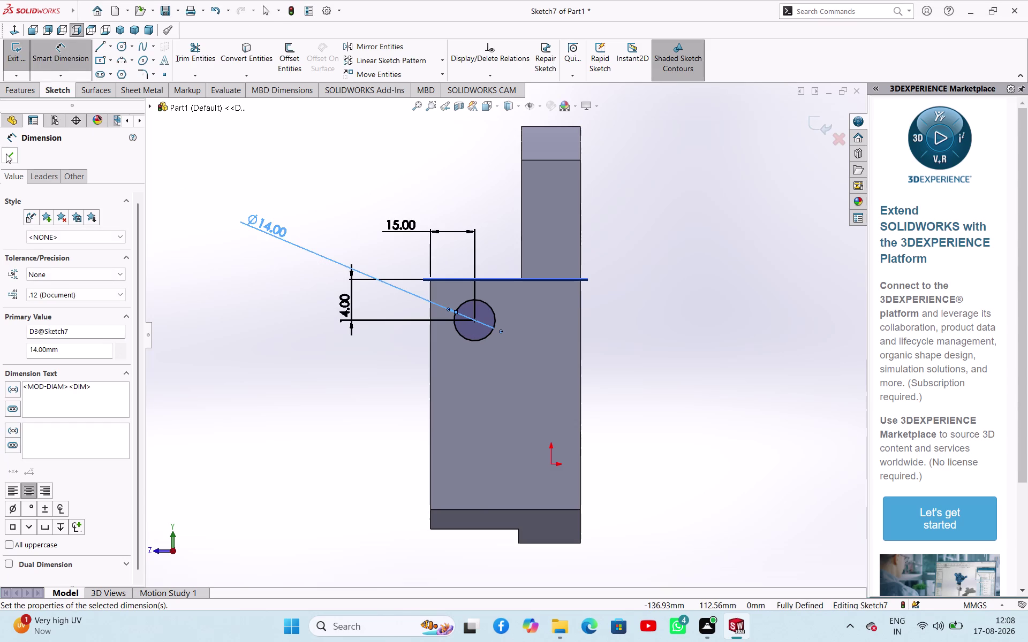
click(17, 58)
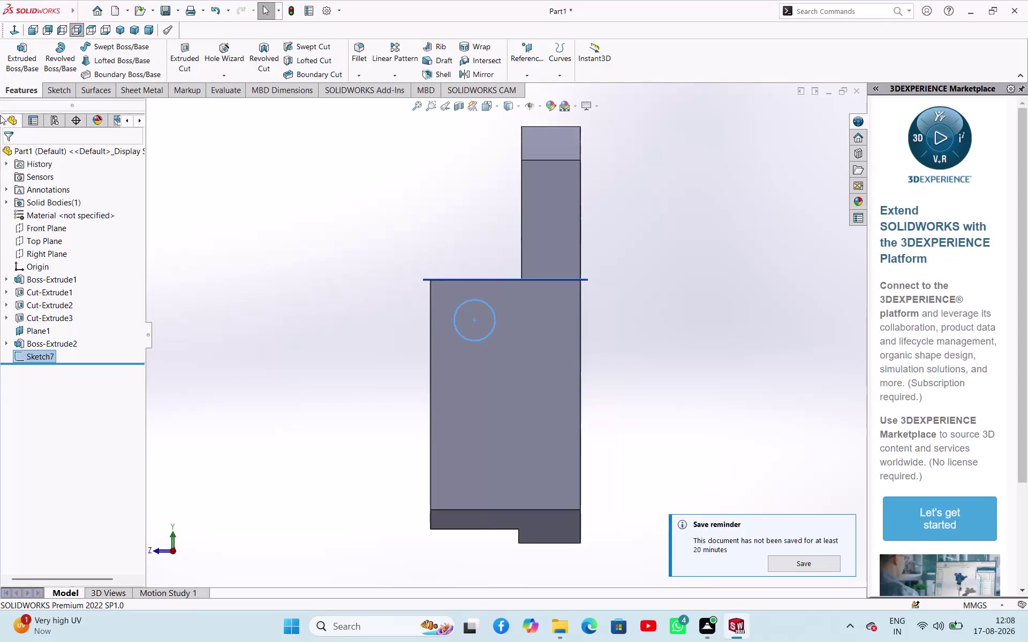
Extrude-cut the Ø14 mm circle through both side legs, then orbit to inspect the holes.
click(189, 52)
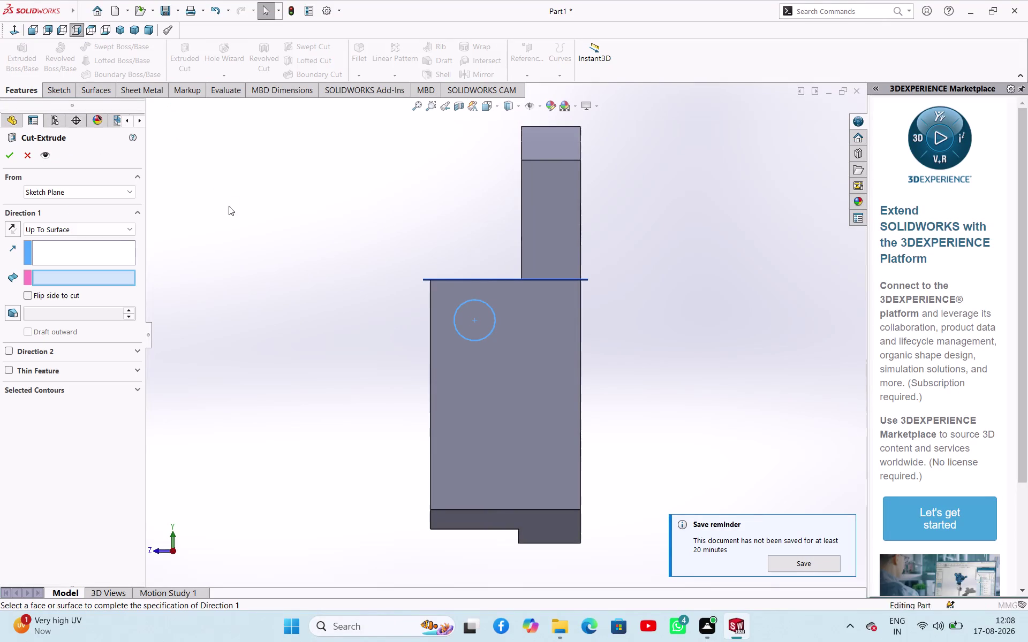
middle_drag(229, 206, 338, 267)
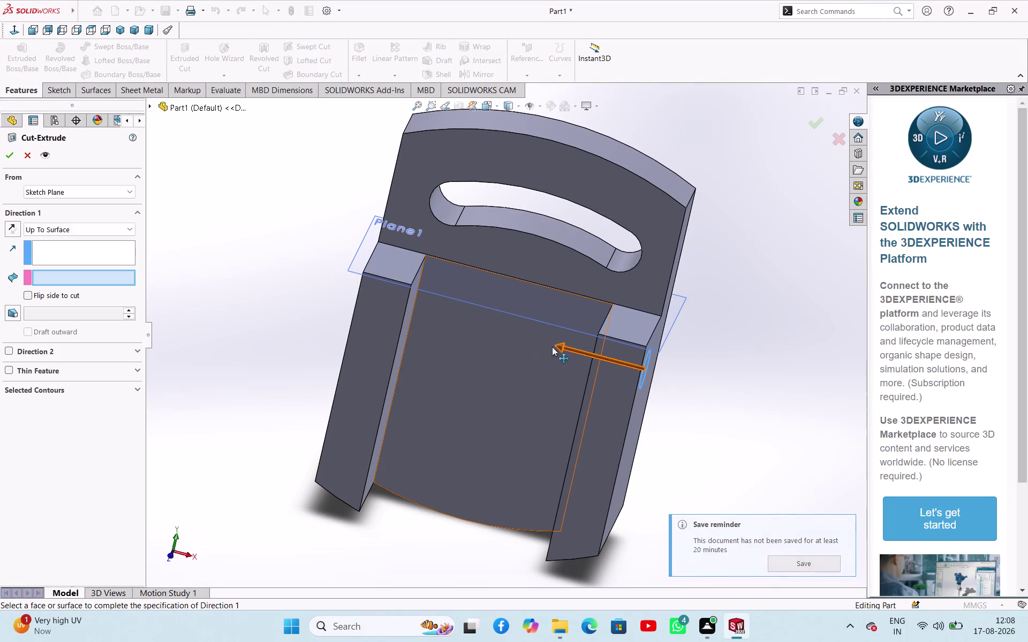
drag(557, 347, 346, 296)
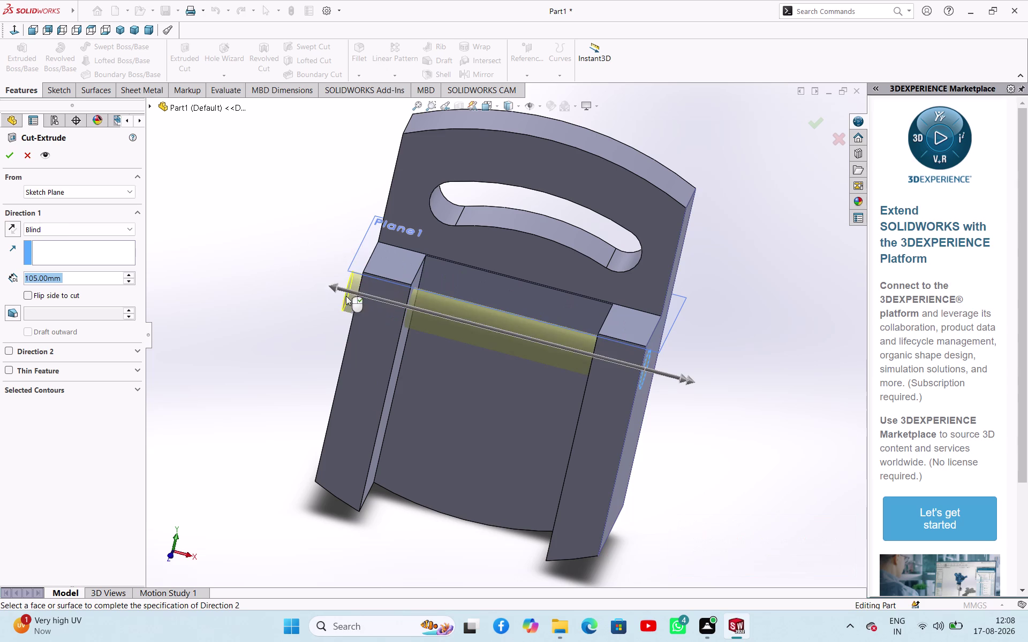
click(3, 152)
click(223, 207)
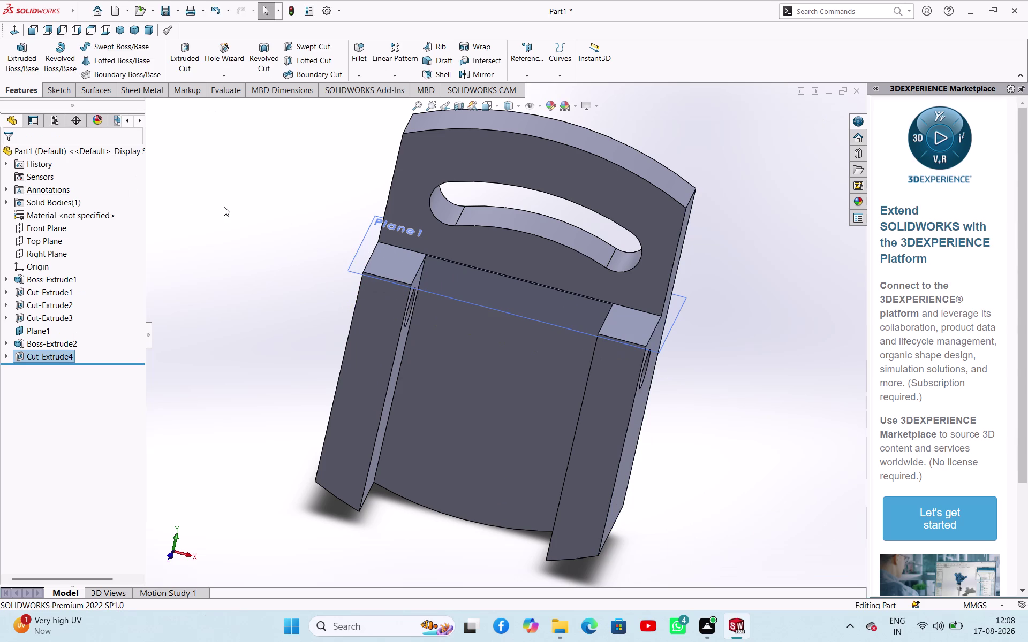
middle_drag(267, 237, 248, 241)
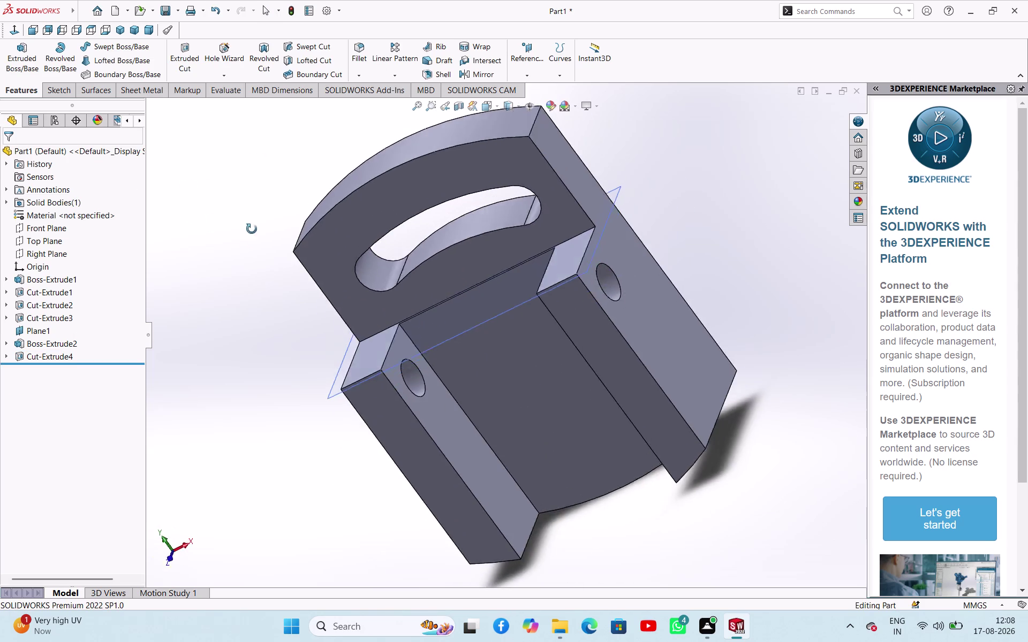
middle_drag(248, 241, 348, 250)
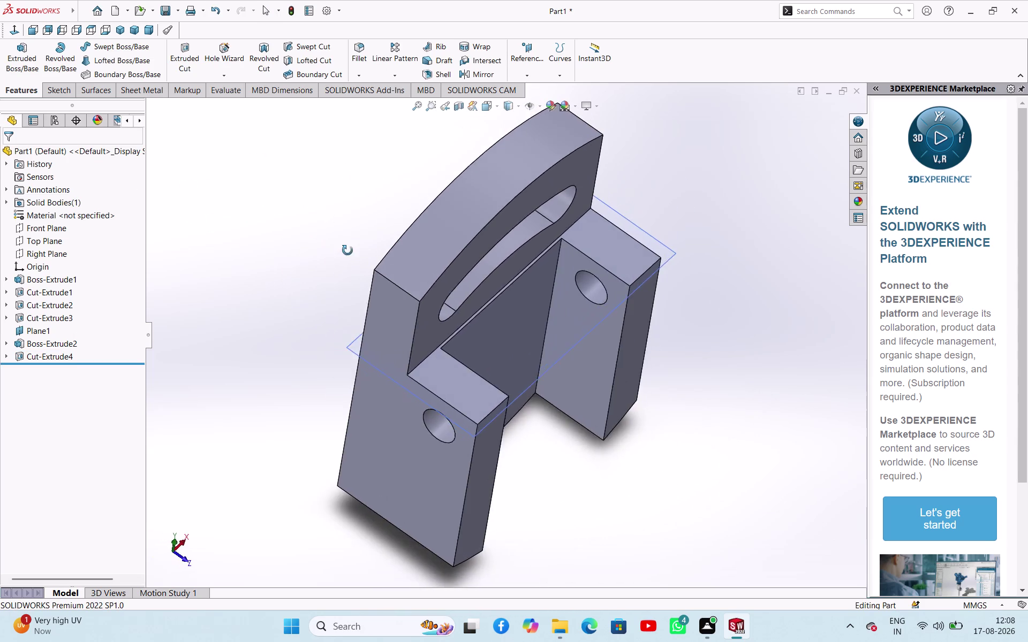
middle_drag(347, 250, 367, 235)
In the Save As dialog, browse to the fuji solid works > SHARPED TOOL HEAD folder.
key(ctrl+s)
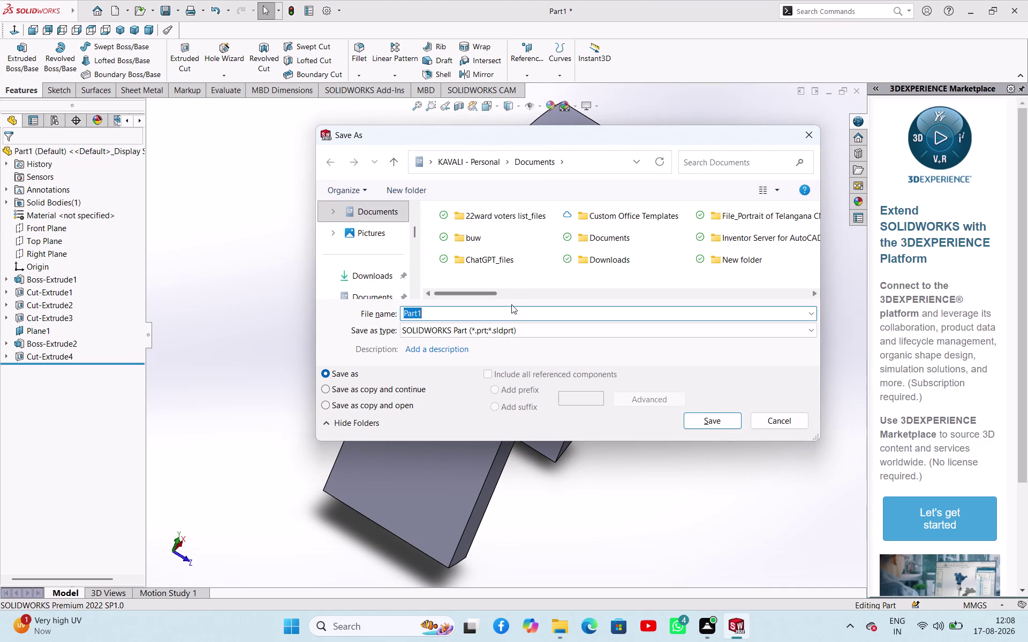
scroll(down, 3)
scroll(down, 3)
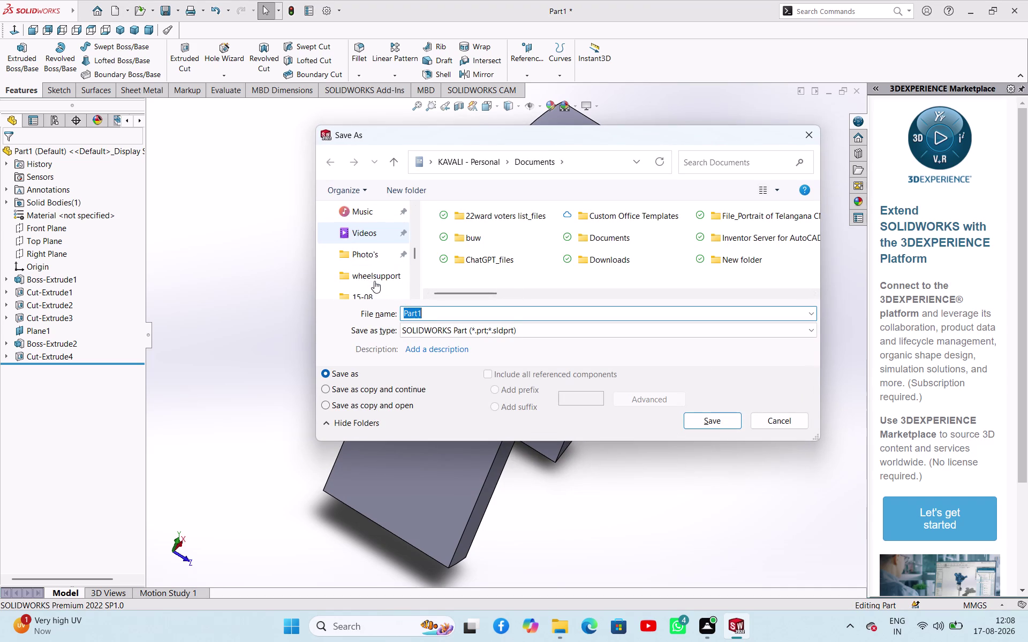
double_click(371, 275)
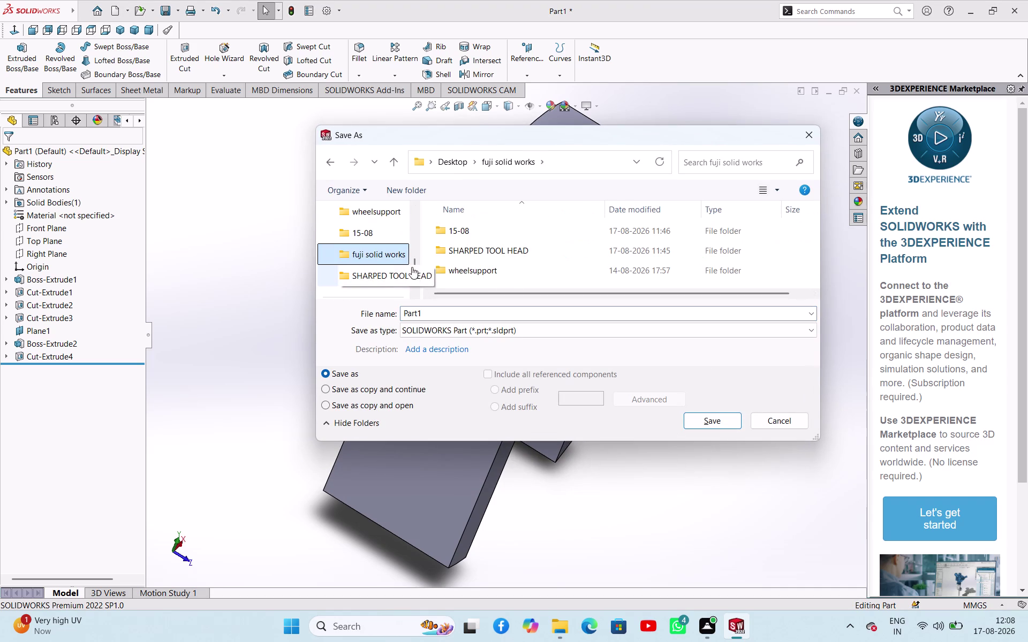
scroll(down, 3)
scroll(up, 3)
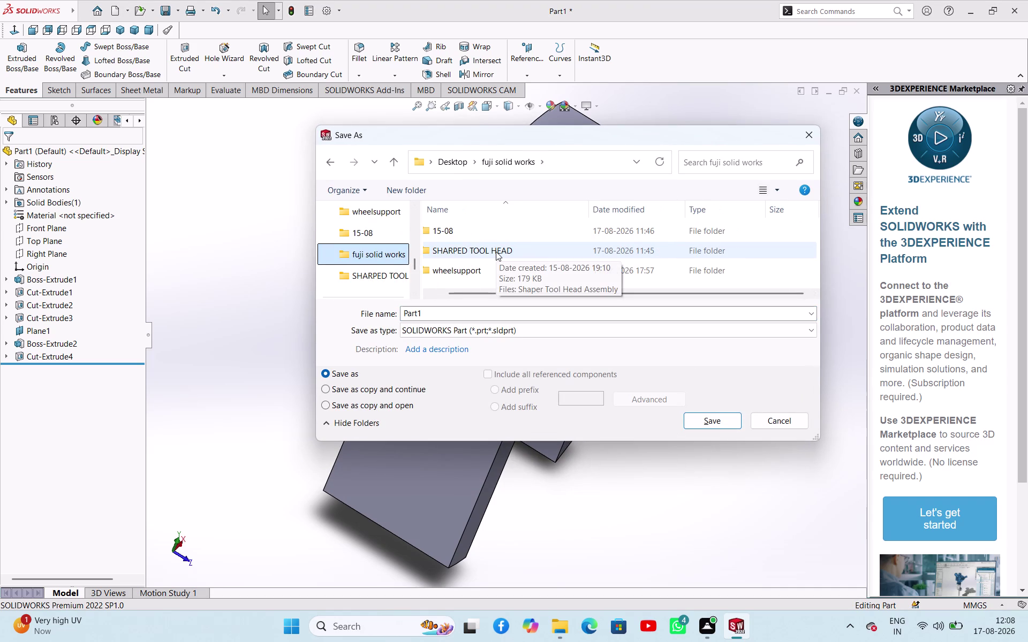
double_click(496, 252)
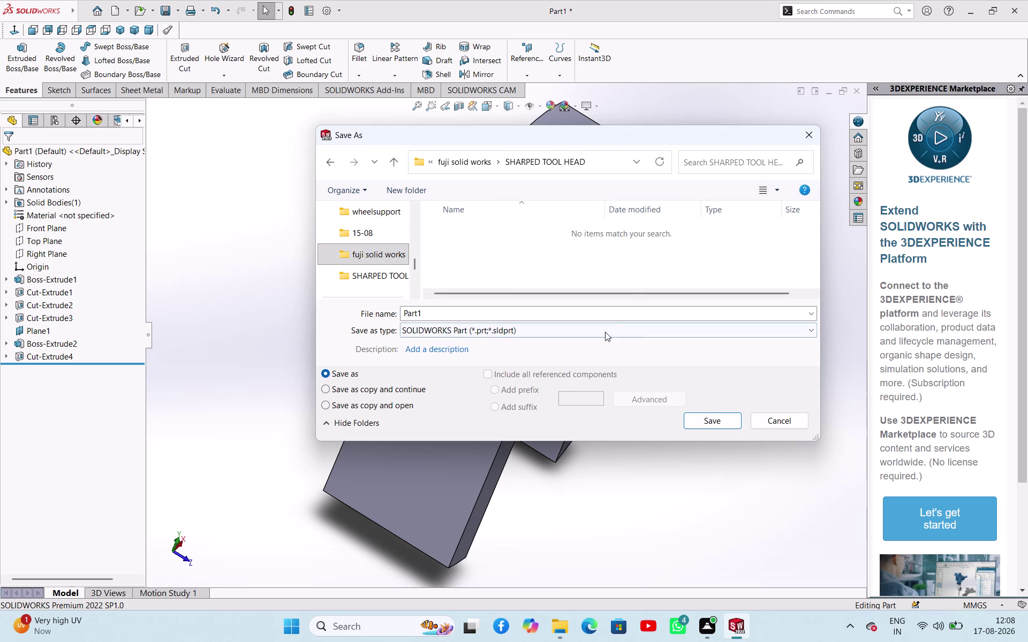
Name the file 'swivel plate' and save it.
double_click(576, 307)
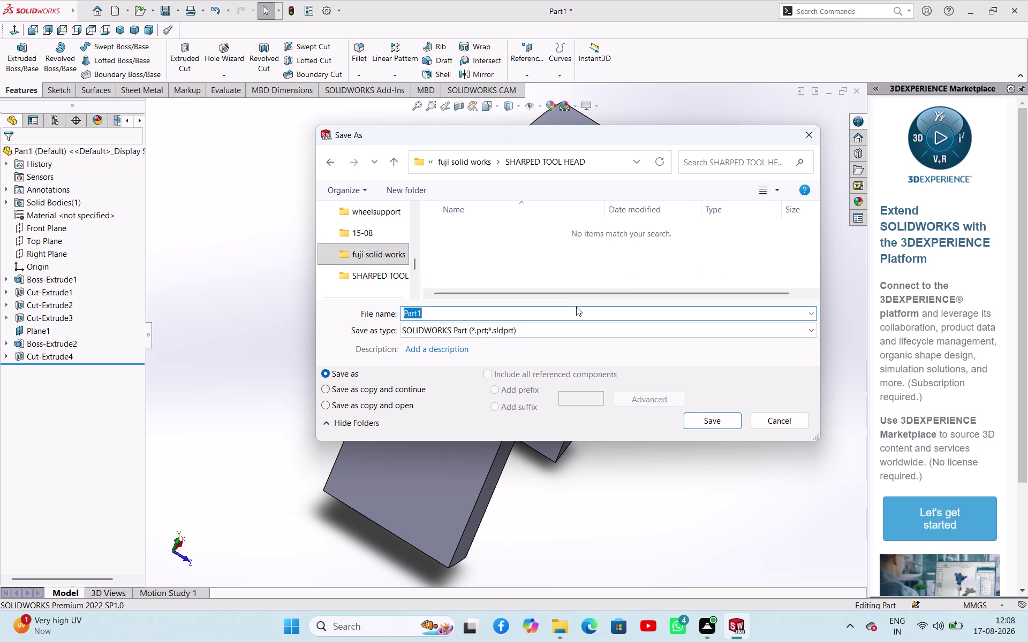
text(sw)
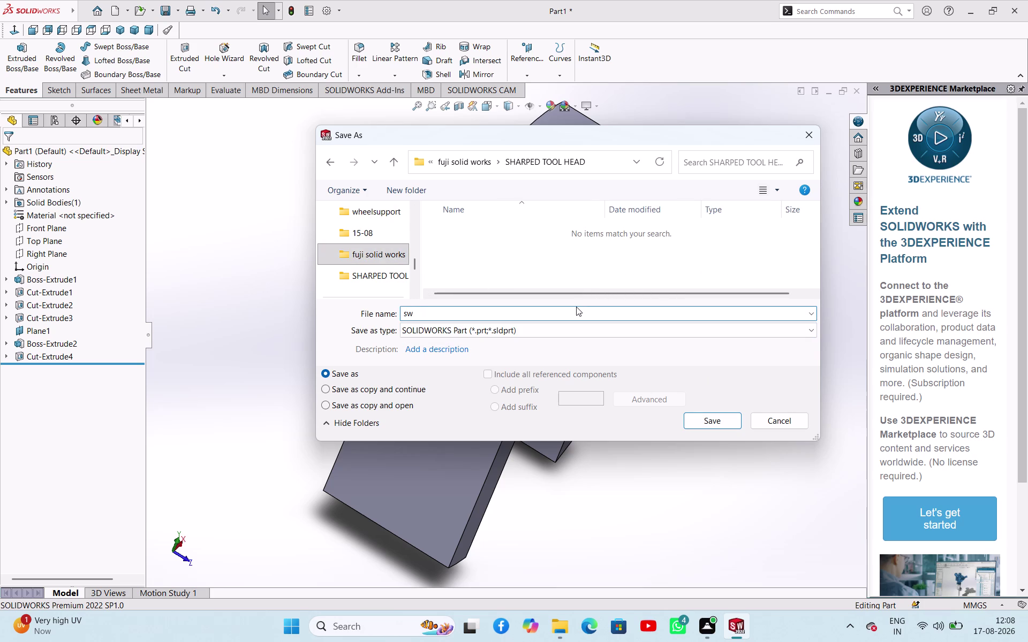
key(i)
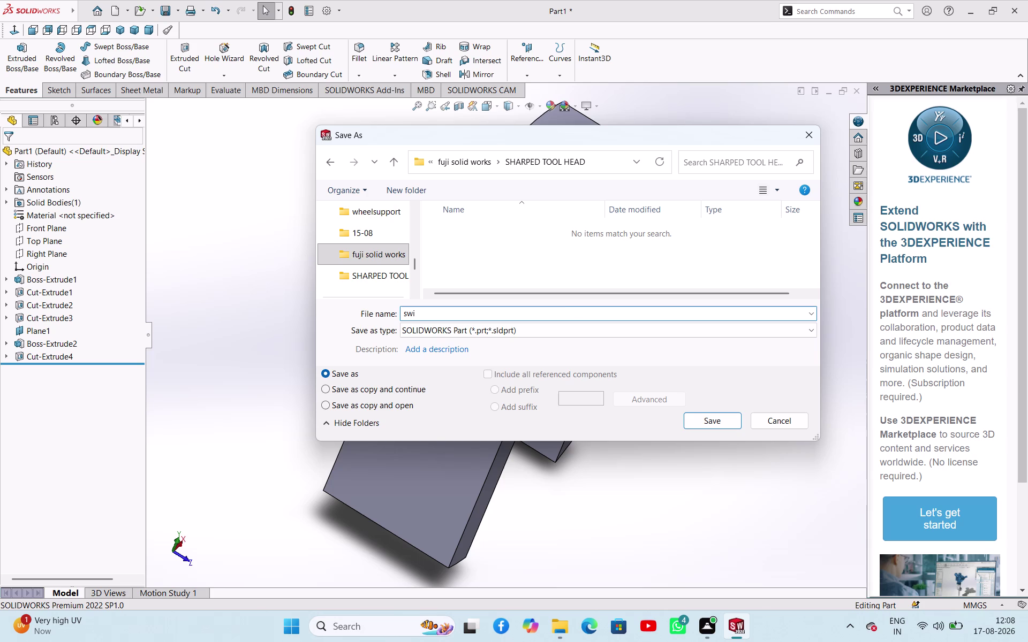
text(ve)
key(l)
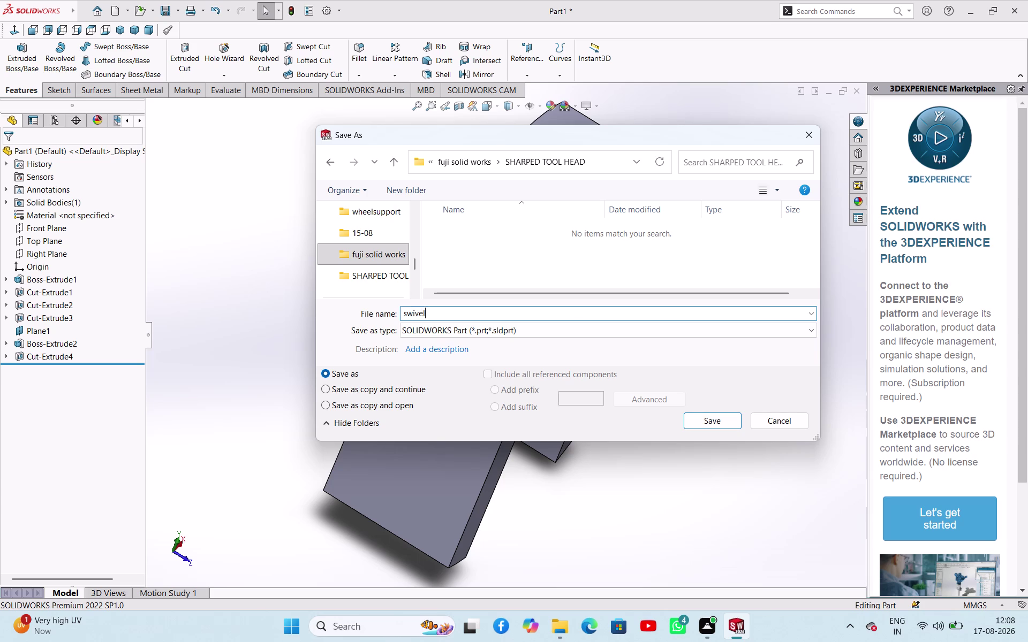
key(space)
text(pl)
text(ate)
click(721, 421)
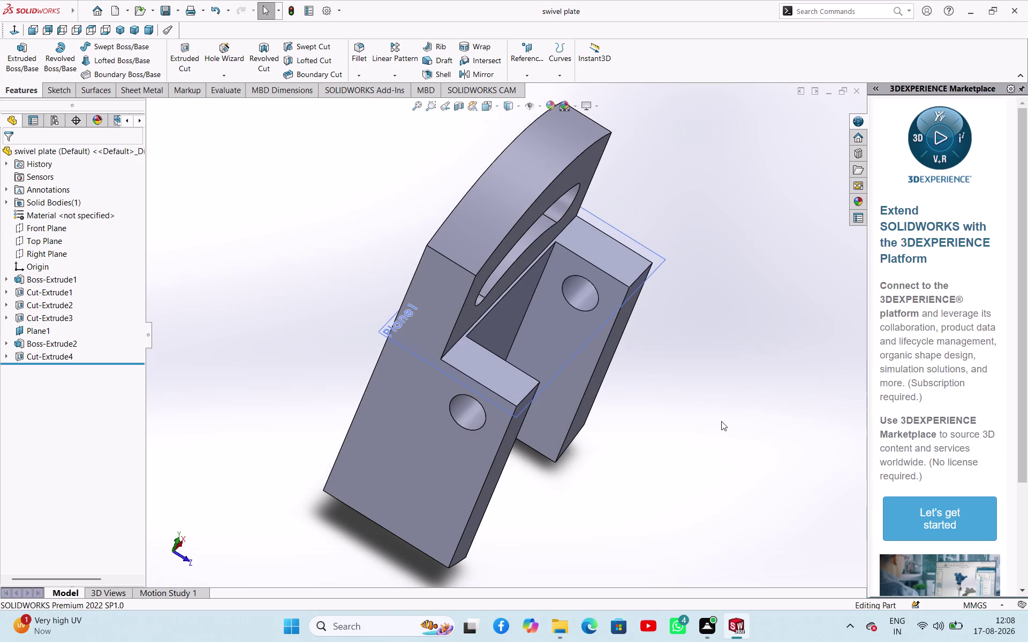
Create a new part document.
click(730, 421)
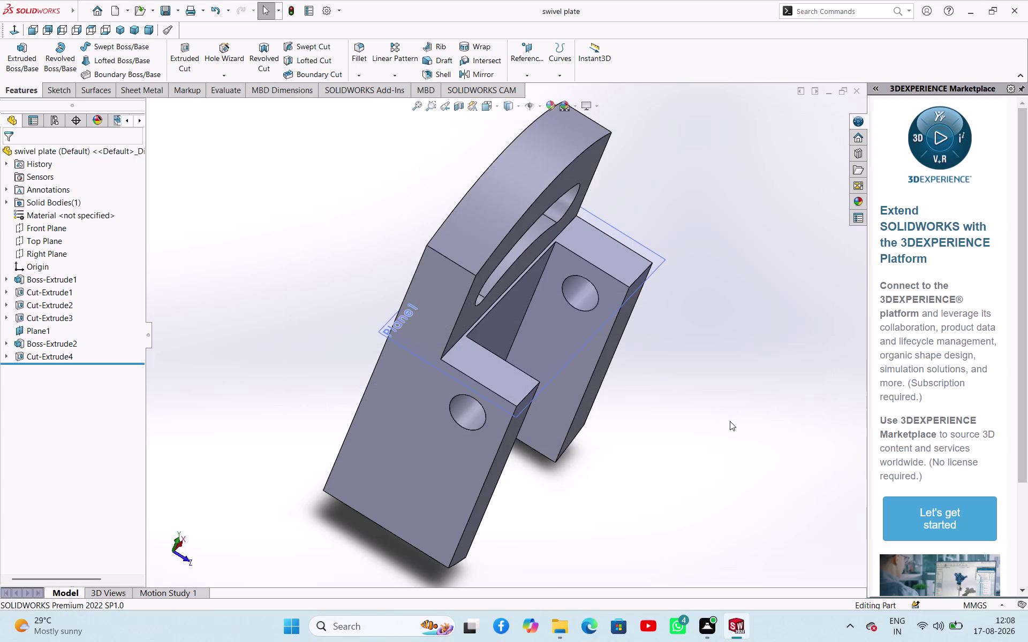
key(ctrl+s)
key(ctrl+n)
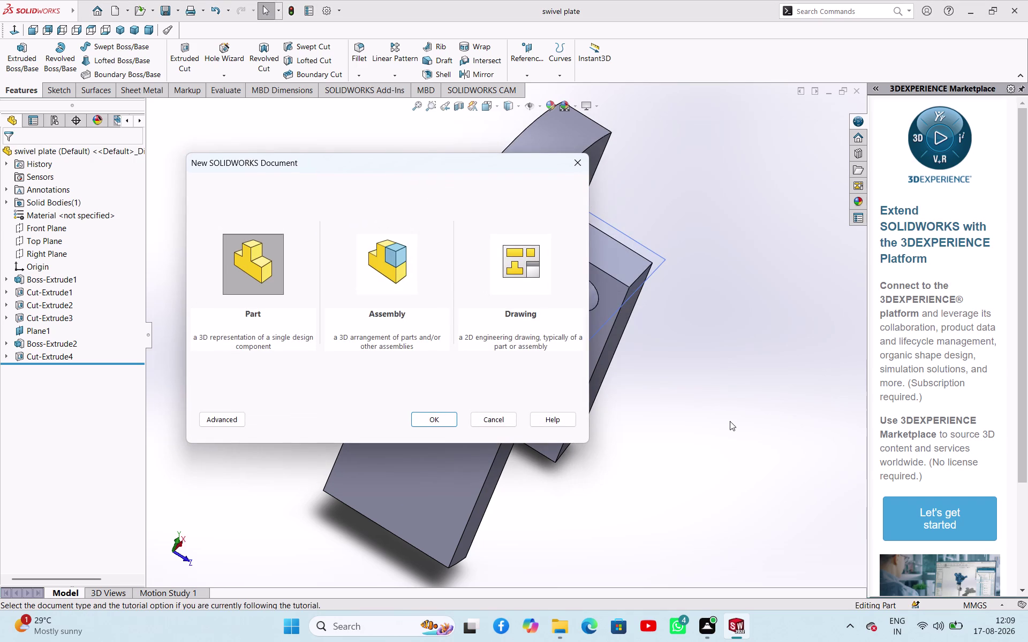
key(Return)
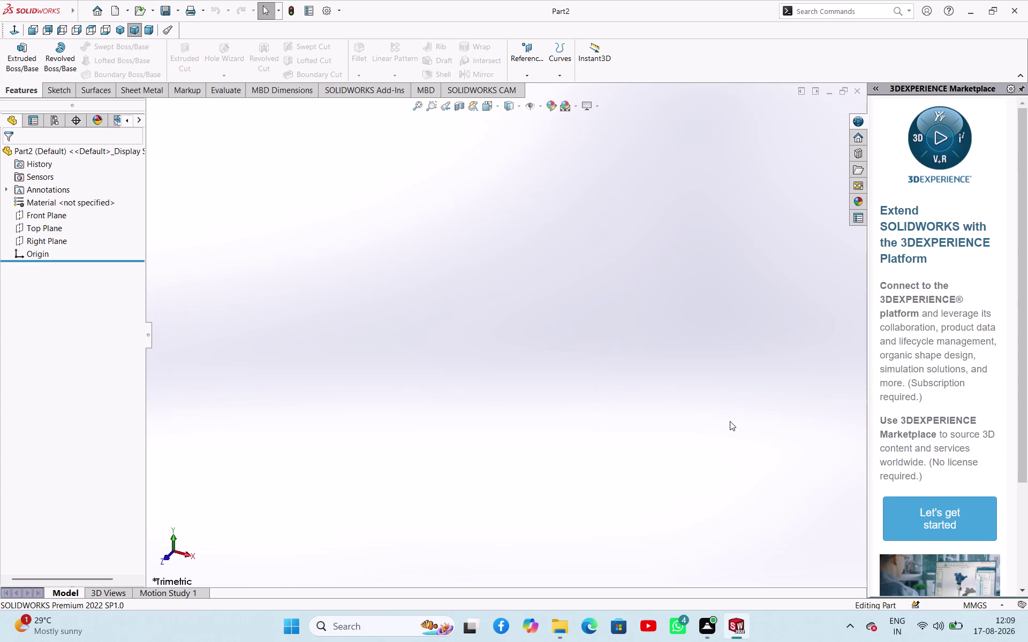
Select the Front Plane, view it Normal To, and start a sketch on it.
click(443, 299)
click(53, 229)
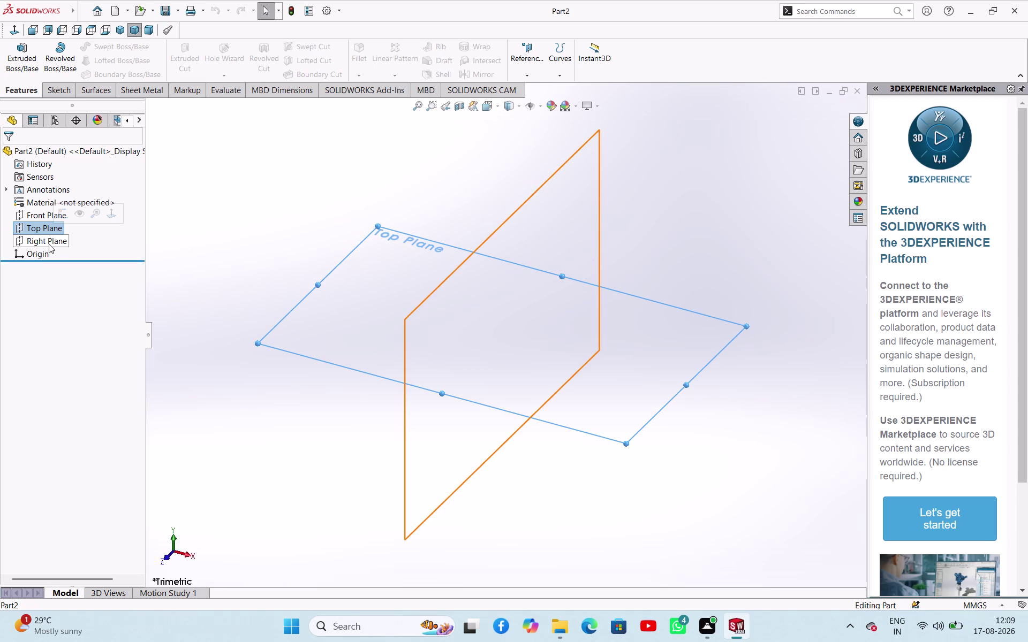
click(38, 213)
click(47, 198)
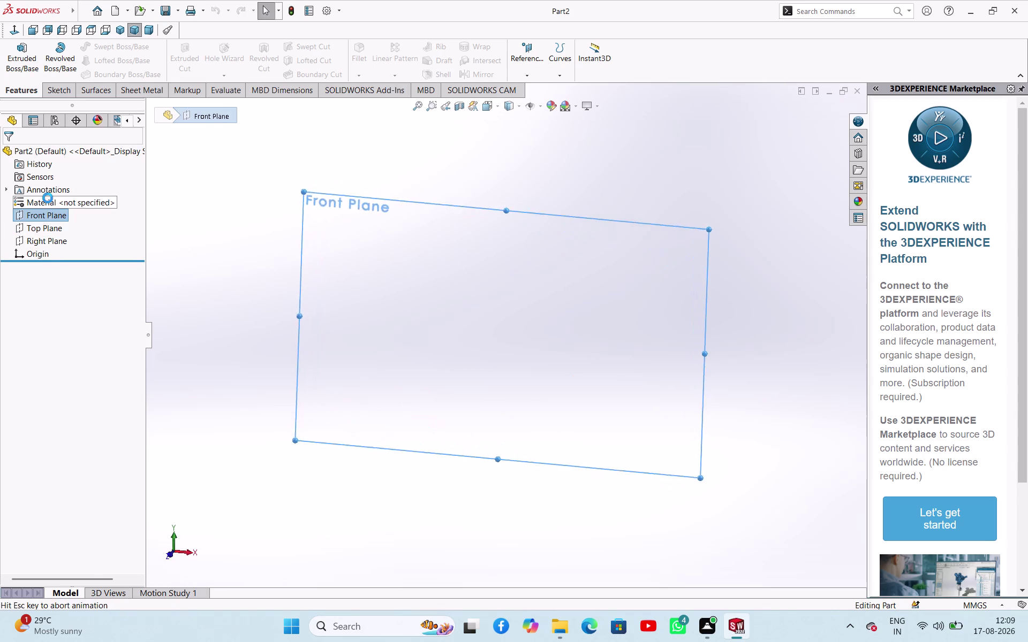
click(211, 258)
Draw a circle centred on the origin.
click(120, 50)
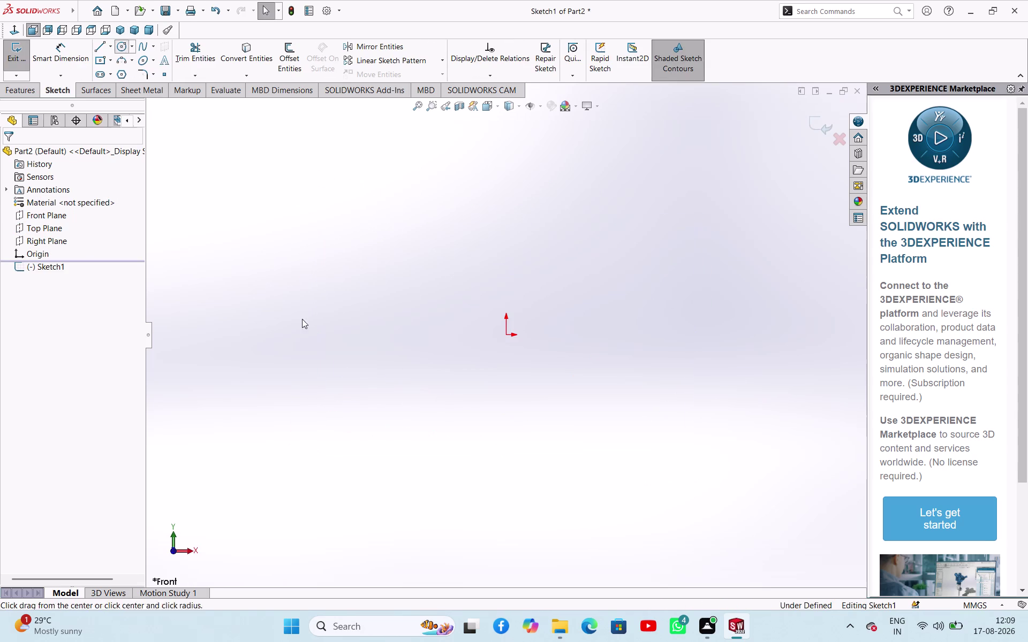
click(506, 338)
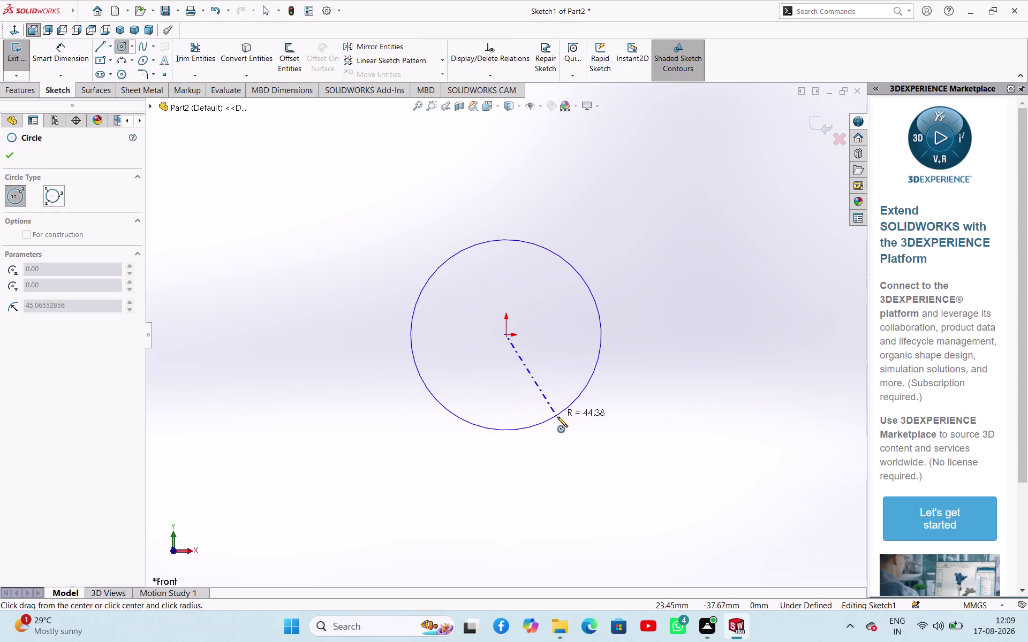
click(558, 417)
right_click(744, 288)
click(764, 303)
Dimension the circle's diameter to 155 mm and exit the sketch.
right_drag(731, 325, 759, 212)
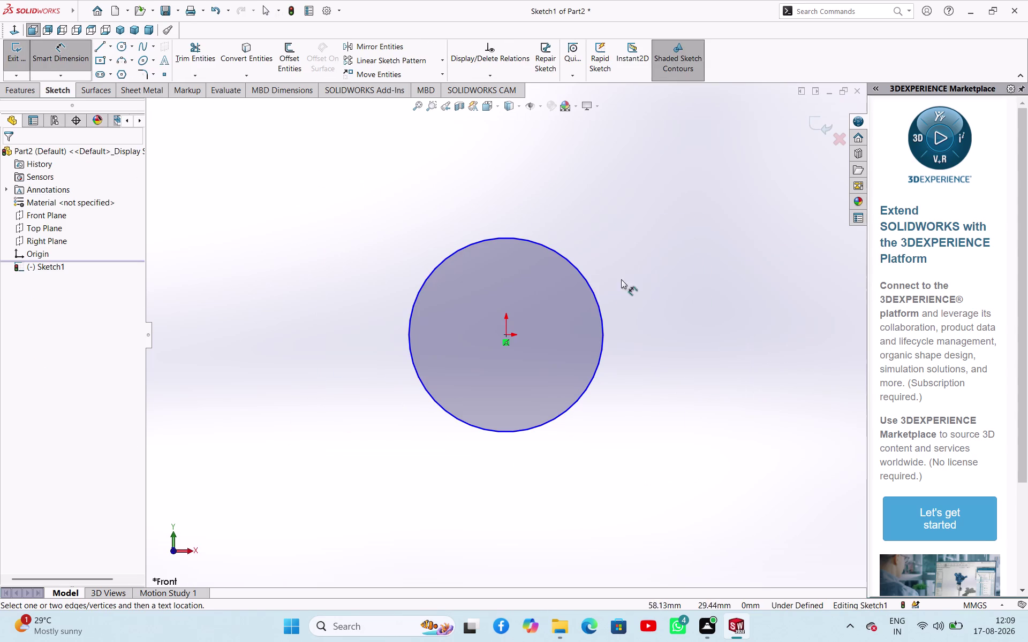
click(596, 296)
click(665, 242)
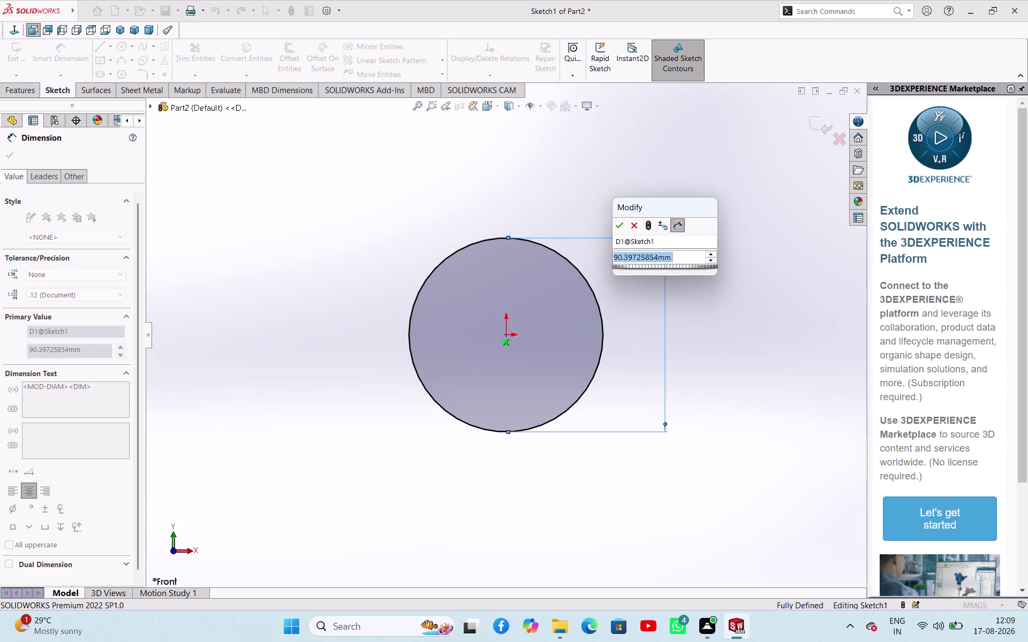
text(155)
key(Return)
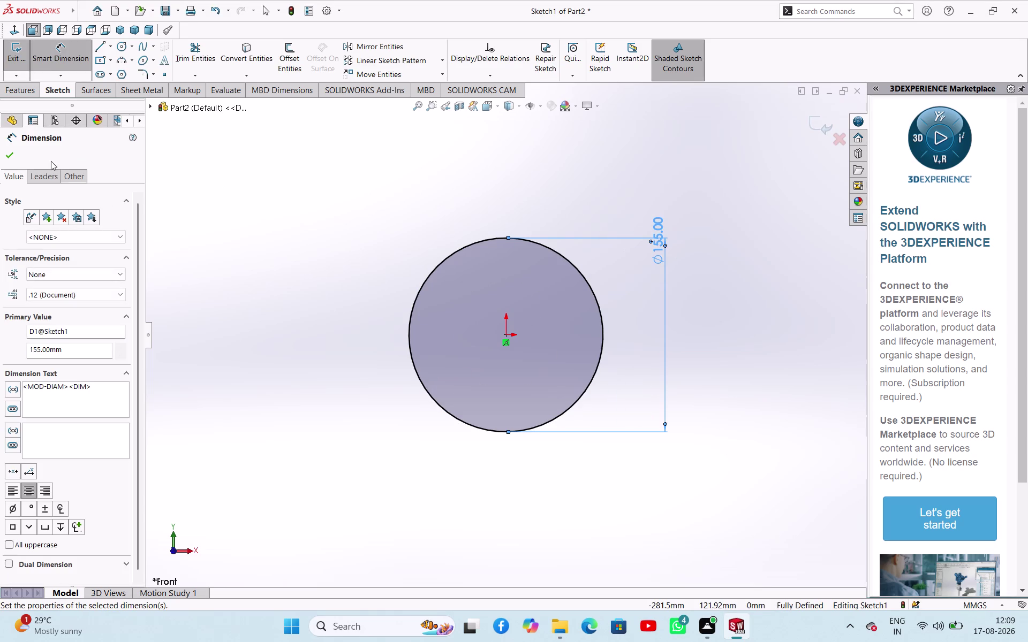
click(13, 153)
click(20, 60)
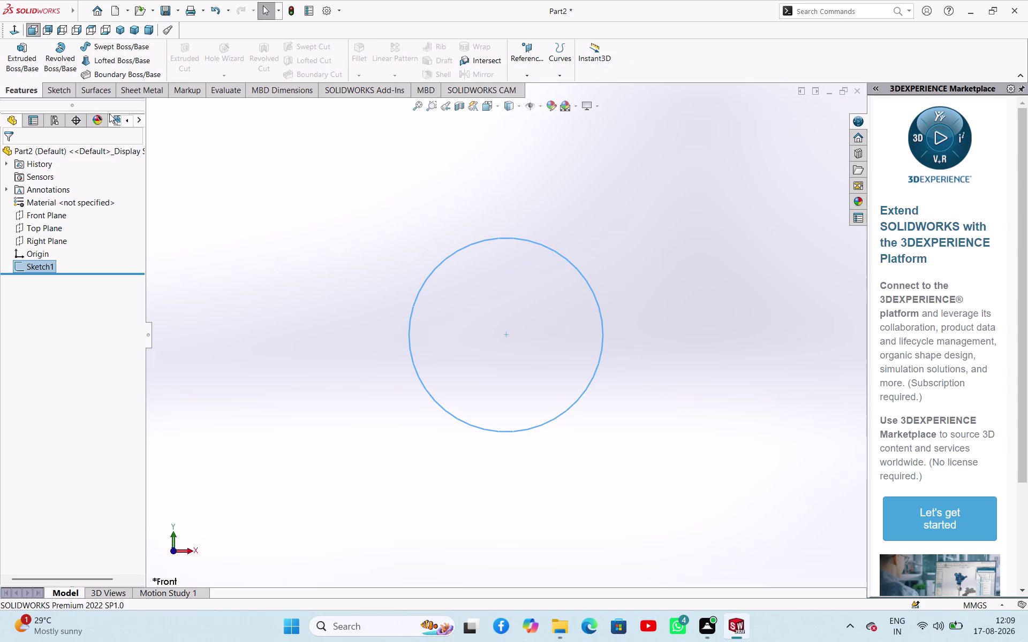
Extrude Sketch1's Ø155 circle 20 mm blind to create Boss-Extrude1.
click(28, 62)
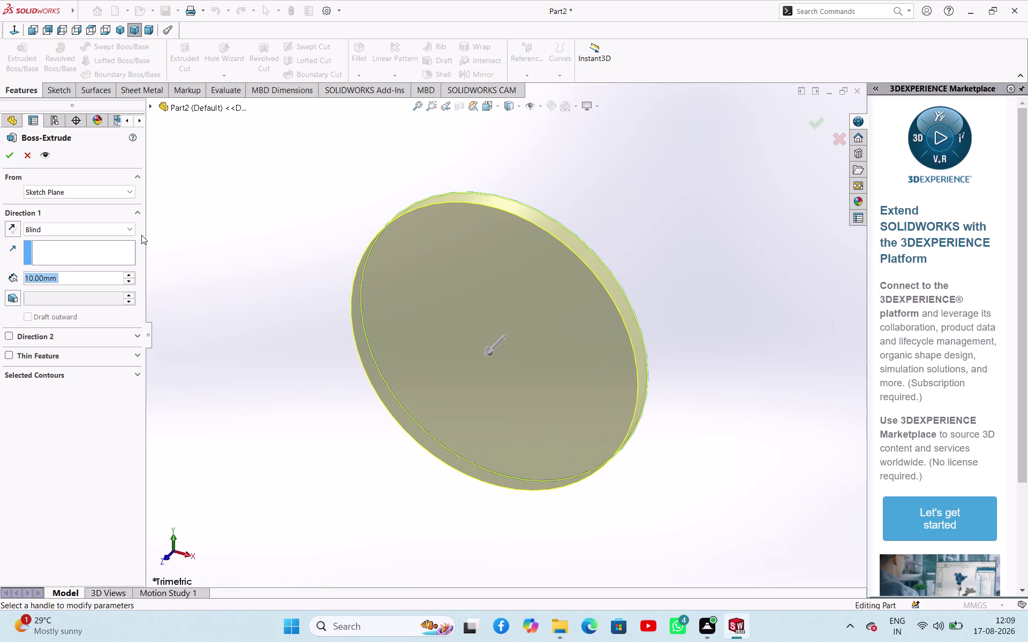
text(20)
key(Return)
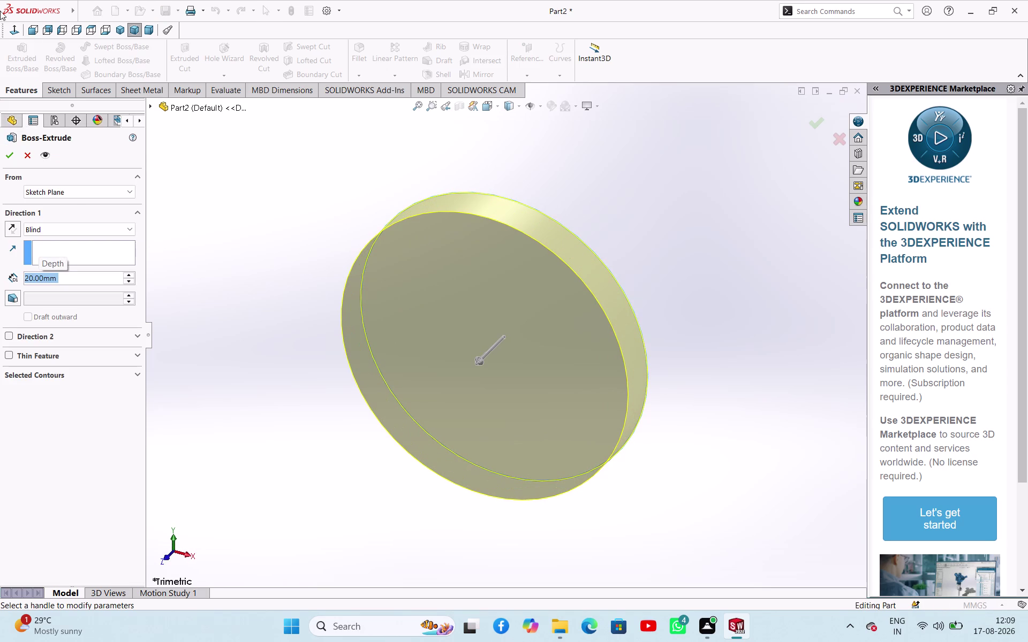
click(13, 150)
click(283, 179)
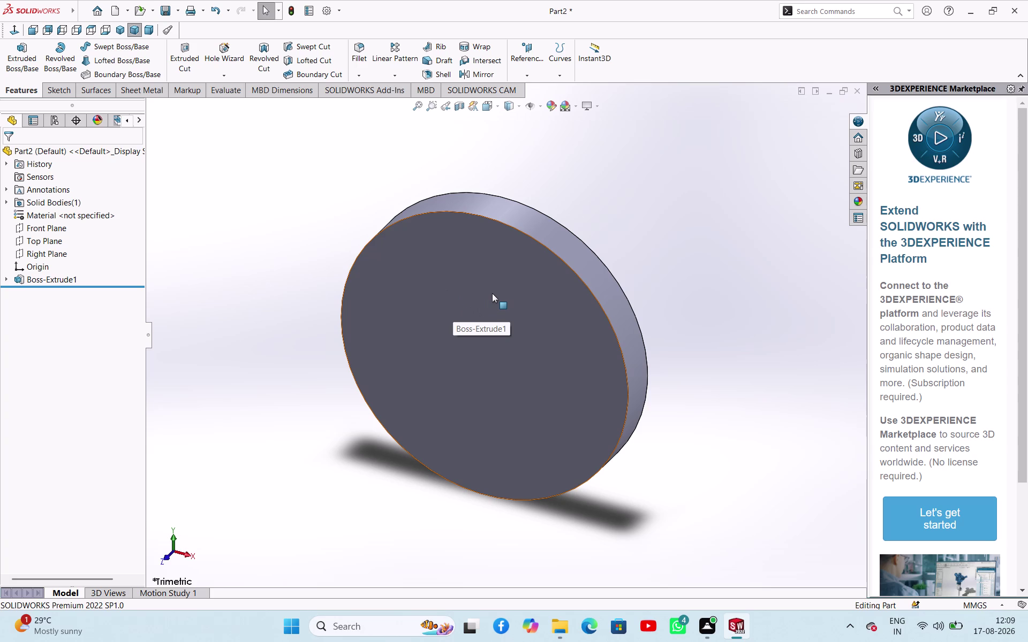
click(58, 237)
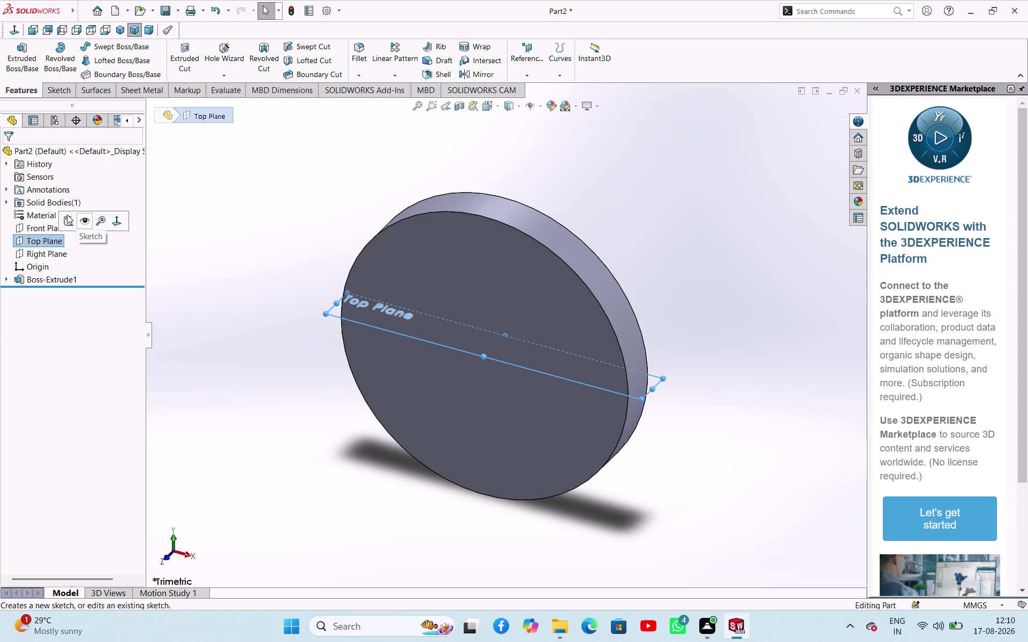
Start Sketch2 on the Top Plane and convert the disc's face edge into a sketch line.
click(73, 218)
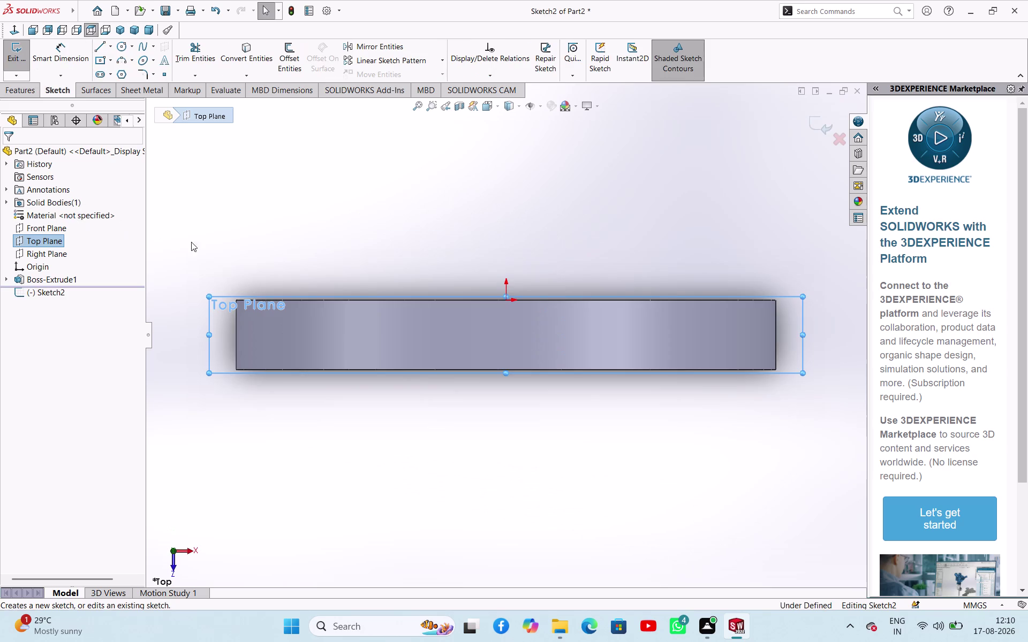
click(281, 241)
click(260, 47)
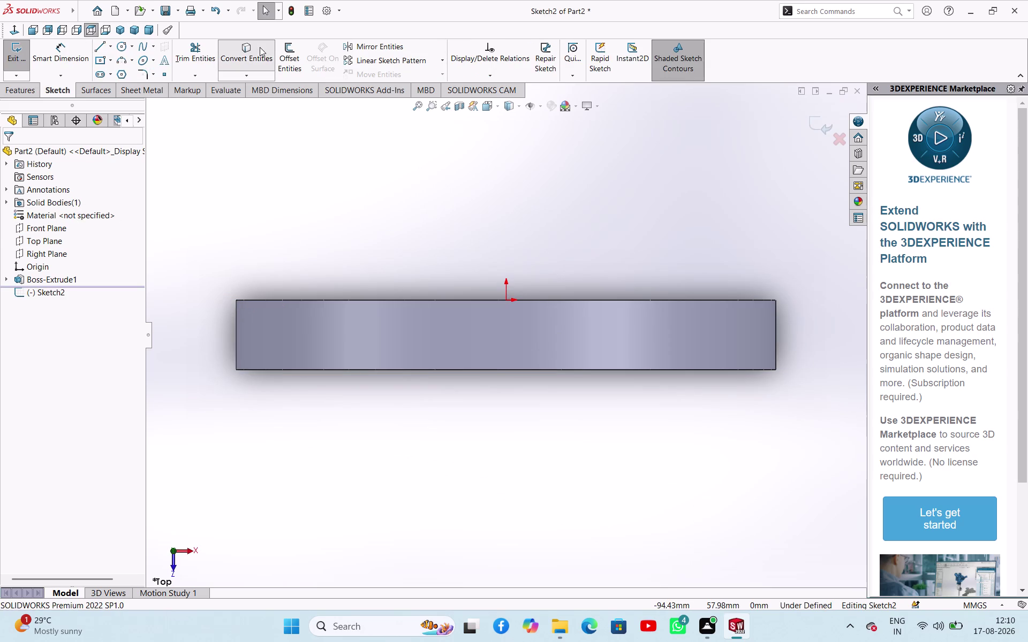
click(318, 371)
click(11, 155)
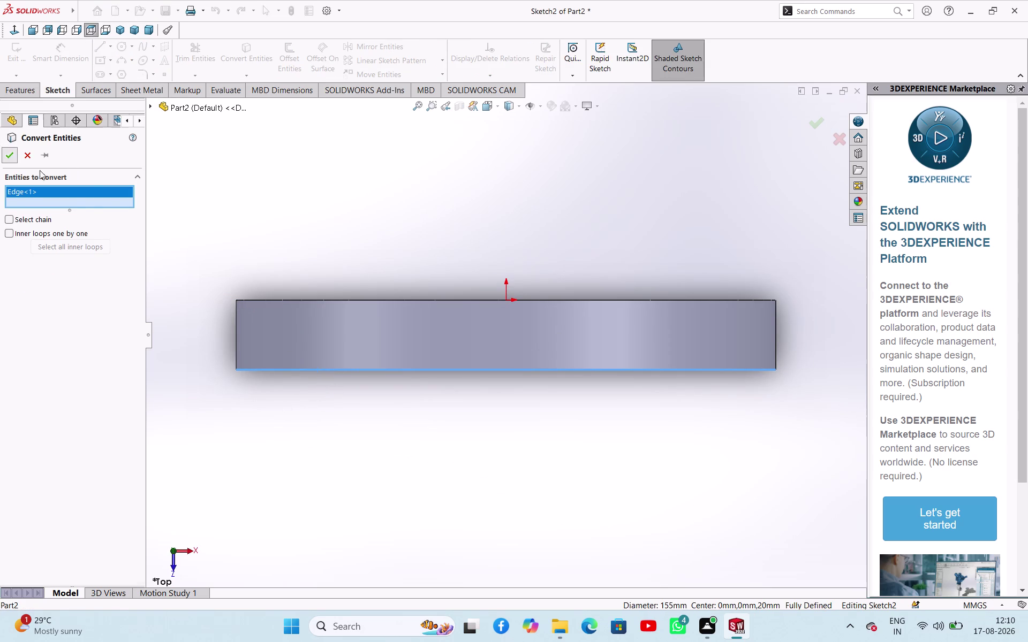
middle_drag(326, 210, 349, 172)
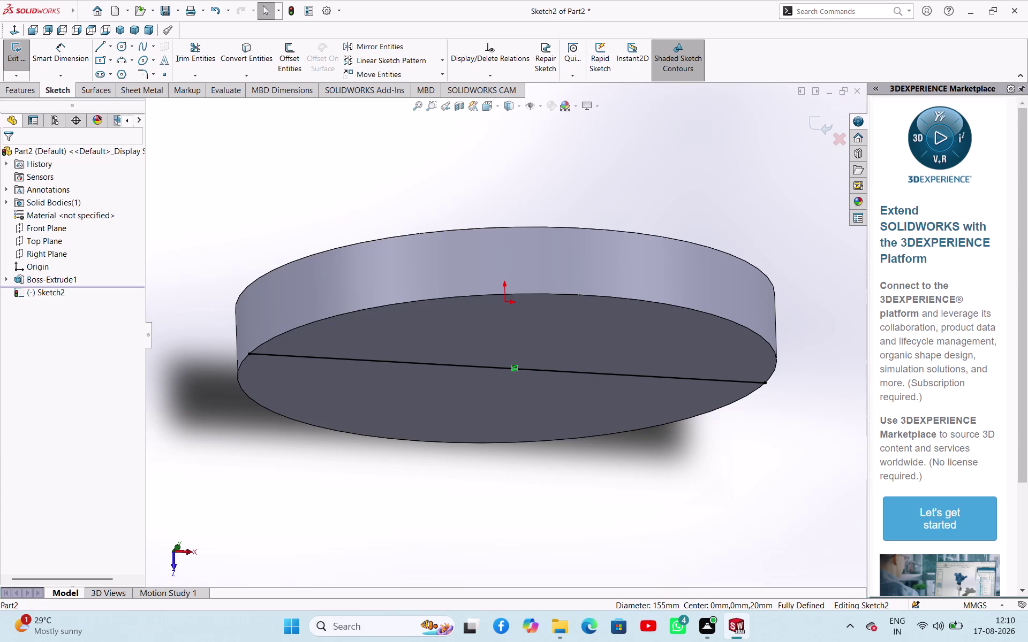
click(175, 548)
click(215, 440)
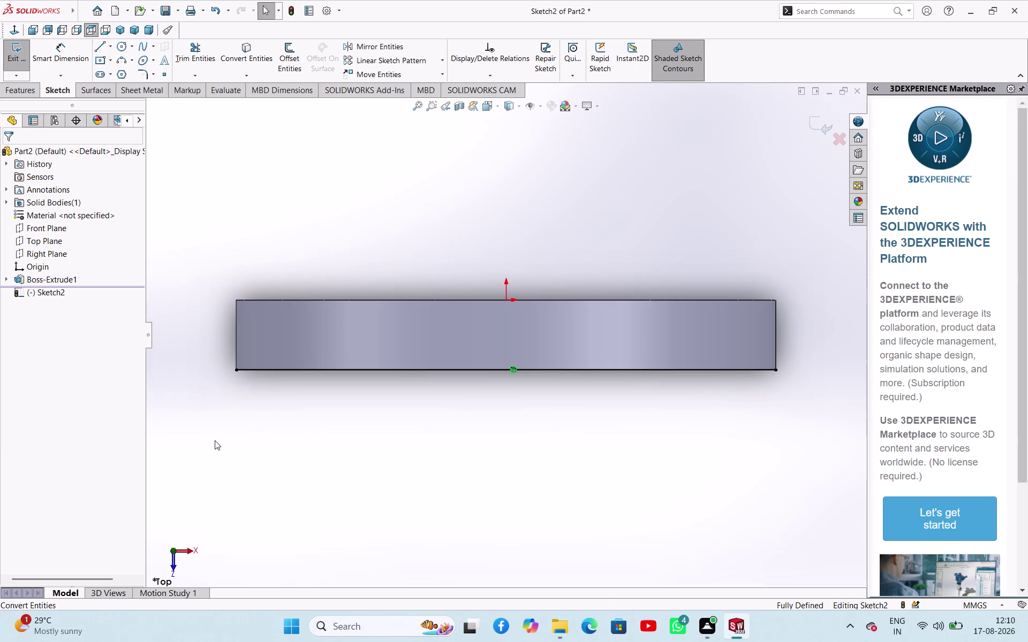
click(113, 46)
click(108, 77)
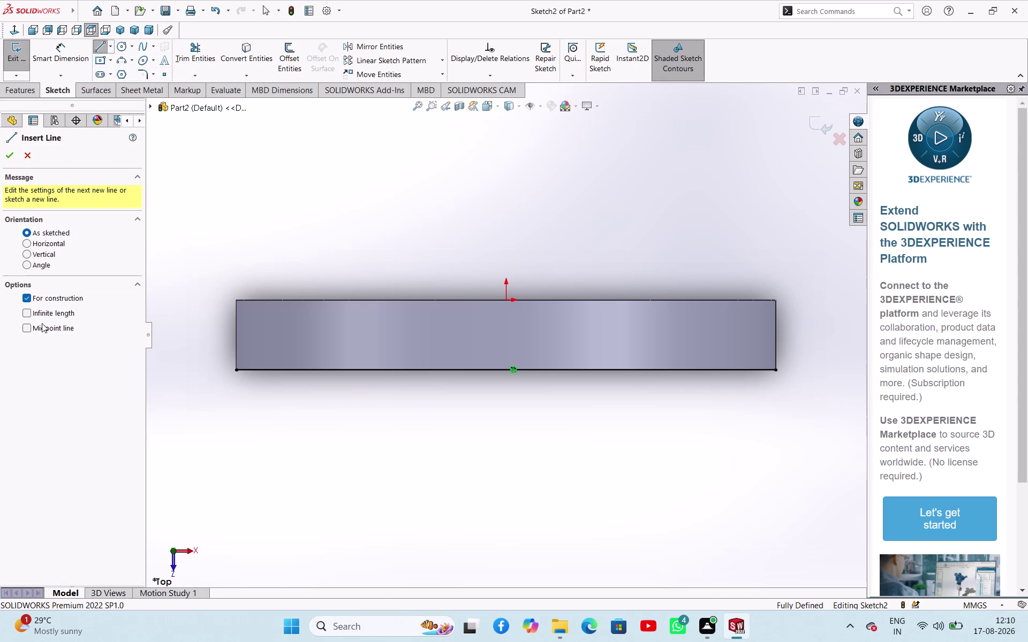
Draw a vertical midpoint centreline through the origin.
click(30, 328)
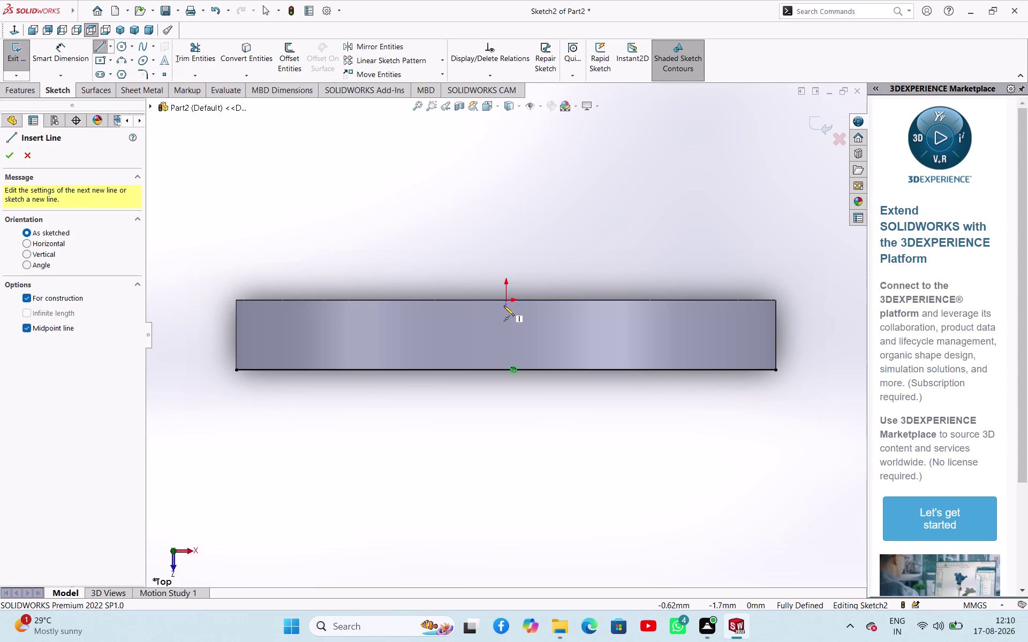
click(505, 303)
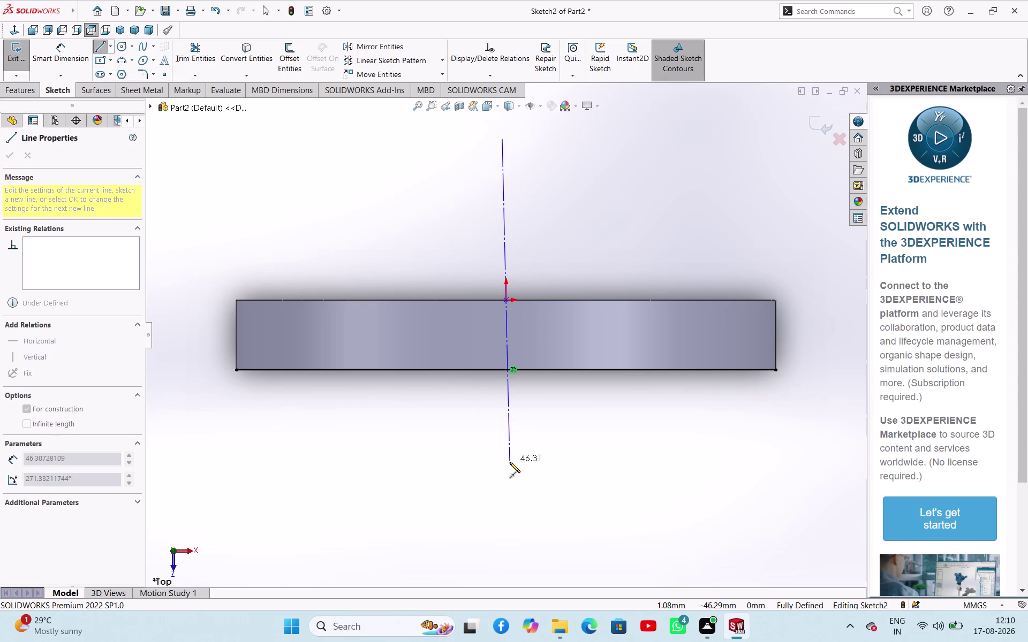
click(508, 476)
right_click(544, 433)
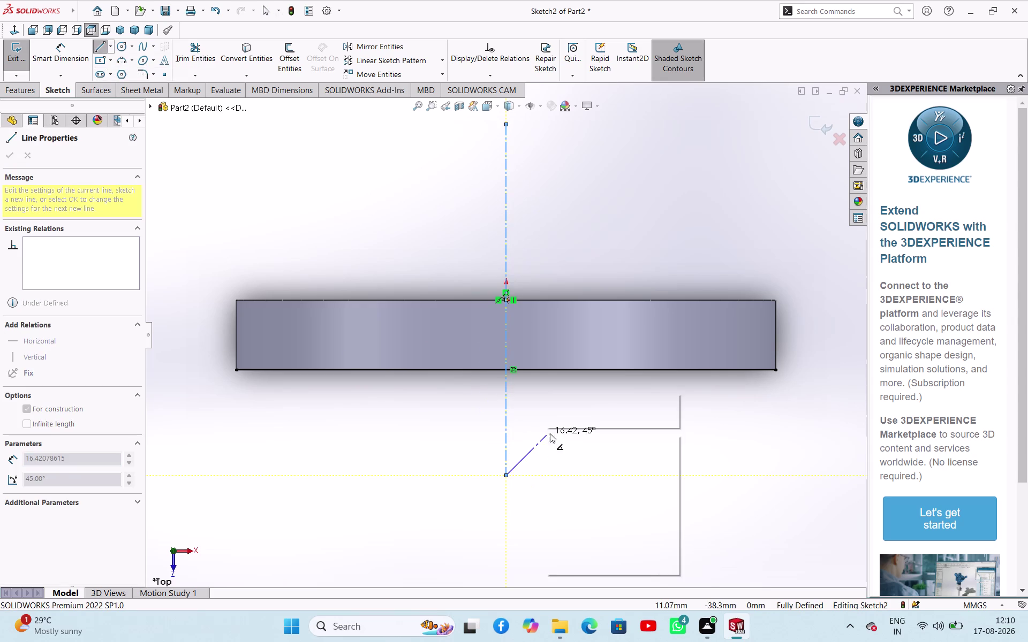
click(556, 437)
click(428, 433)
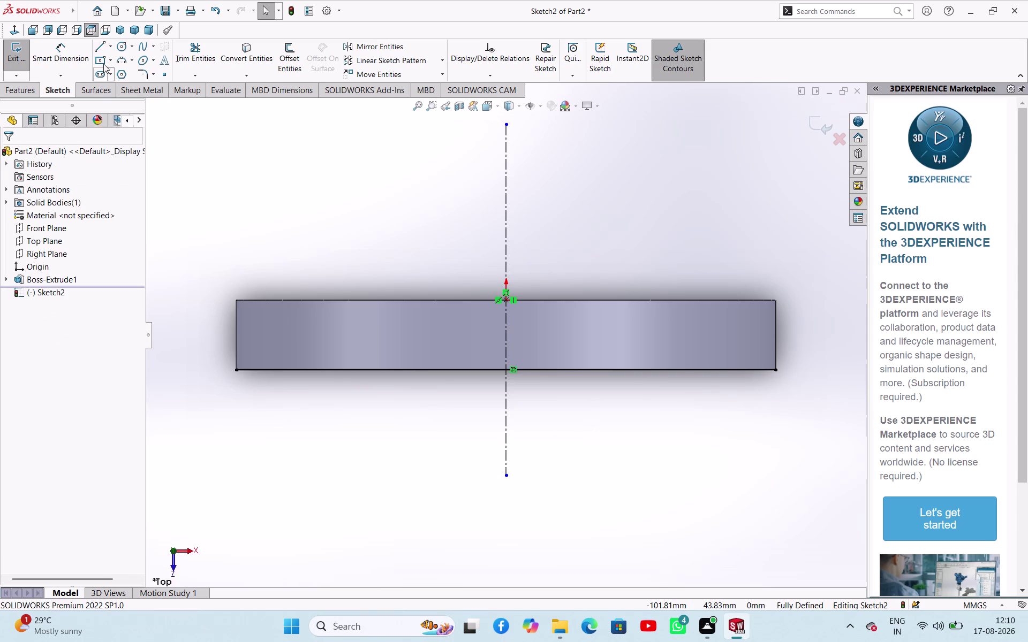
Sketch the connected half-profile lines from the disc edge down to the centreline.
click(103, 50)
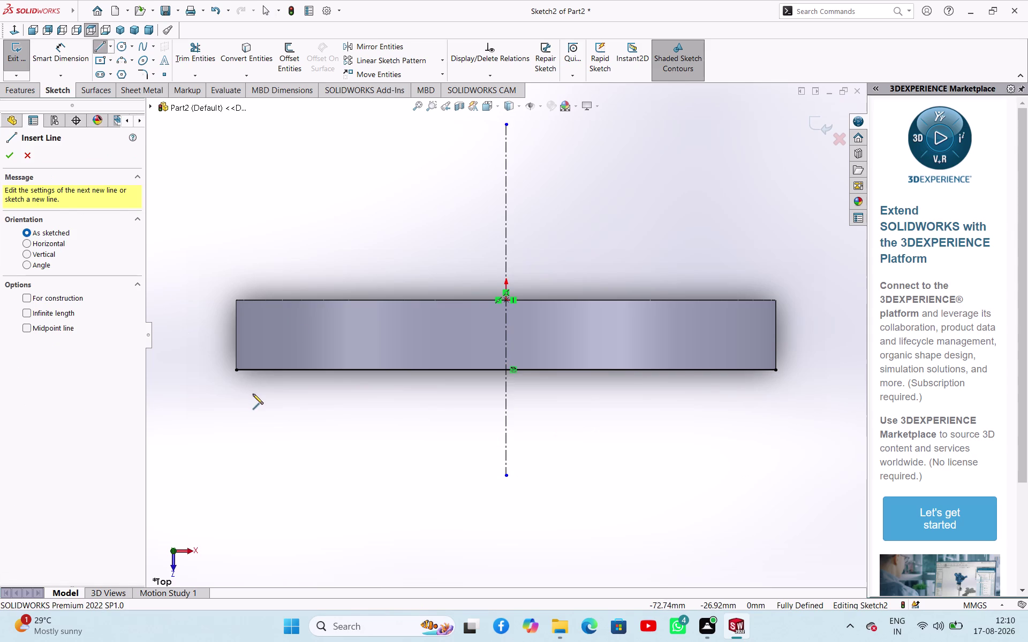
click(386, 371)
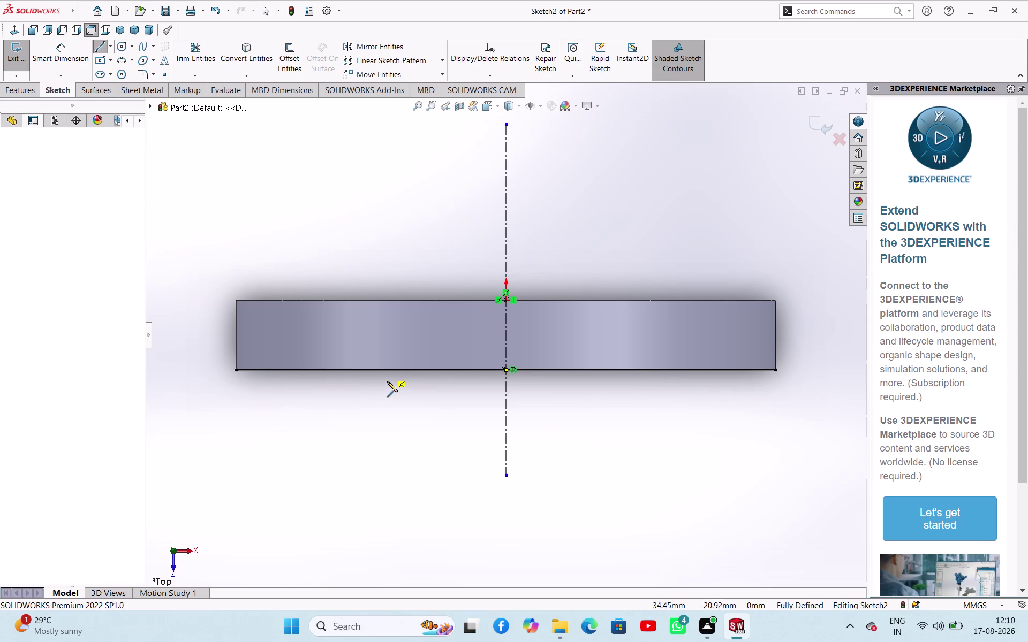
click(387, 387)
click(431, 388)
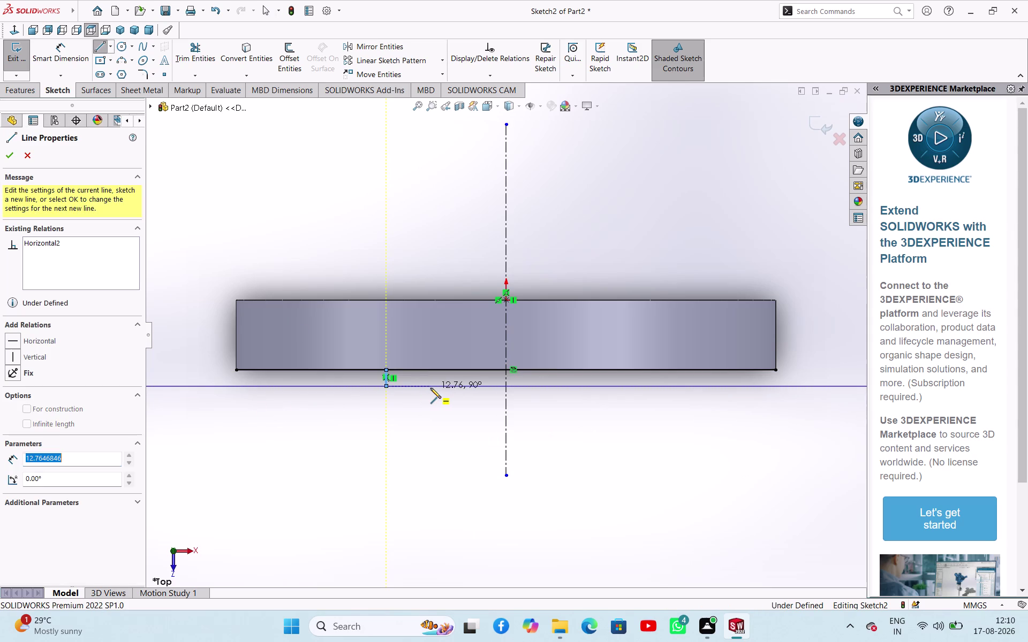
click(389, 416)
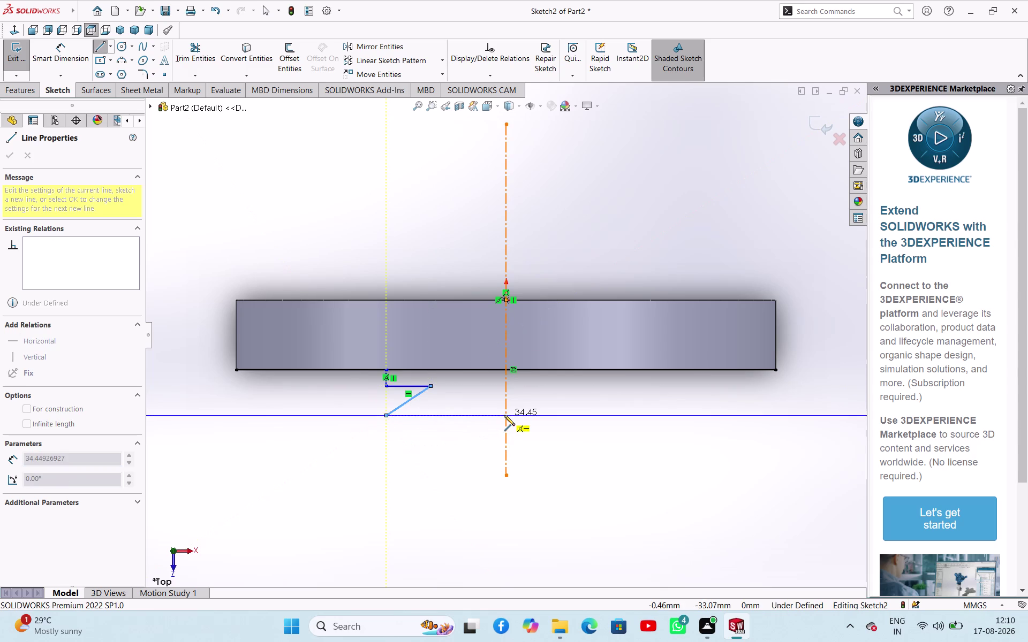
click(504, 416)
right_click(444, 439)
click(453, 447)
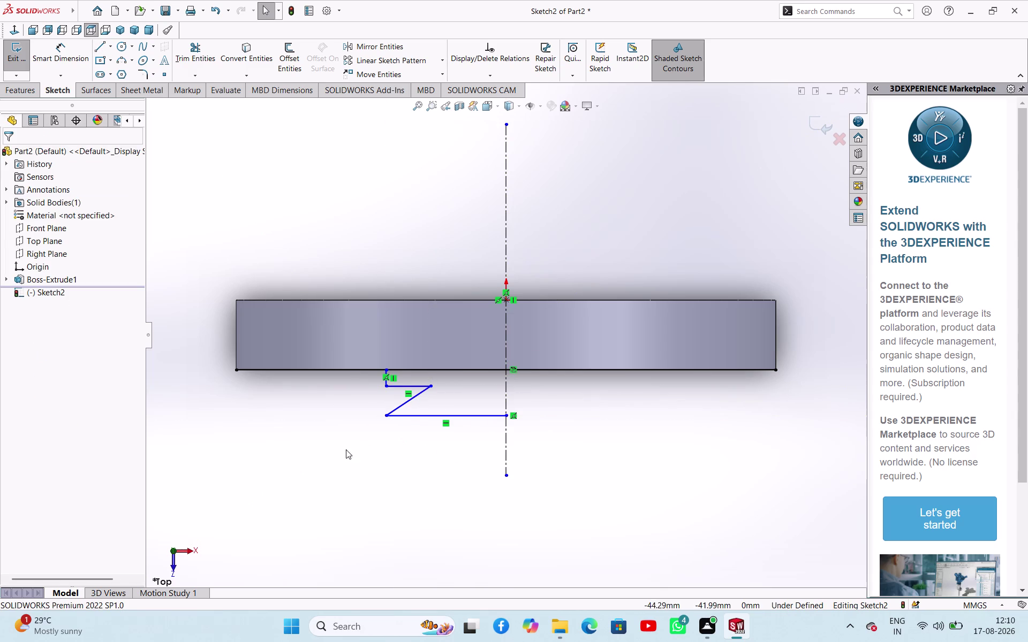
right_drag(340, 456, 331, 381)
scroll(down, 3)
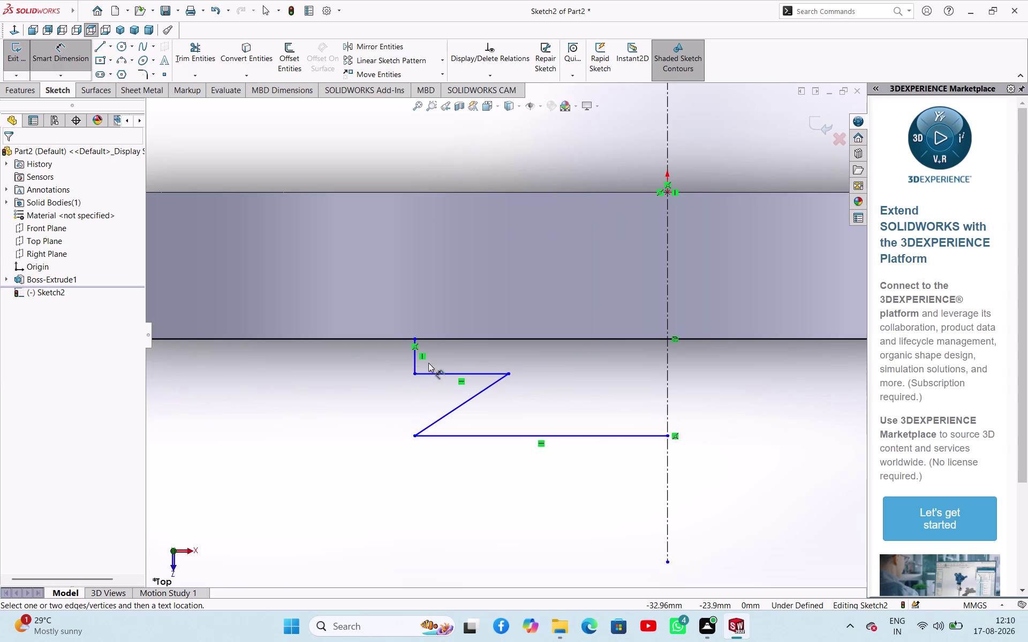
Dimension the short vertical line to 1 mm and the bottom line to 35 mm.
click(412, 360)
click(350, 378)
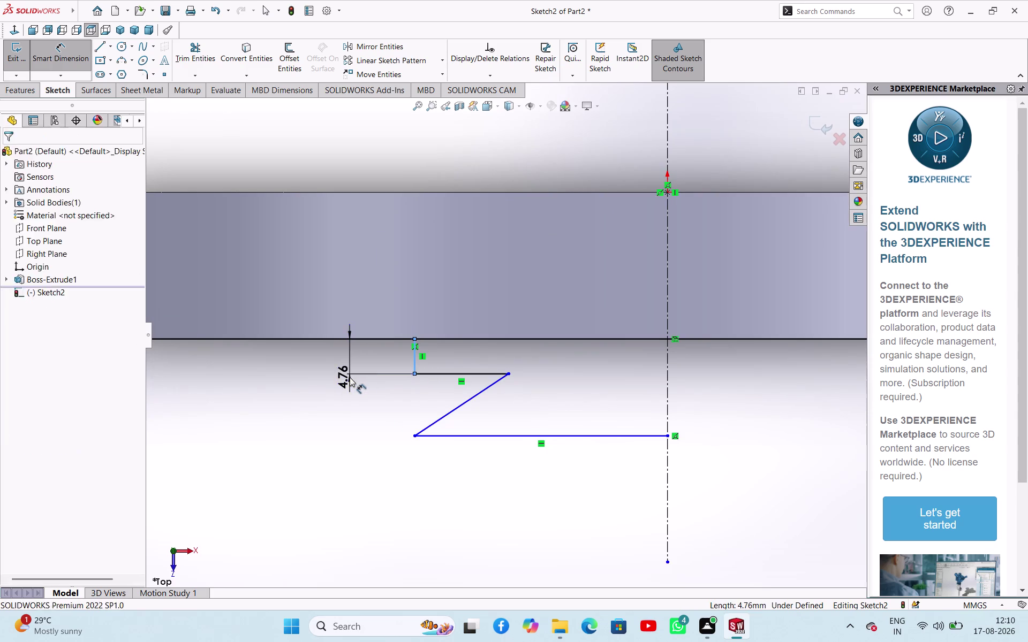
key(1)
key(Return)
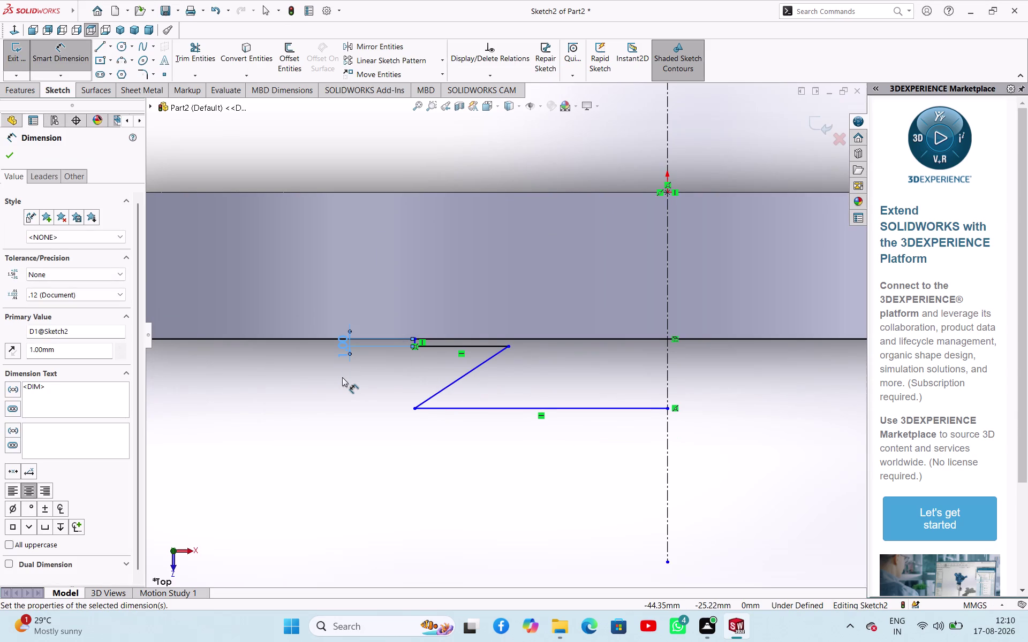
click(487, 415)
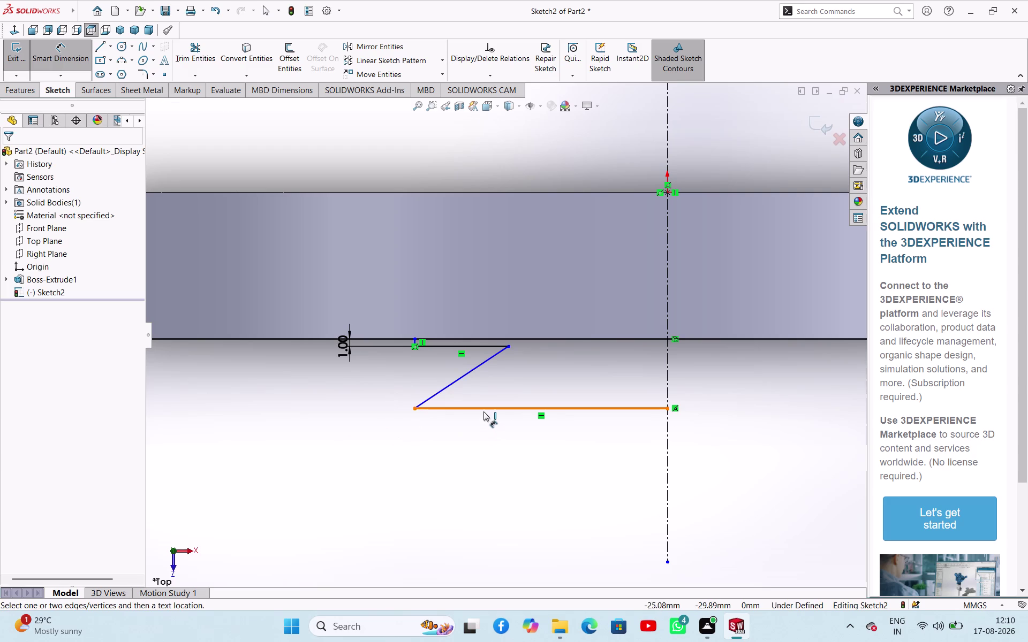
click(483, 412)
click(293, 429)
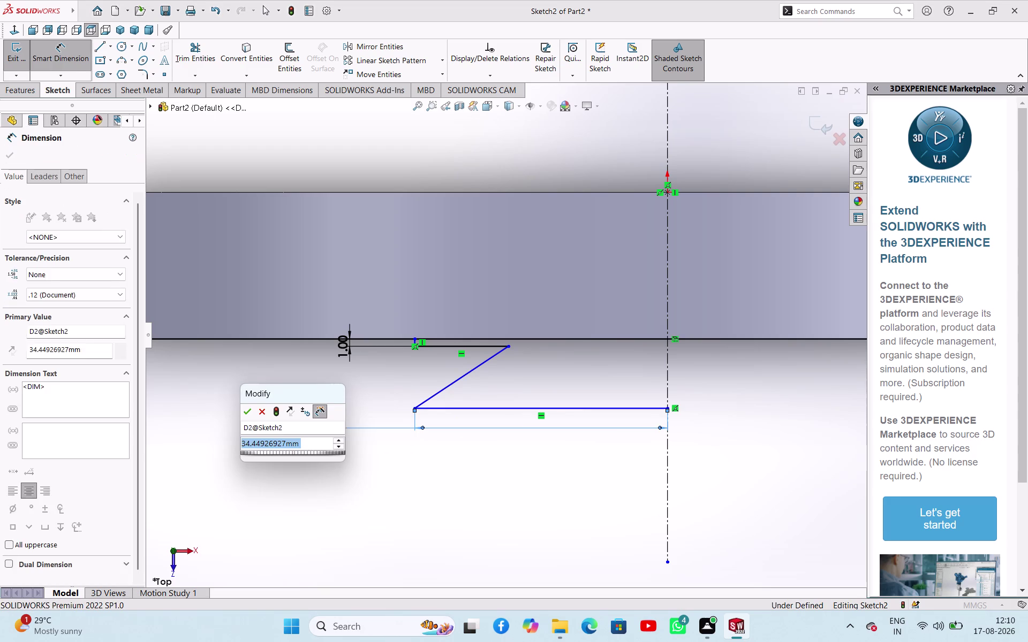
text(35)
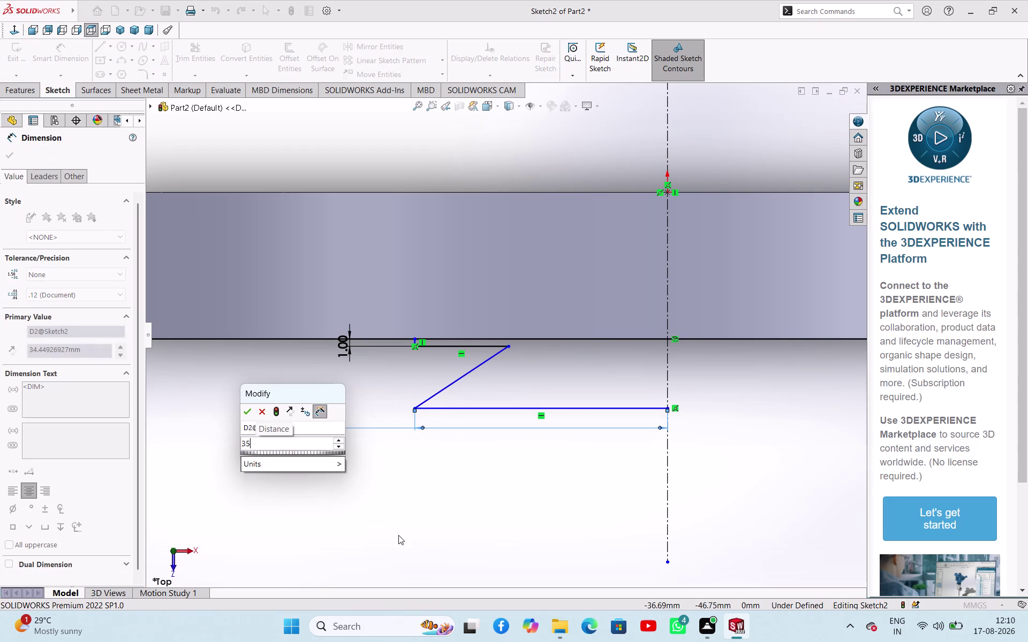
key(Return)
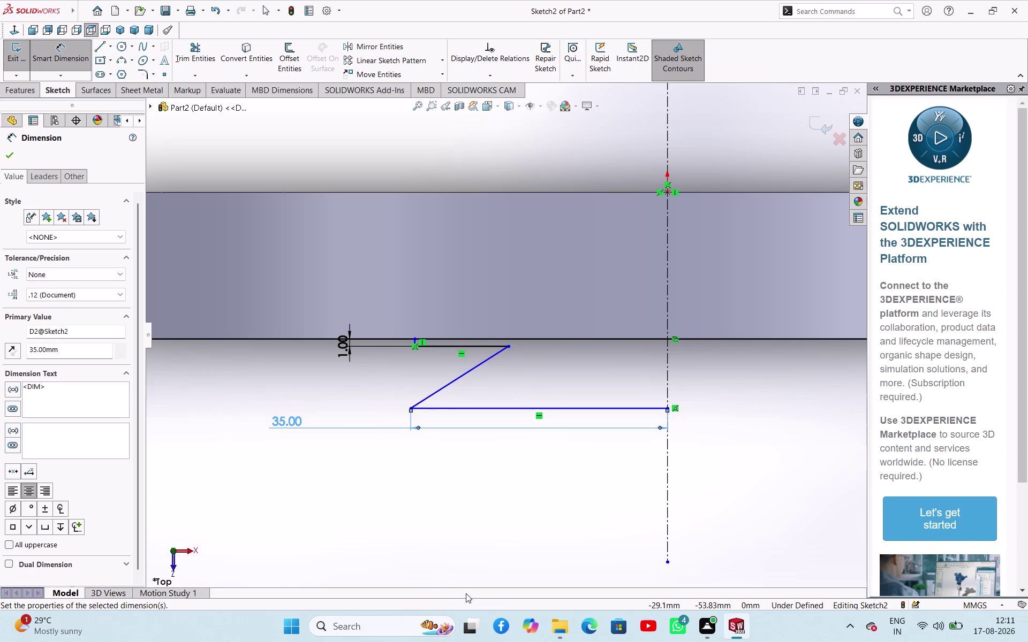
Add a 65° angle to the slanted edge and a height between the horizontal lines.
click(441, 390)
click(454, 339)
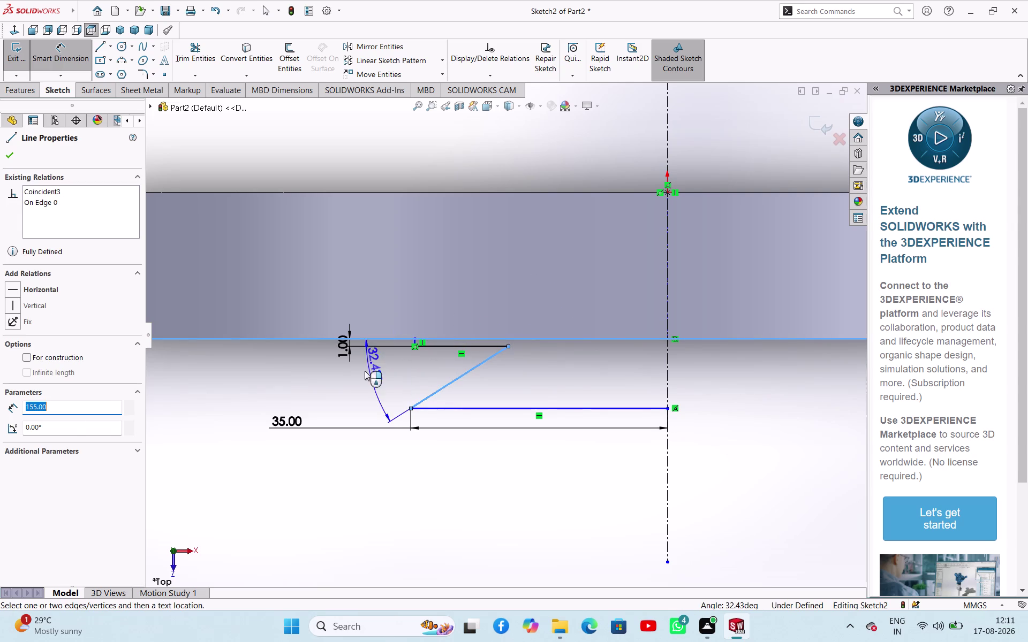
click(351, 381)
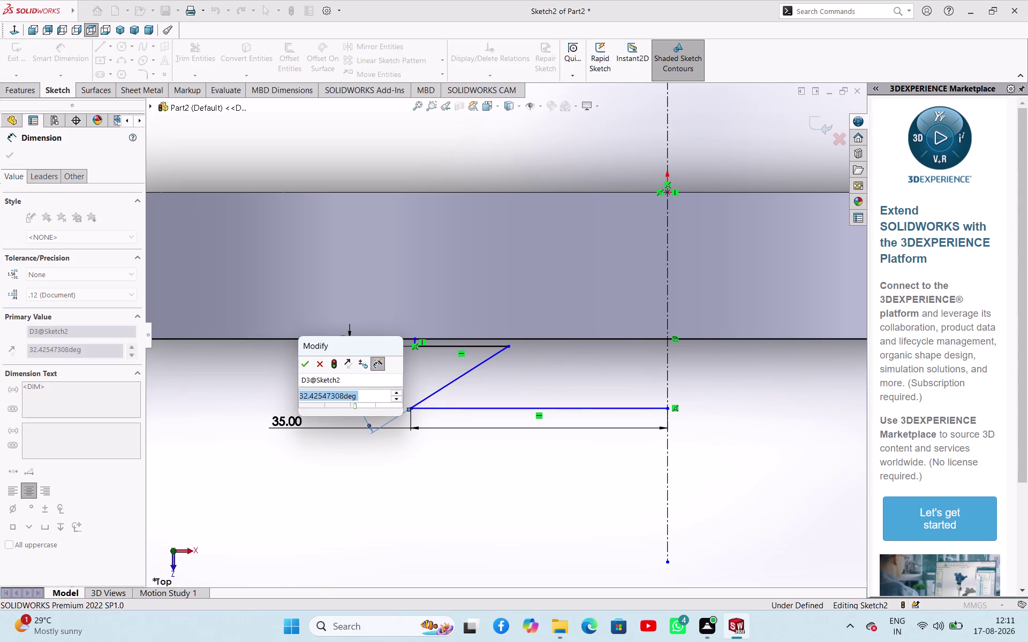
text(65)
key(Return)
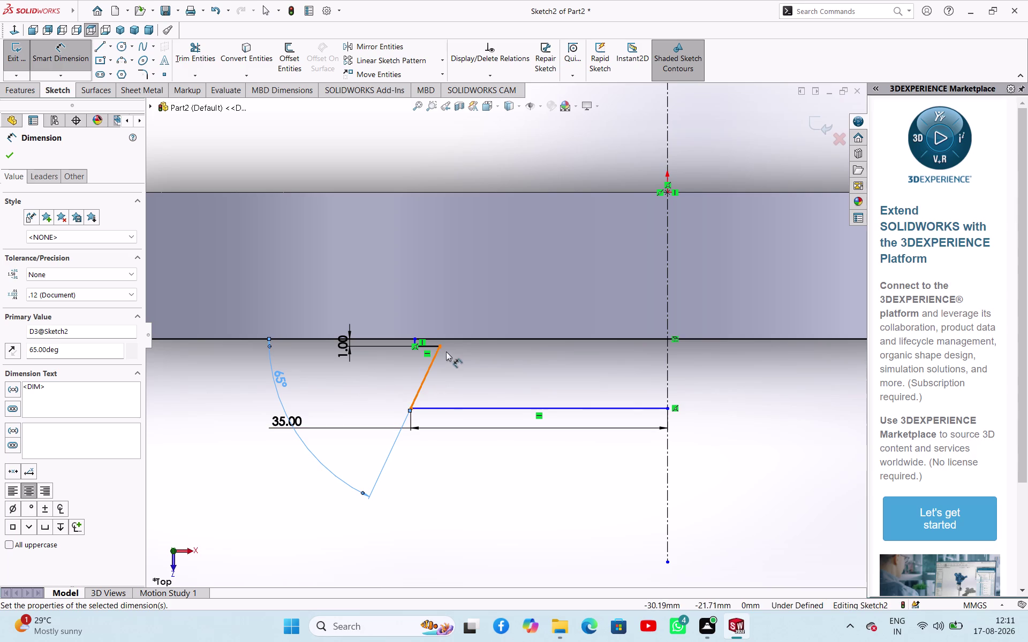
click(432, 362)
click(464, 369)
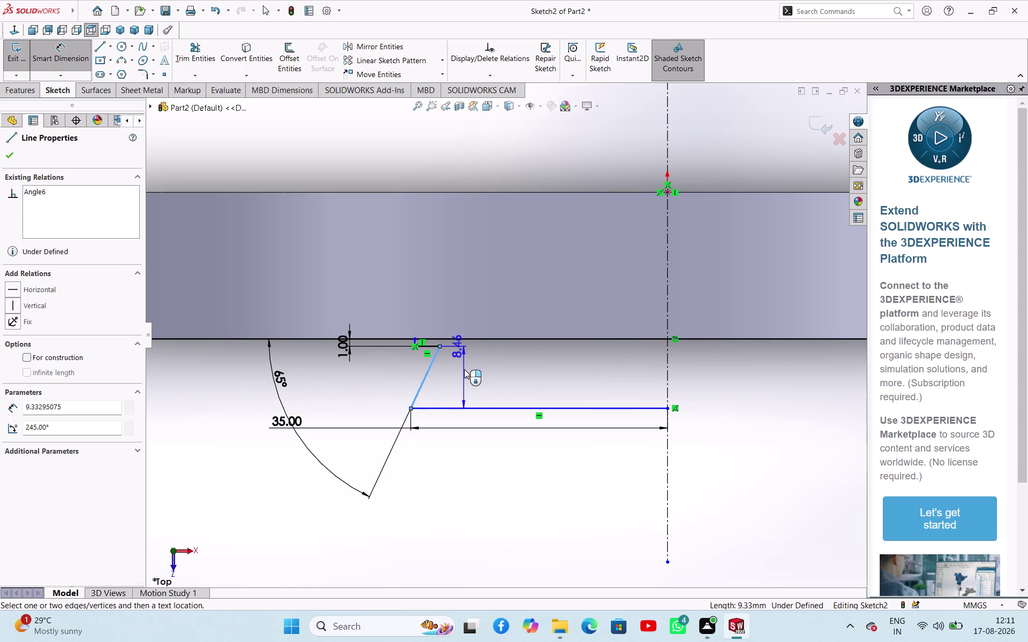
click(437, 354)
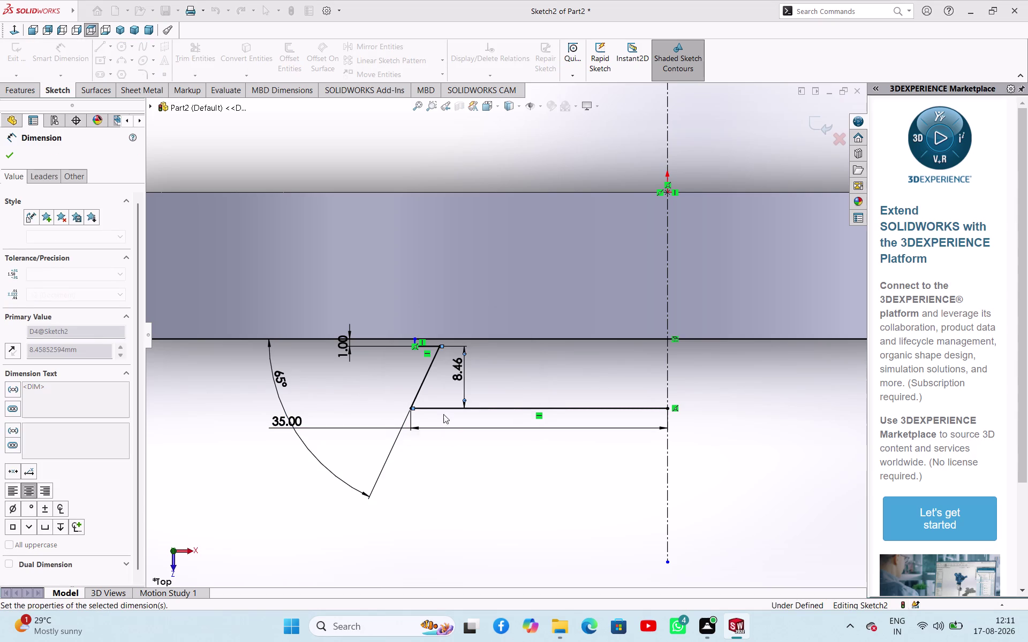
click(459, 463)
right_click(459, 463)
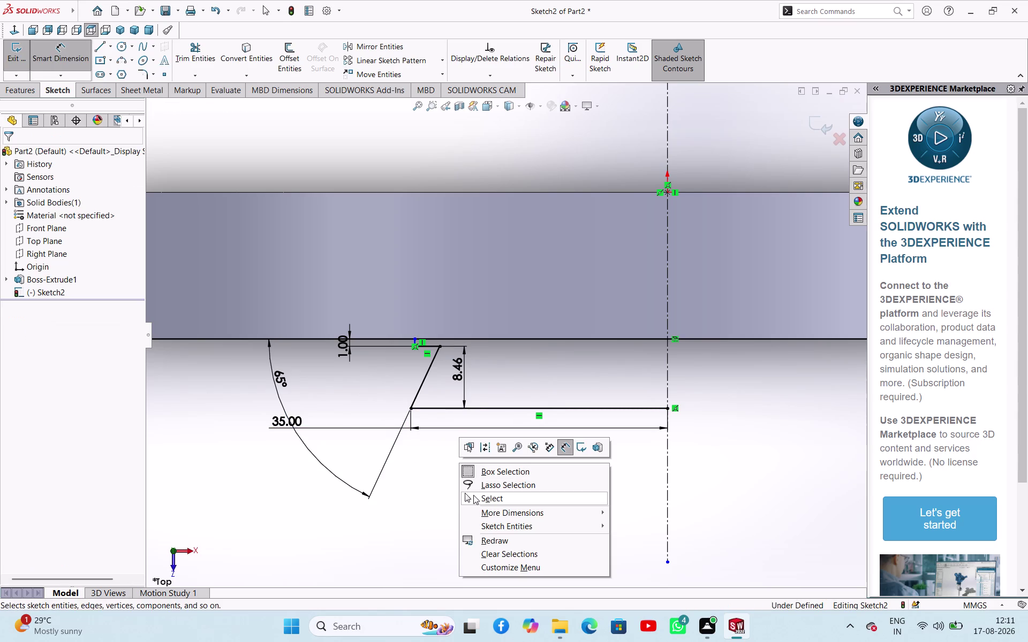
Delete the 8.46 mm height dimension and drag the bottom line further down.
click(473, 495)
click(460, 372)
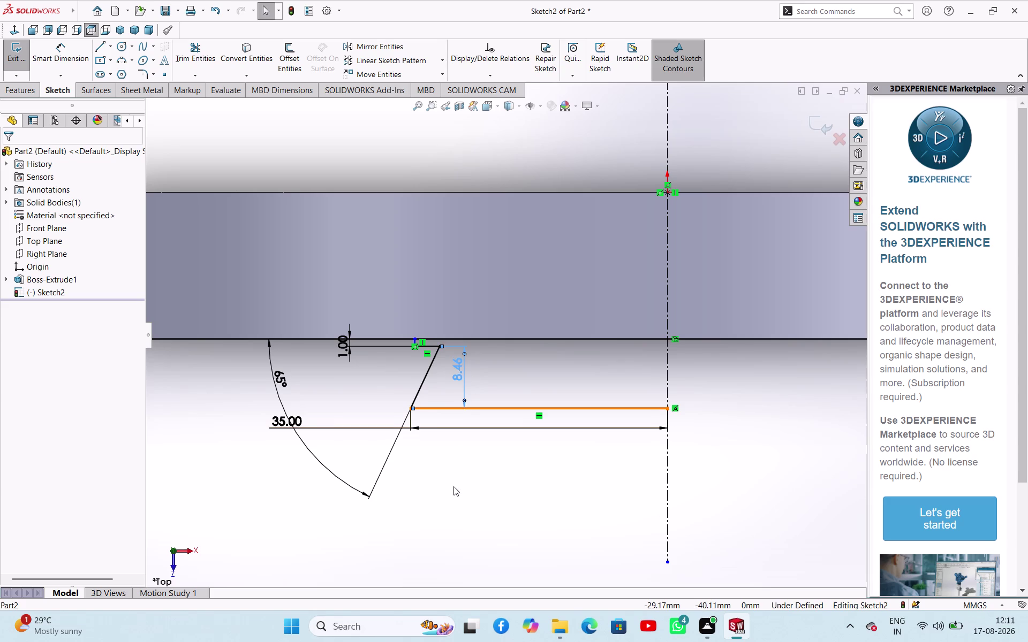
key(Delete)
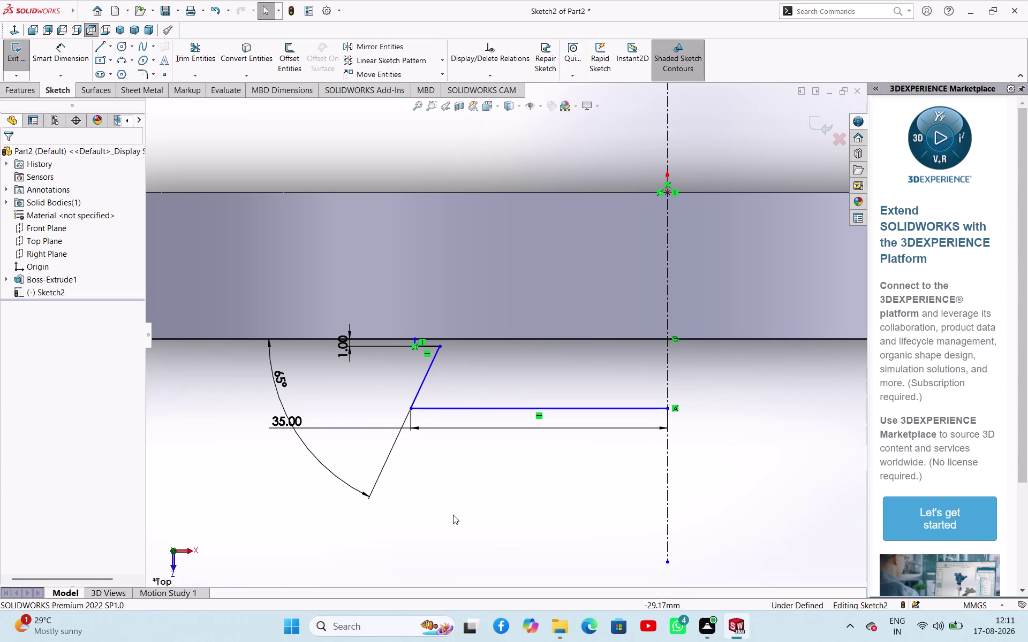
drag(438, 347, 452, 349)
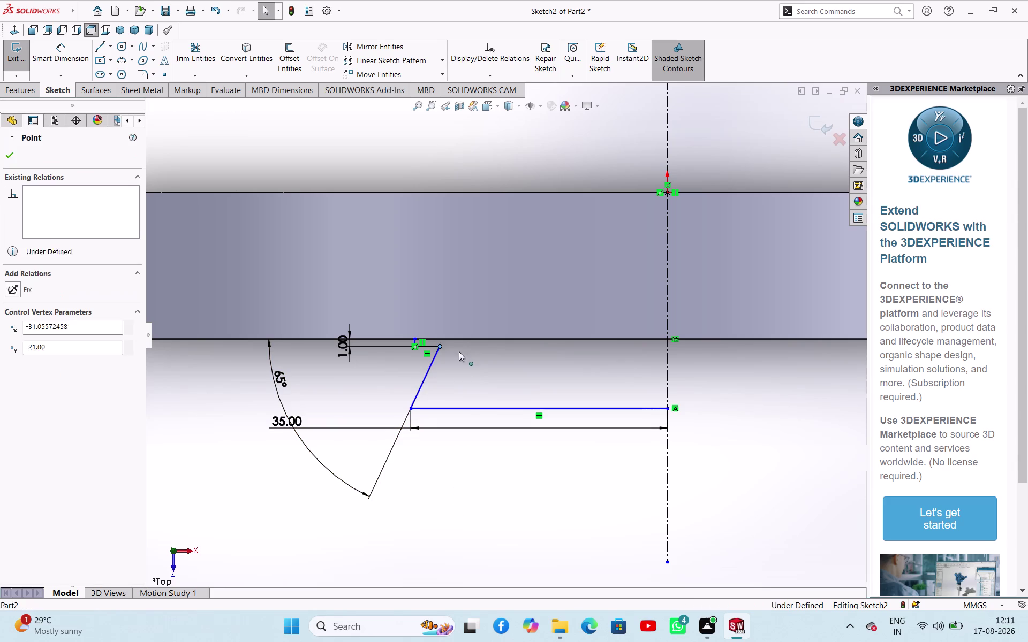
drag(451, 349, 501, 364)
click(317, 490)
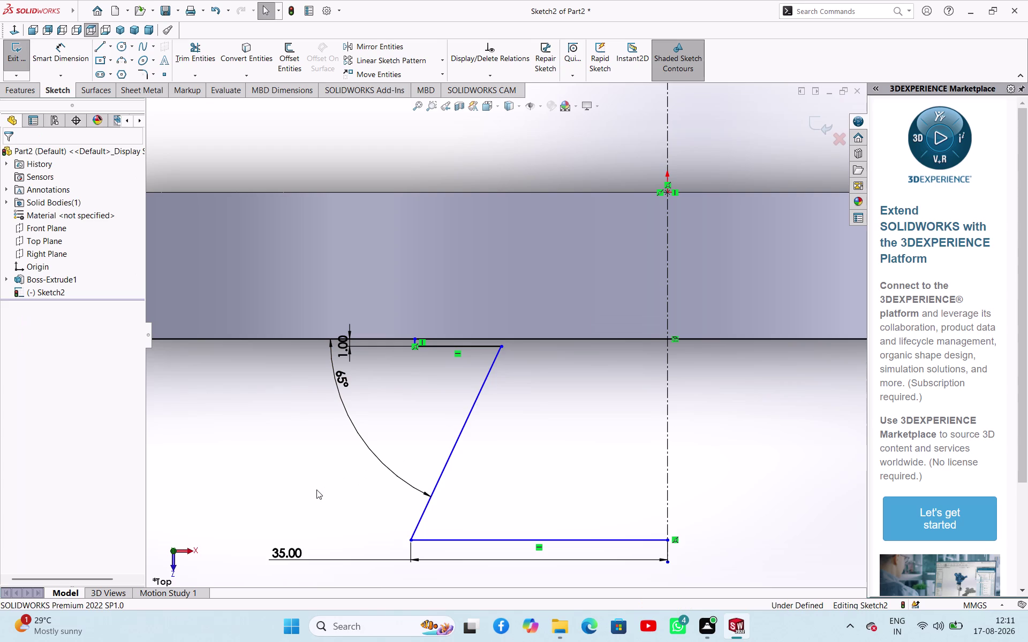
Dimension the height between the top and bottom lines as 21 mm.
scroll(up, 3)
right_drag(188, 499, 242, 380)
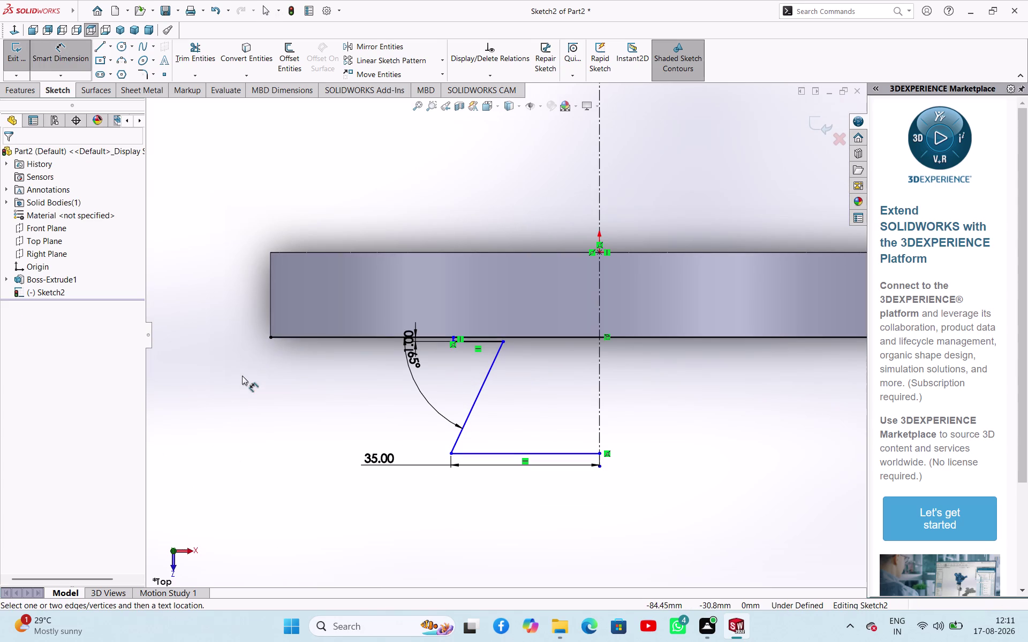
right_drag(242, 380, 245, 367)
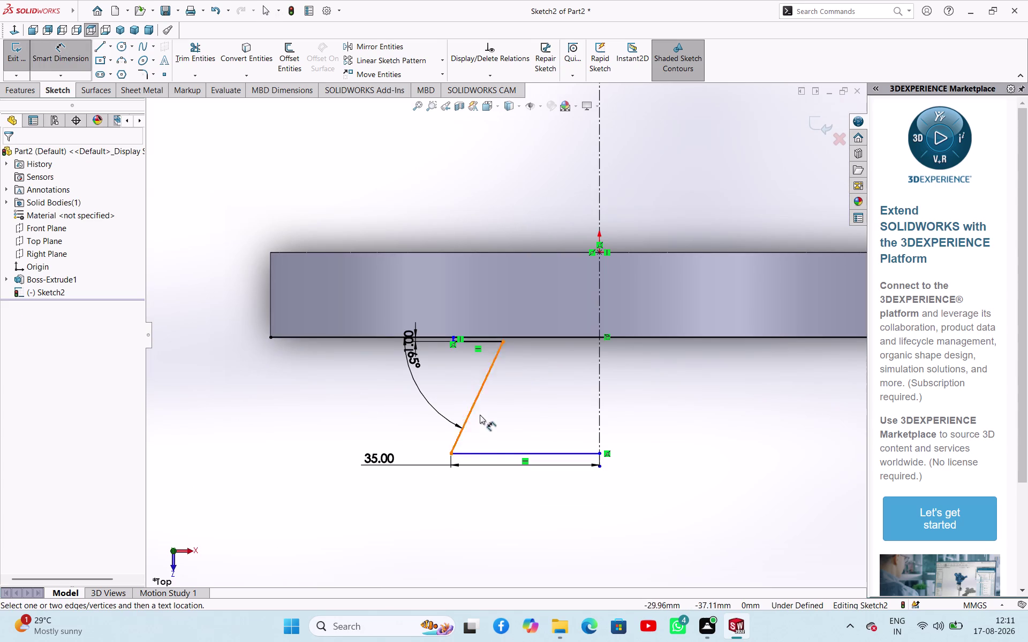
click(478, 454)
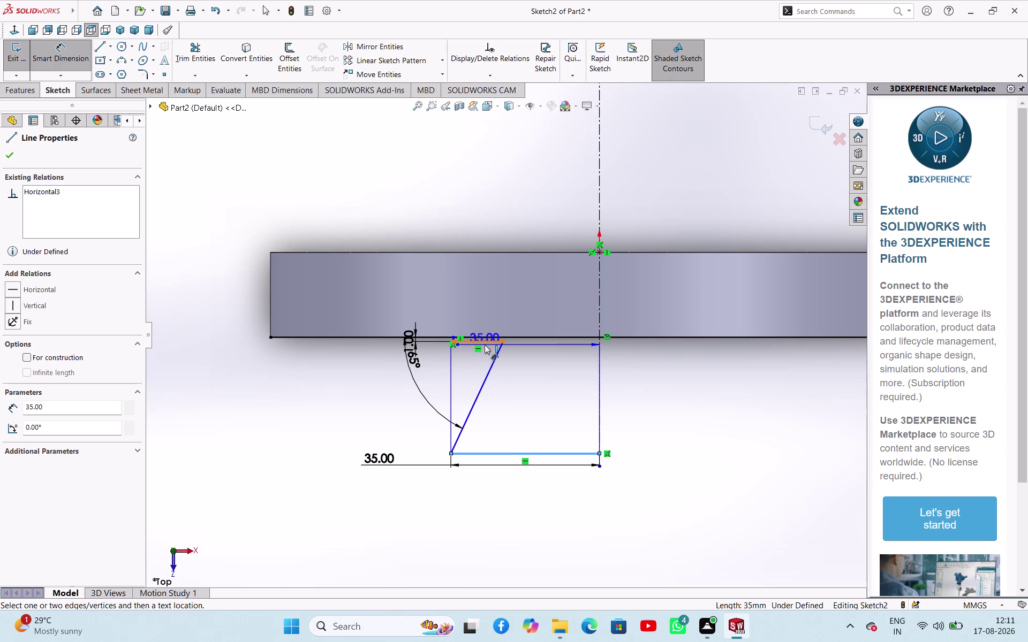
click(485, 343)
click(334, 390)
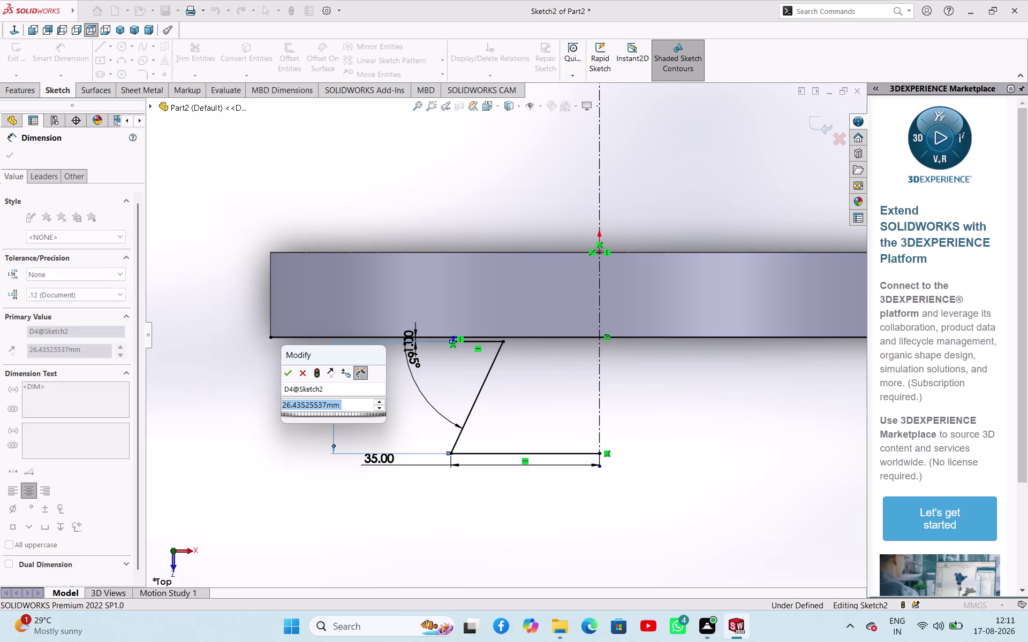
text(21)
key(Return)
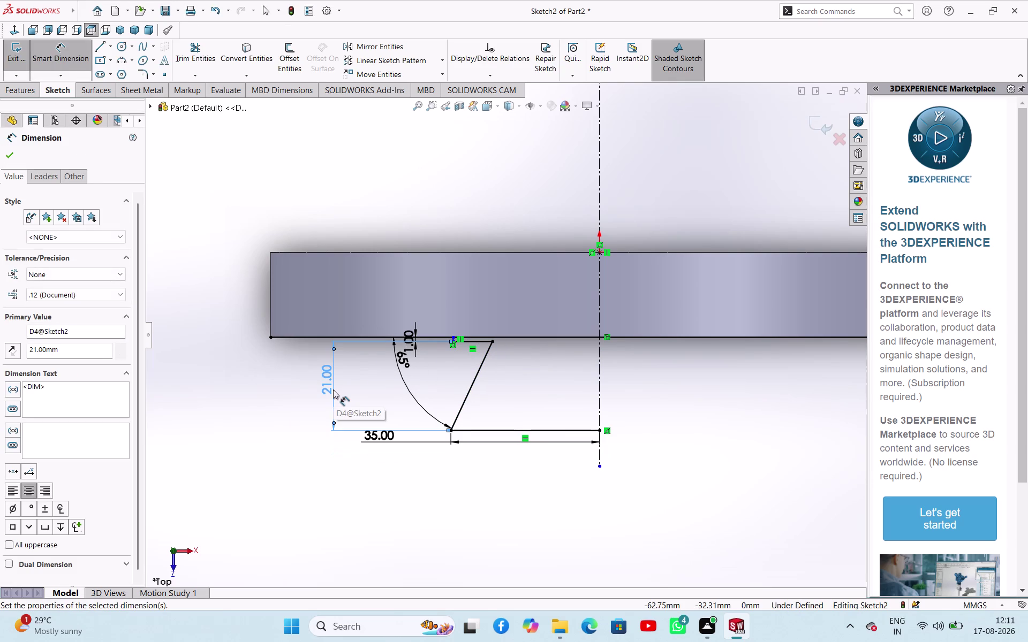
scroll(down, 3)
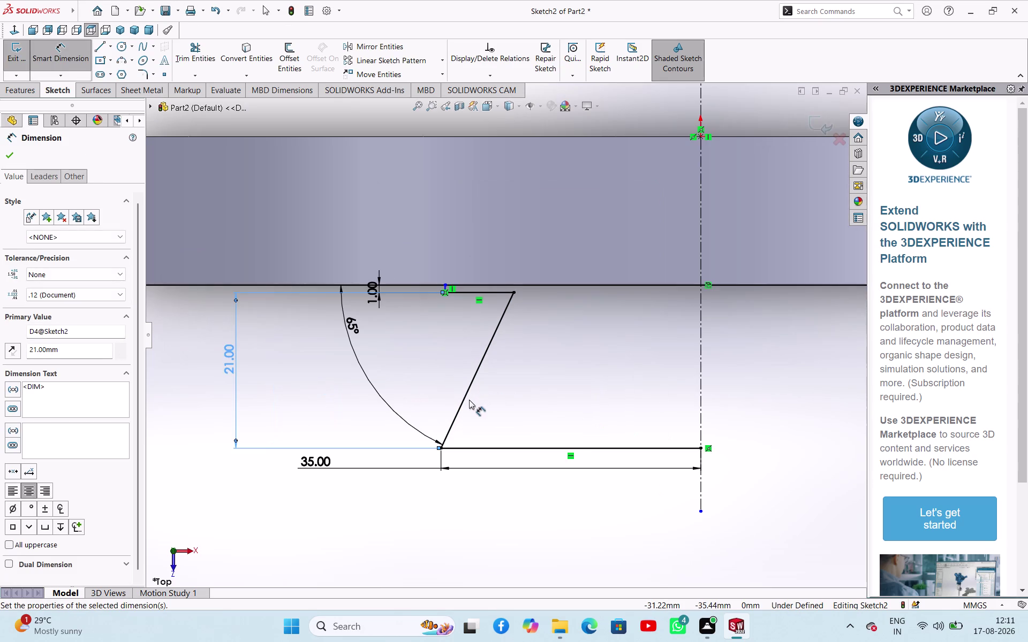
scroll(up, 3)
scroll(down, 3)
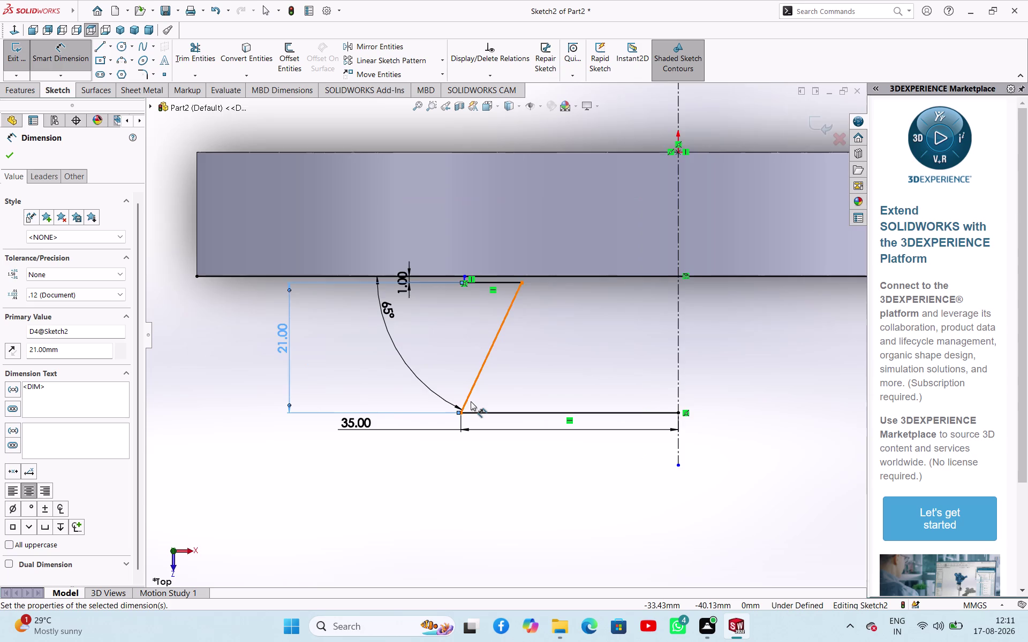
scroll(up, 3)
scroll(up, 3)
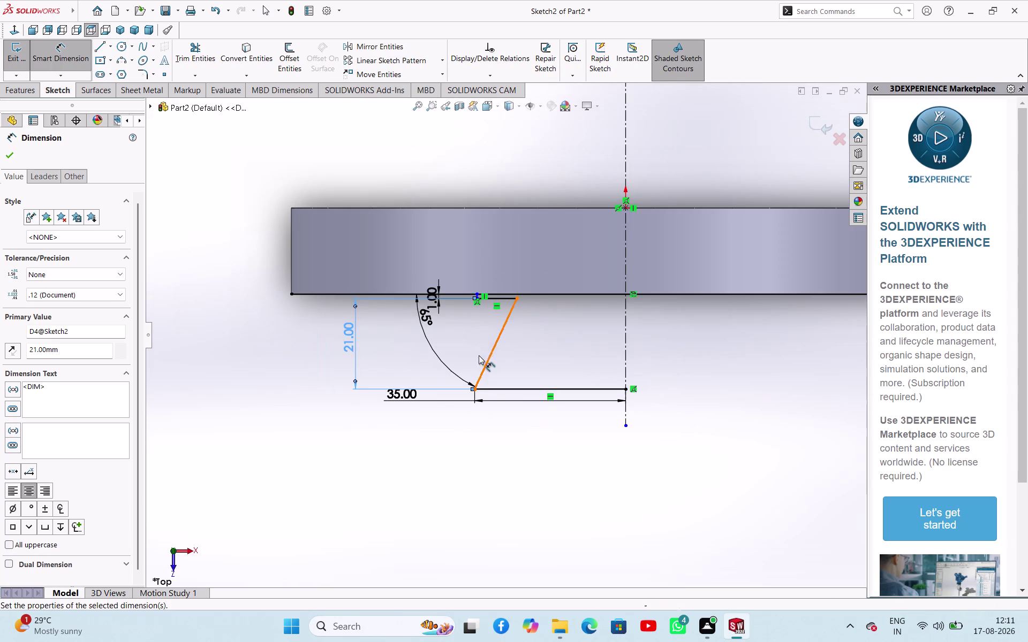
scroll(down, 3)
click(494, 298)
scroll(up, 3)
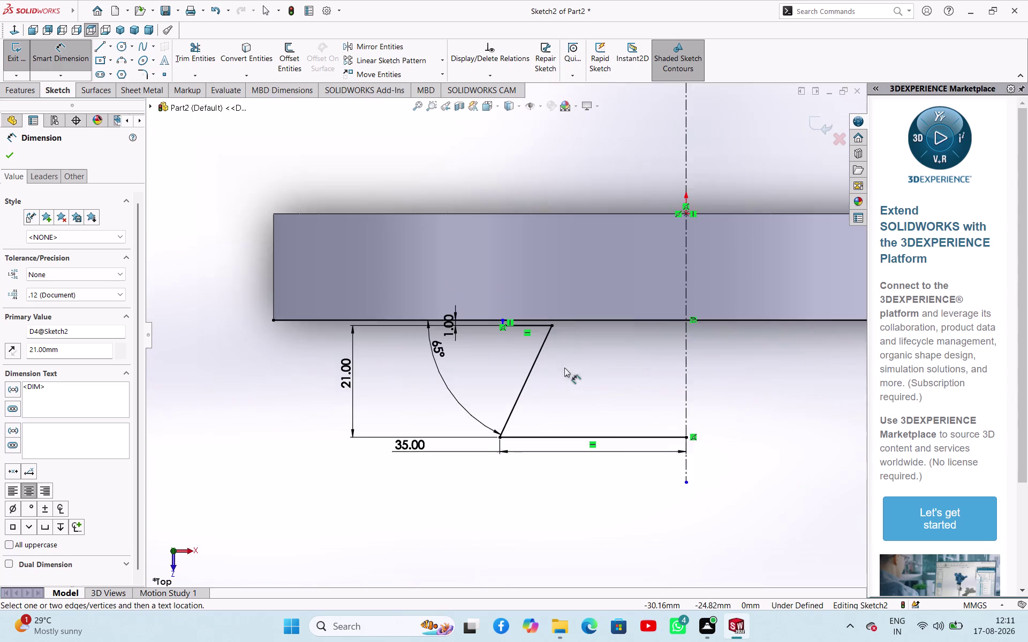
scroll(up, 3)
Dimension the top line's endpoint 50 mm from the centreline, then return to selection mode.
click(611, 355)
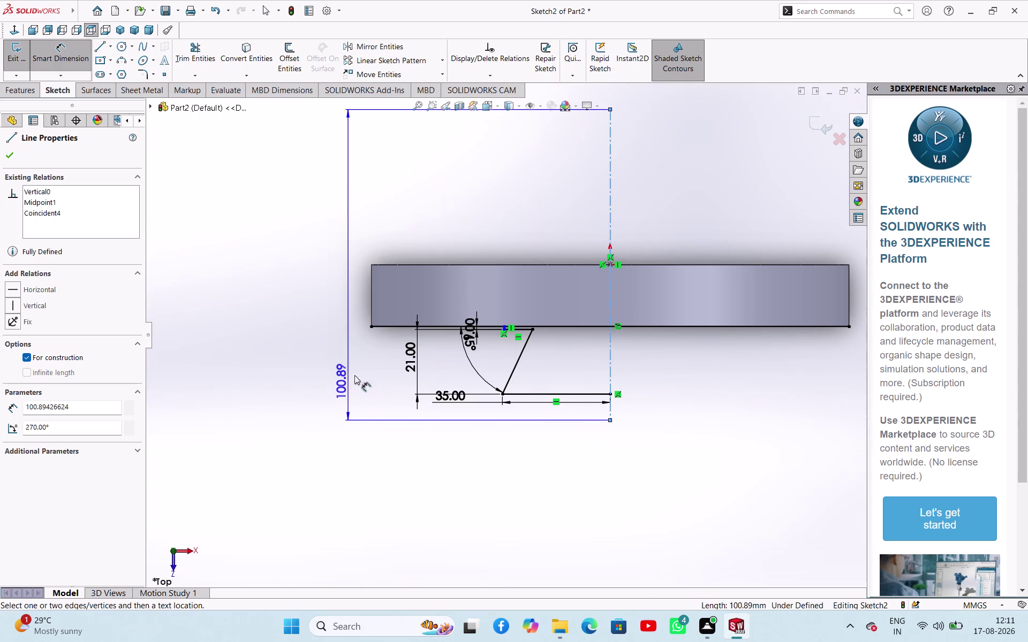
key(Escape)
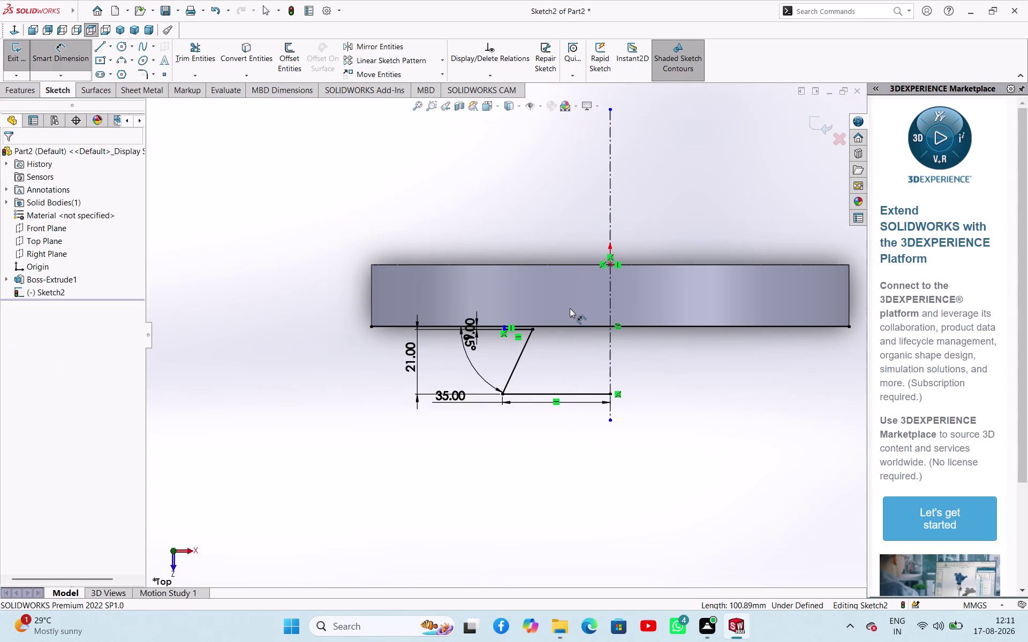
click(613, 360)
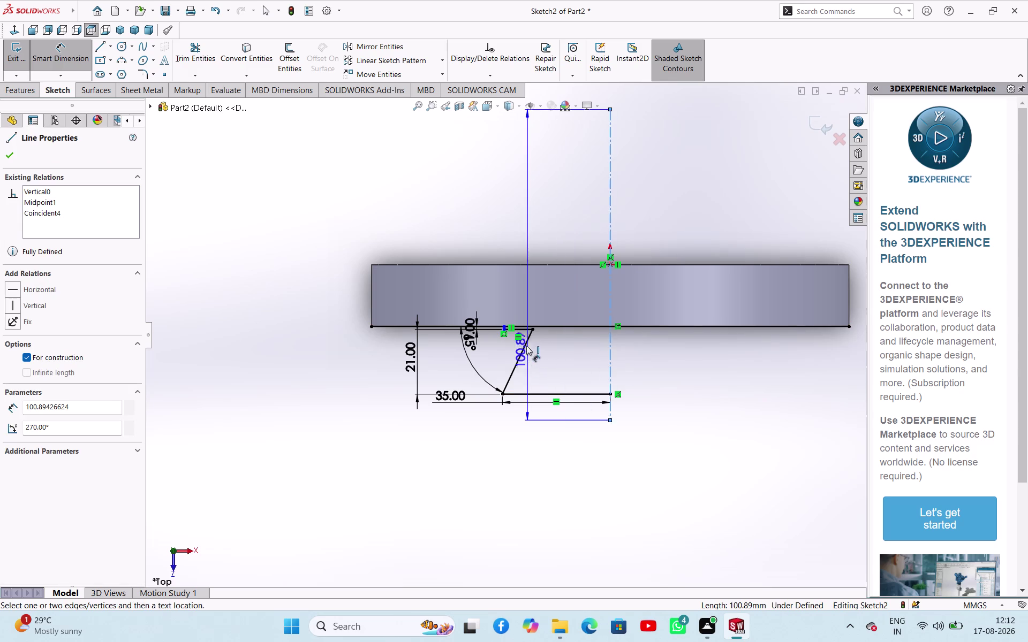
scroll(up, 3)
scroll(down, 3)
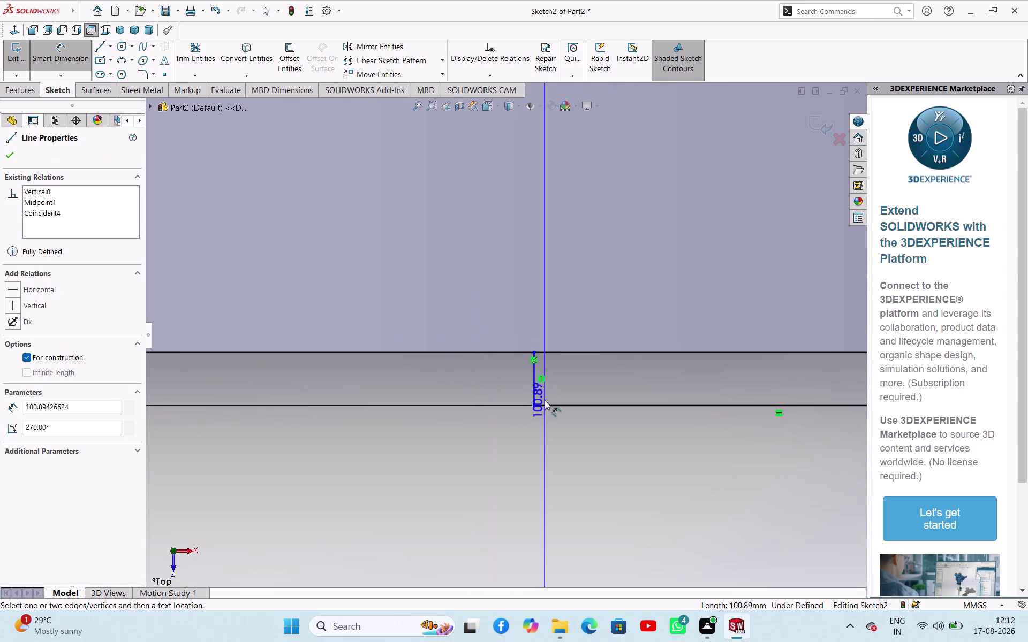
click(532, 380)
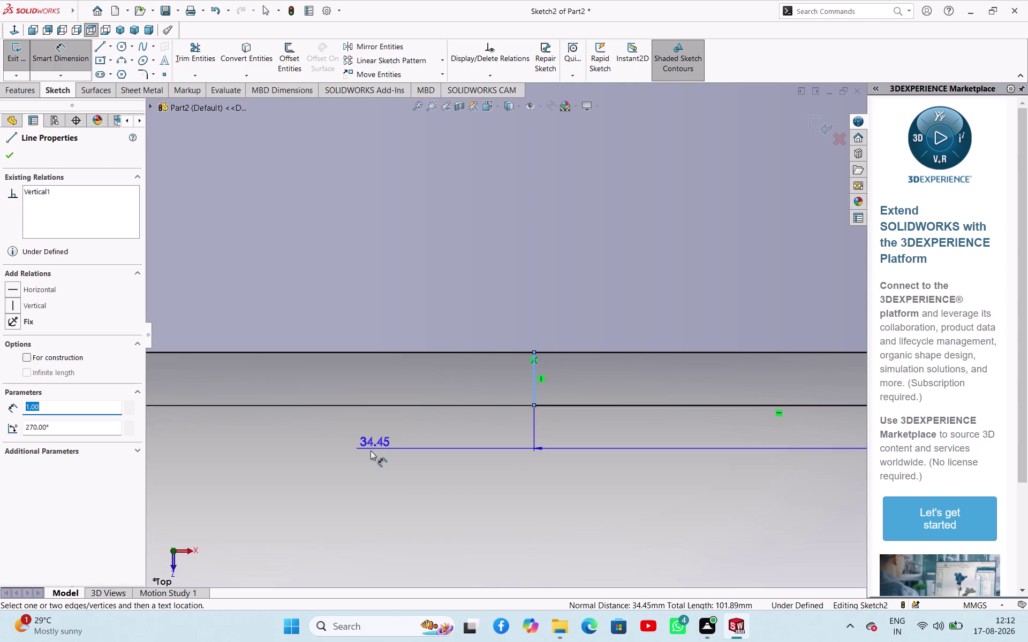
click(369, 451)
text(50)
key(Return)
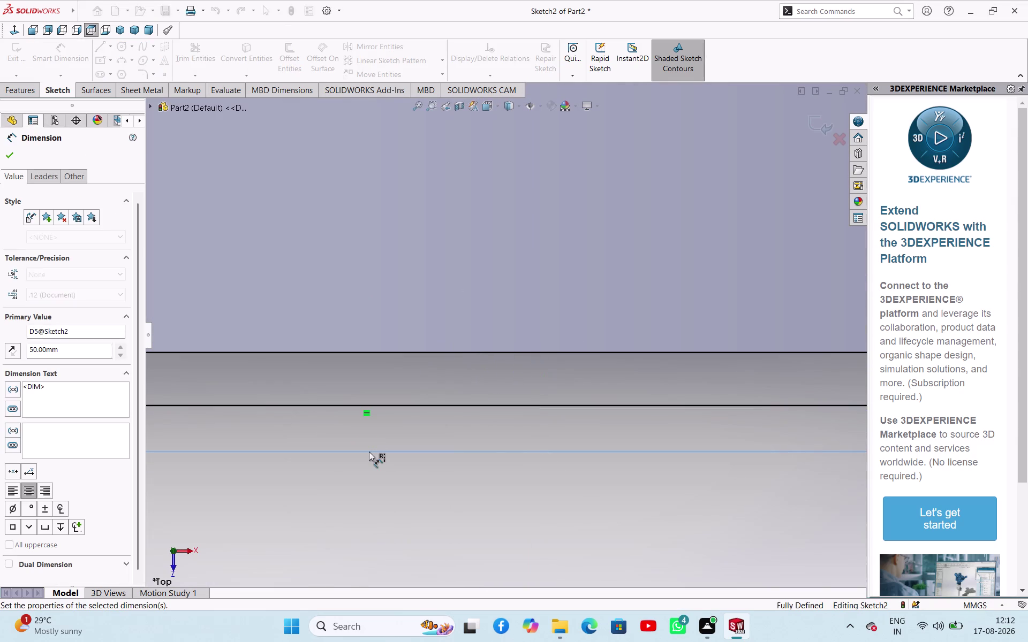
scroll(up, 3)
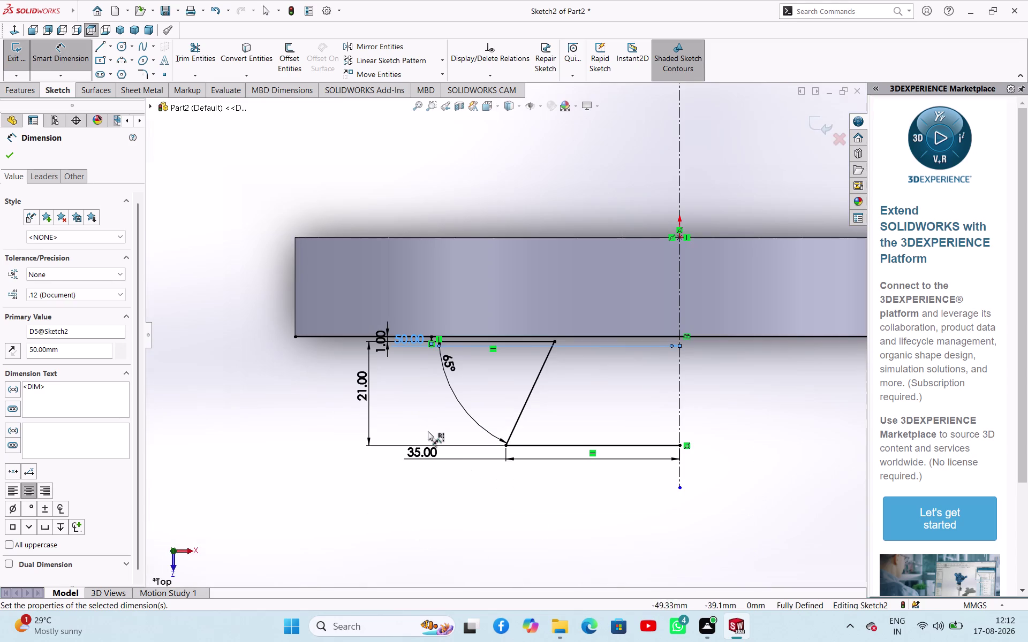
right_click(274, 349)
click(292, 380)
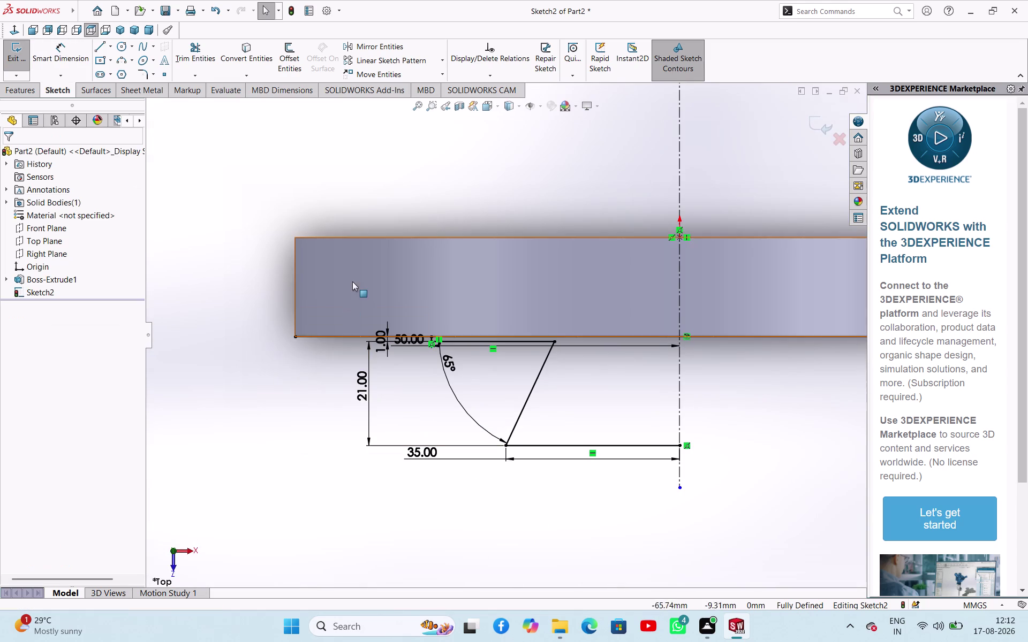
click(50, 293)
click(272, 434)
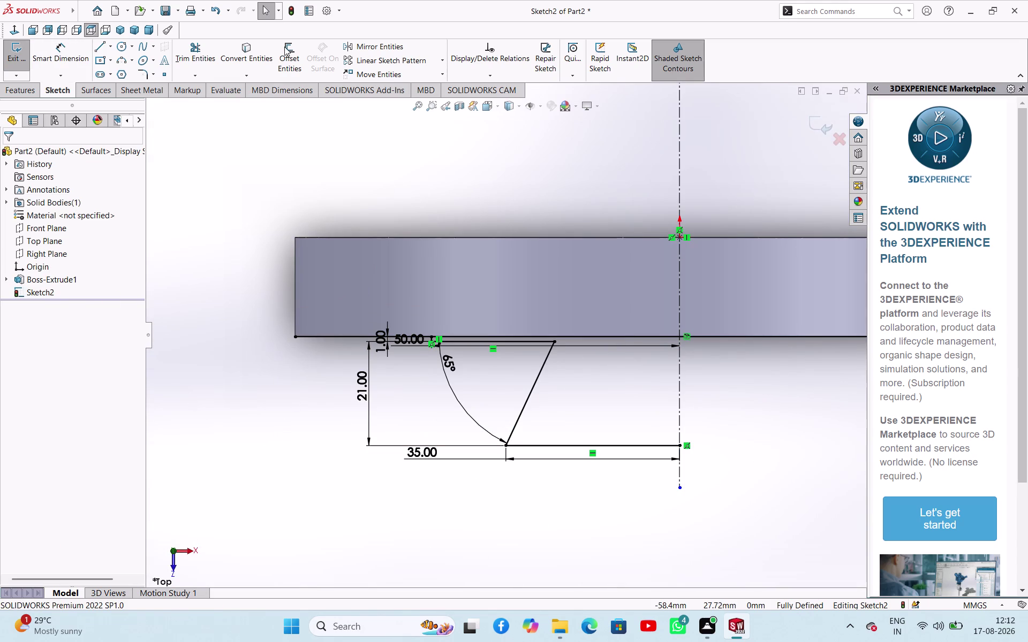
Open Trim Entities and back out of it without trimming anything.
click(186, 52)
click(347, 339)
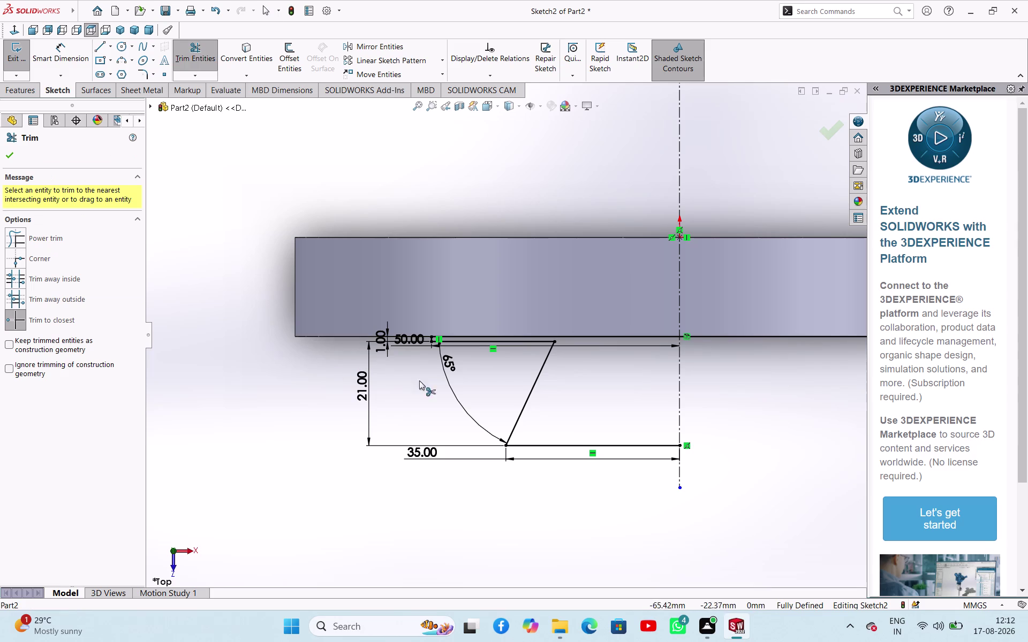
click(731, 336)
right_click(341, 400)
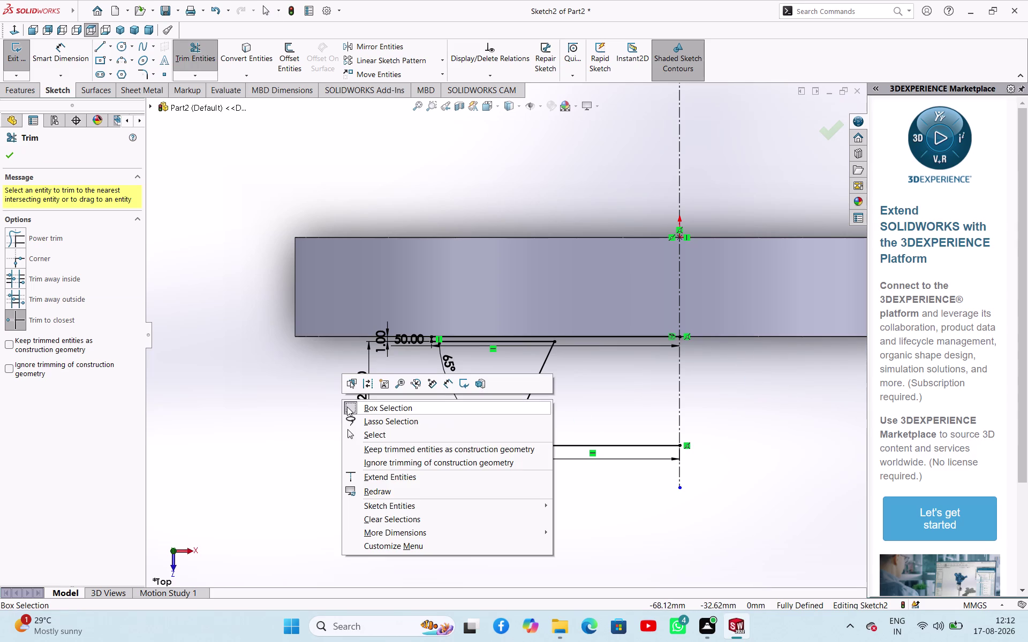
click(357, 435)
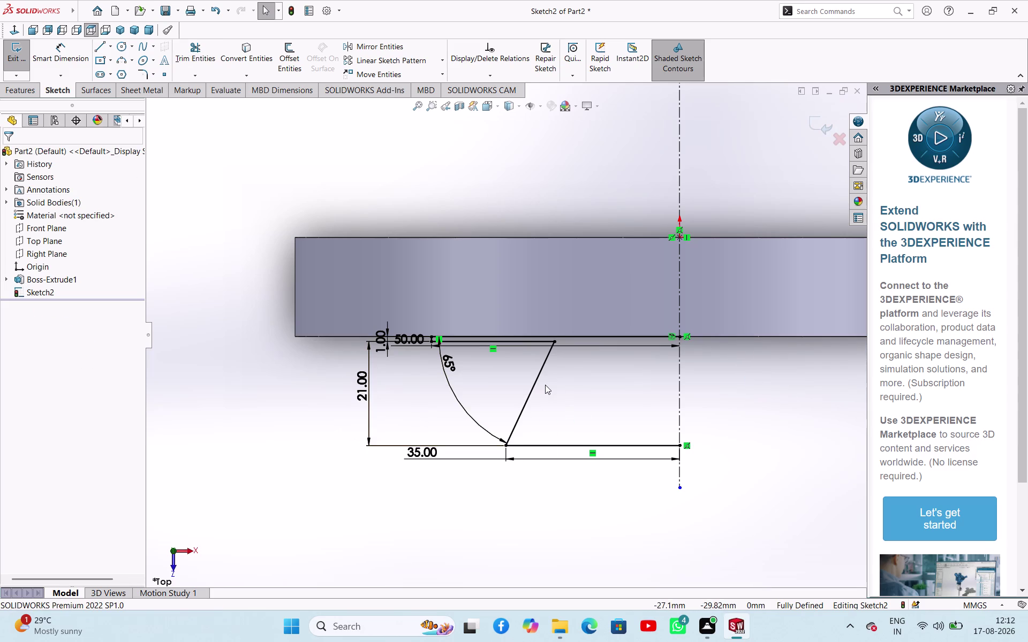
Select the 35 mm bottom line, slanted line, top line and short lines (Line2, Line4–Line7).
click(557, 449)
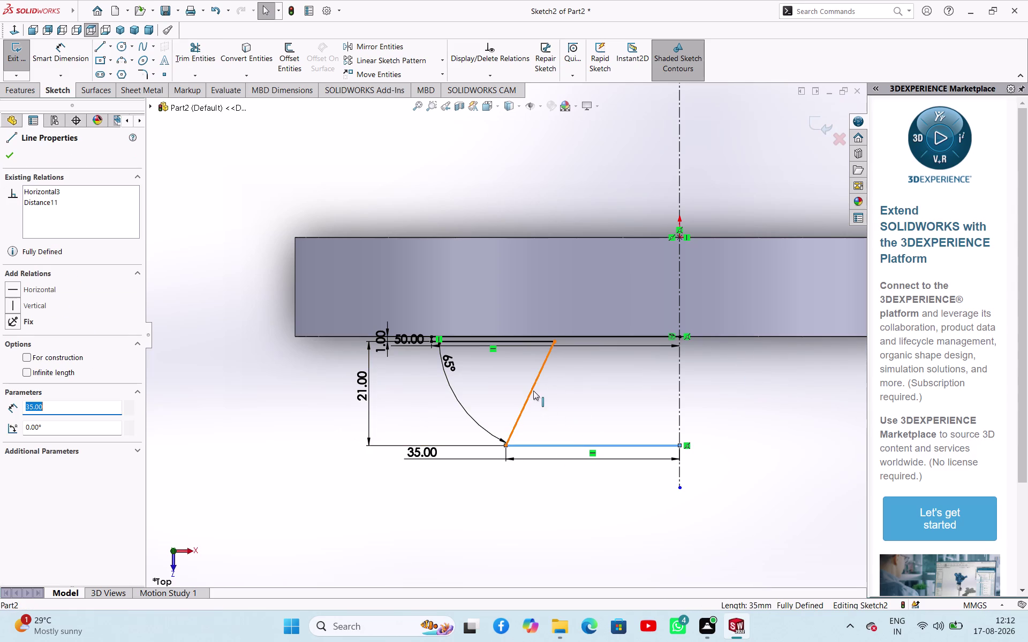
click(534, 391)
click(515, 341)
scroll(down, 3)
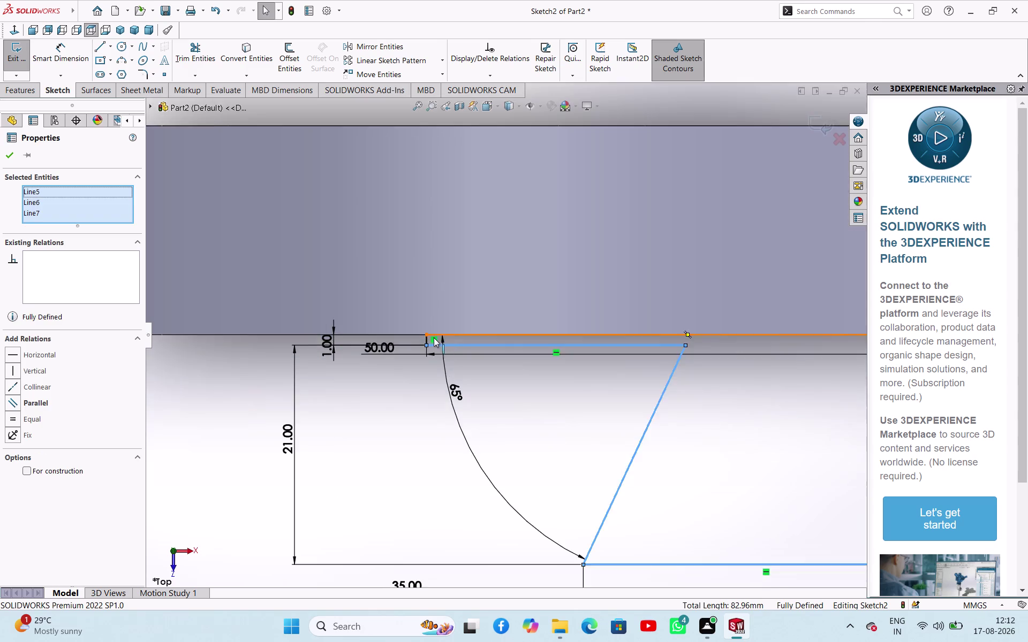
scroll(down, 3)
click(433, 341)
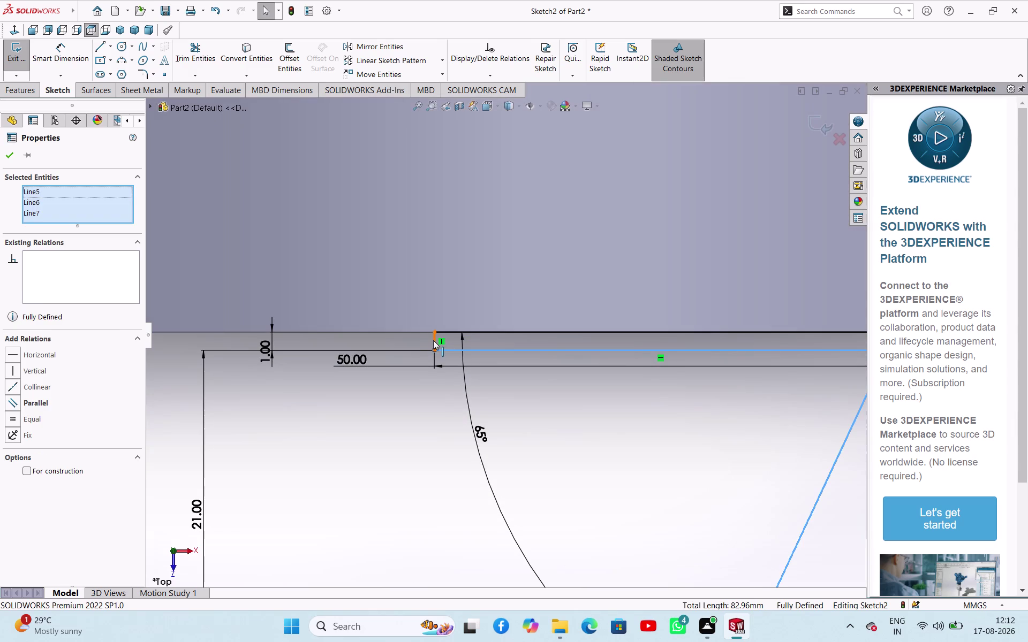
click(509, 332)
scroll(up, 3)
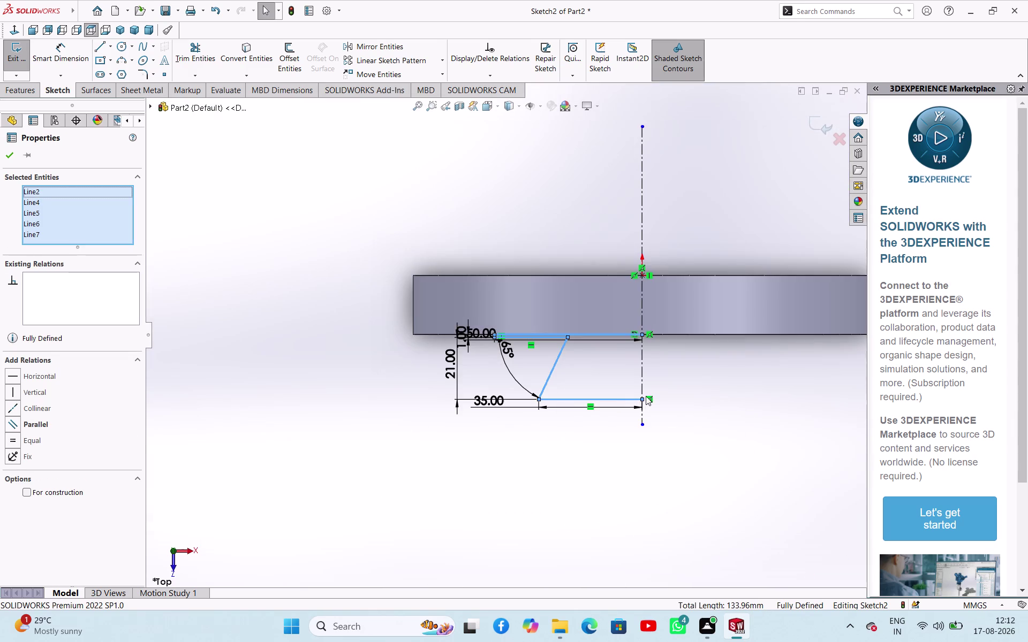
scroll(down, 3)
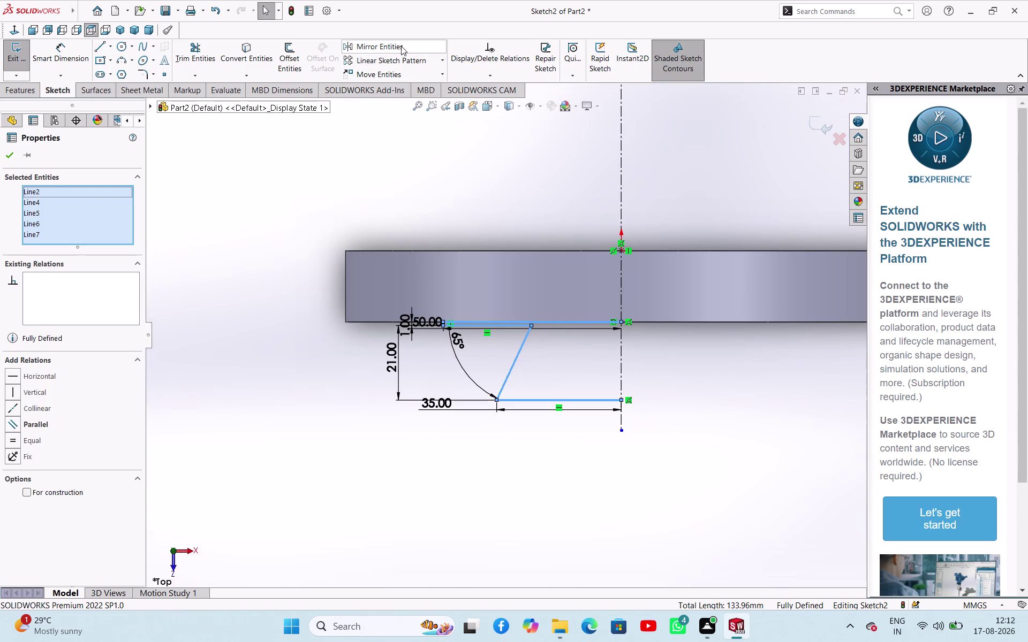
Mirror the selected half-dovetail lines about the vertical centreline into a full trapezoid.
click(402, 46)
drag(81, 348, 92, 353)
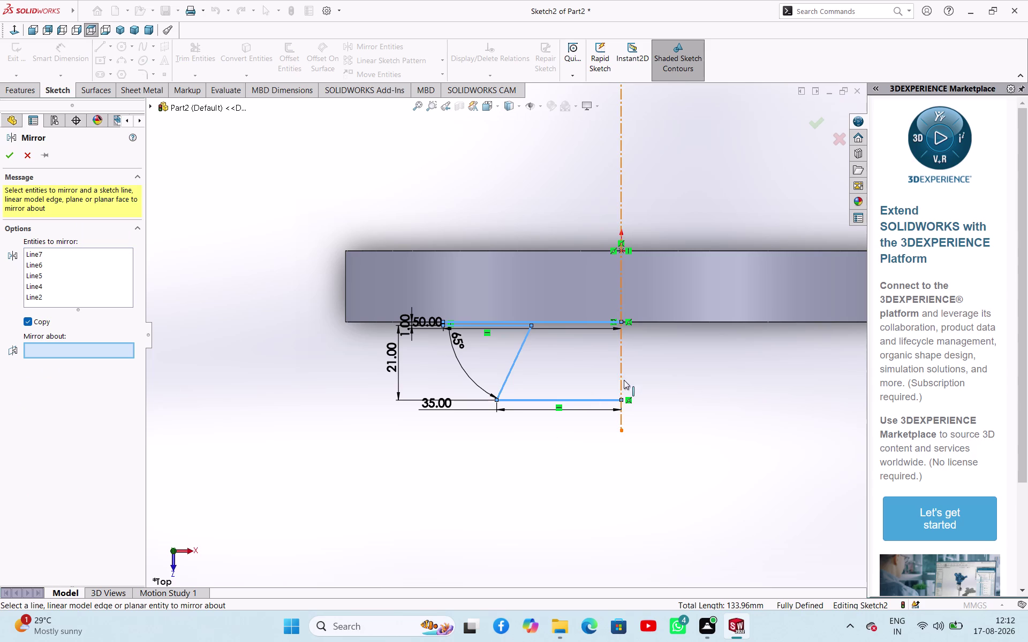
click(621, 368)
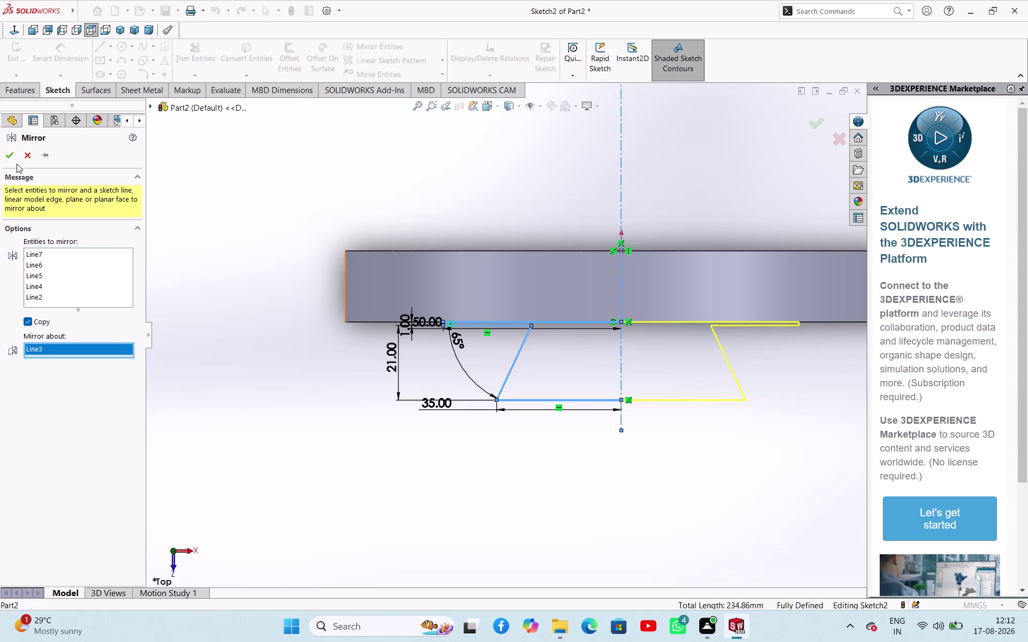
click(17, 157)
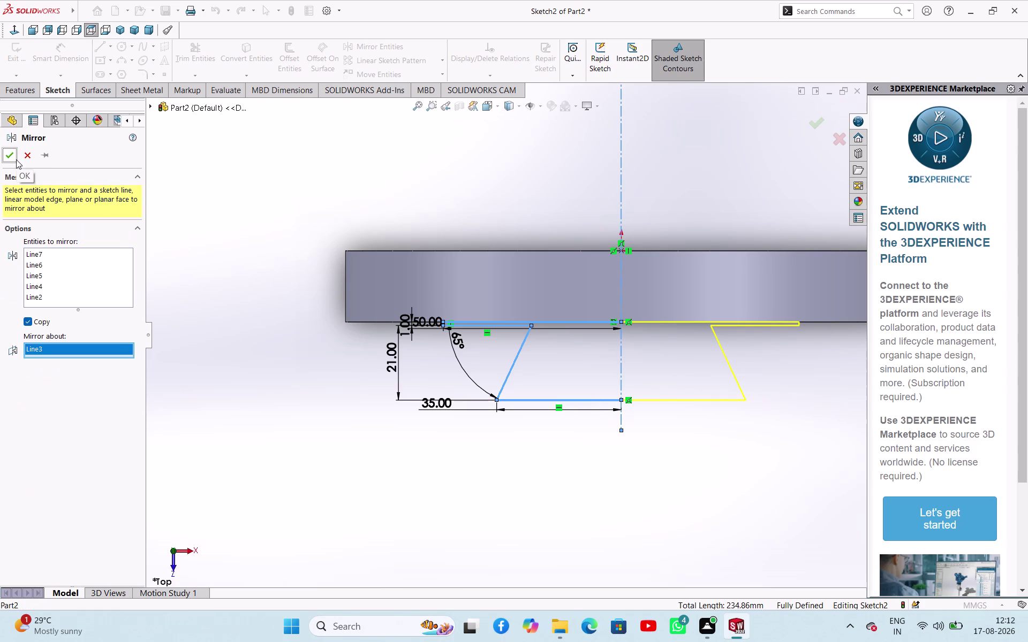
click(10, 158)
Deselect the lines, view the disc at an angle, and exit the dovetail sketch.
click(248, 224)
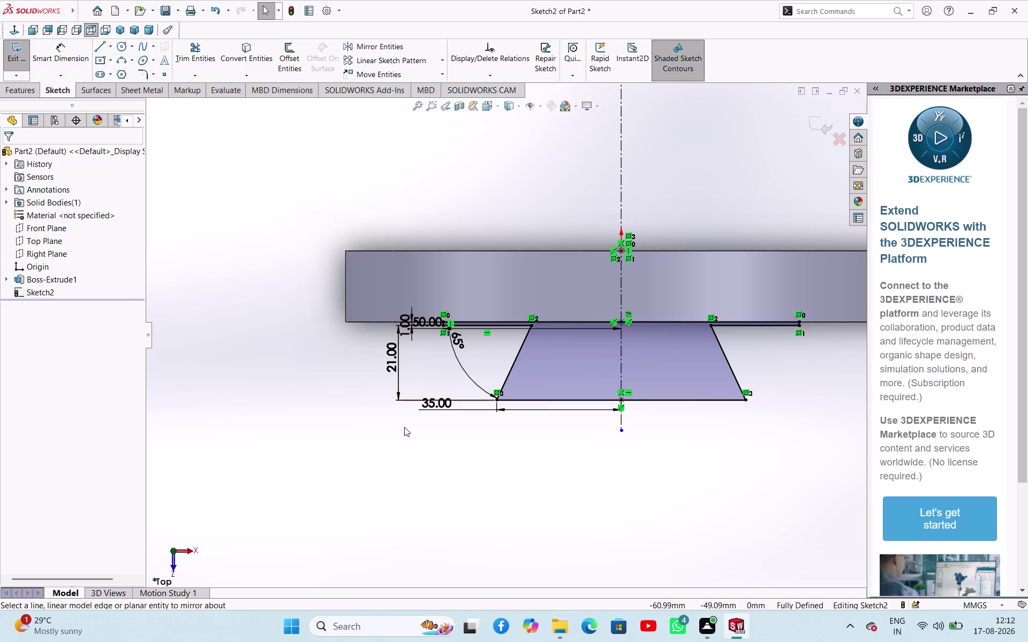
middle_drag(404, 427, 396, 390)
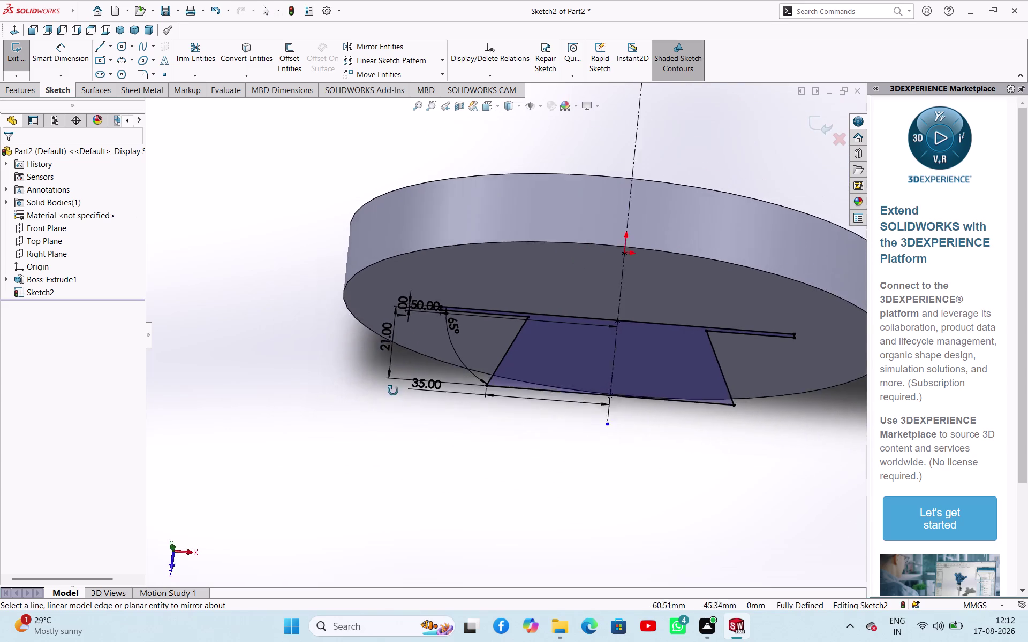
middle_drag(396, 390, 400, 398)
click(23, 53)
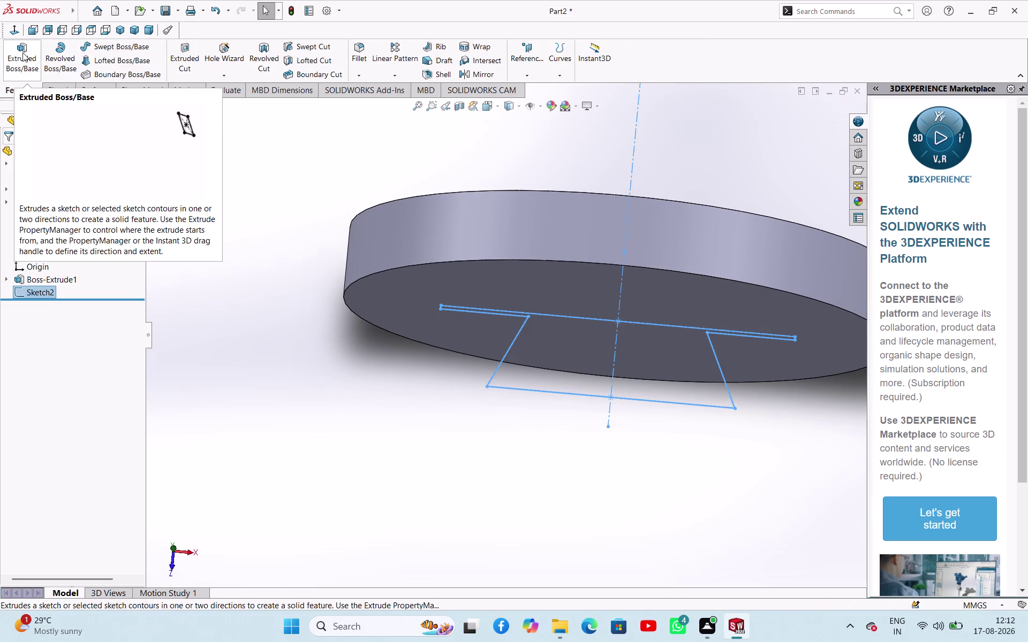
Start an Extruded Boss/Base with Offset From Surface ending at the disc face.
click(17, 56)
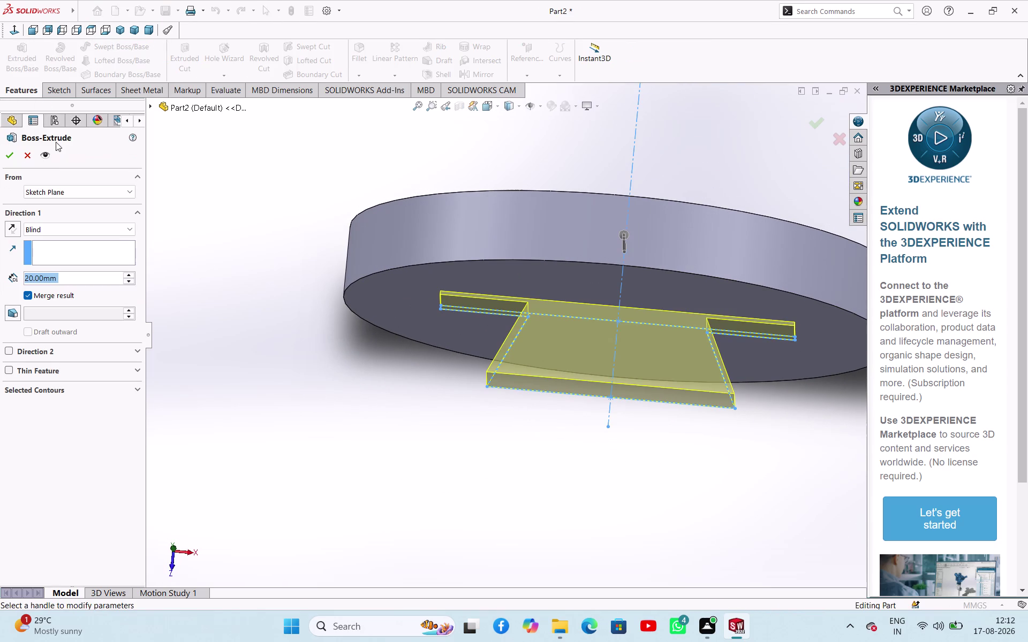
click(68, 228)
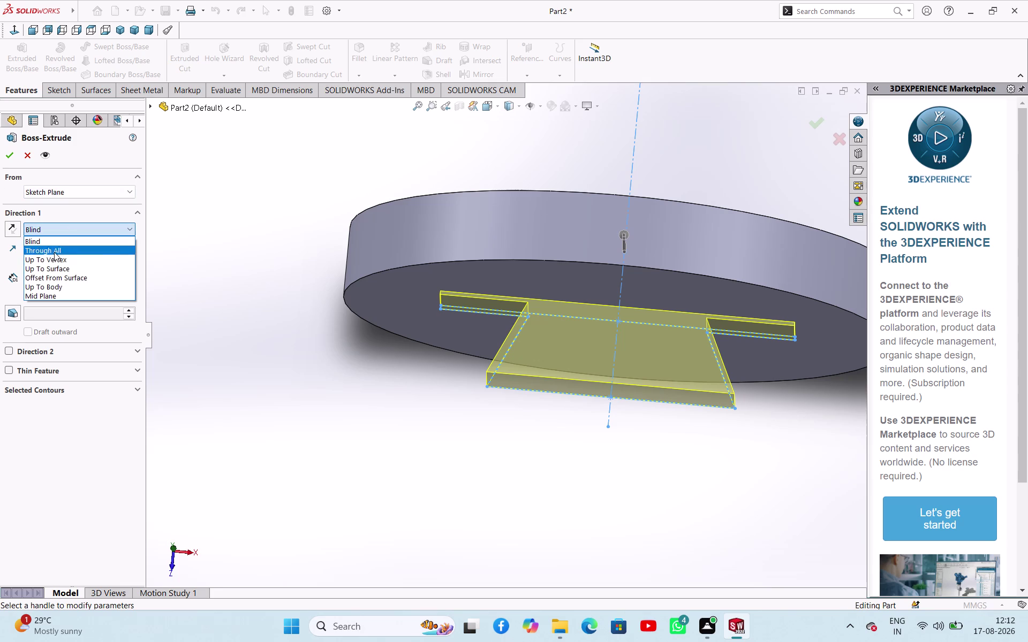
click(68, 282)
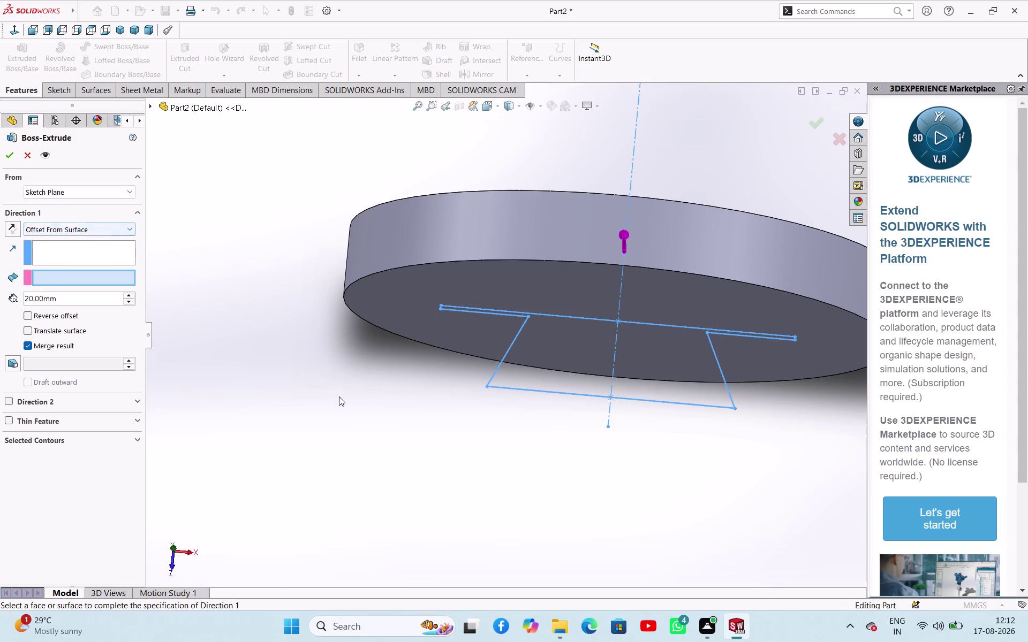
middle_drag(339, 396, 342, 359)
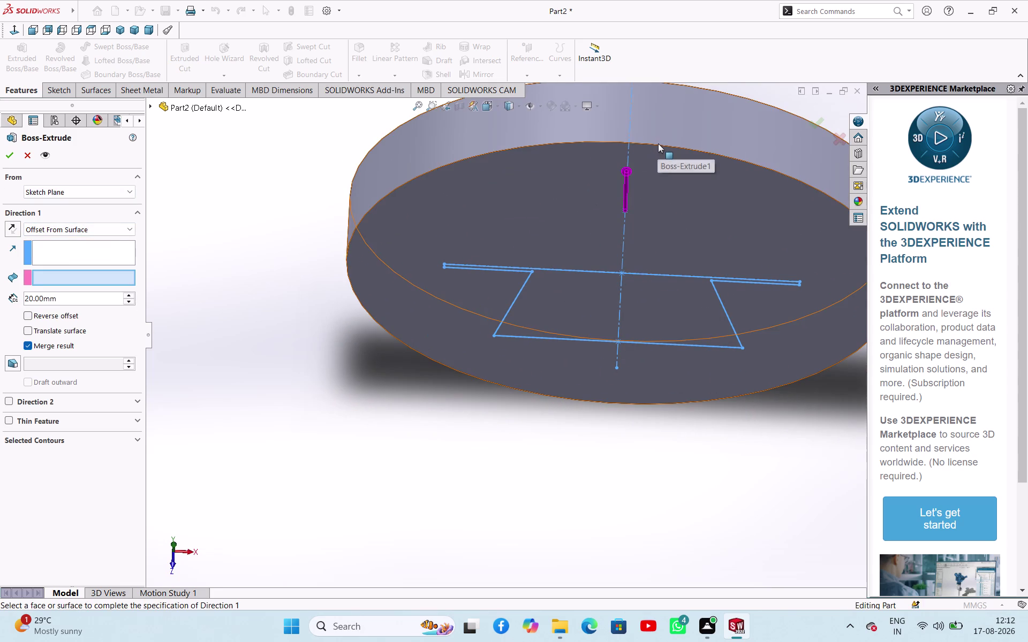
middle_drag(499, 414, 515, 264)
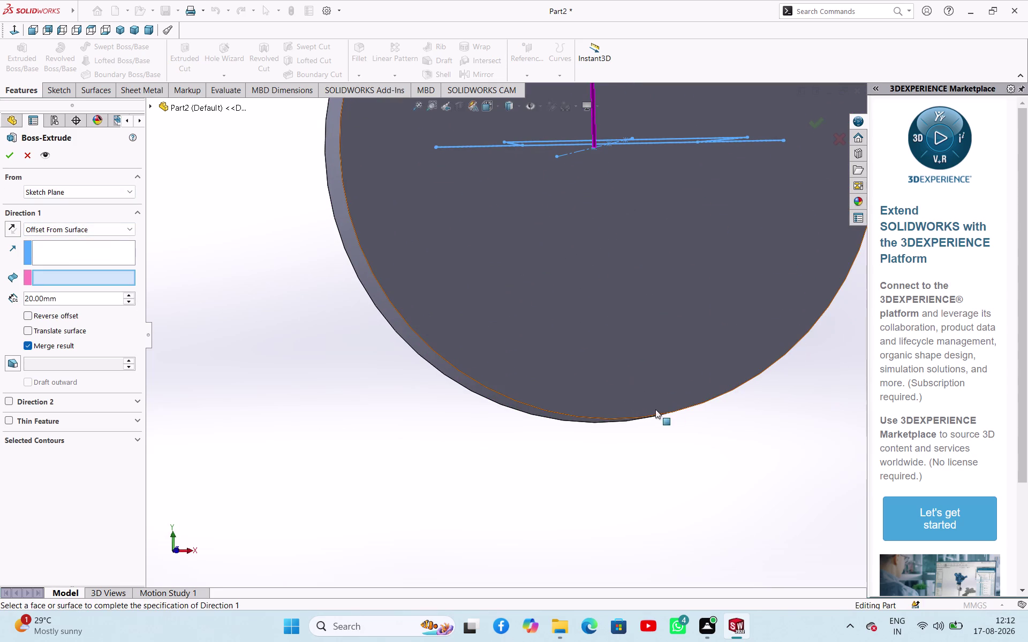
scroll(up, 3)
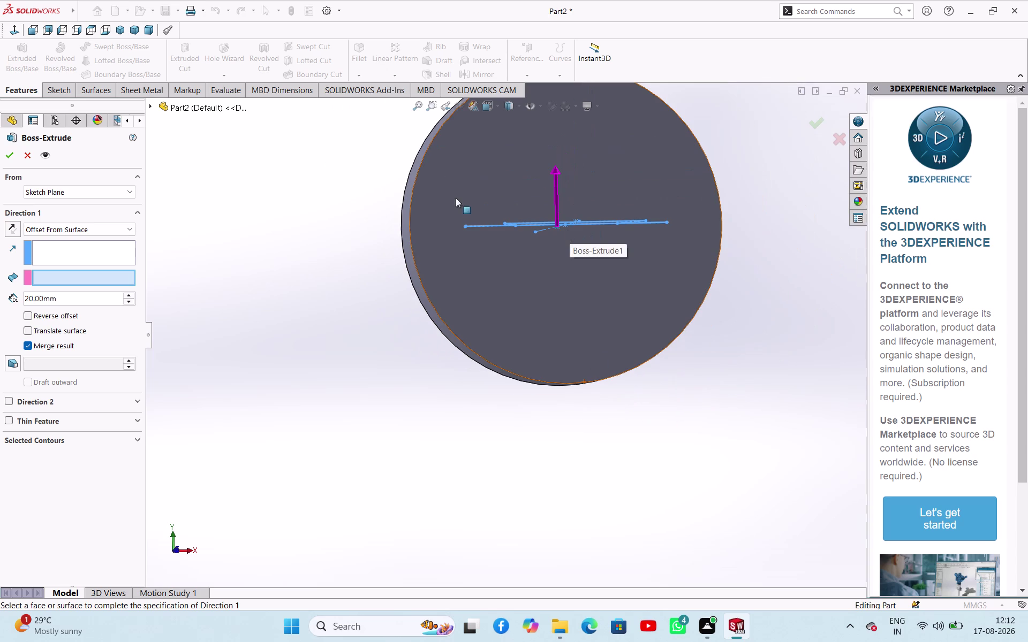
click(419, 164)
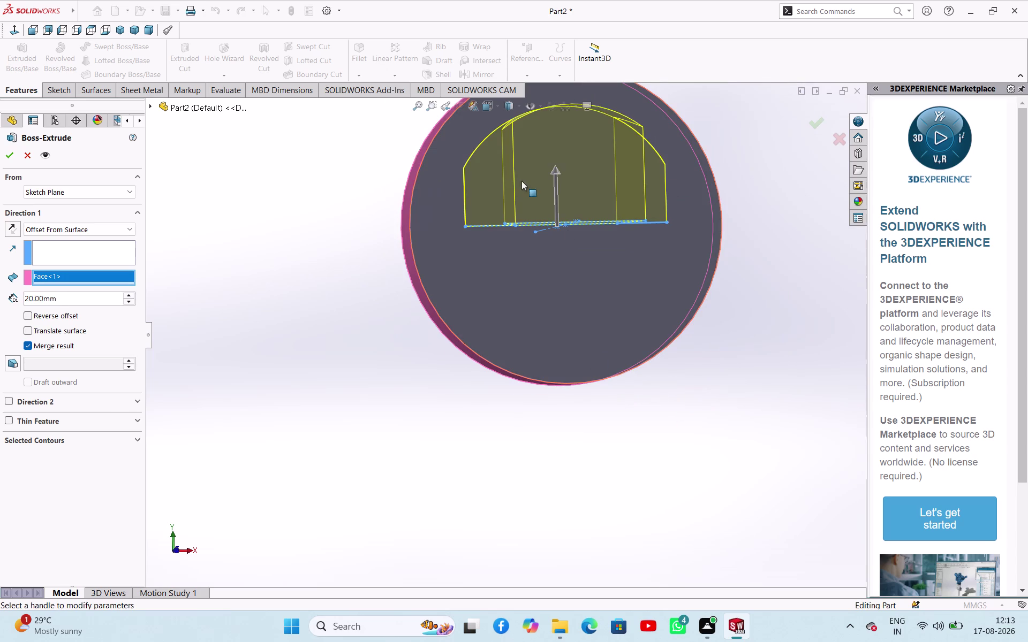
Inspect the extrusion preview, then clear the chosen disc face from the selection.
middle_drag(522, 181, 514, 281)
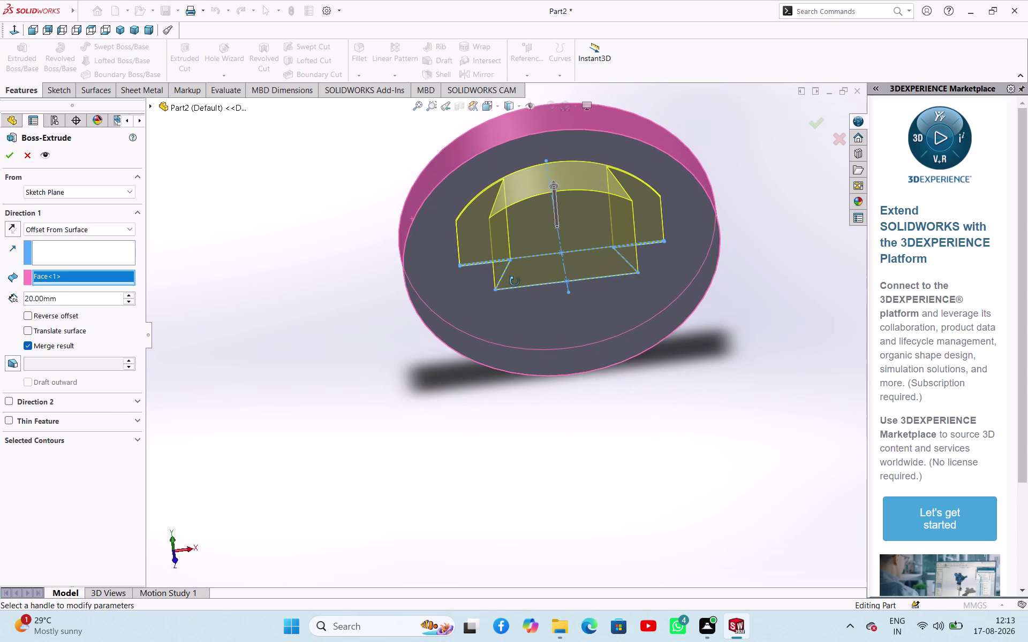
middle_drag(514, 281, 515, 286)
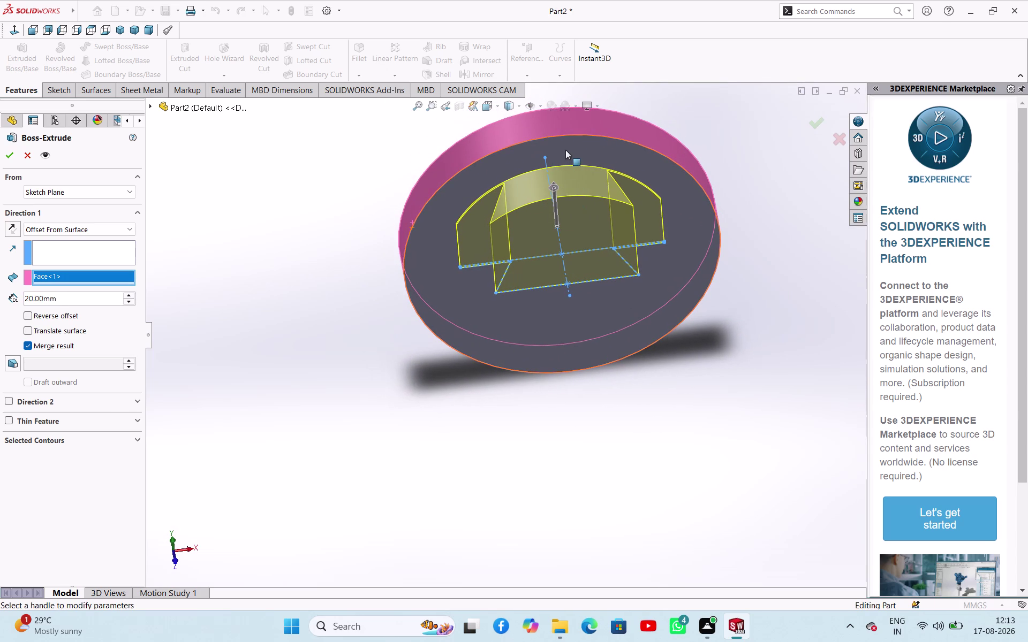
right_click(69, 277)
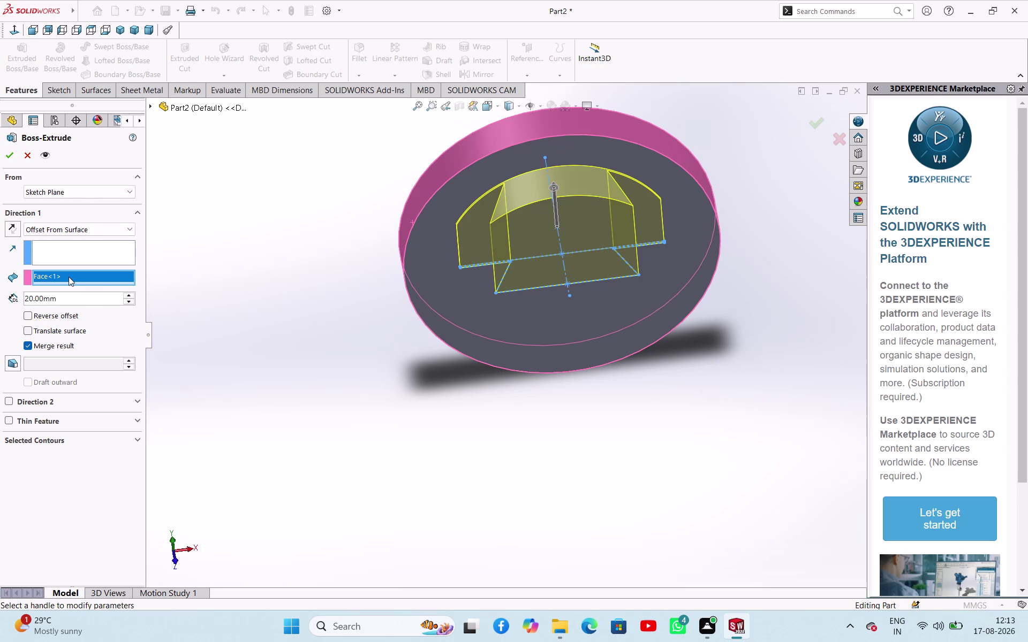
click(99, 300)
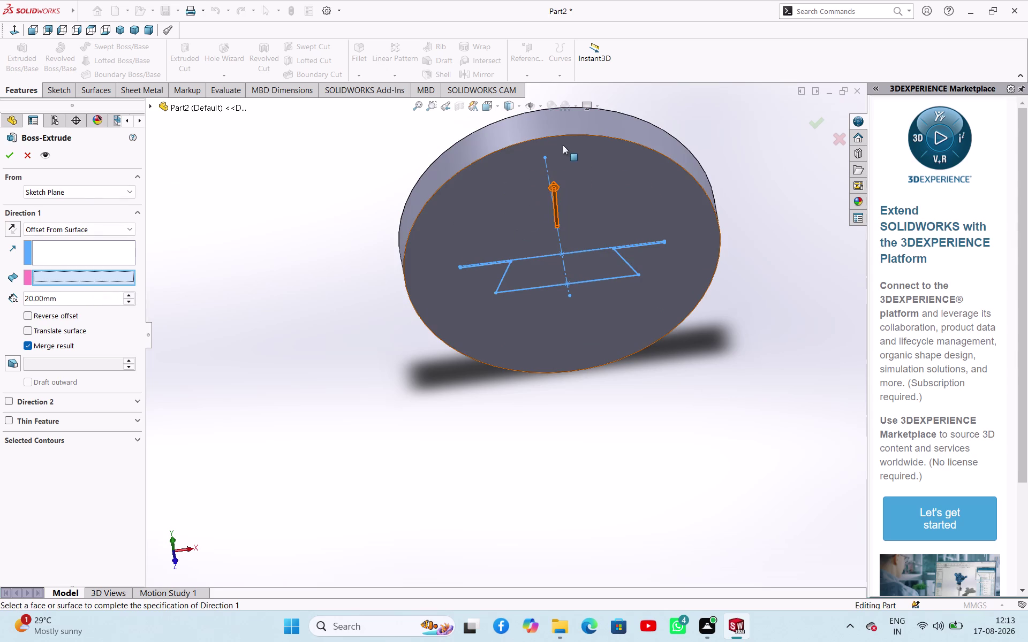